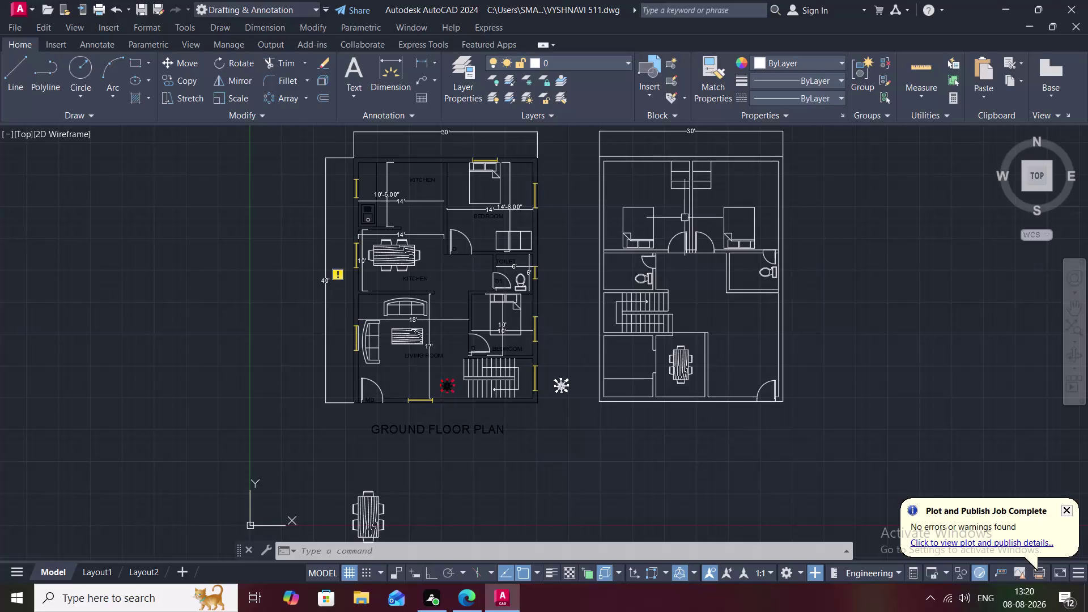
Select the compass beside the ground-floor plan and start moving it, cancelling the first attempt.
middle_drag(625, 176, 555, 313)
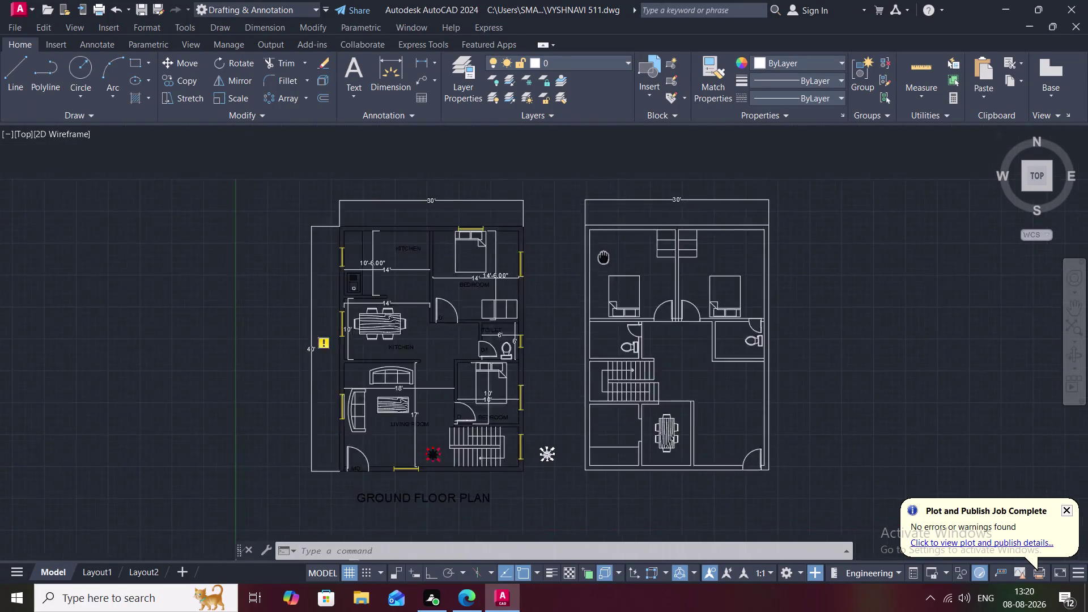
middle_drag(555, 314, 515, 340)
middle_drag(529, 360, 541, 257)
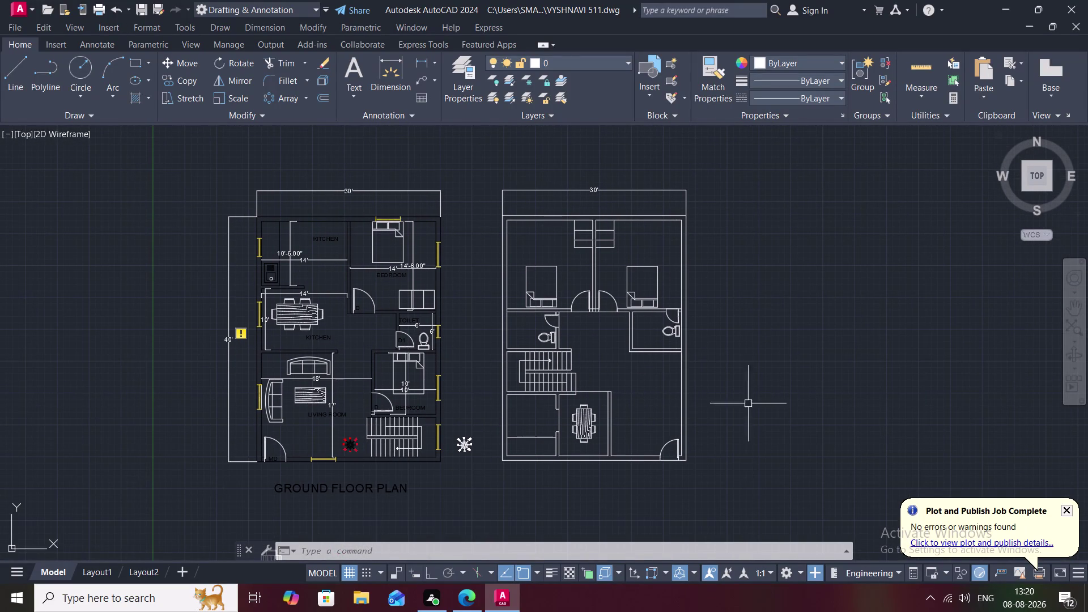
scroll(up, 3)
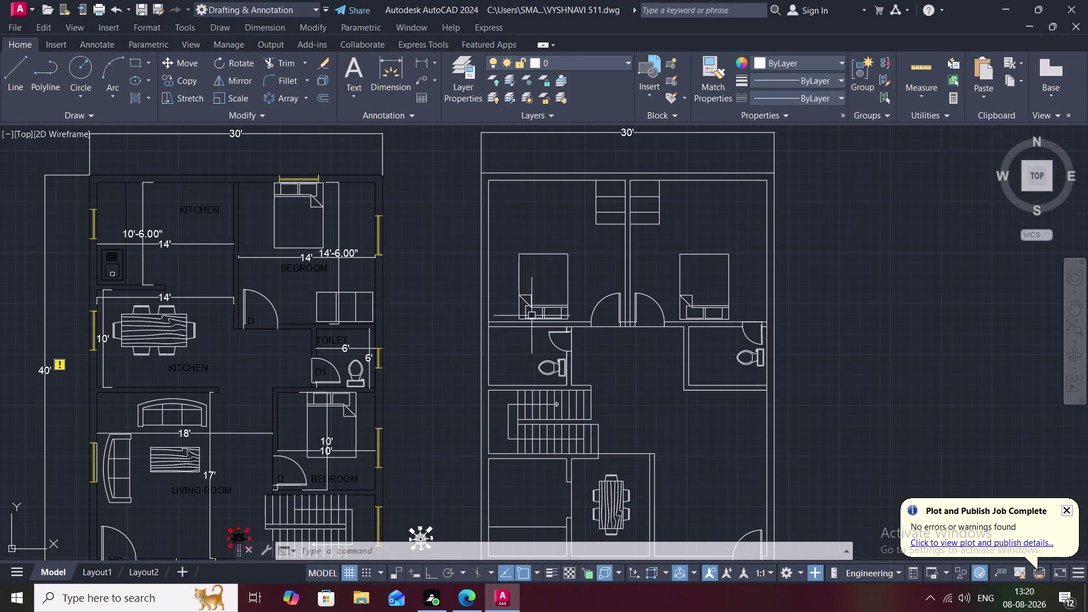
scroll(down, 3)
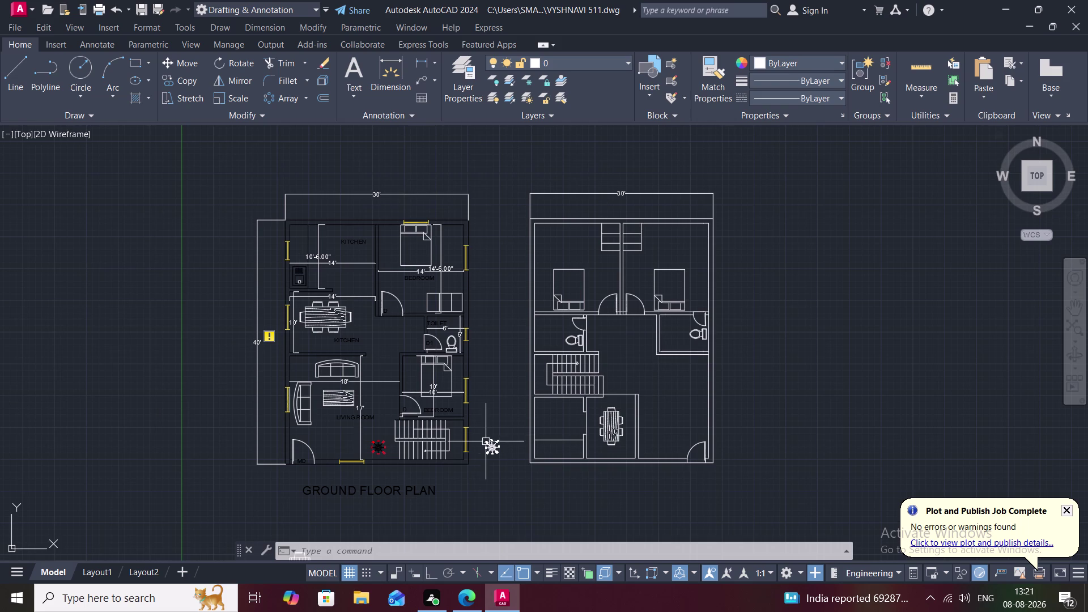
scroll(up, 3)
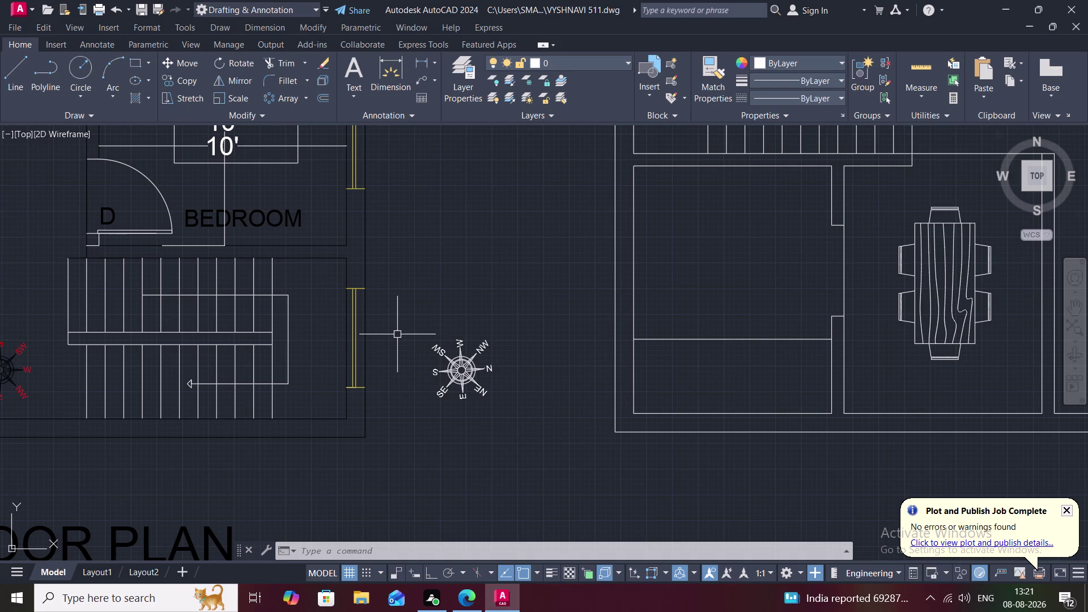
drag(397, 333, 421, 446)
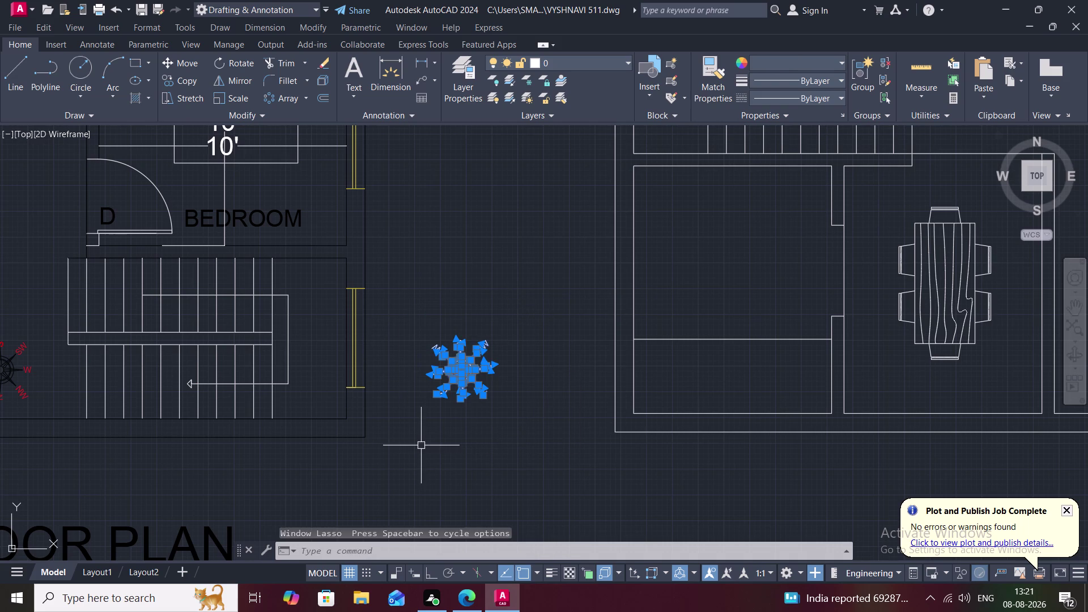
key(space)
key(m)
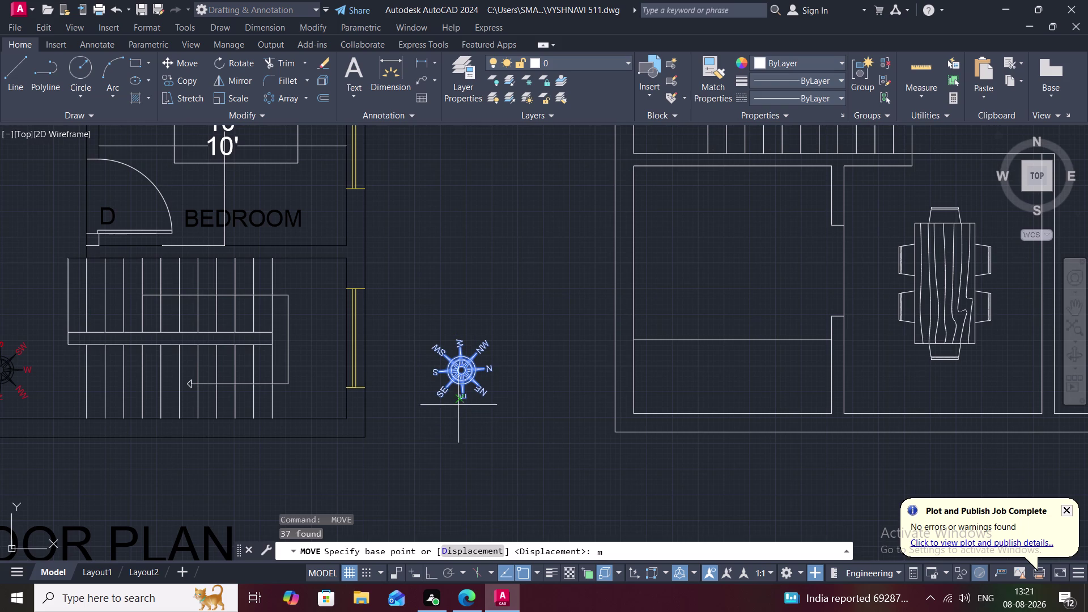
click(463, 398)
key(c)
key(o)
key(Escape)
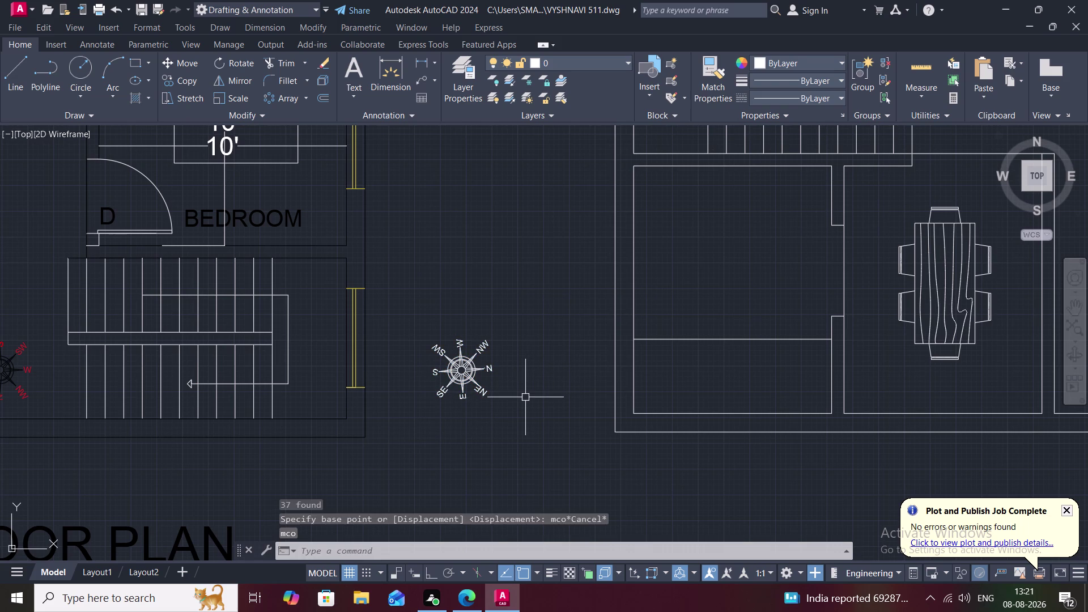
drag(403, 326, 390, 425)
key(Escape)
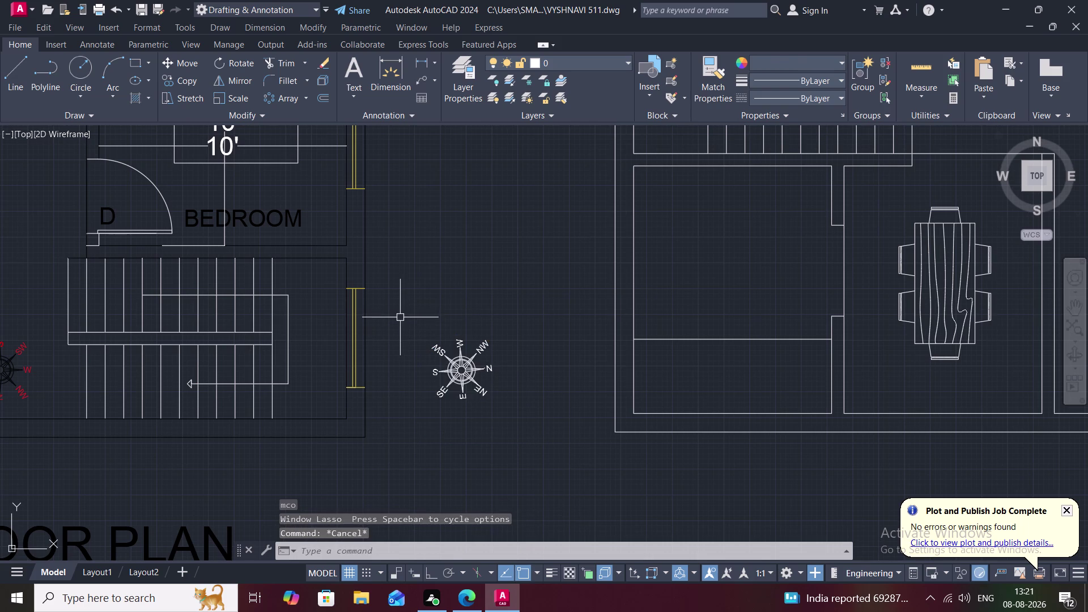
Reselect the whole compass and pick its centre as the move base point.
drag(402, 303, 380, 441)
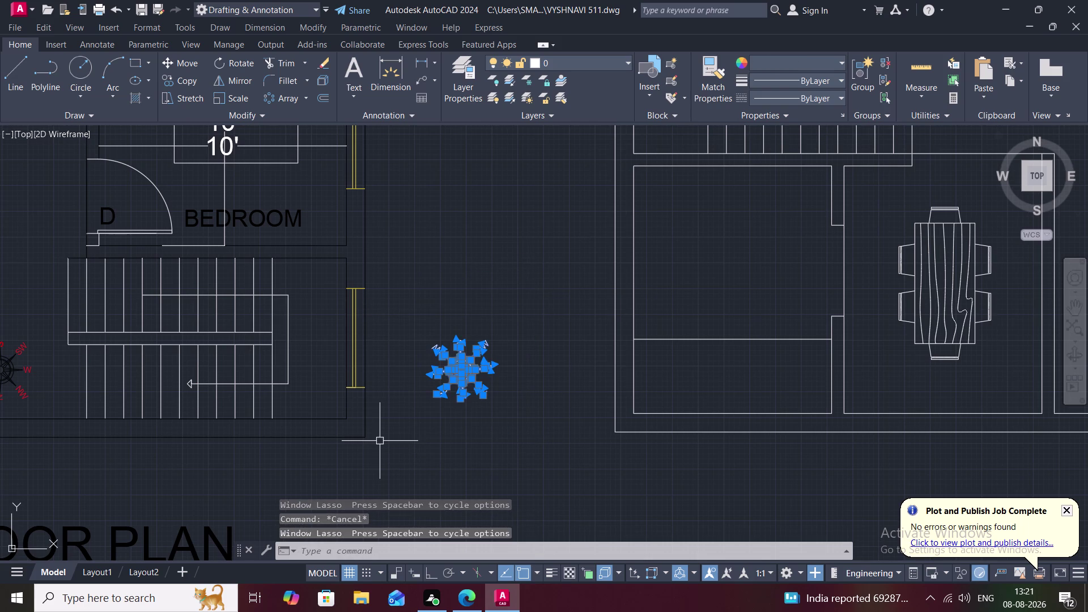
key(space)
text(c)
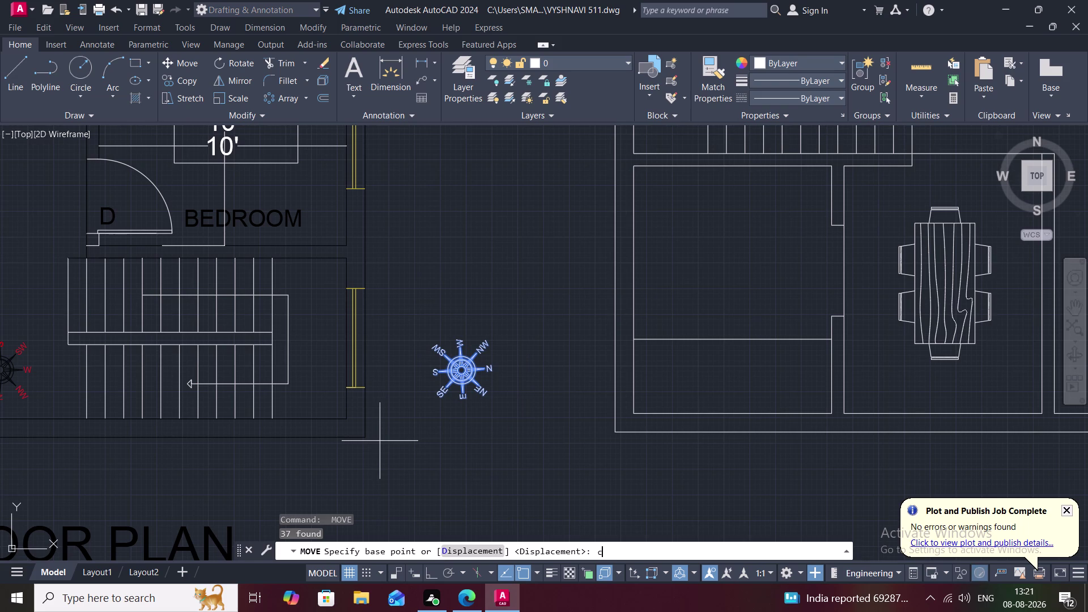
text(o)
key(space)
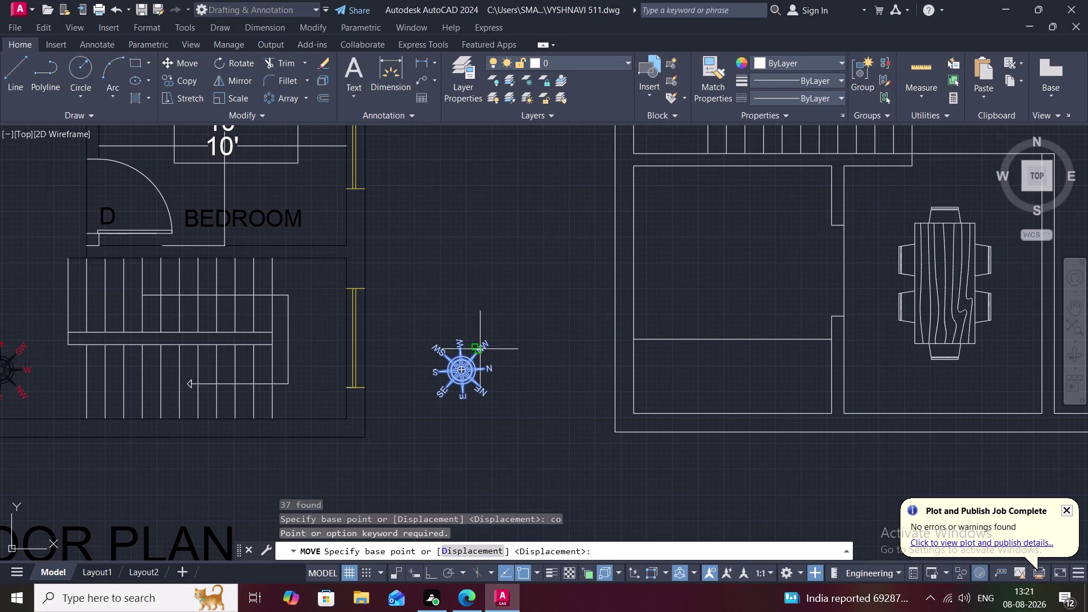
scroll(up, 3)
click(465, 374)
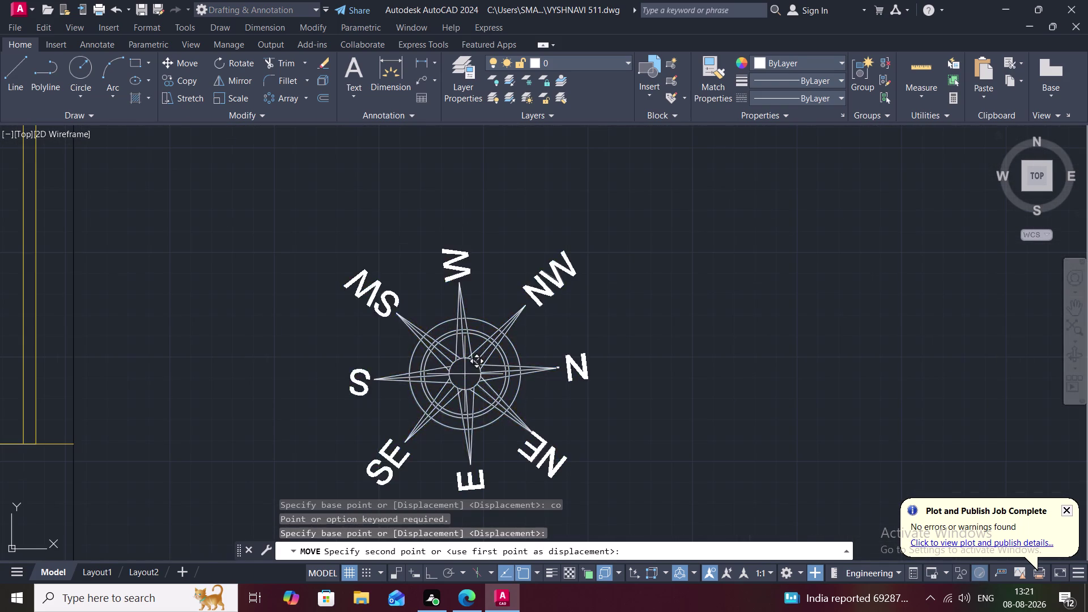
scroll(down, 3)
Drop the compass just right of the right-hand plan's staircase.
middle_drag(675, 330, 515, 343)
scroll(down, 3)
scroll(down, 3)
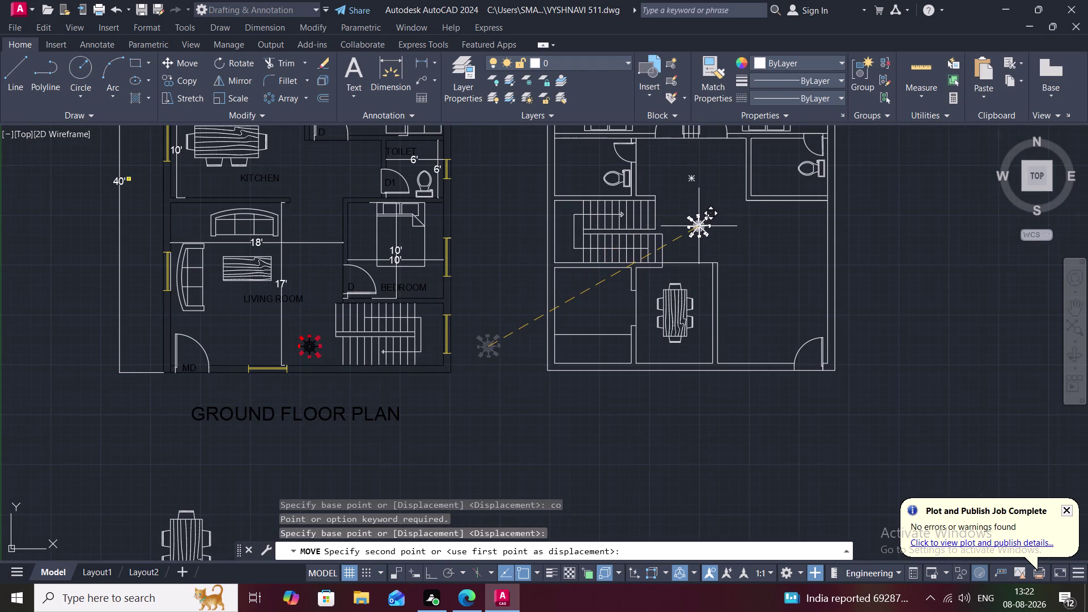
scroll(up, 3)
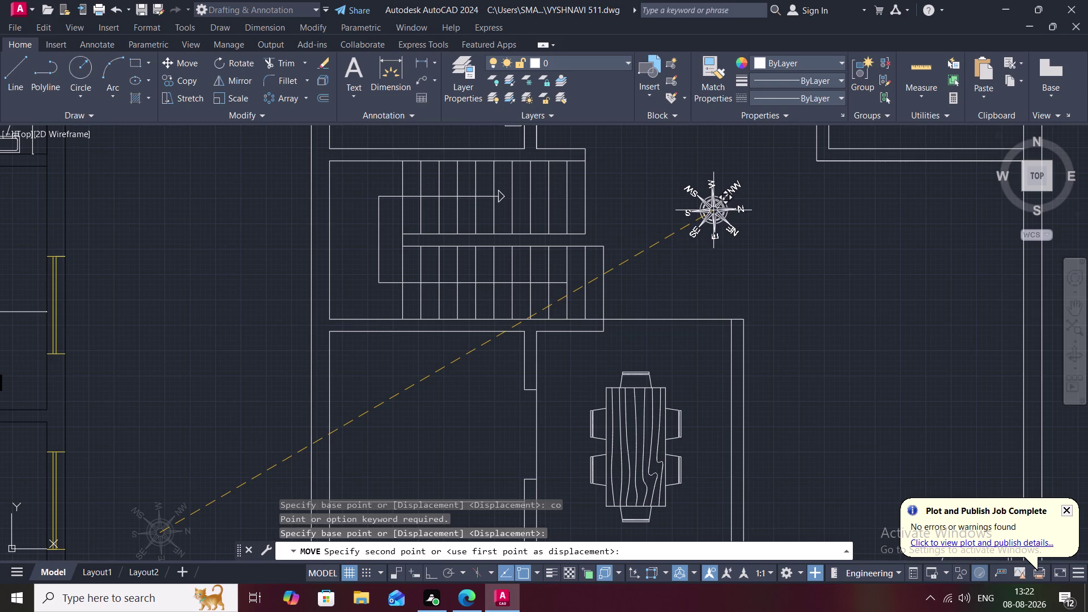
click(703, 210)
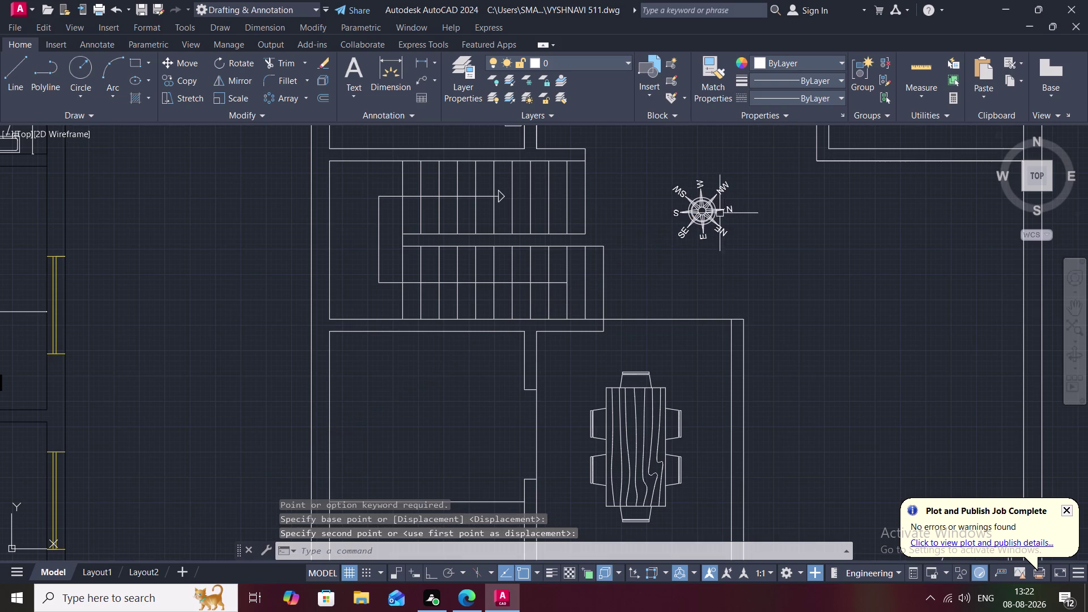
key(Escape)
text(s)
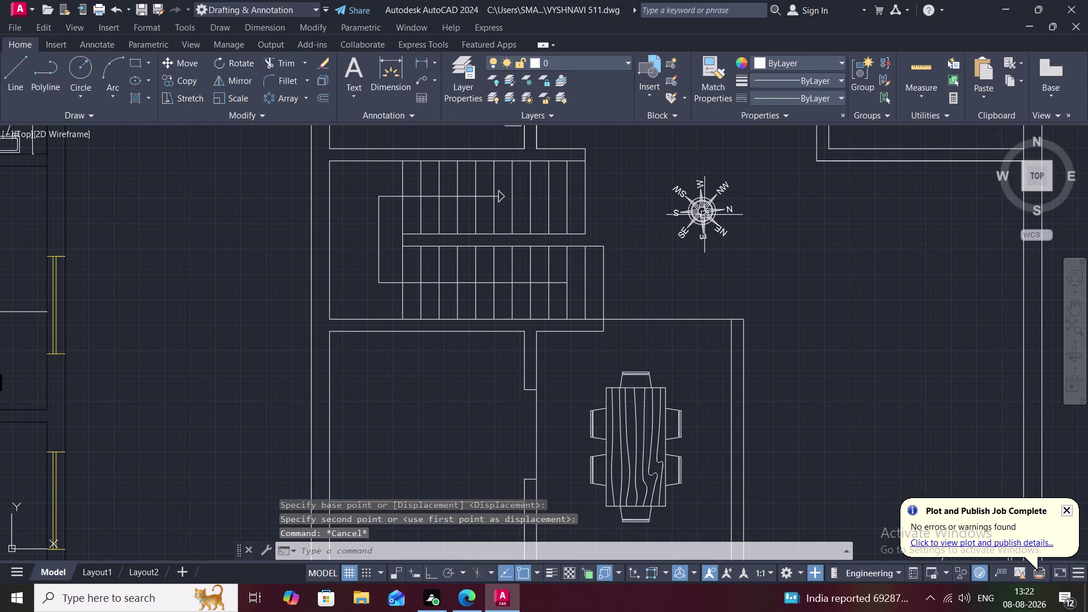
text(c)
key(space)
Window-select the whole compass beside the upper-floor staircase and start SC scaling.
click(701, 205)
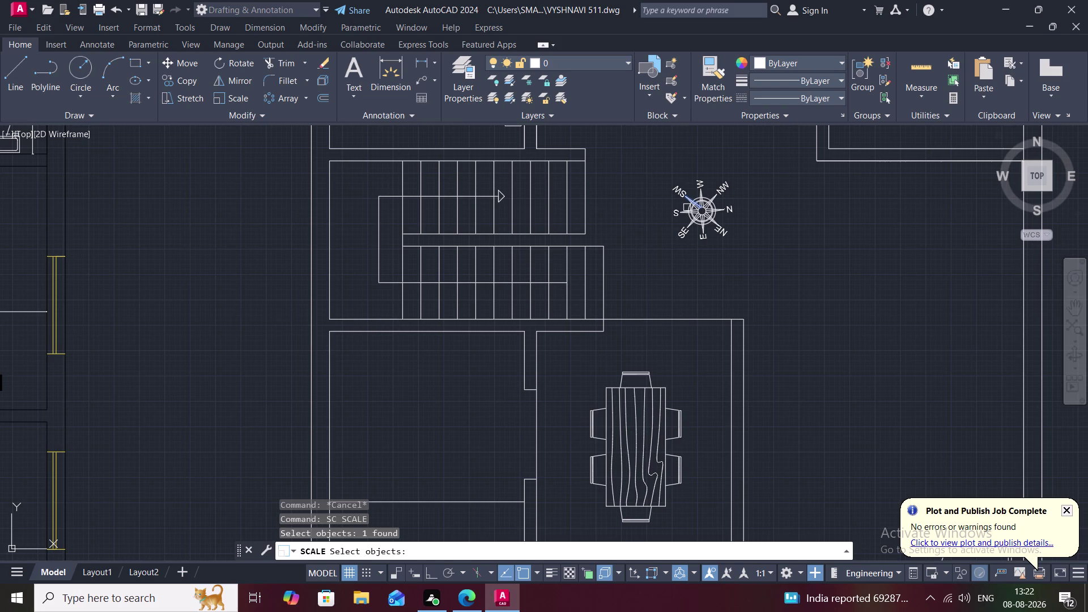
key(Escape)
drag(657, 172, 753, 219)
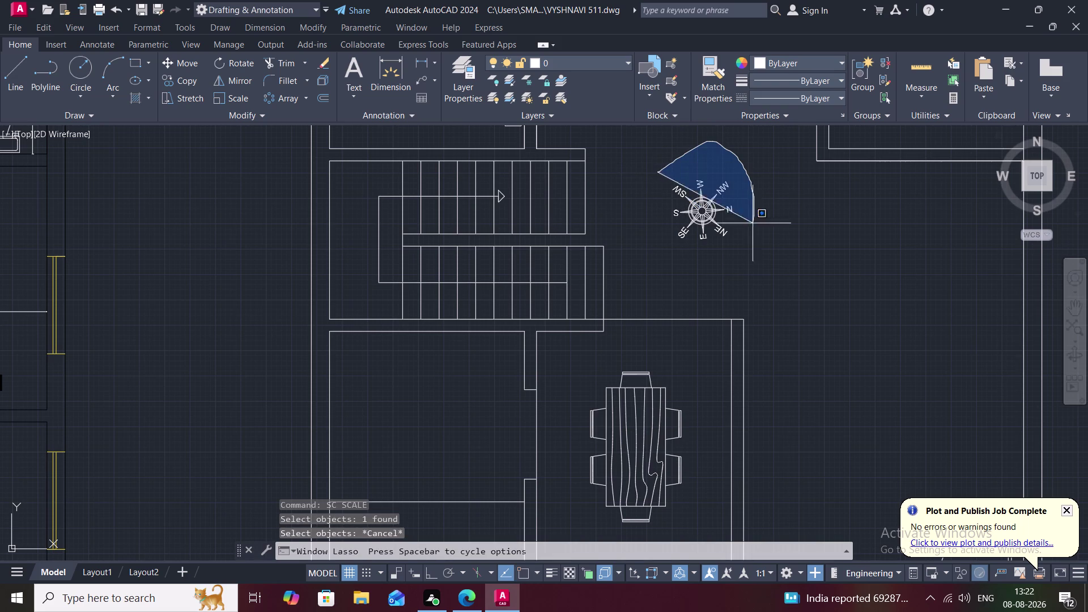
drag(753, 218, 644, 259)
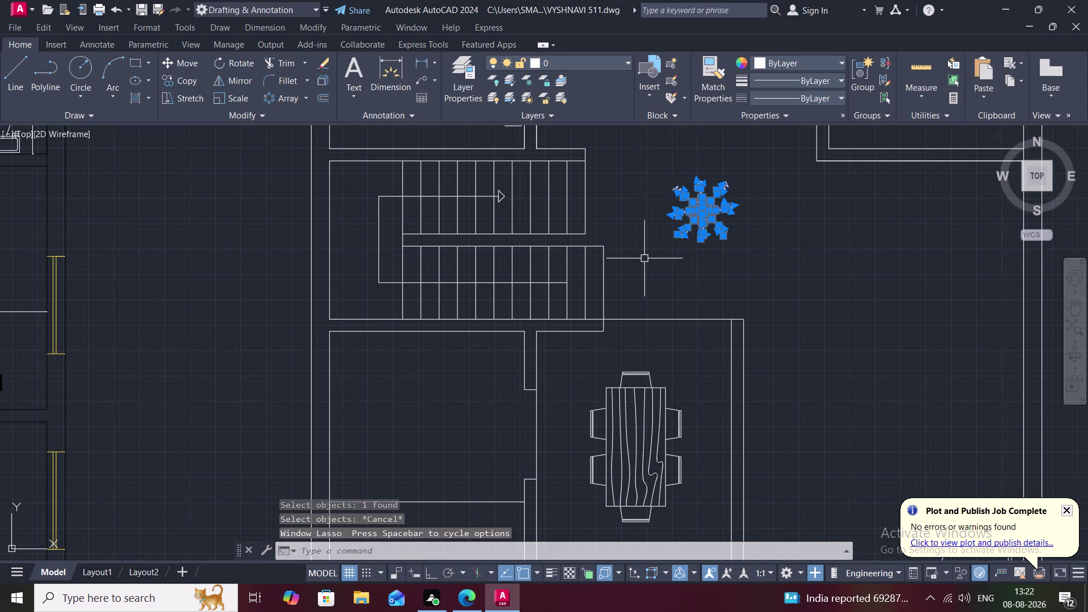
text(sc)
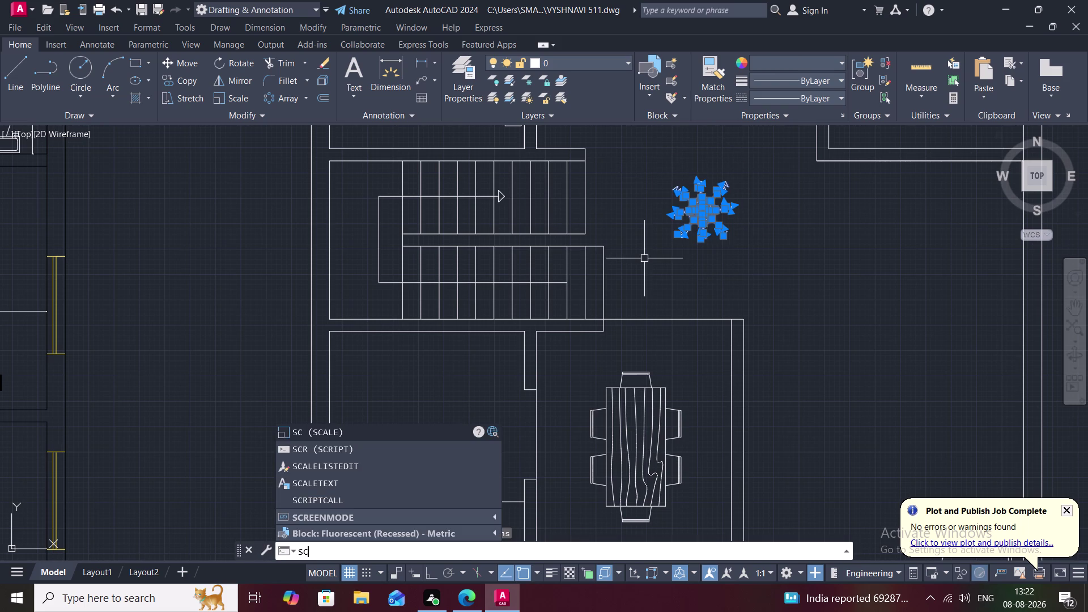
key(space)
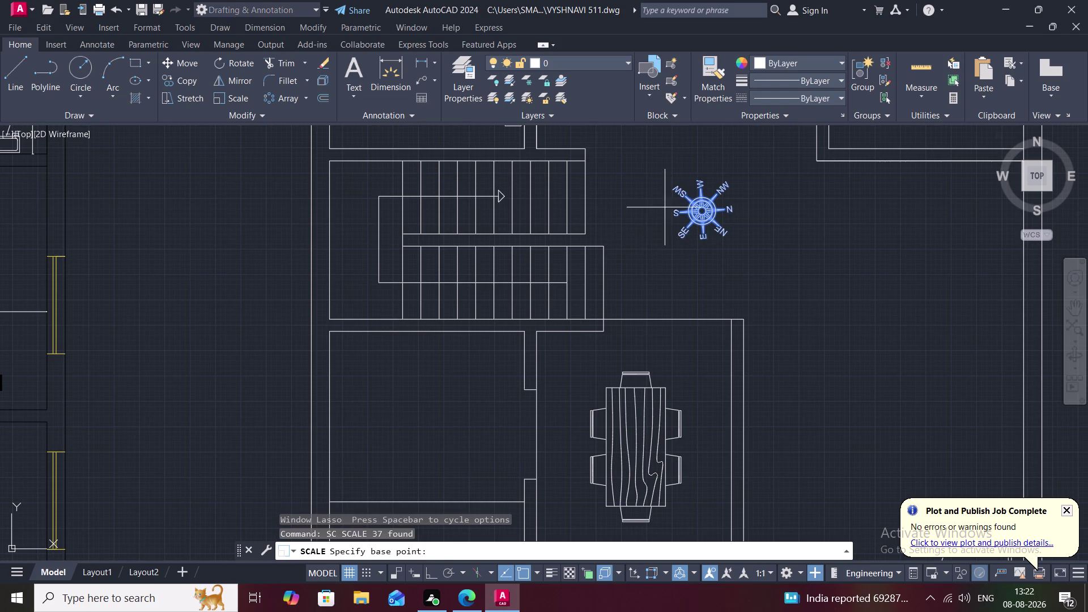
Scale the compass up from its centre to a much larger size.
click(703, 214)
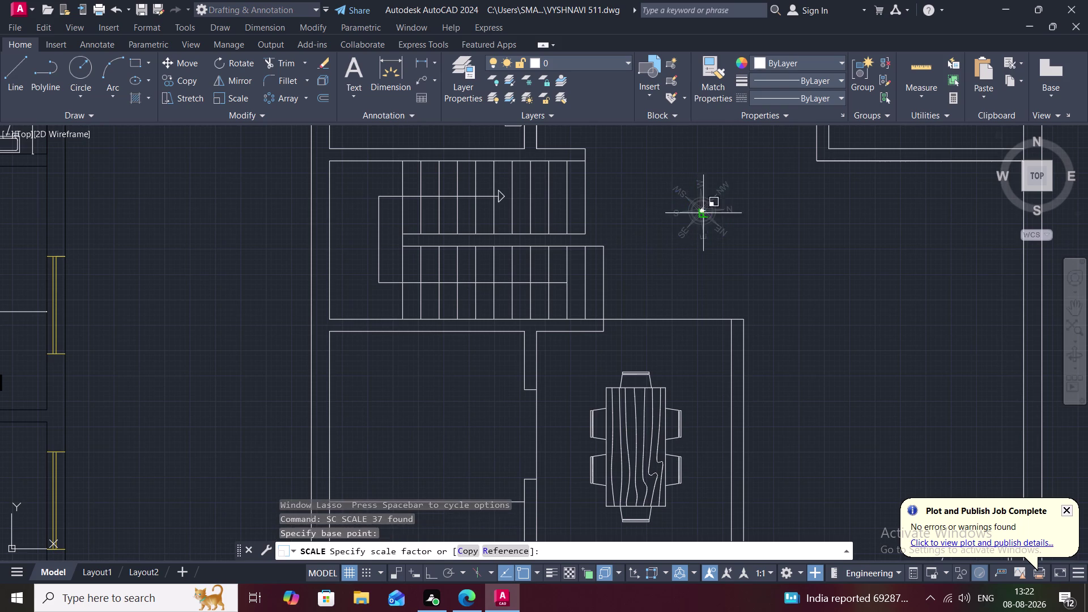
scroll(up, 3)
scroll(up, 3)
scroll(down, 3)
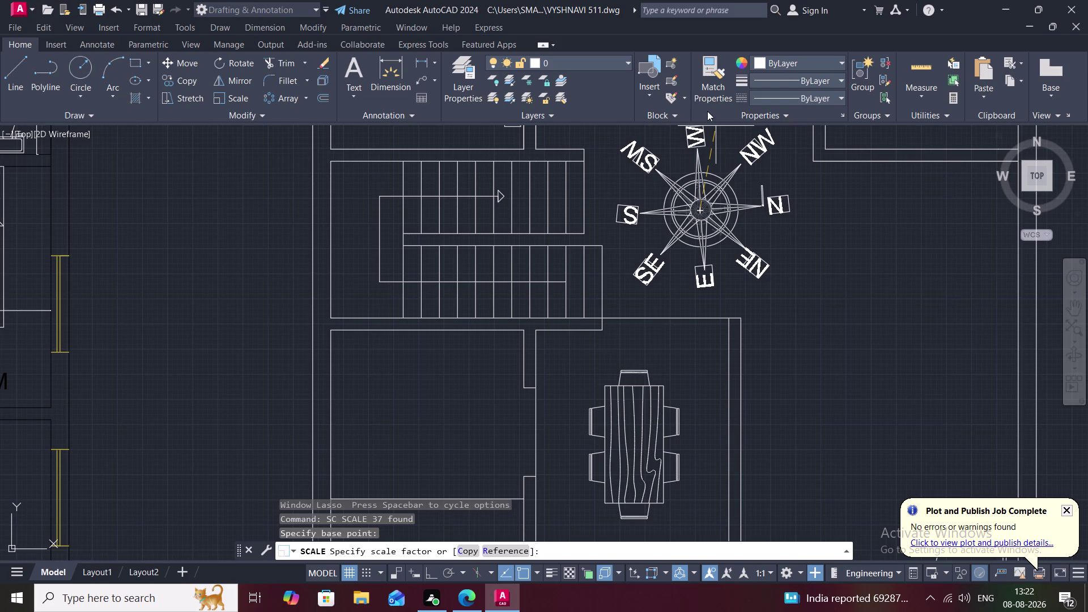
middle_drag(709, 131, 704, 199)
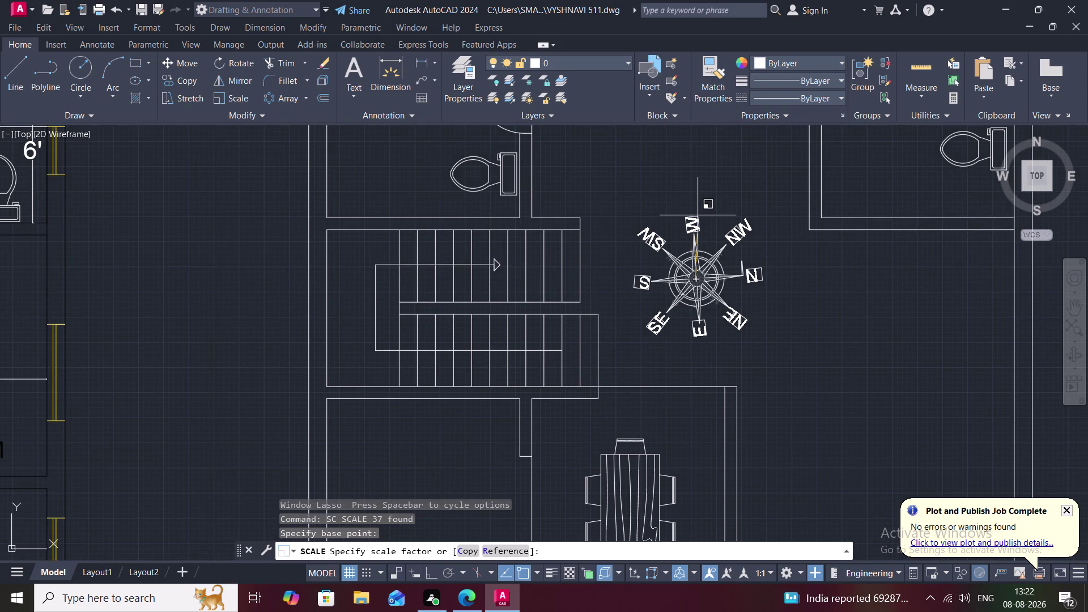
scroll(up, 3)
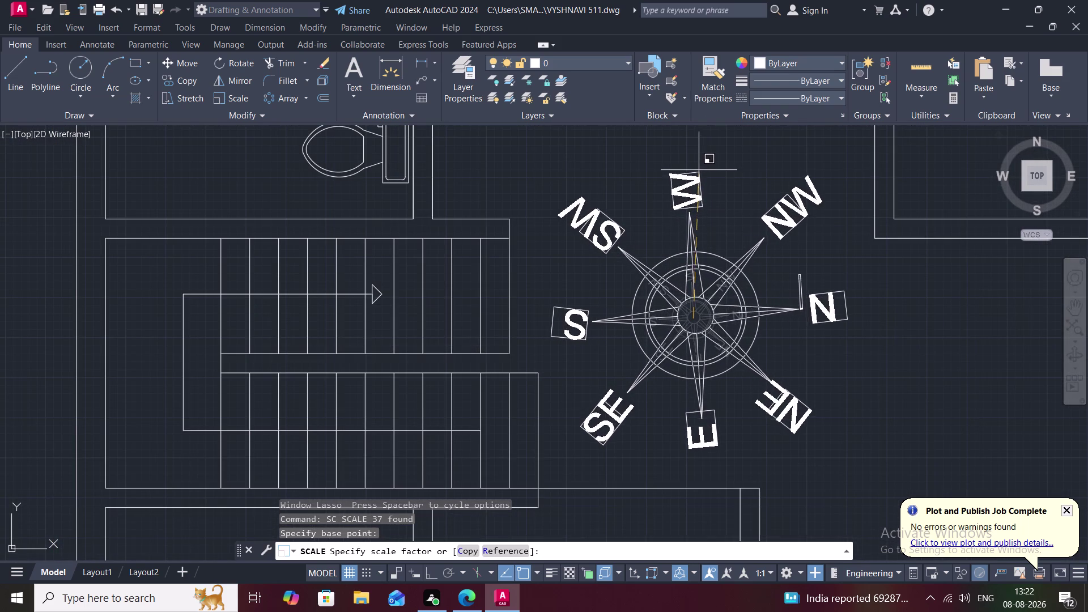
click(700, 173)
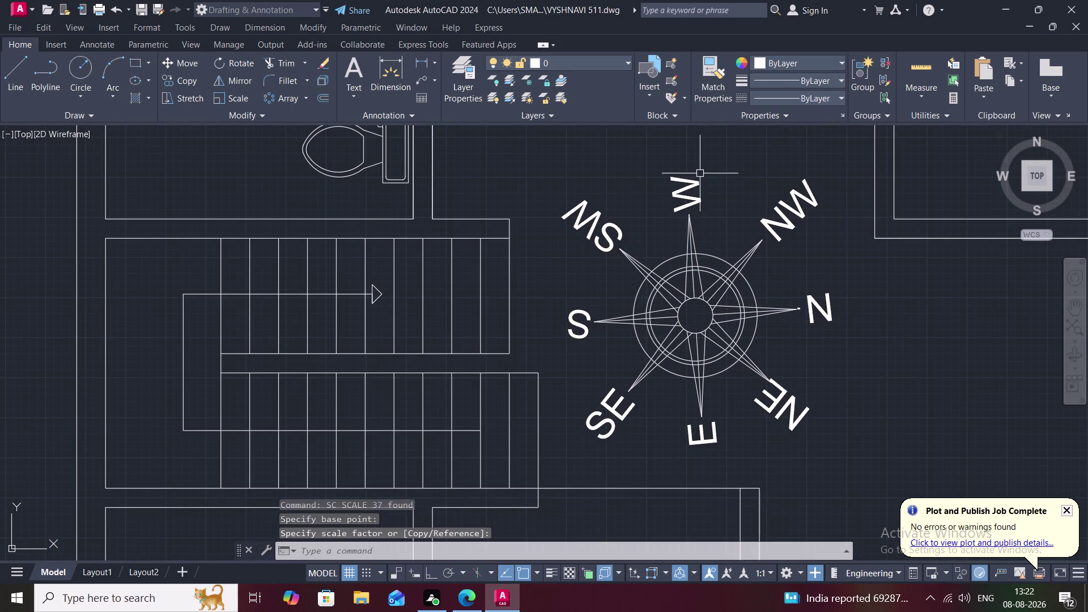
Clear stray commands and lasso-select the whole enlarged compass.
key(m)
drag(529, 156, 537, 149)
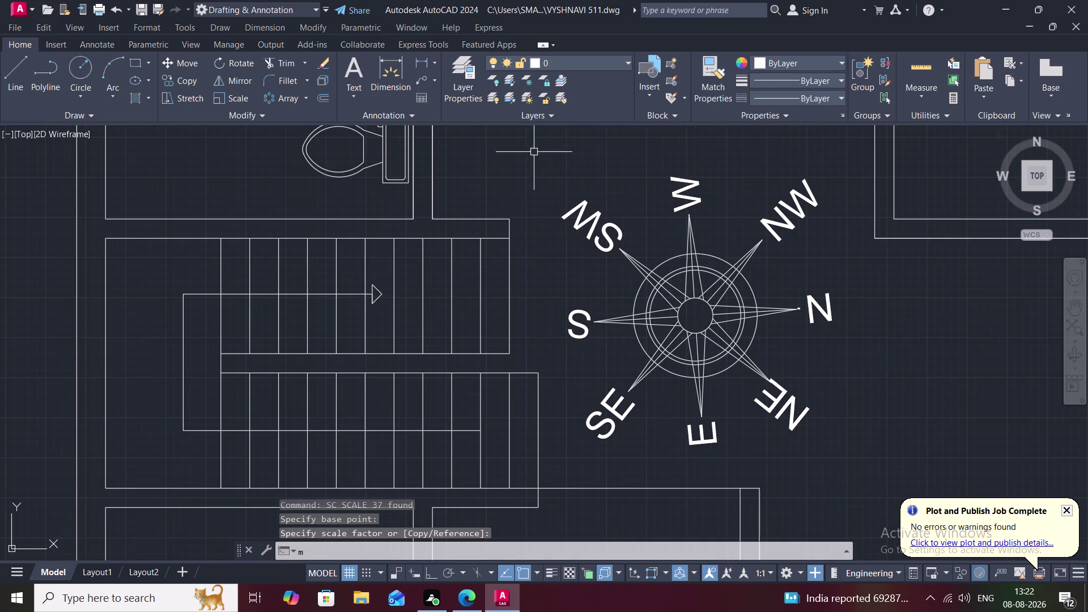
drag(538, 149, 803, 169)
scroll(down, 3)
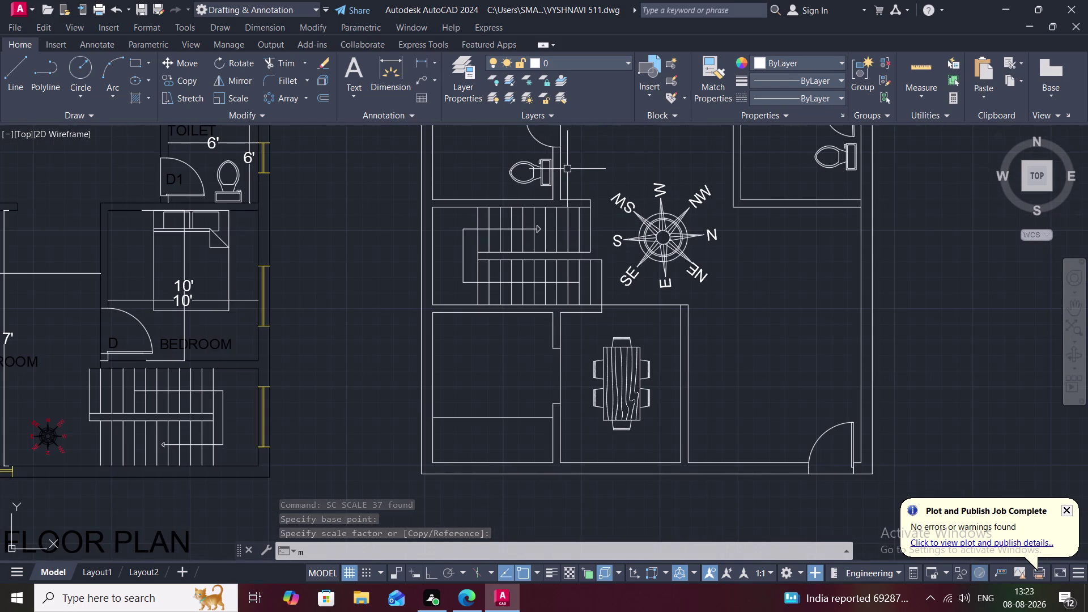
drag(585, 178, 678, 154)
drag(644, 177, 637, 176)
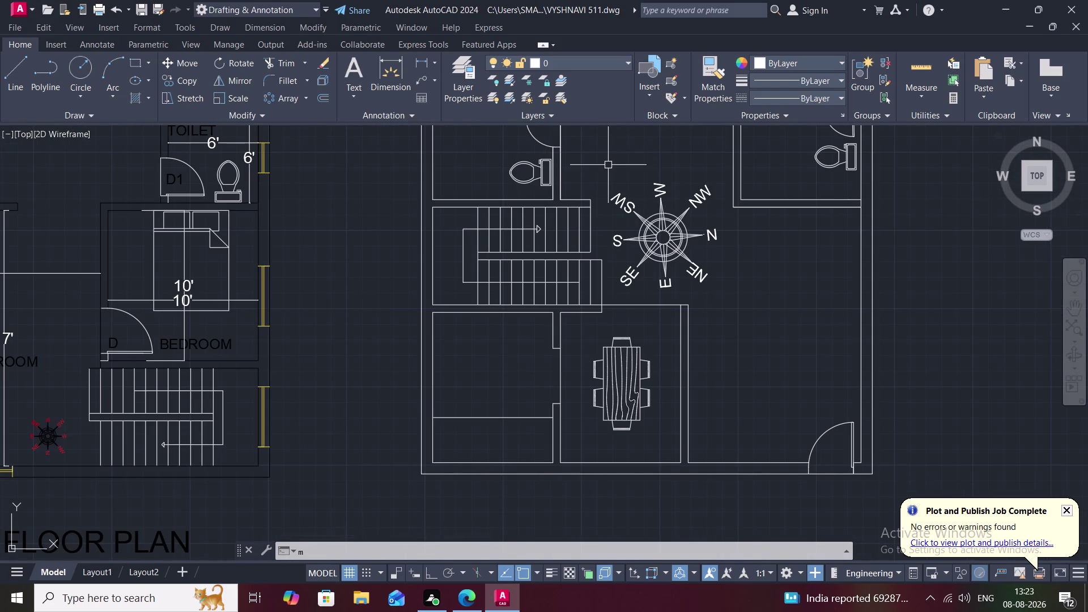
key(Escape)
key(Escape)
drag(601, 174, 683, 172)
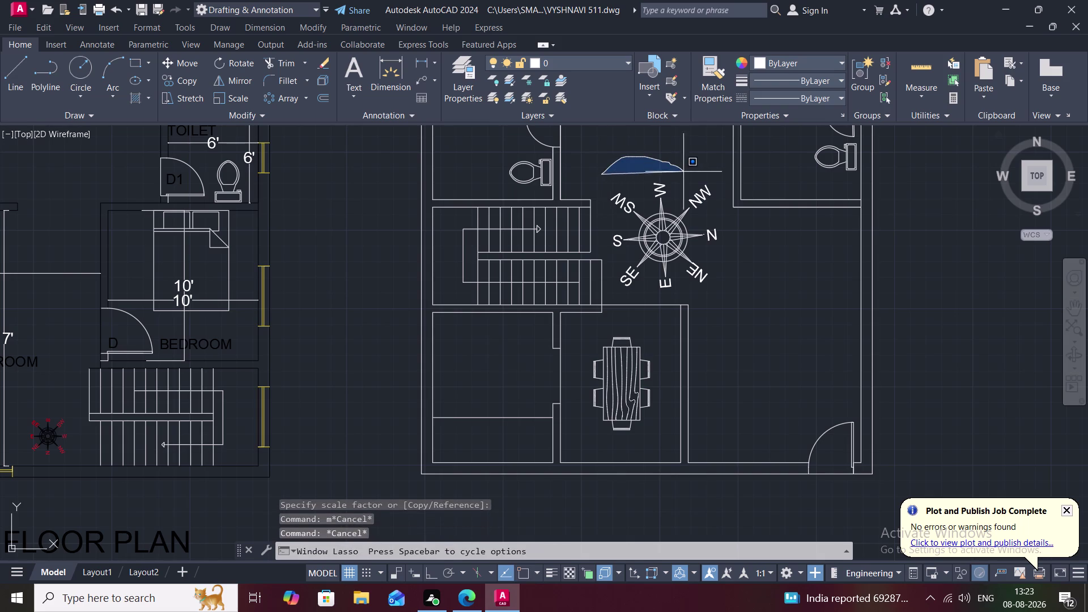
drag(683, 172, 660, 293)
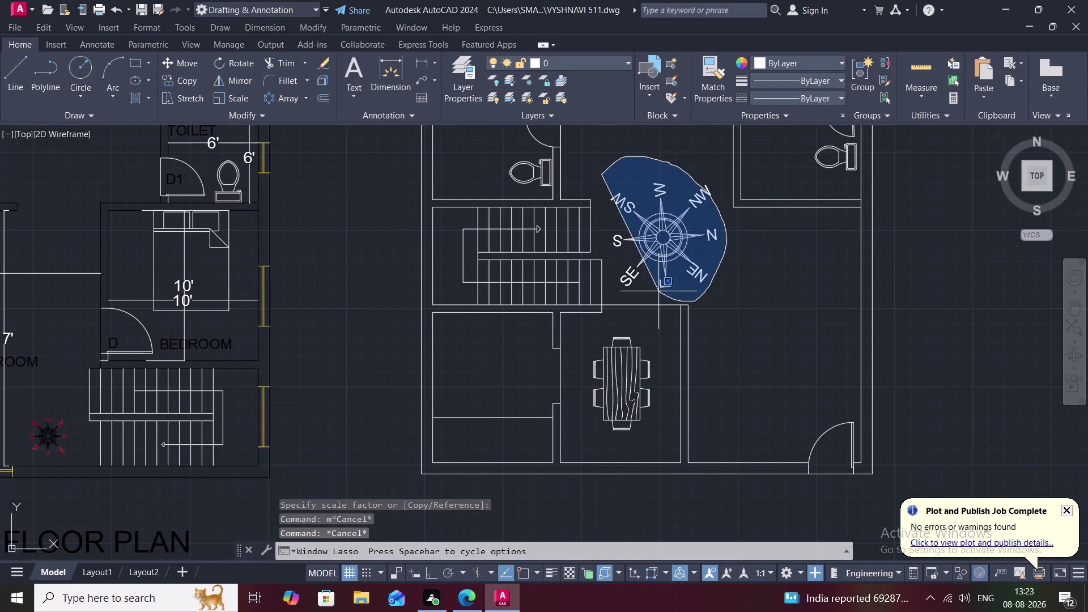
drag(661, 293, 593, 259)
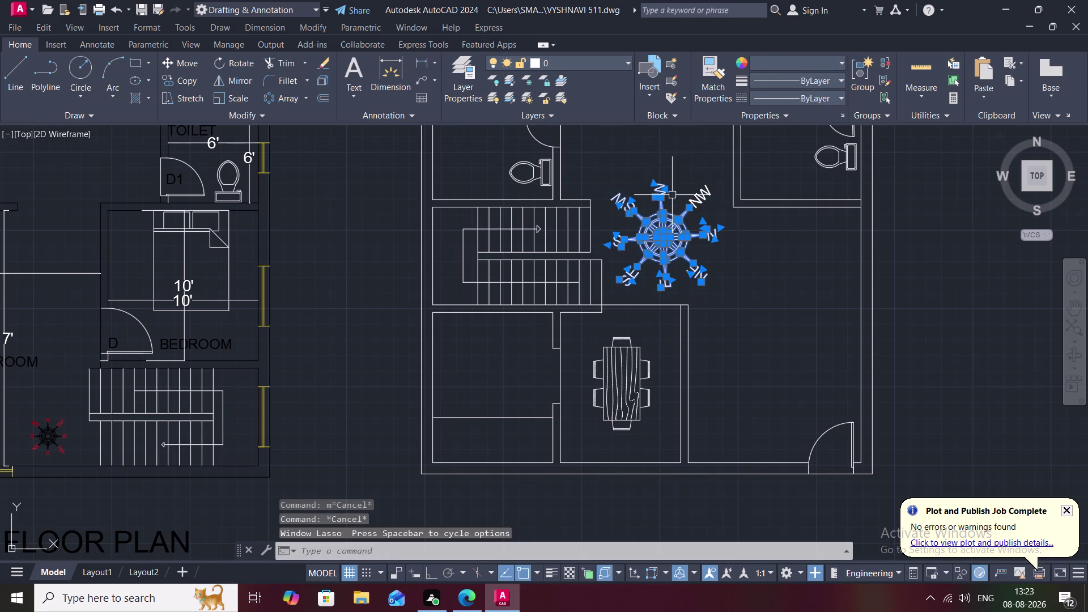
click(698, 197)
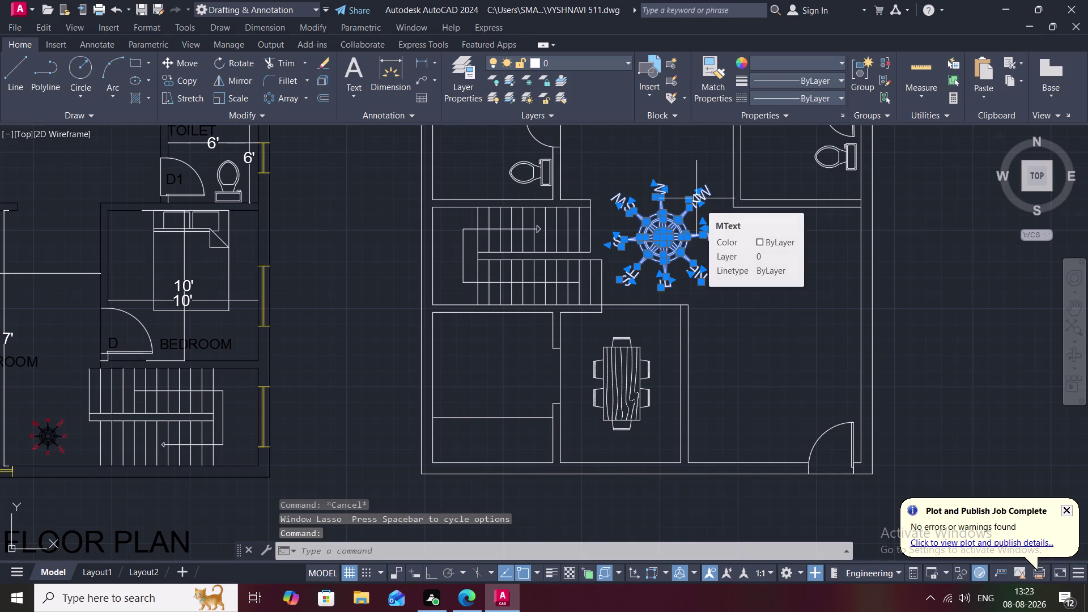
Move the compass slightly lower.
key(m)
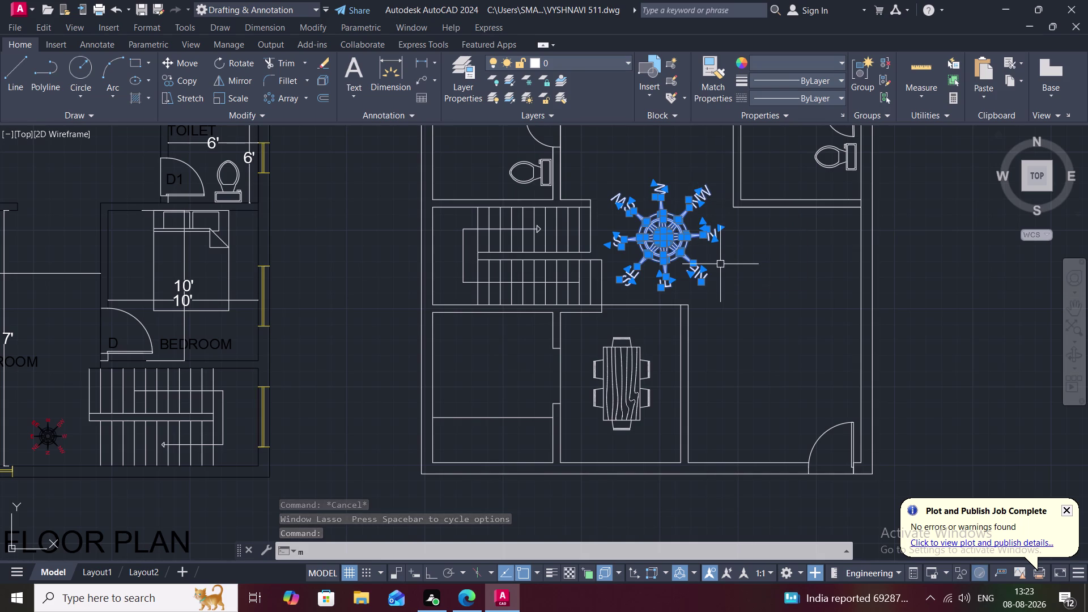
text(m)
key(space)
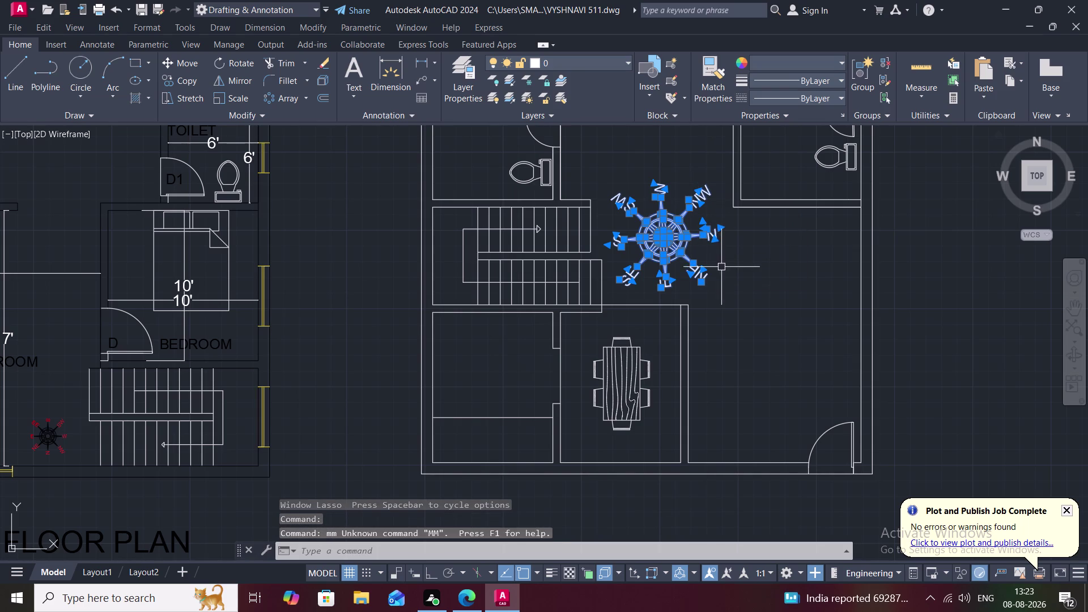
key(m)
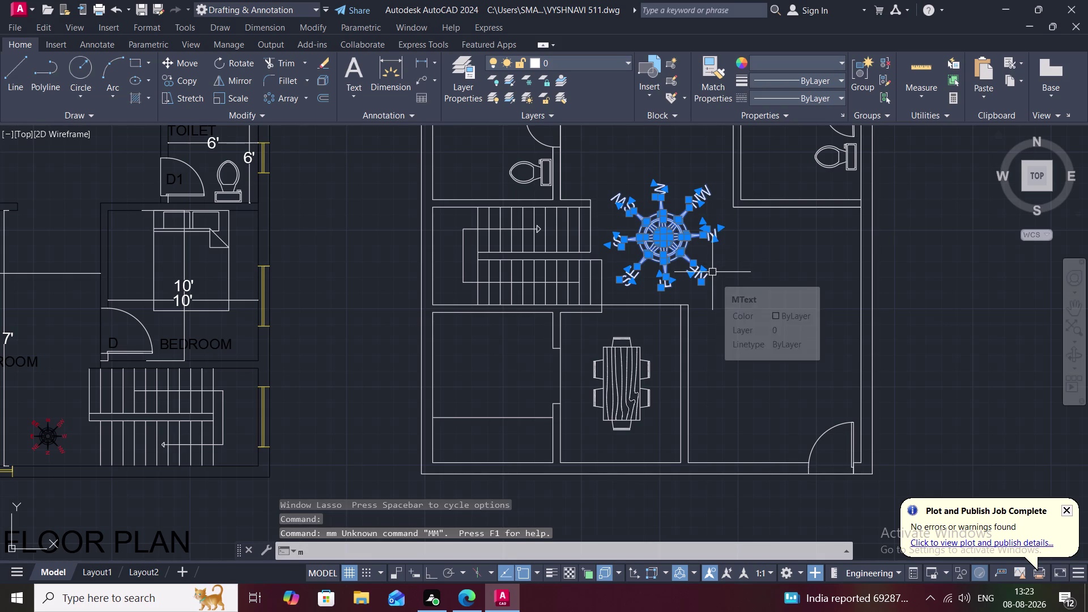
key(Return)
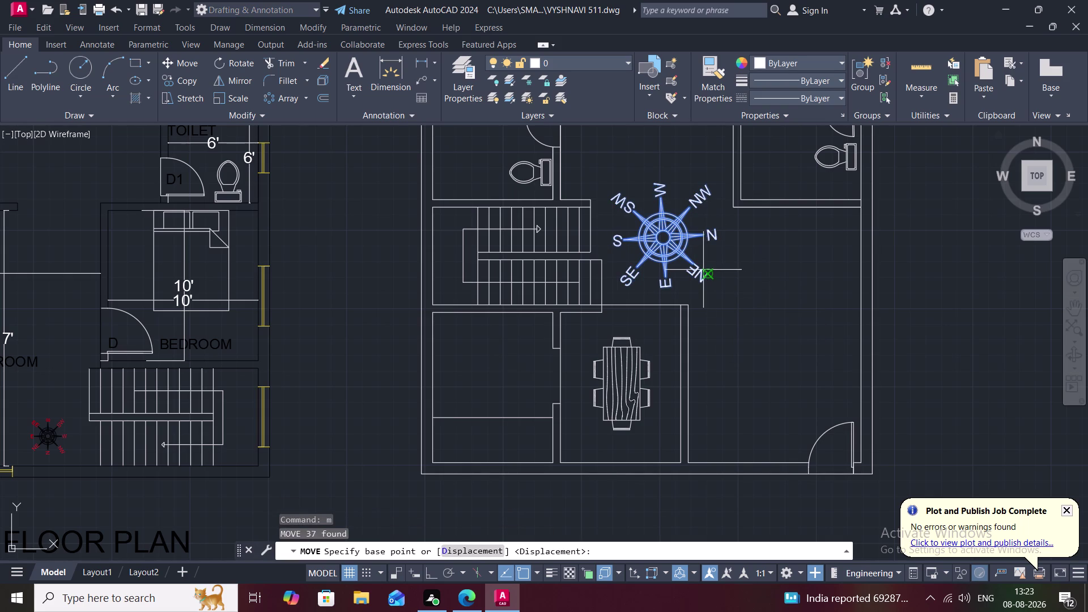
click(708, 275)
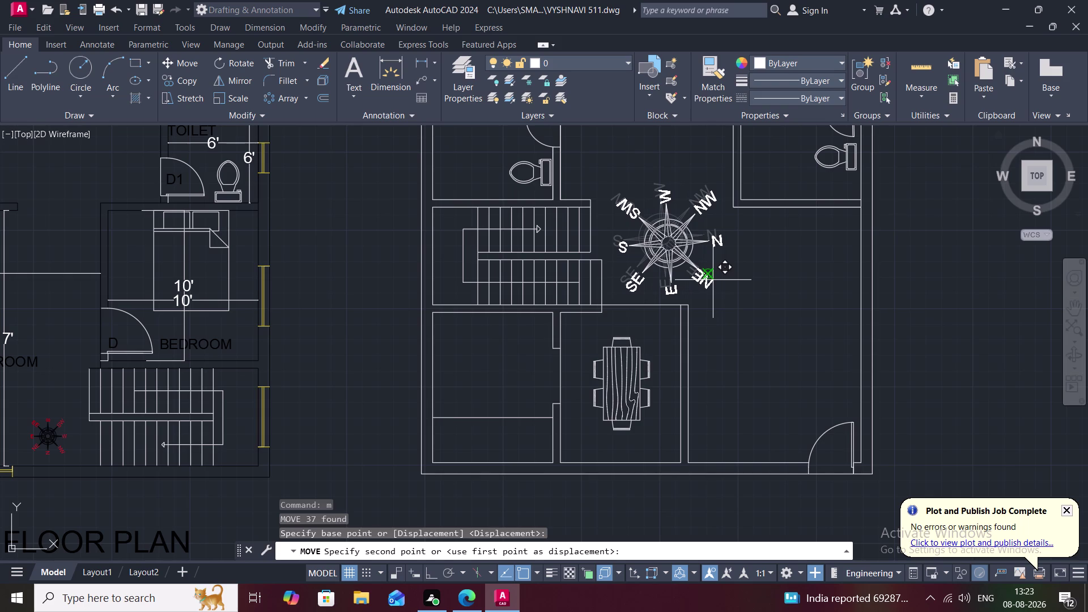
click(713, 280)
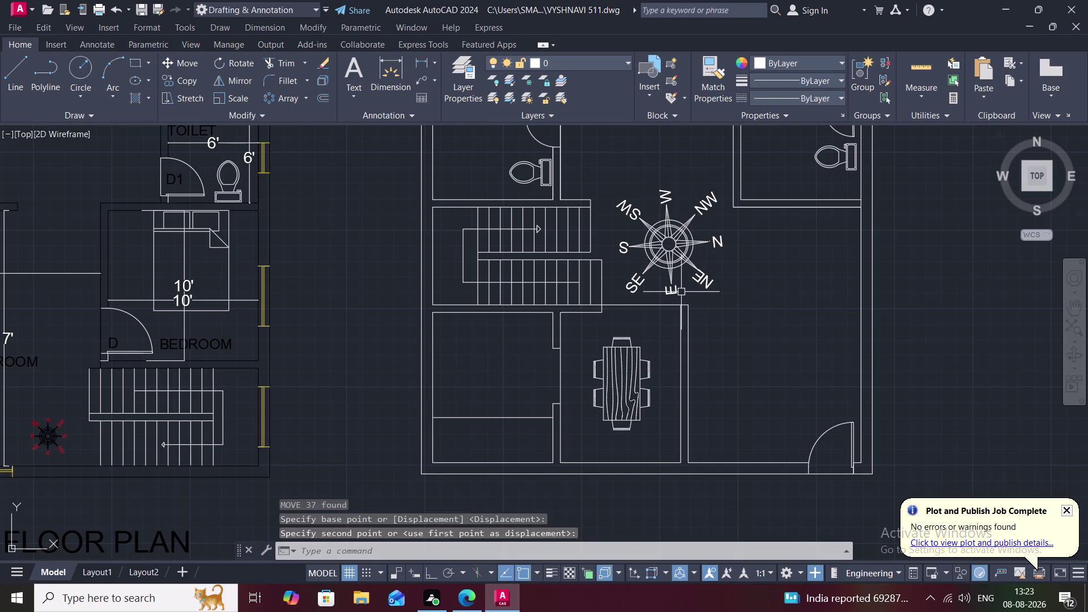
Edit the E label and rotate it so it reads upright.
double_click(671, 292)
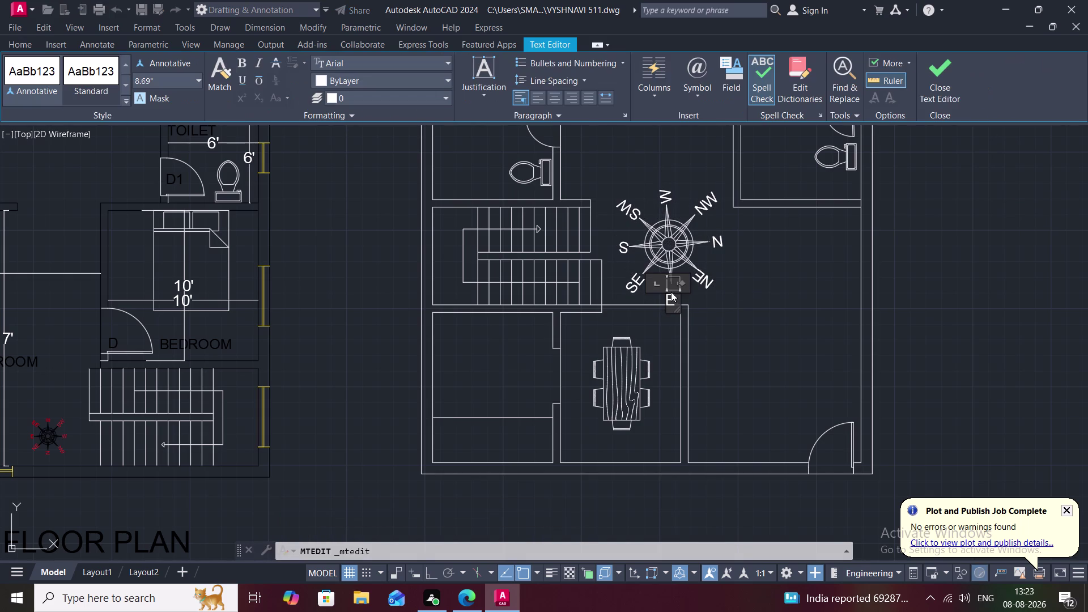
key(space)
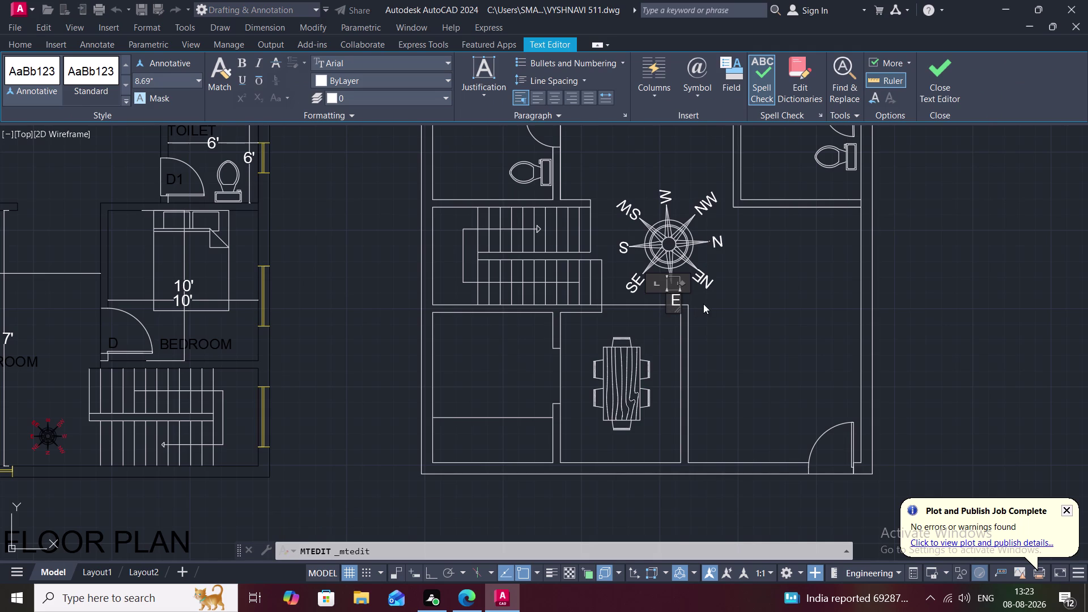
click(703, 302)
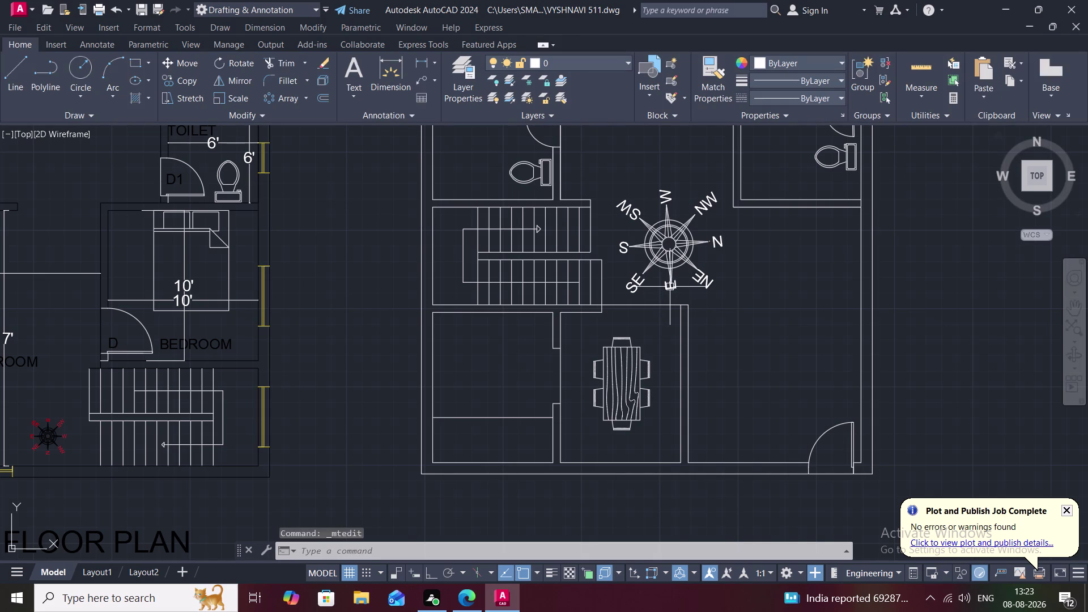
key(r)
text(o)
key(space)
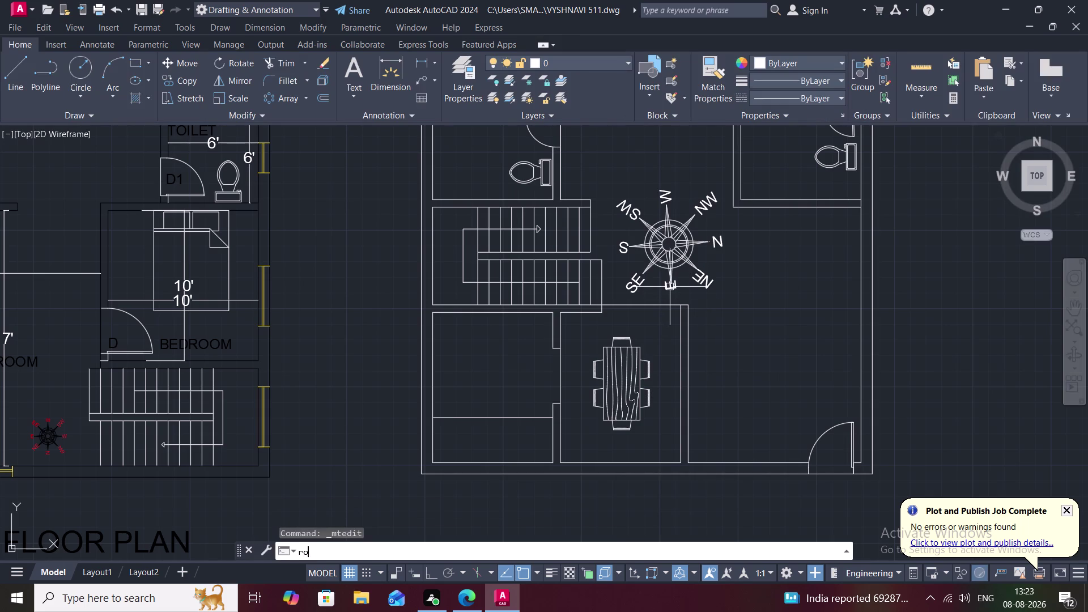
click(670, 287)
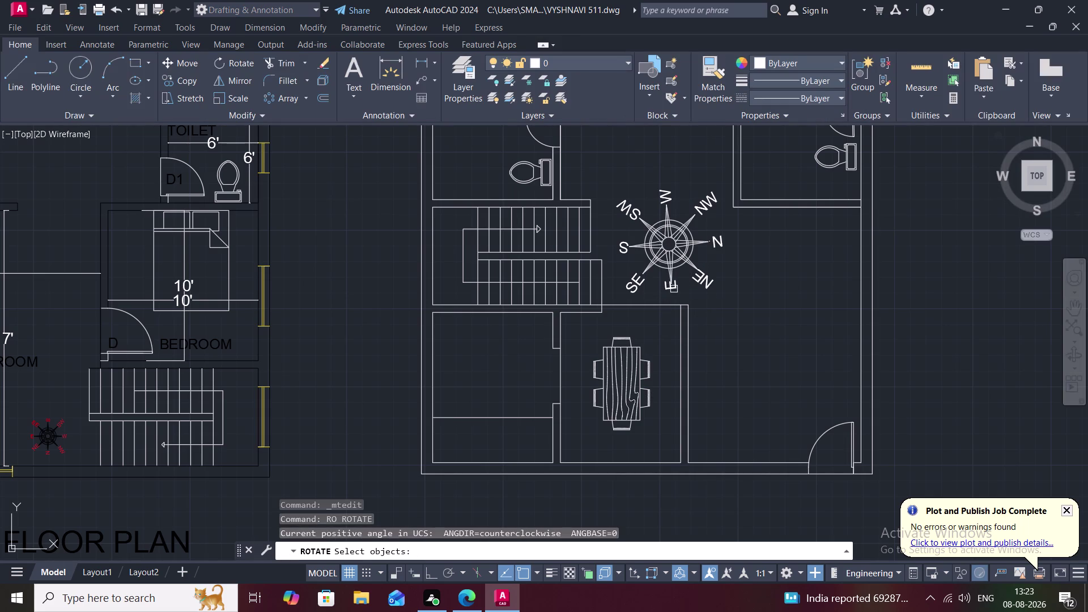
scroll(up, 3)
click(664, 284)
right_click(663, 285)
click(663, 284)
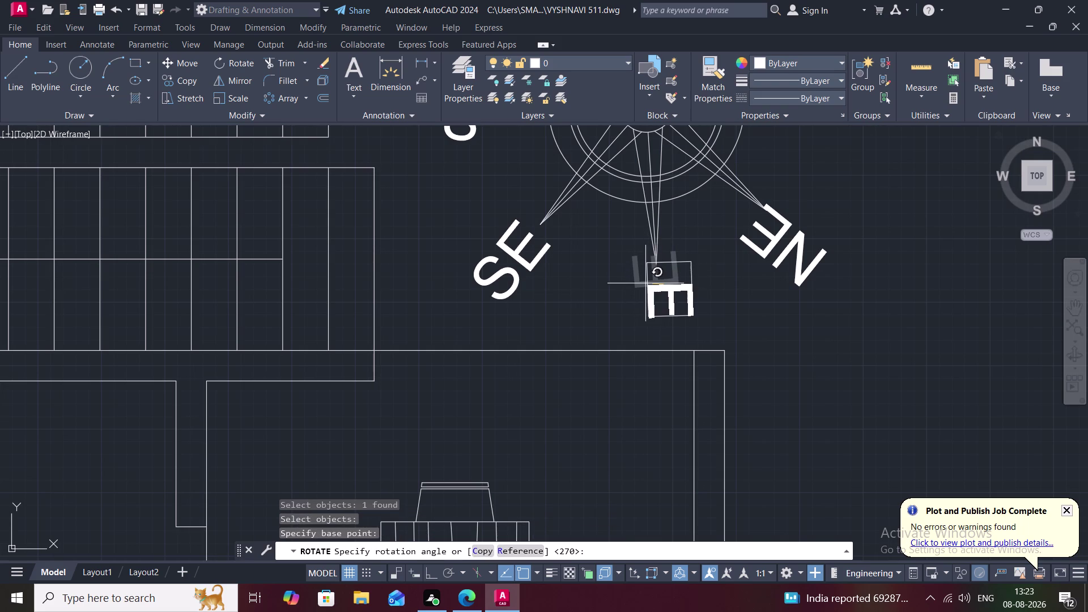
click(642, 282)
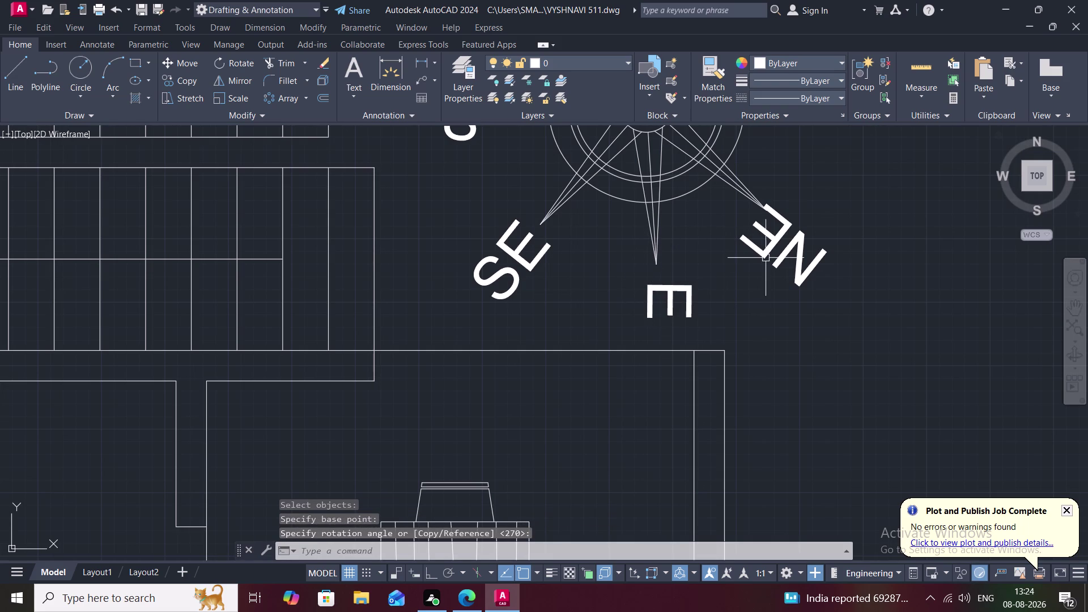
Rotate the NE label so it reads correctly.
click(772, 241)
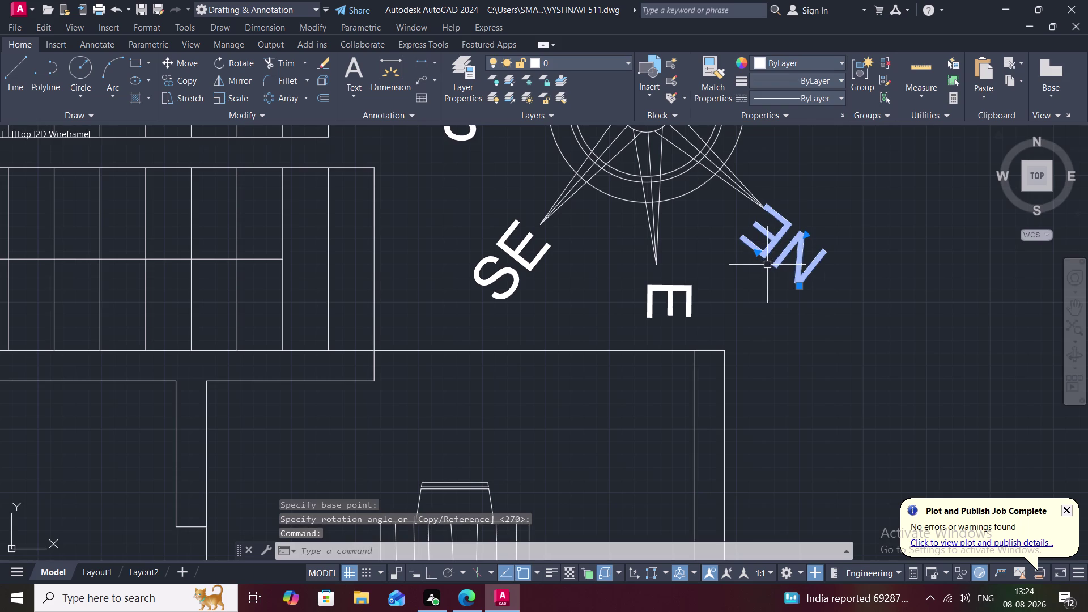
text(ro)
key(space)
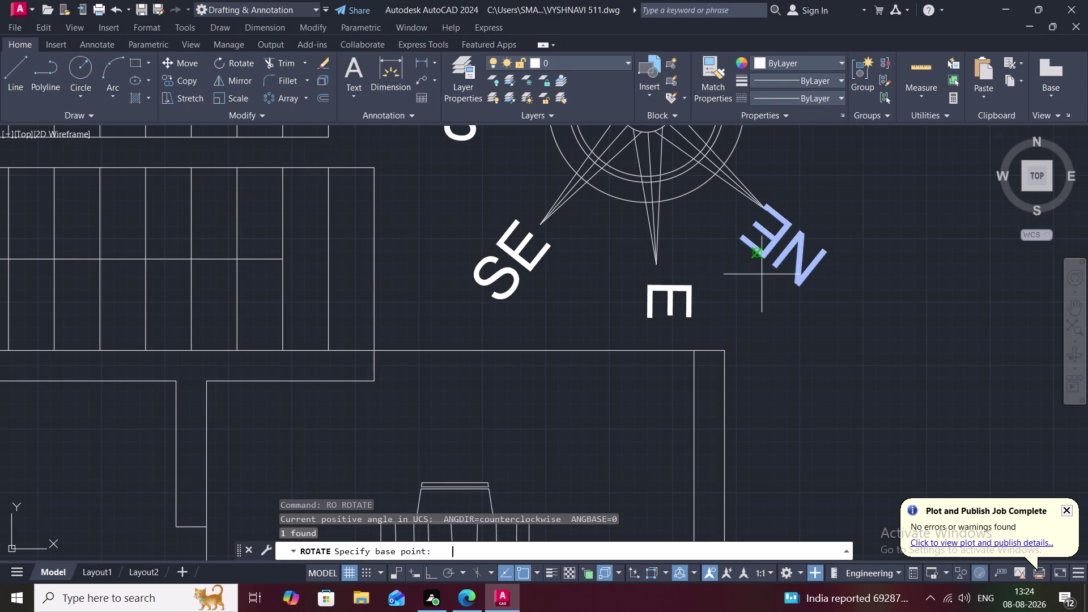
click(798, 286)
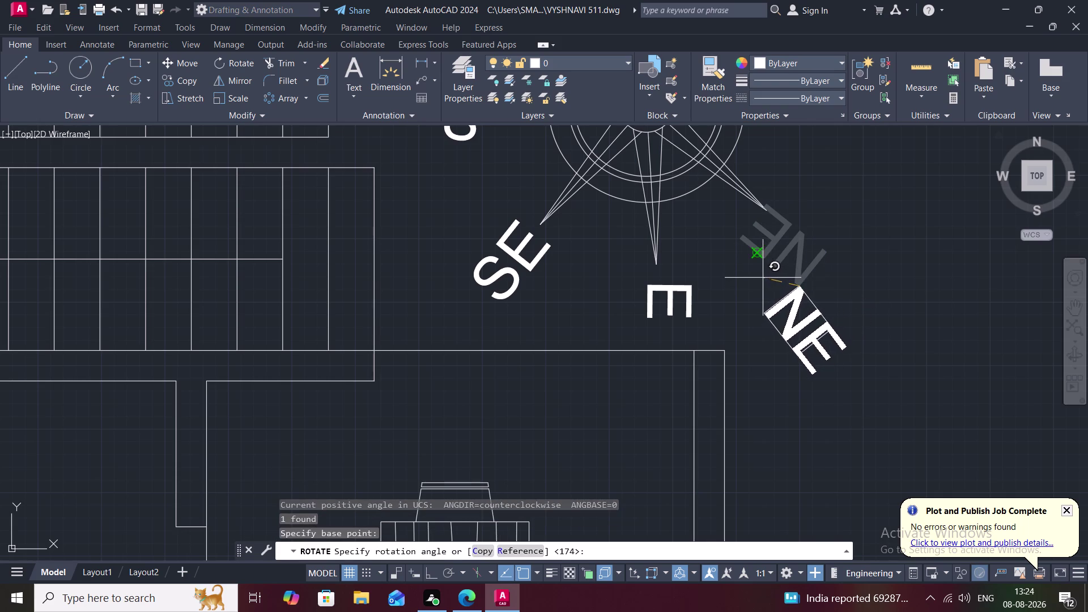
click(759, 268)
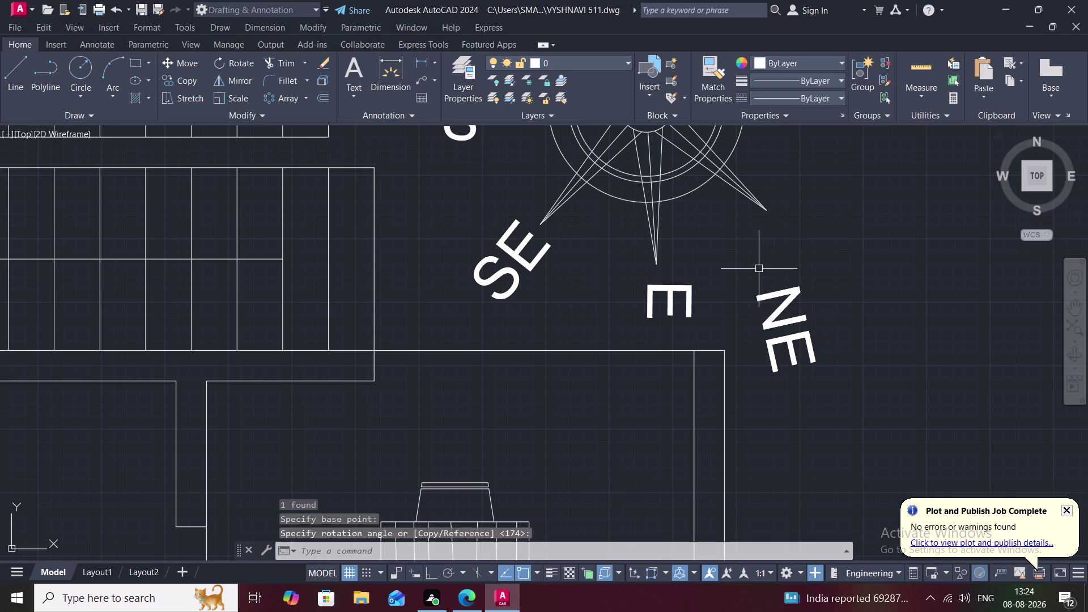
scroll(down, 3)
Bring the compass into view, select the N label, and cancel the rotate attempt.
middle_drag(721, 274, 672, 364)
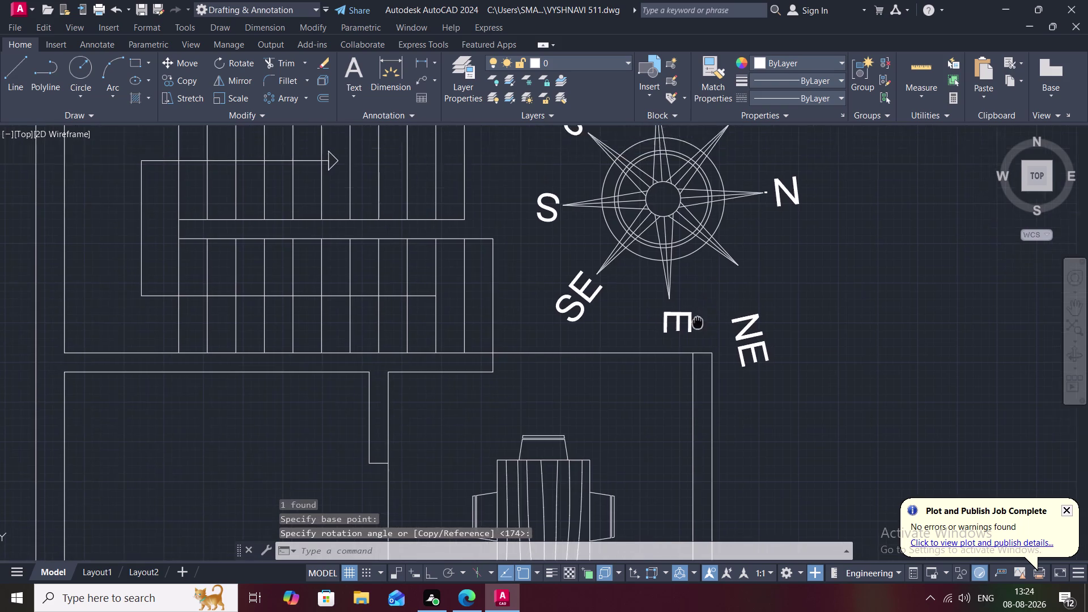
middle_drag(672, 364, 670, 366)
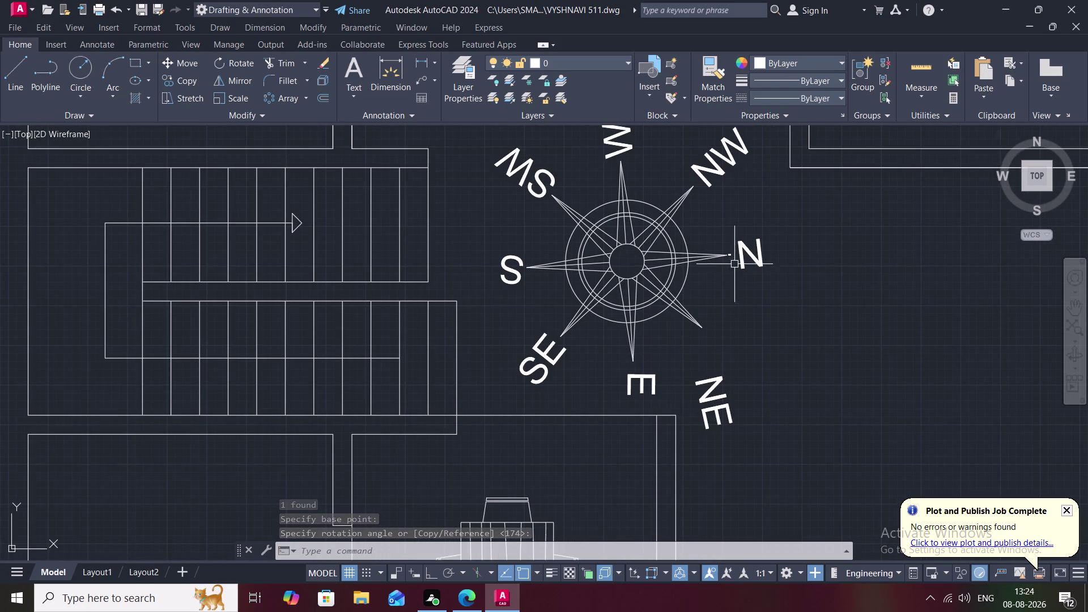
click(746, 253)
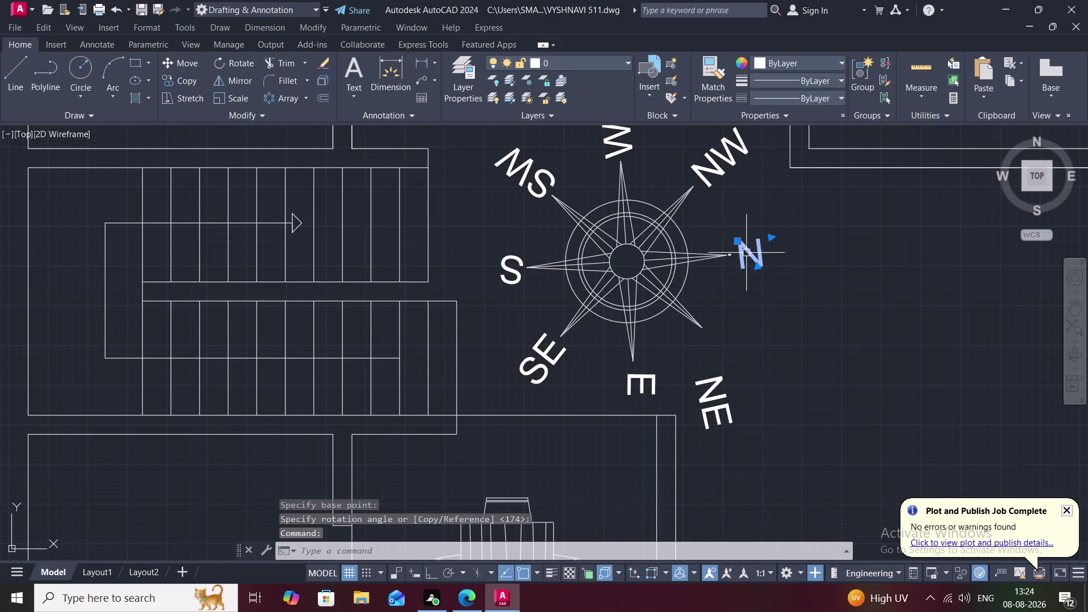
key(space)
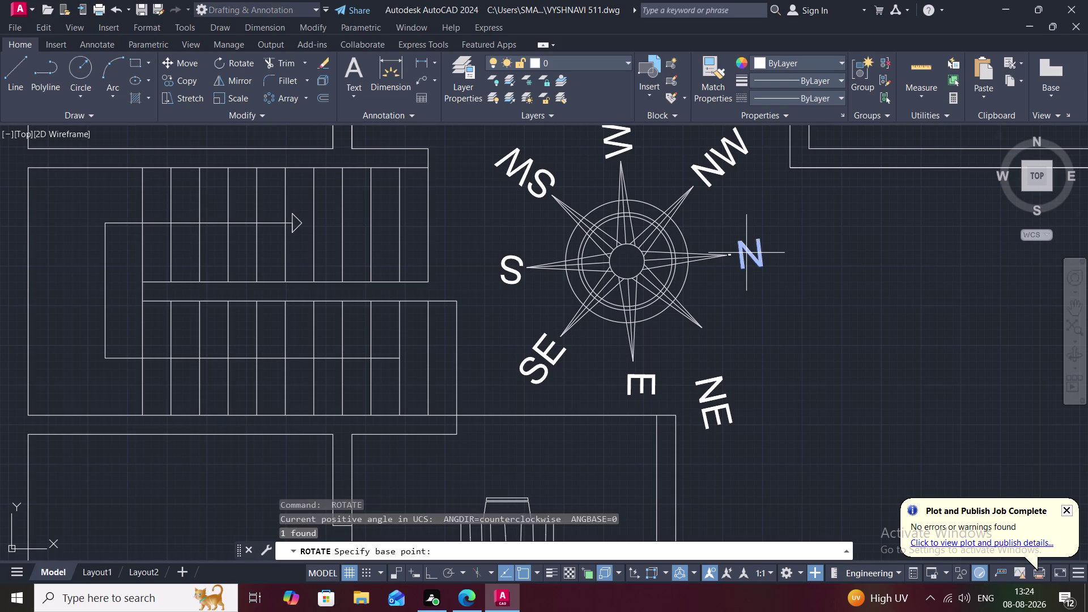
key(m)
key(space)
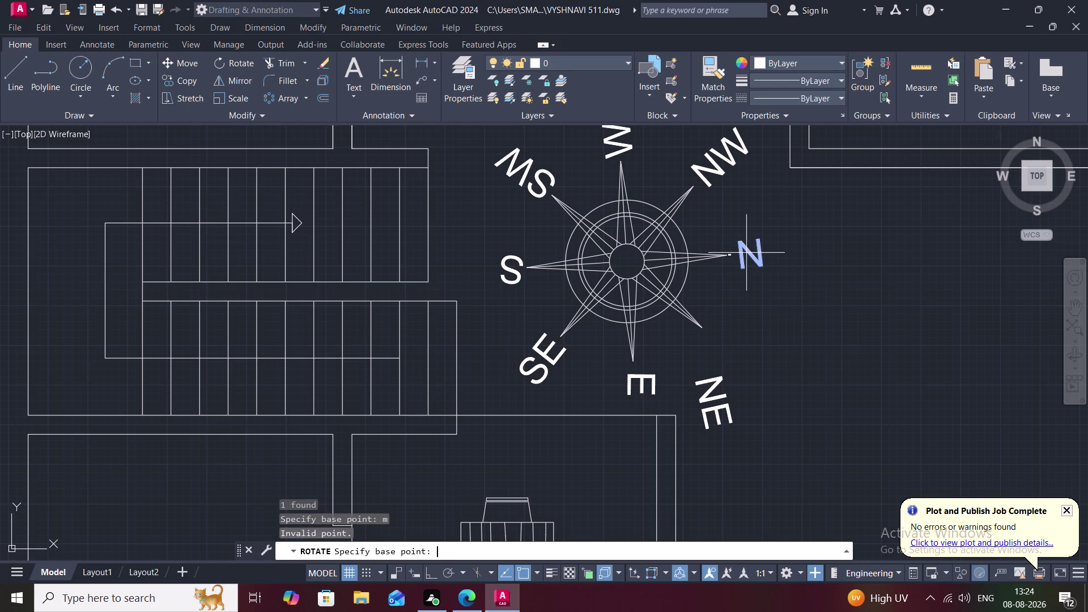
key(Escape)
Move the N label slightly so it sits at its pointer tip.
text(m)
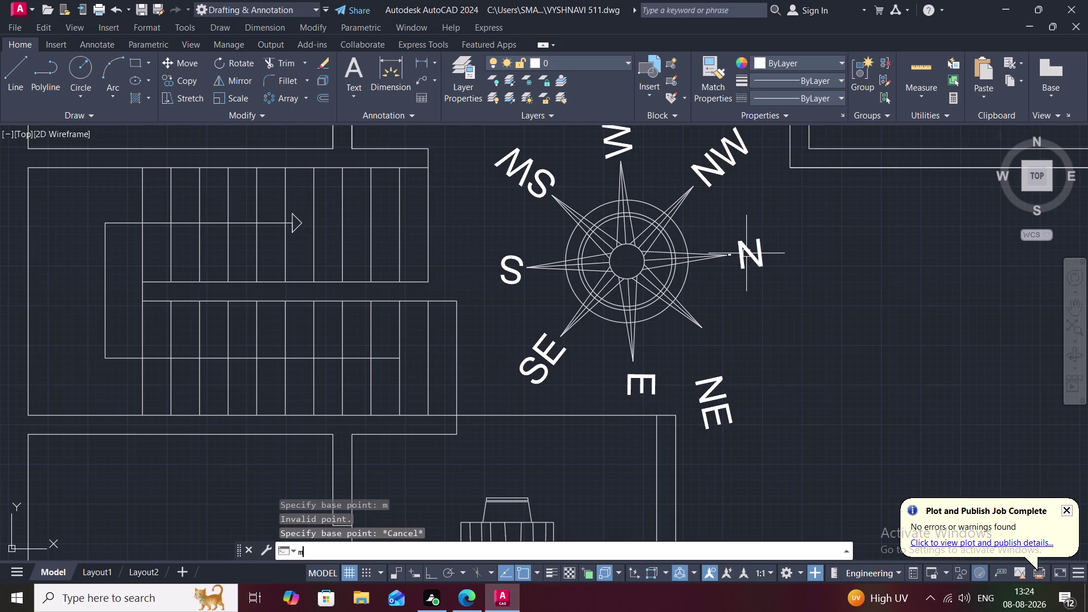
key(space)
click(749, 255)
right_click(748, 256)
click(749, 256)
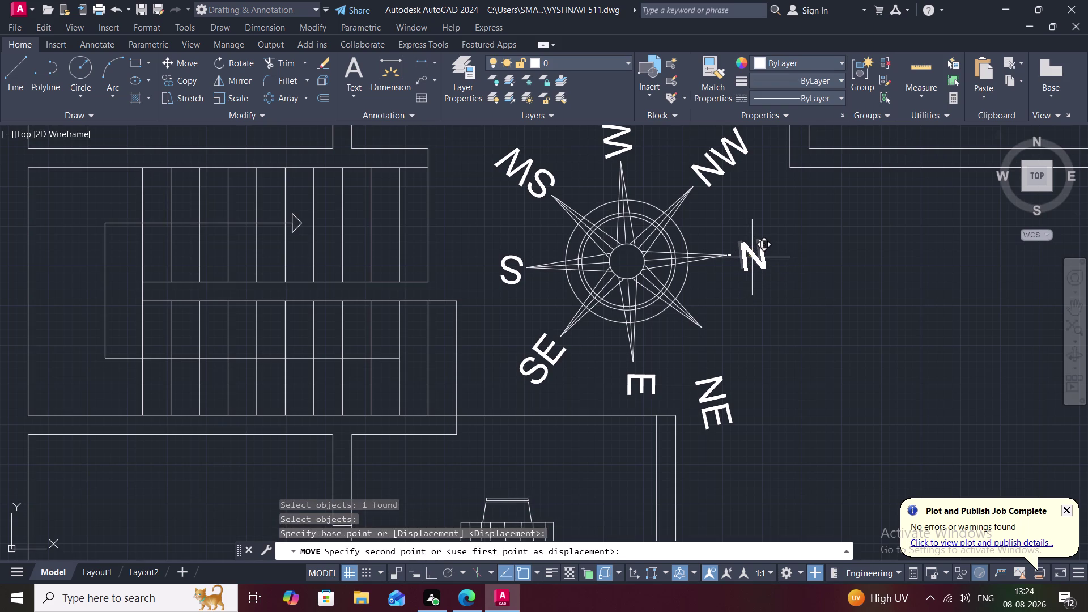
click(752, 257)
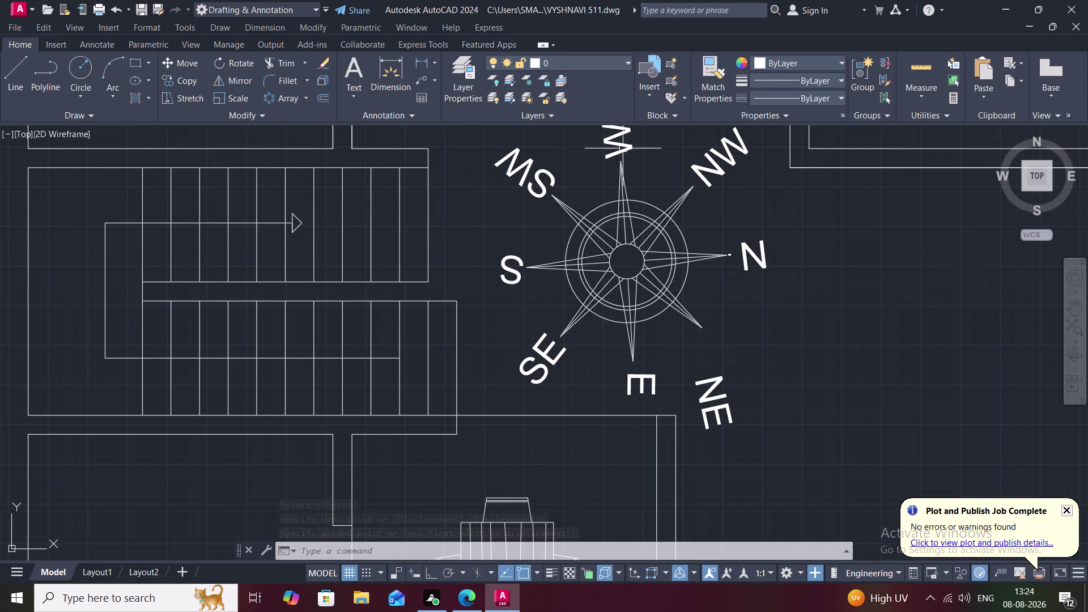
middle_drag(623, 148, 629, 197)
Rotate the W label upright with RO.
click(623, 196)
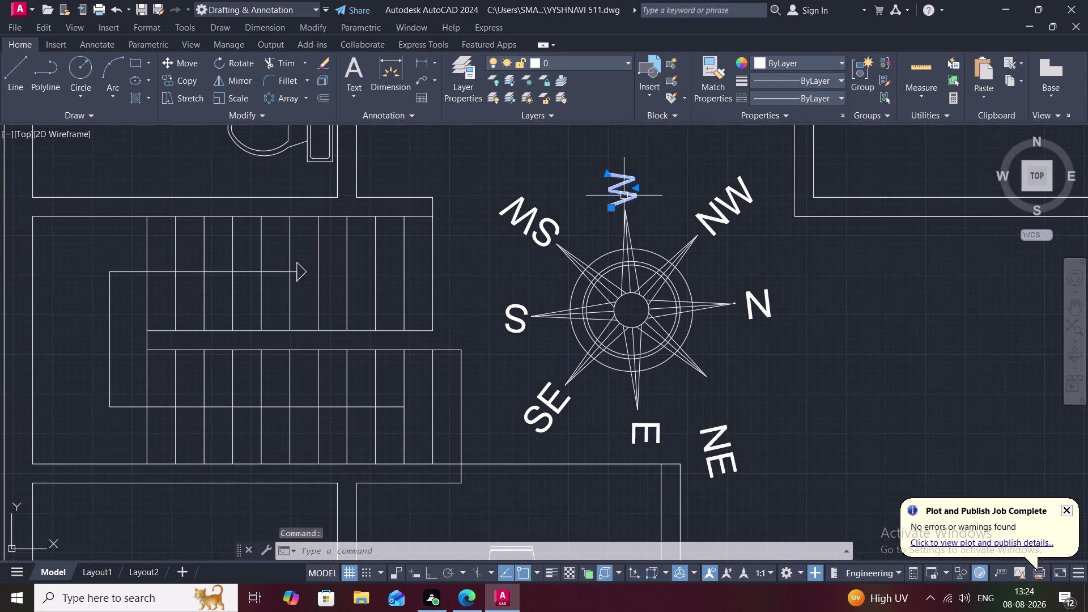
text(ro)
key(space)
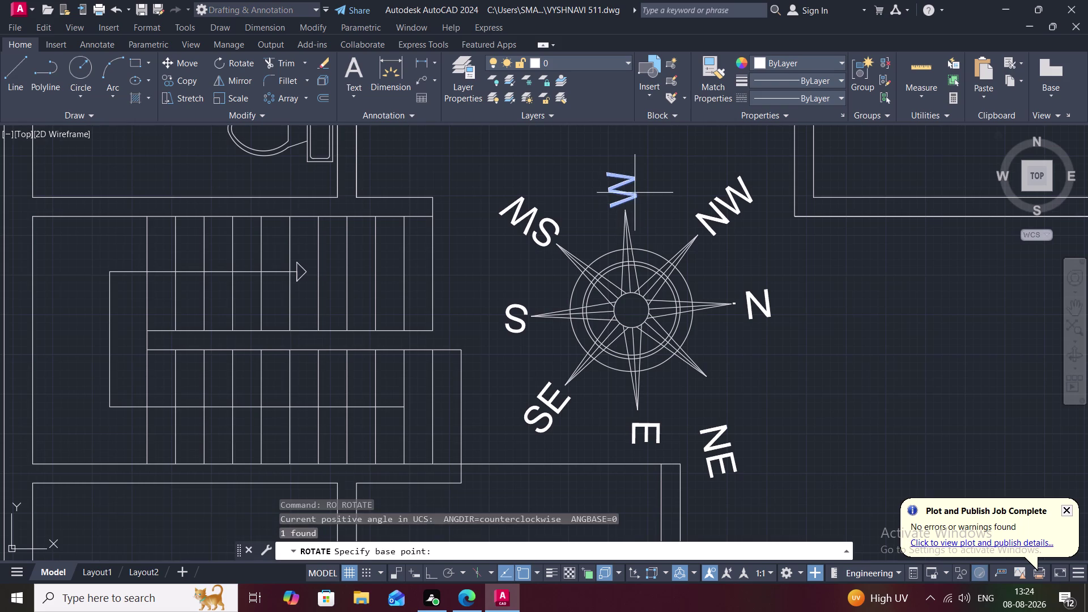
click(637, 196)
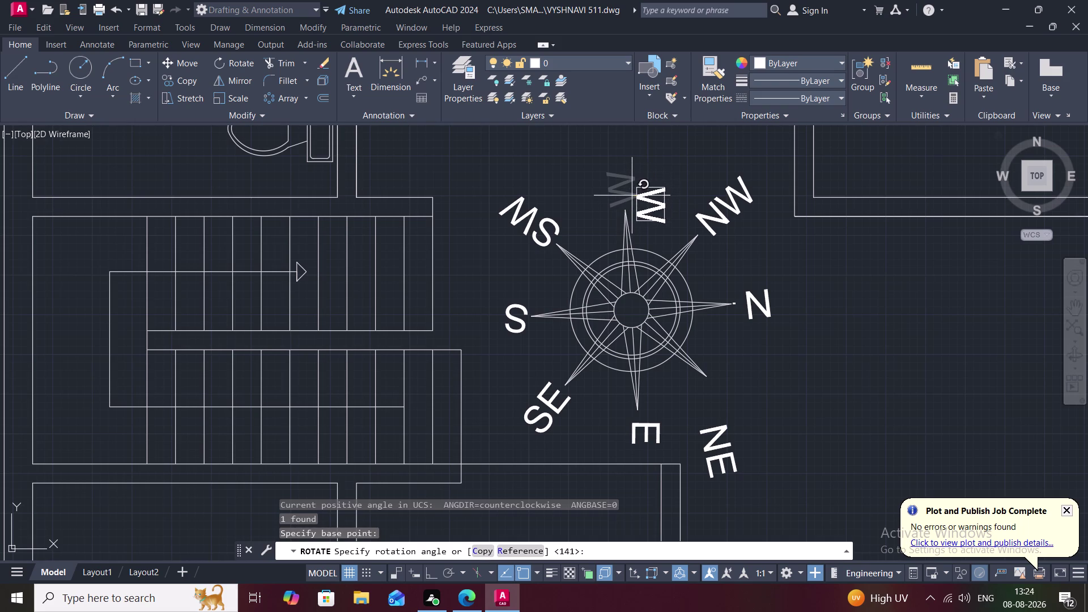
click(632, 196)
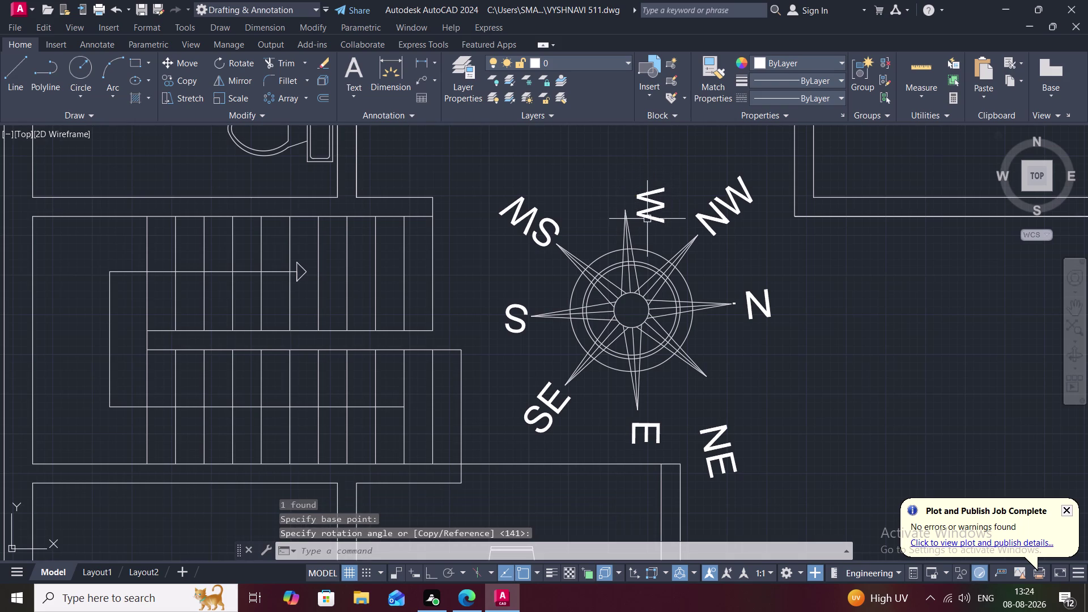
Move the W label up to its new spot by the compass.
text(m)
key(space)
click(661, 204)
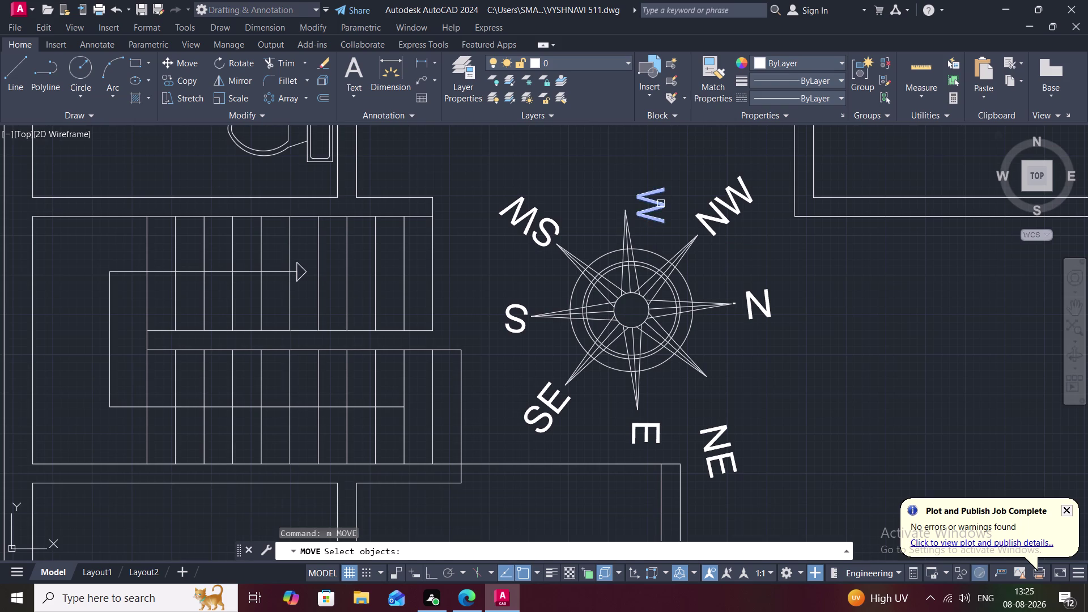
right_click(661, 204)
click(661, 204)
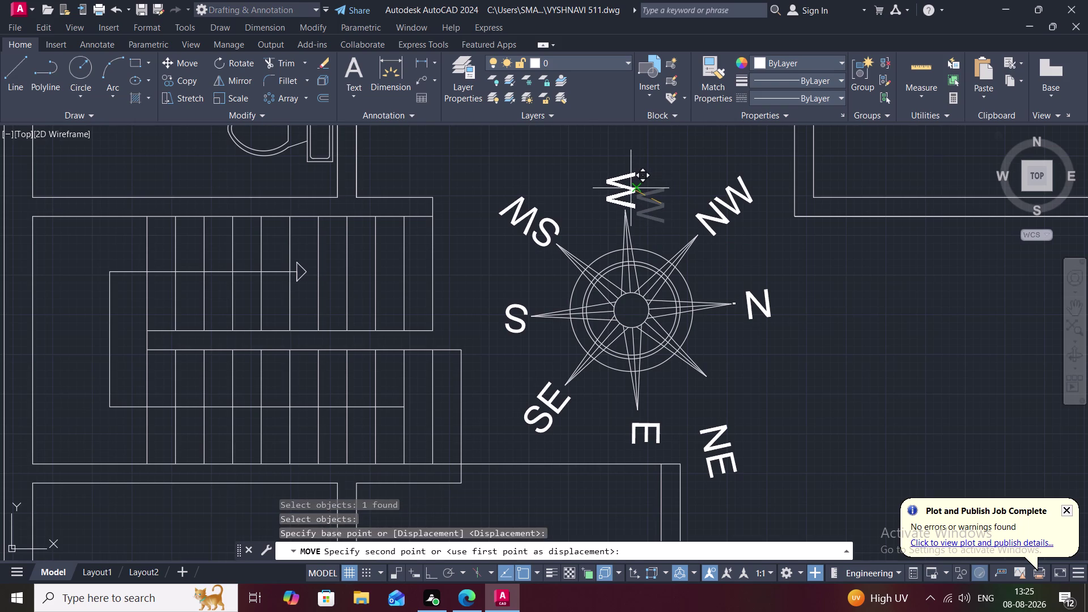
click(633, 187)
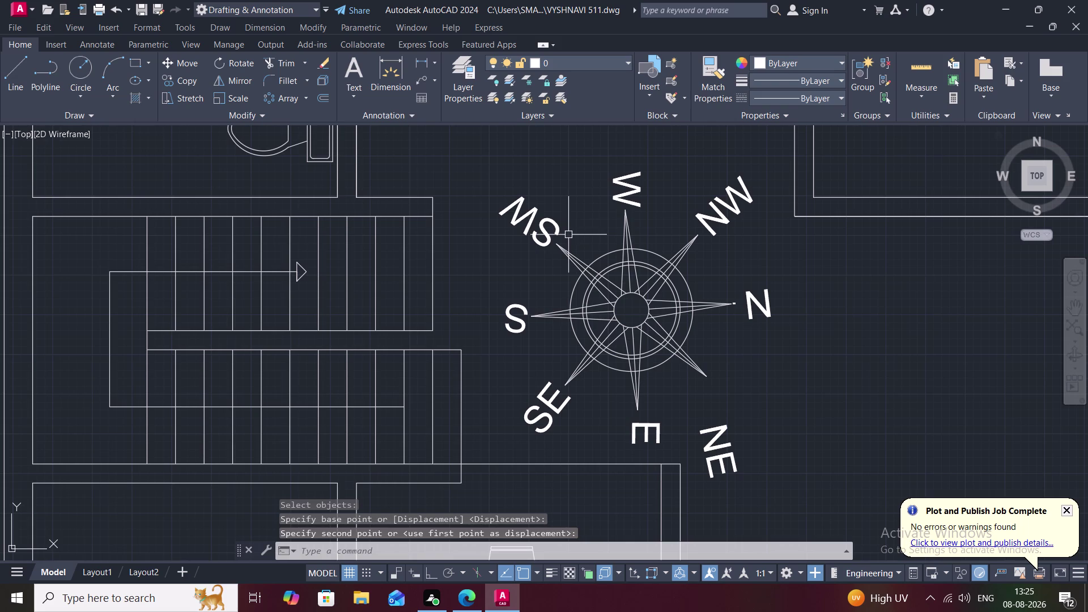
Rotate the upside-down SW label so it reads upright.
key(r)
key(o)
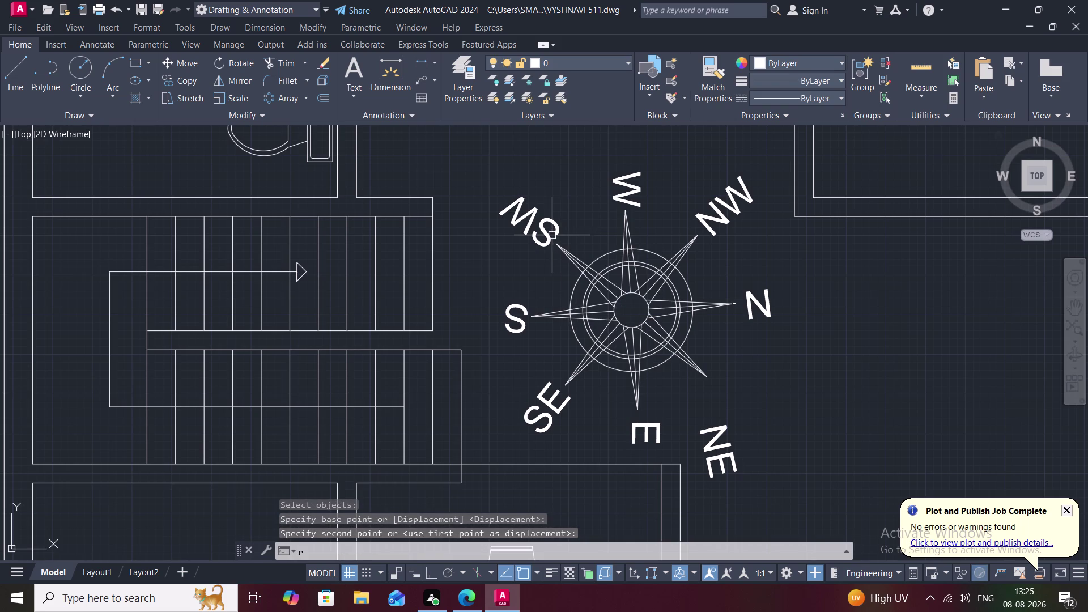
key(space)
click(545, 223)
right_click(545, 224)
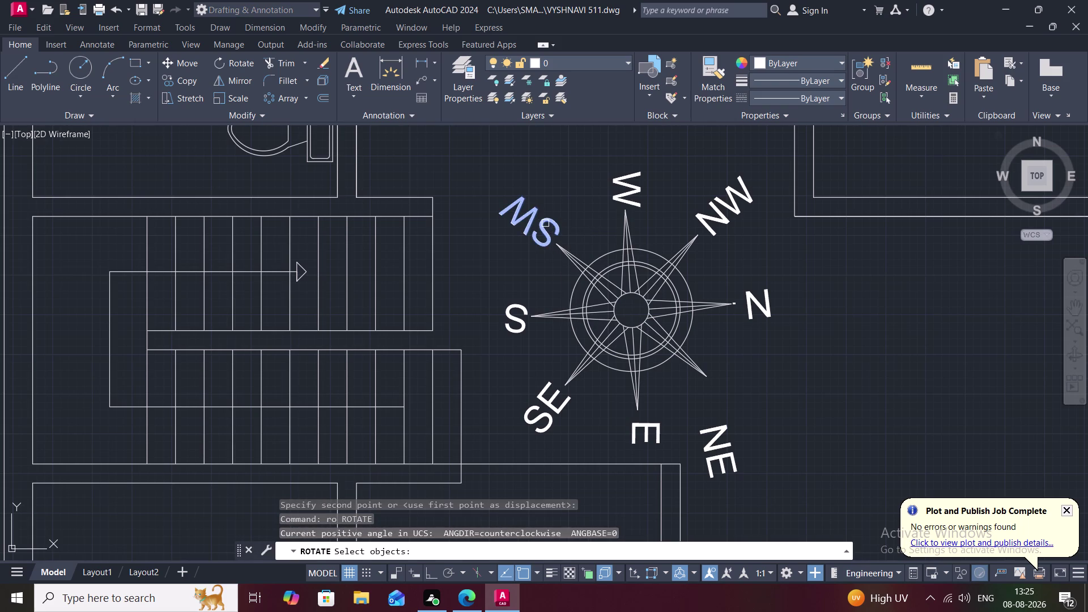
click(545, 223)
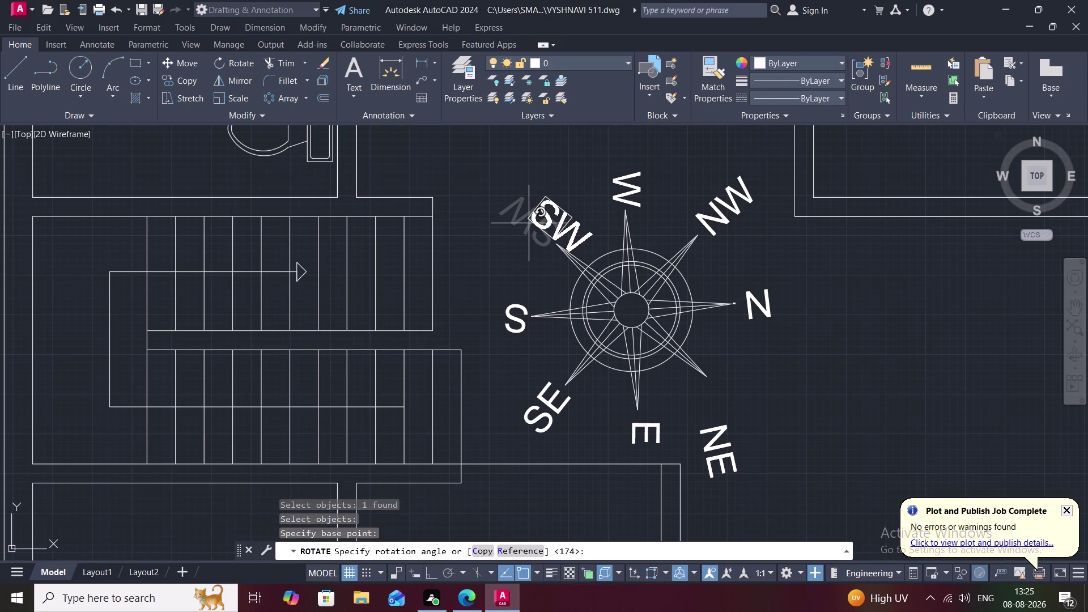
click(532, 220)
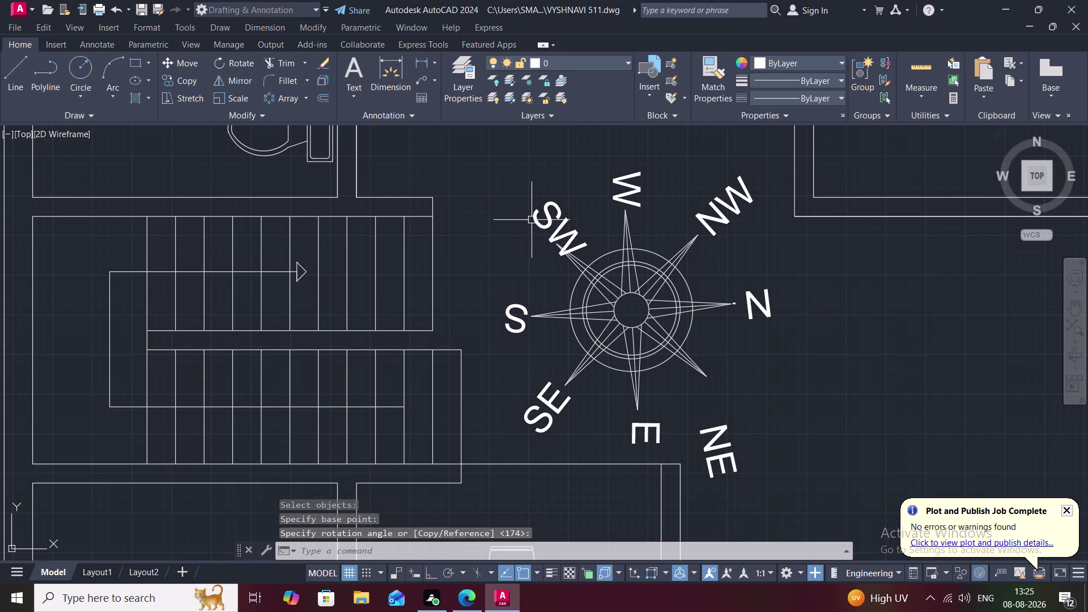
Move the SW label to its new spot near its pointer tip.
text(m)
key(space)
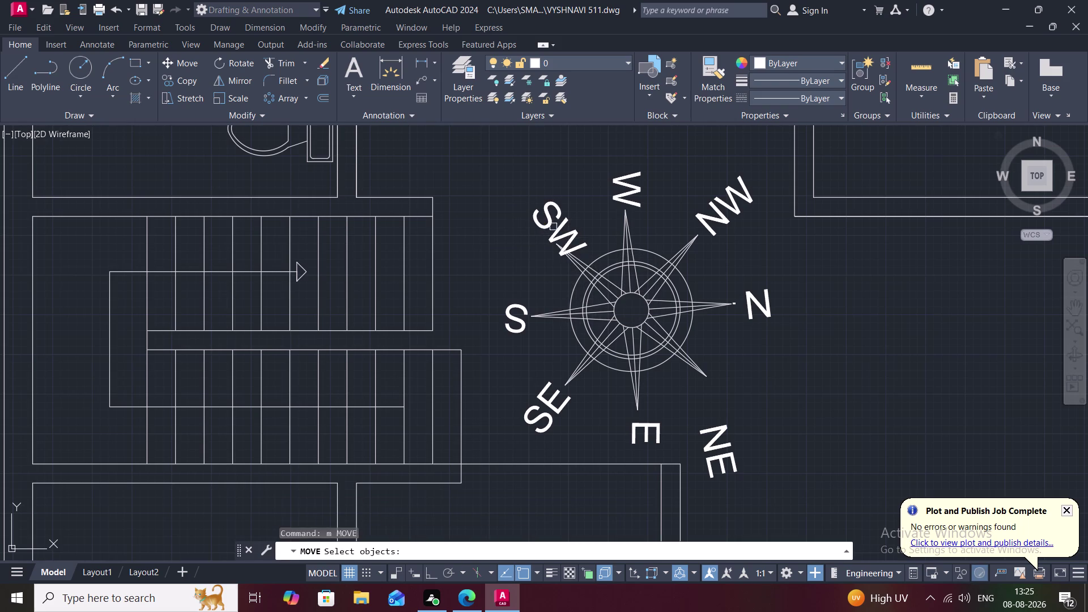
click(551, 216)
click(551, 217)
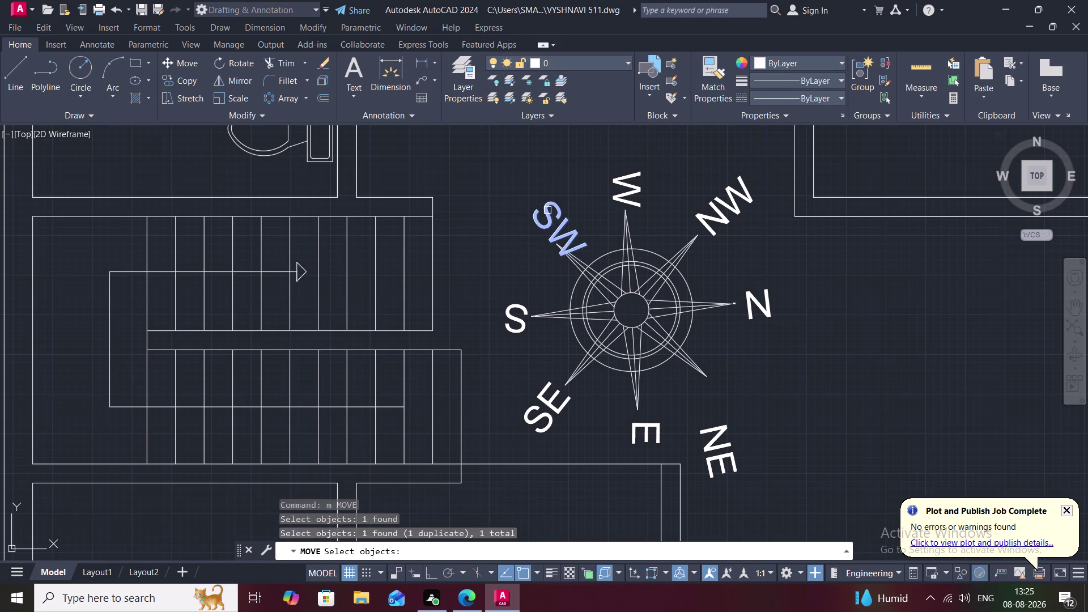
right_click(547, 210)
click(547, 210)
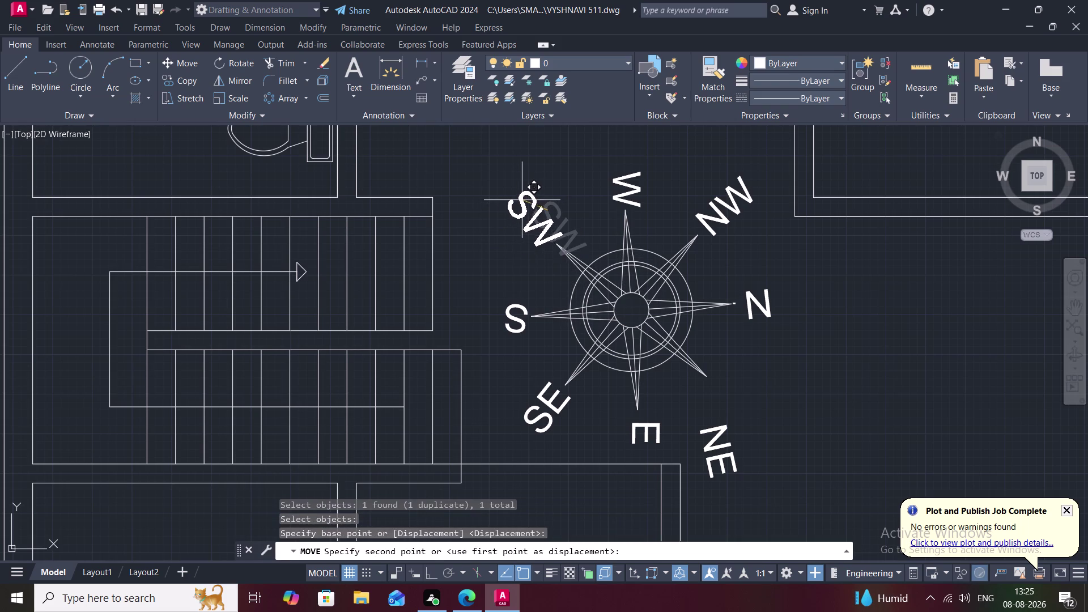
click(522, 199)
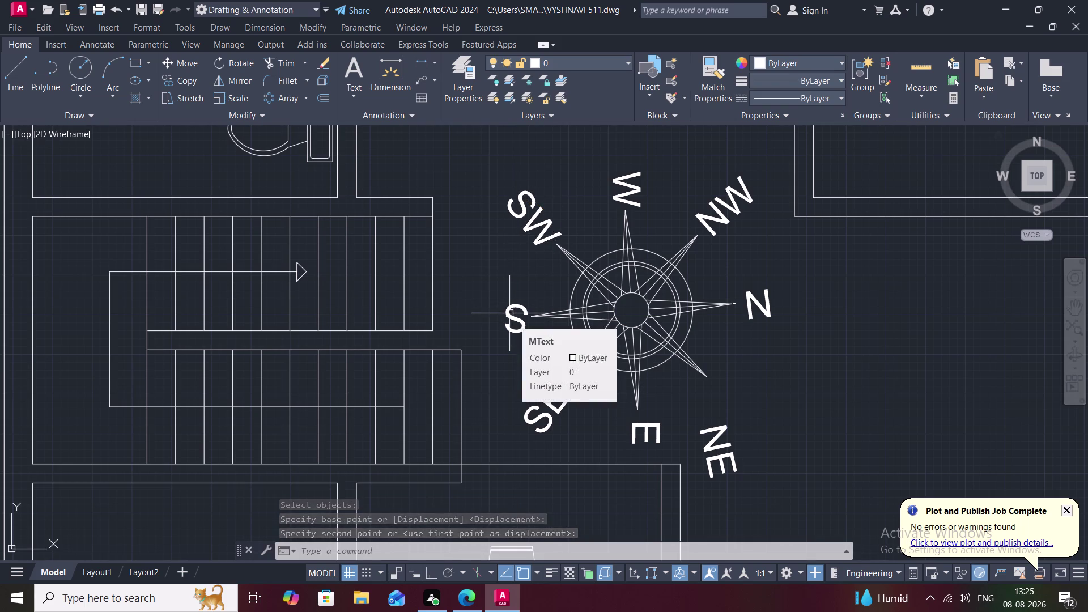
Rotate the S label to read upright.
key(r)
text(o)
key(space)
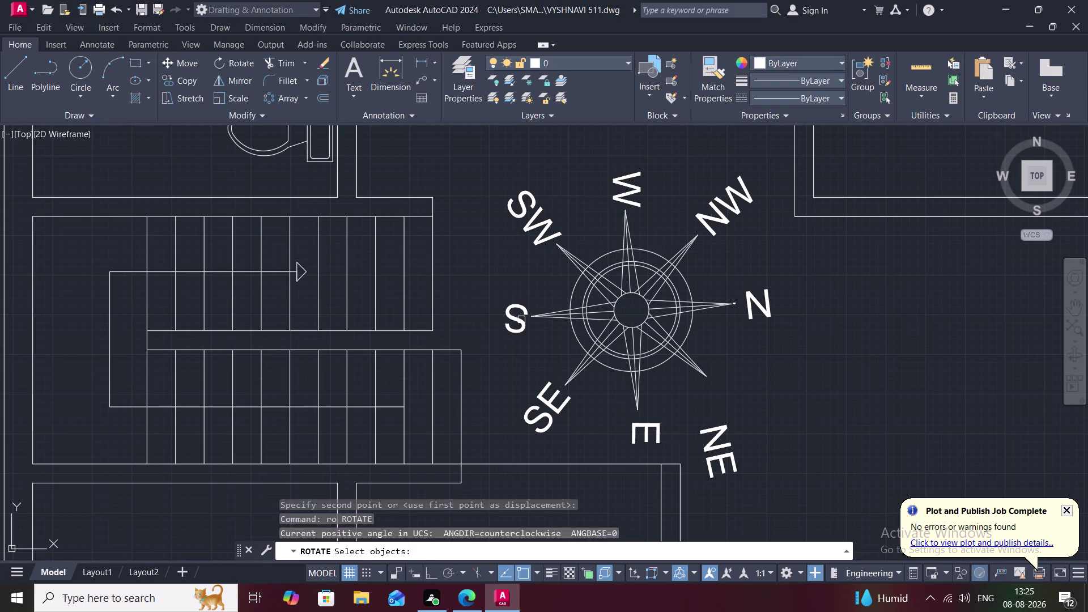
click(514, 322)
right_click(514, 321)
click(514, 322)
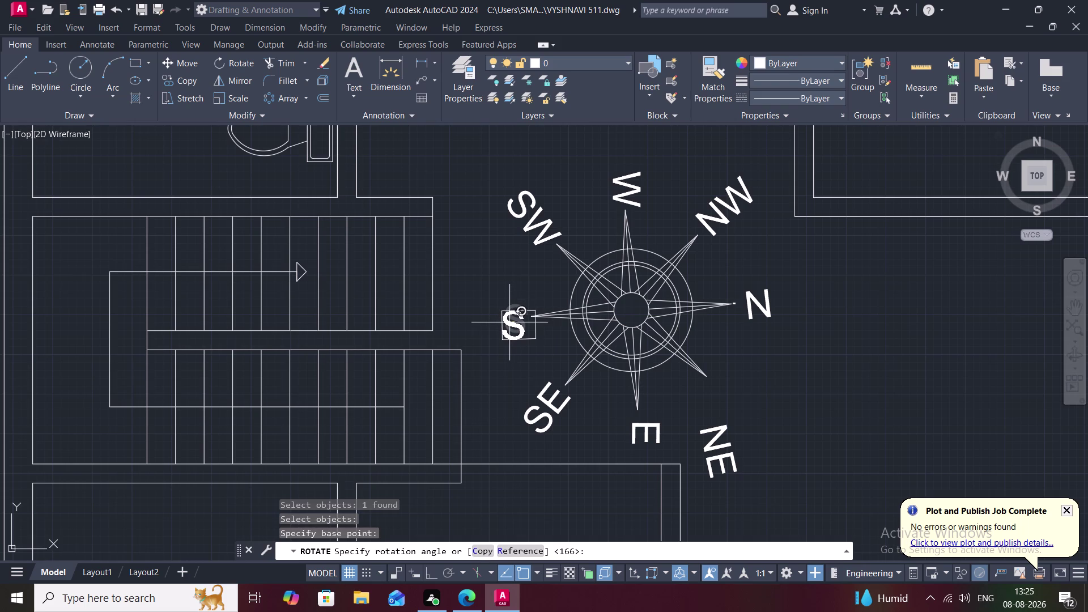
click(509, 322)
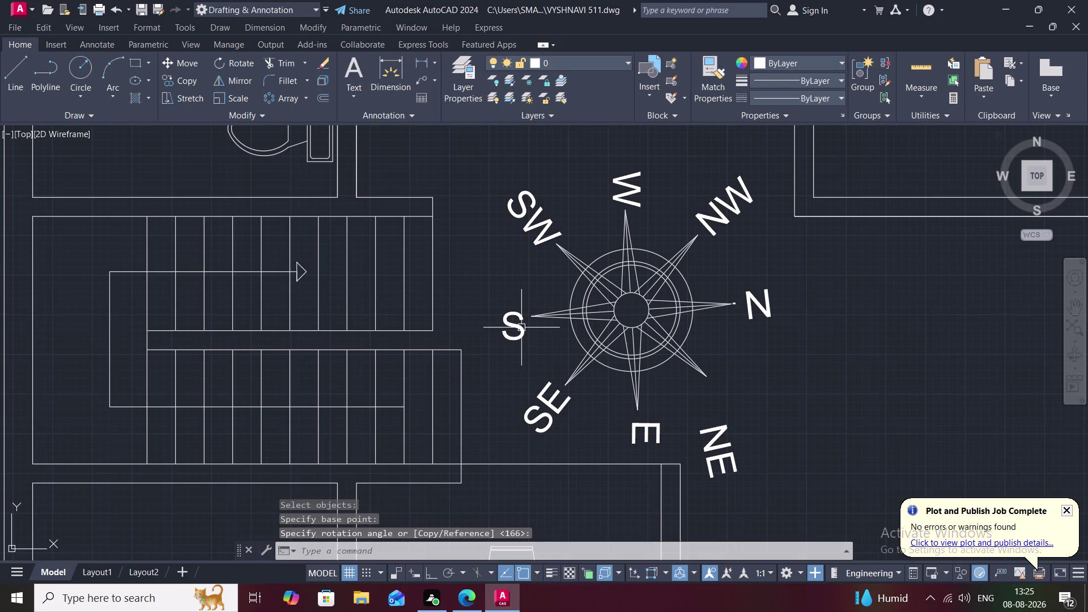
Move the S label closer to the compass.
text(m)
key(space)
click(520, 327)
right_click(519, 327)
click(519, 327)
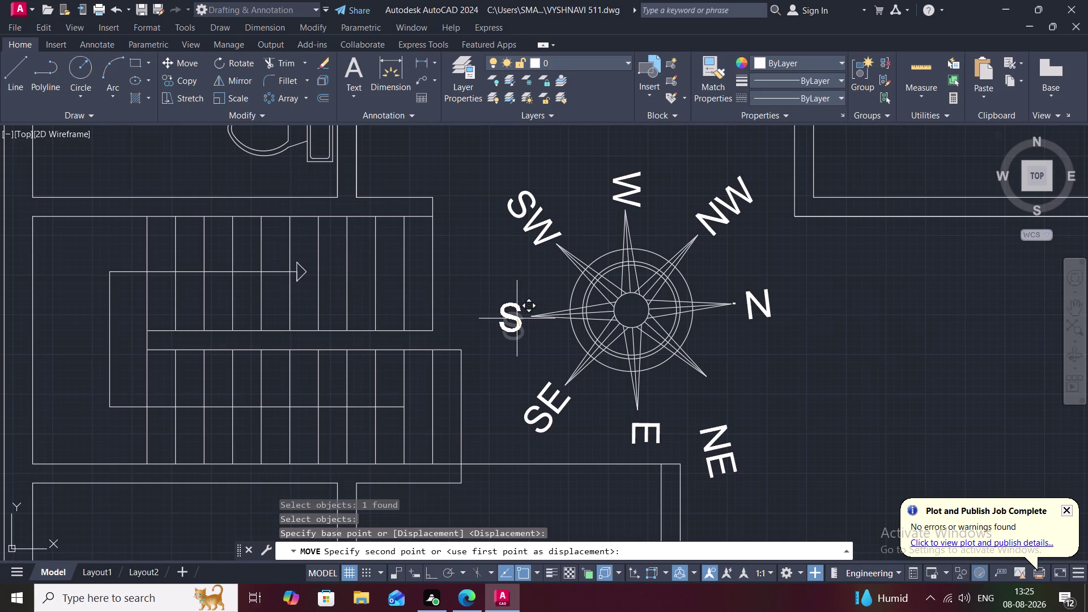
click(517, 319)
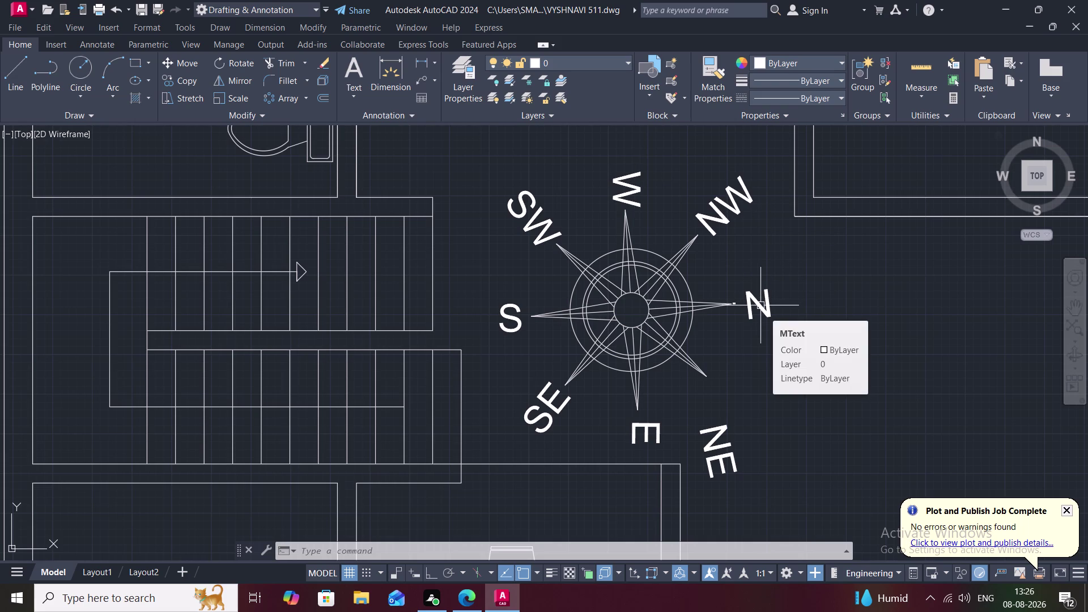
Copy the NE label to a position just above the original.
text(co)
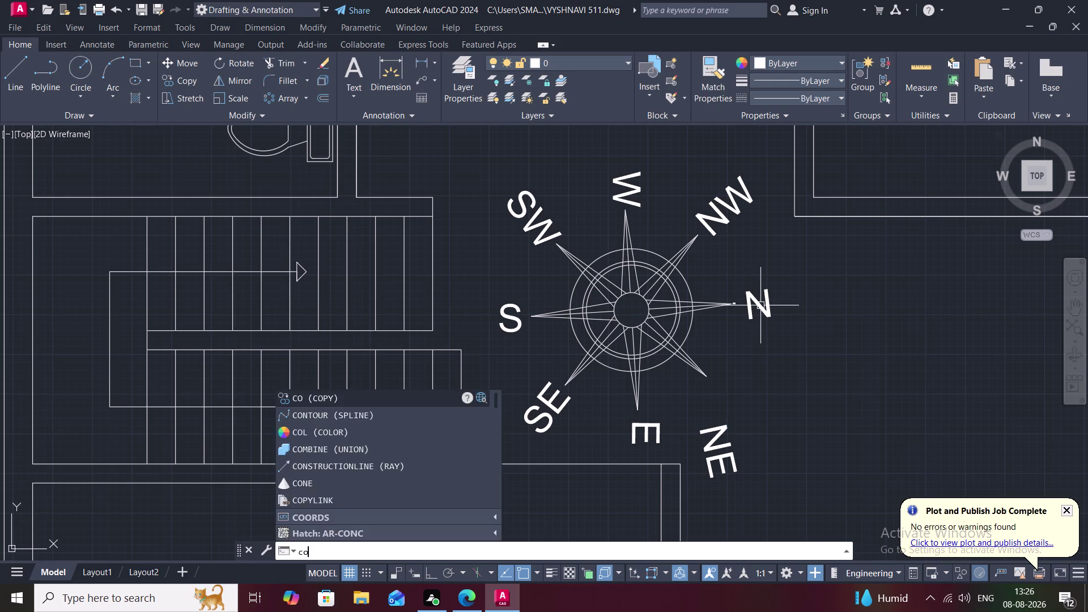
key(space)
click(760, 305)
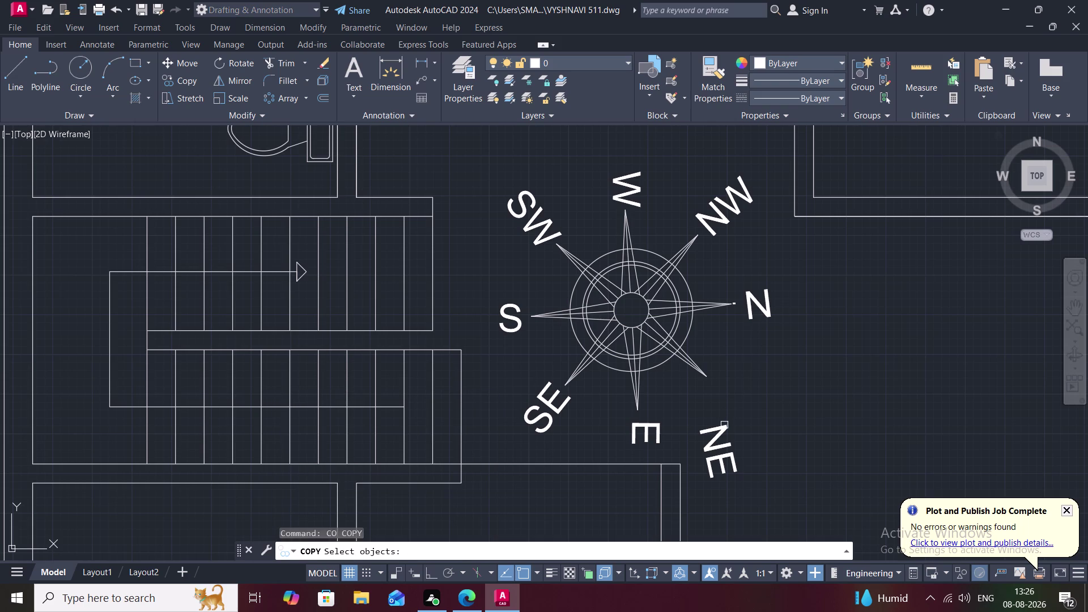
key(m)
key(space)
click(717, 439)
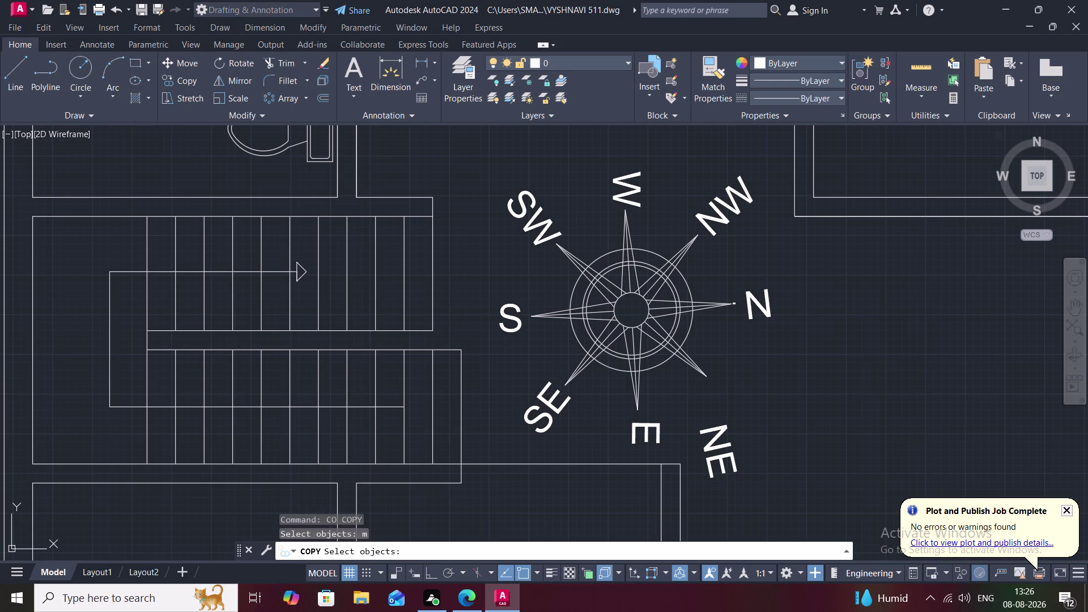
key(Escape)
key(Escape)
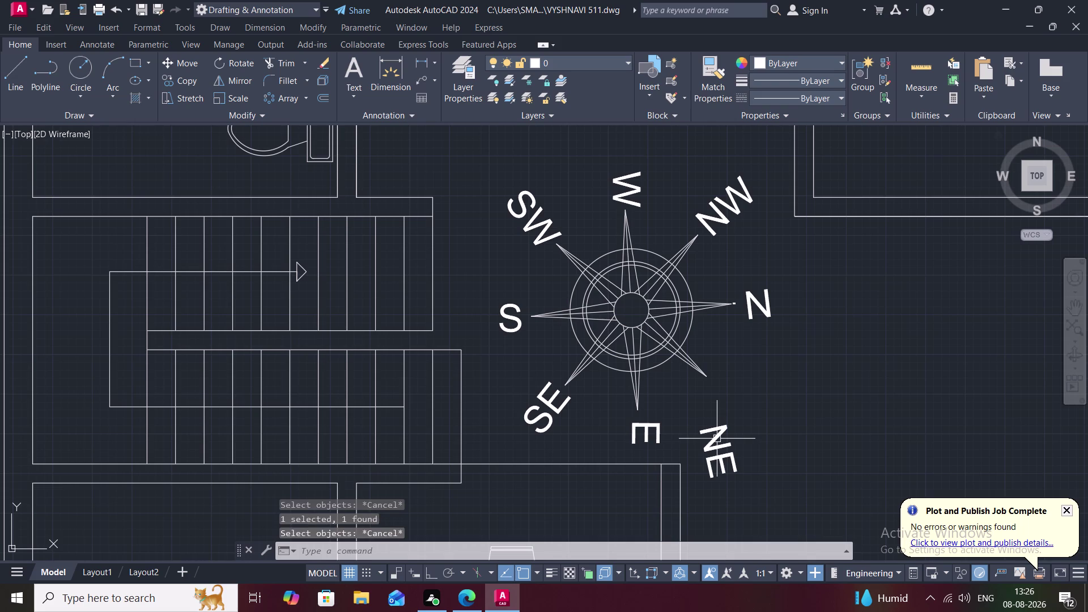
key(space)
click(717, 438)
right_click(717, 439)
click(717, 439)
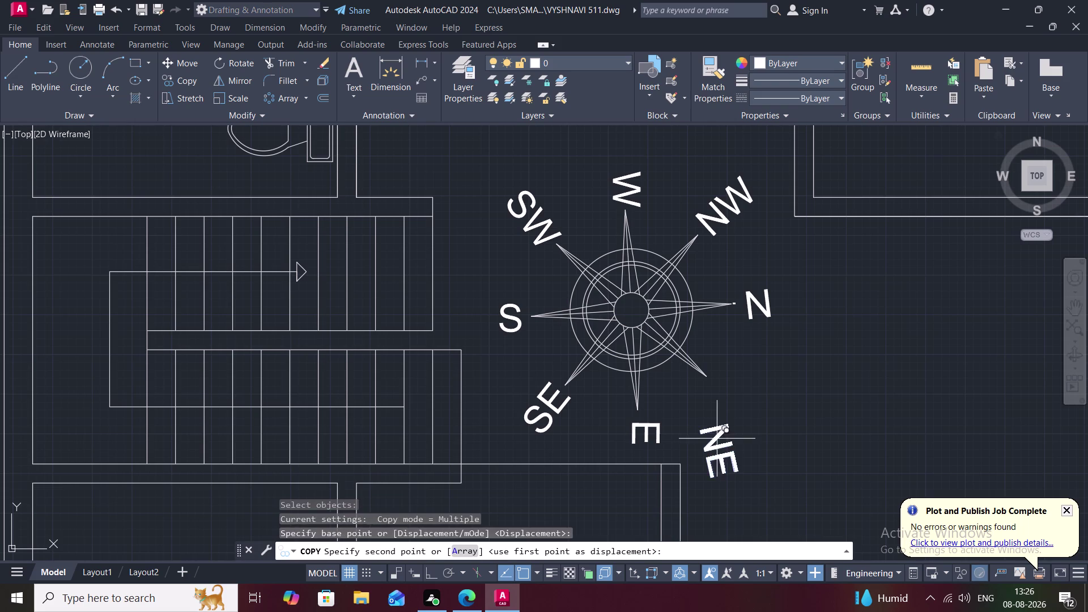
click(721, 392)
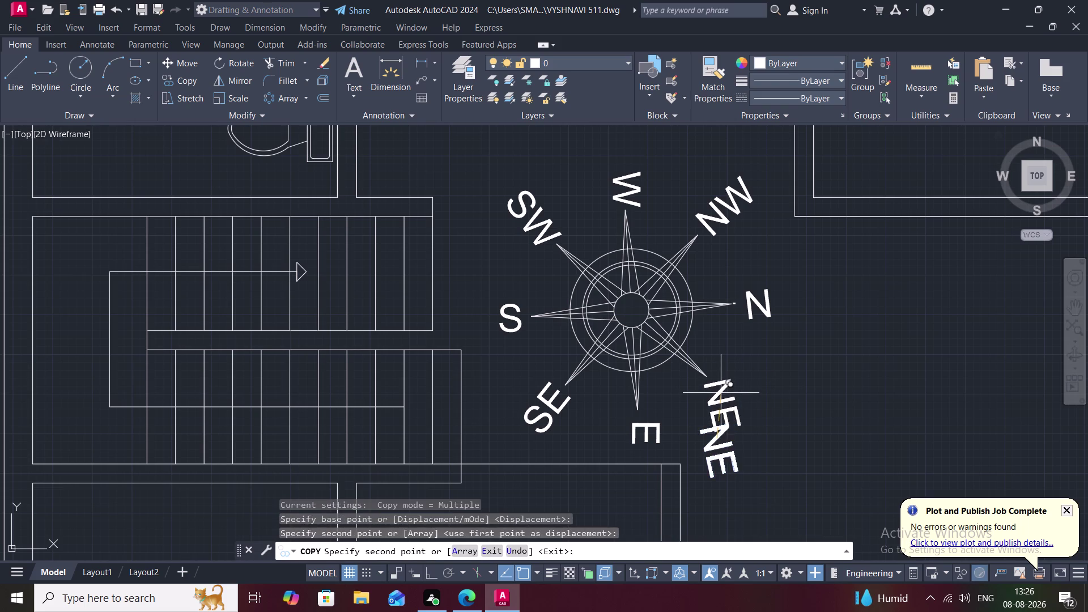
key(Escape)
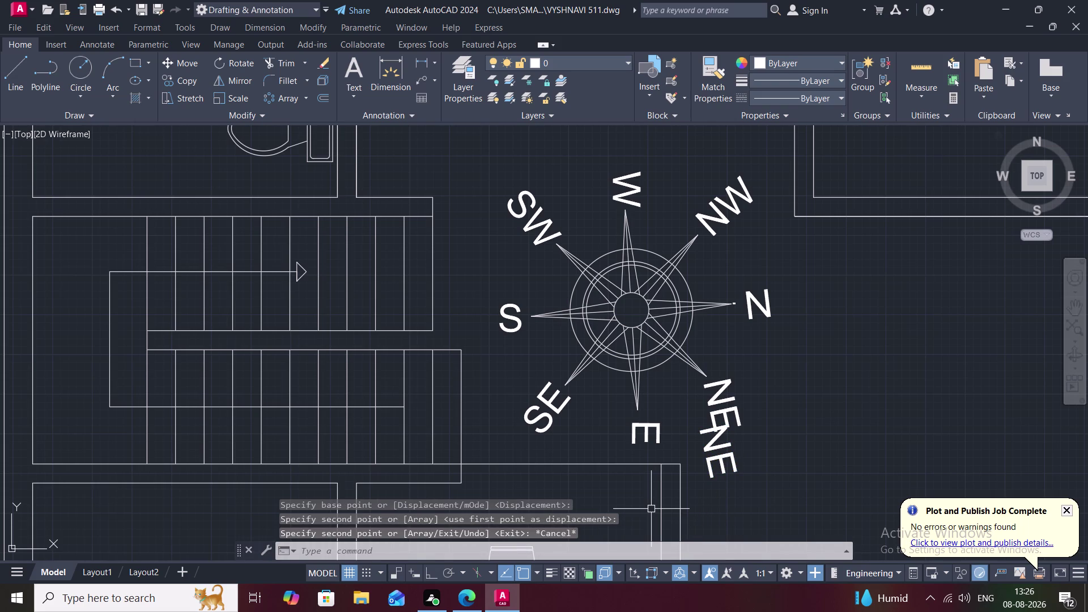
Rotate the copied NE label so it tilts along the compass diagonal.
key(r)
key(o)
key(space)
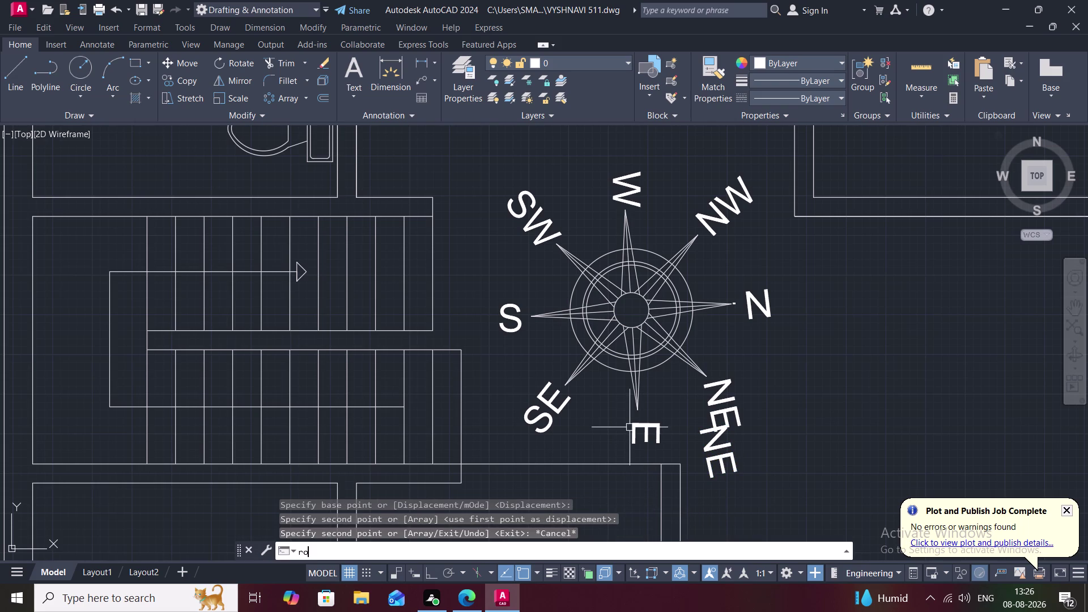
click(716, 384)
right_click(716, 383)
click(716, 384)
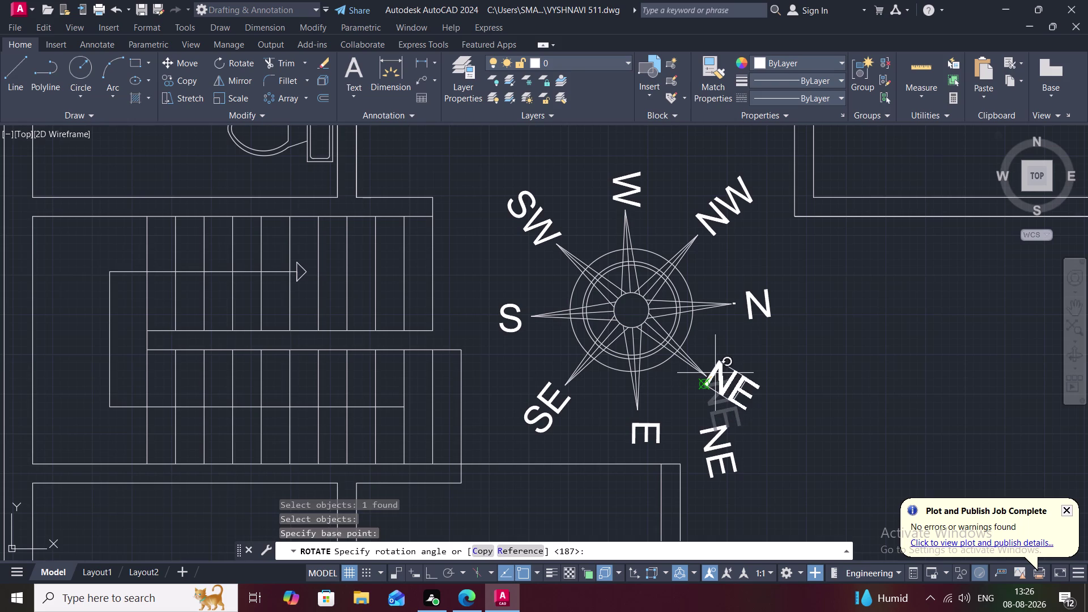
click(714, 373)
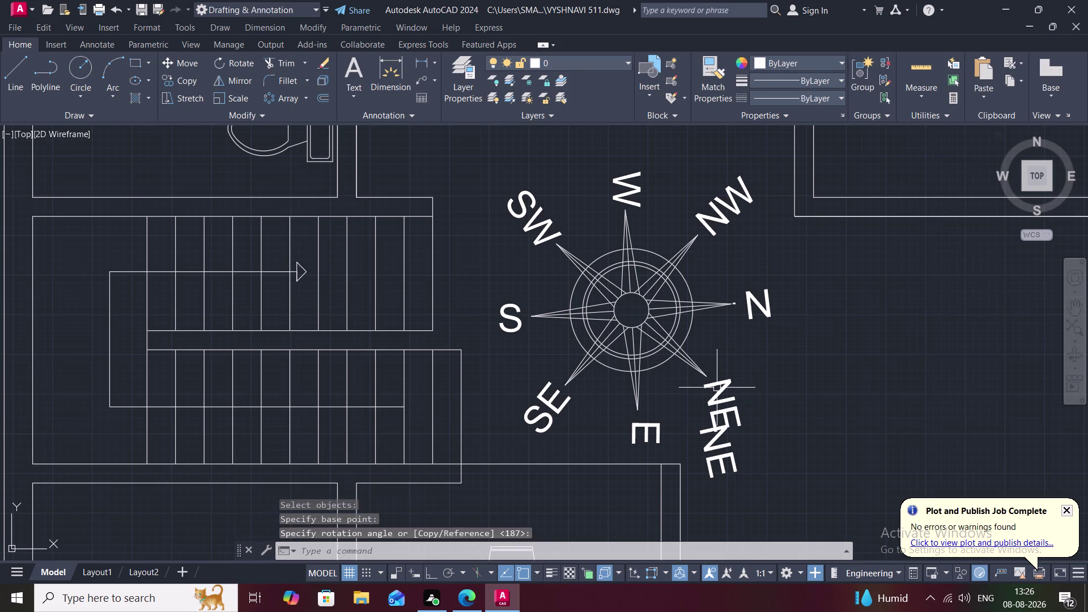
key(space)
click(717, 389)
right_click(722, 387)
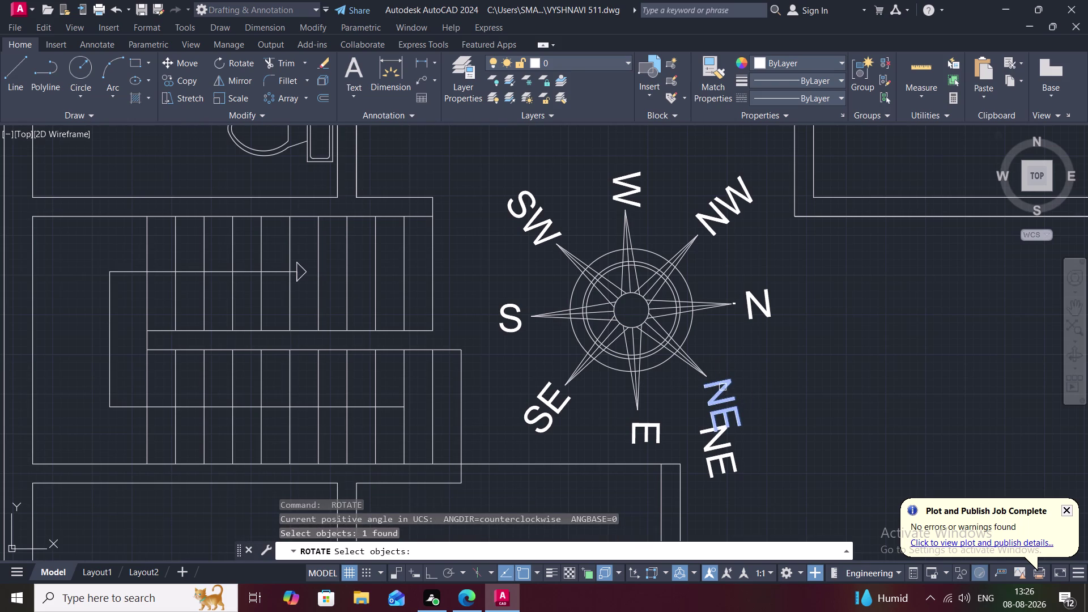
click(722, 387)
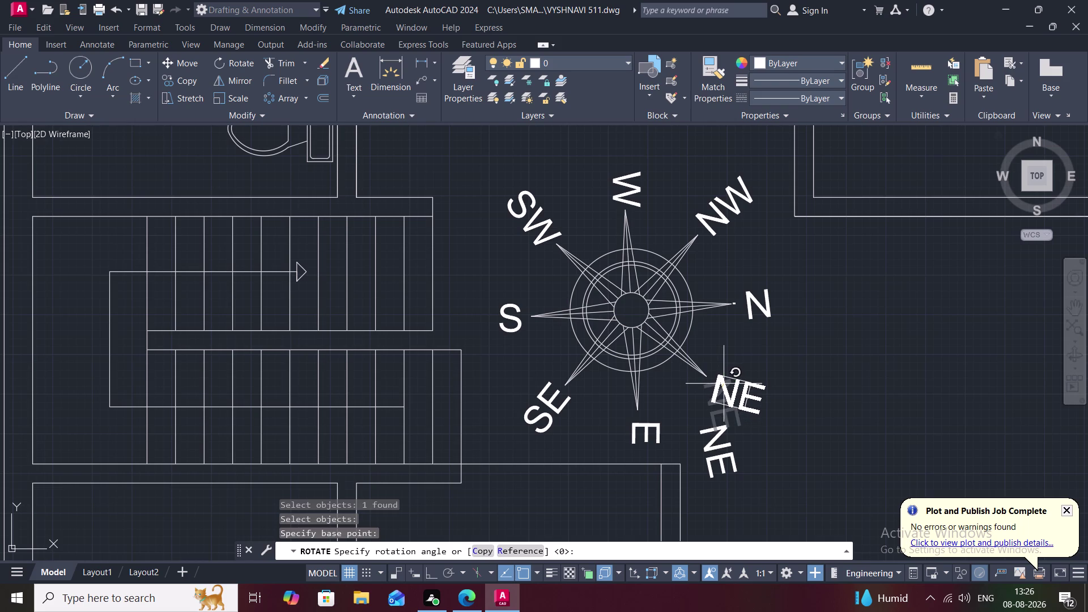
click(722, 386)
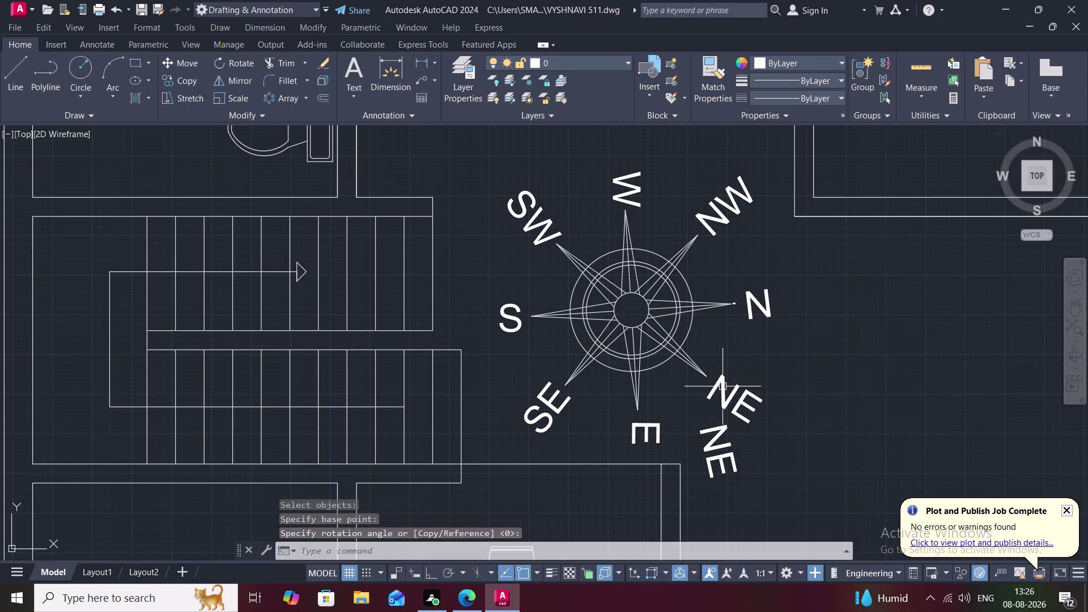
Move the NE label into place at the tip and delete the leftover duplicate.
text(m)
key(space)
click(715, 388)
right_click(716, 389)
click(716, 389)
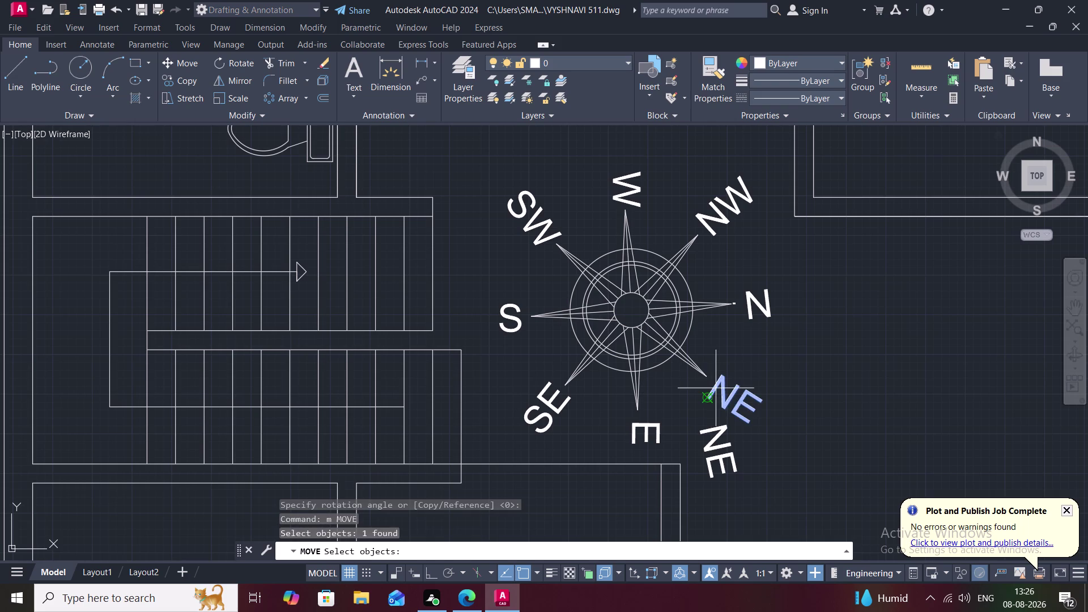
click(715, 387)
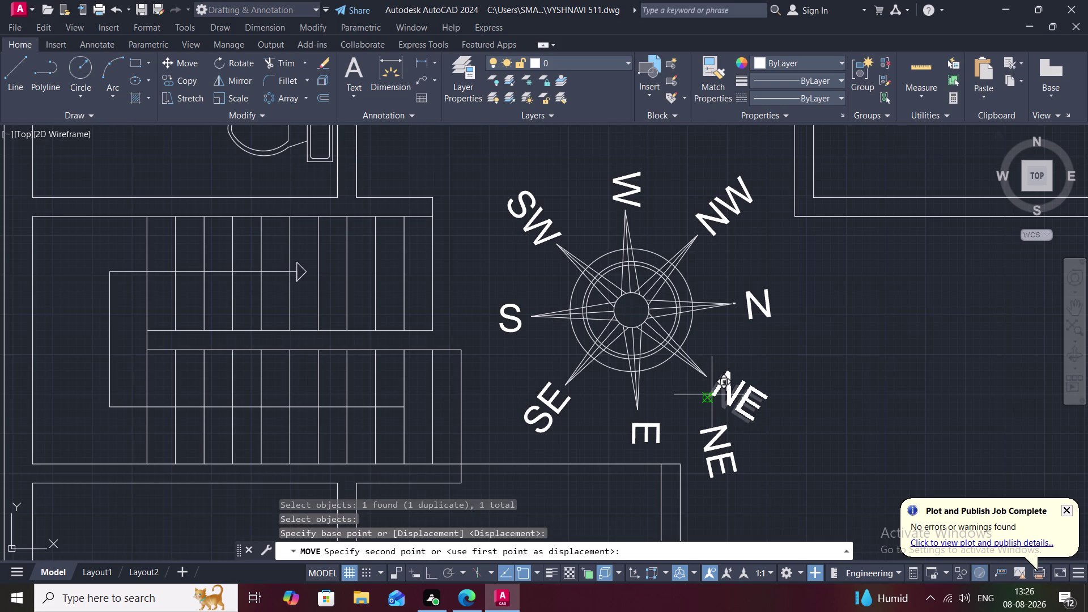
click(712, 394)
click(710, 447)
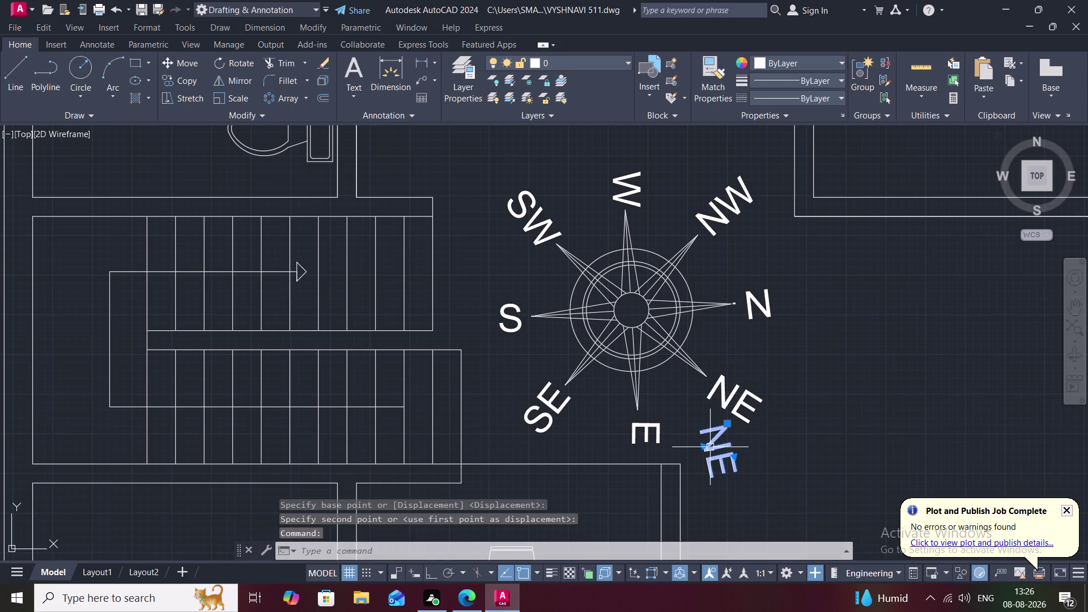
key(Delete)
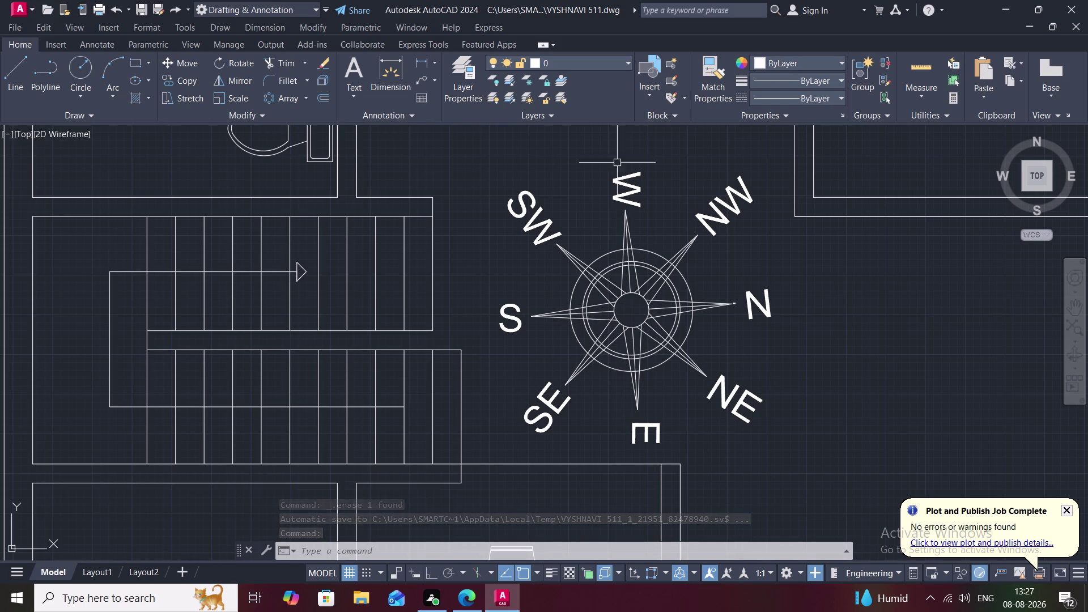
Colour the W direction letter dark red.
click(788, 61)
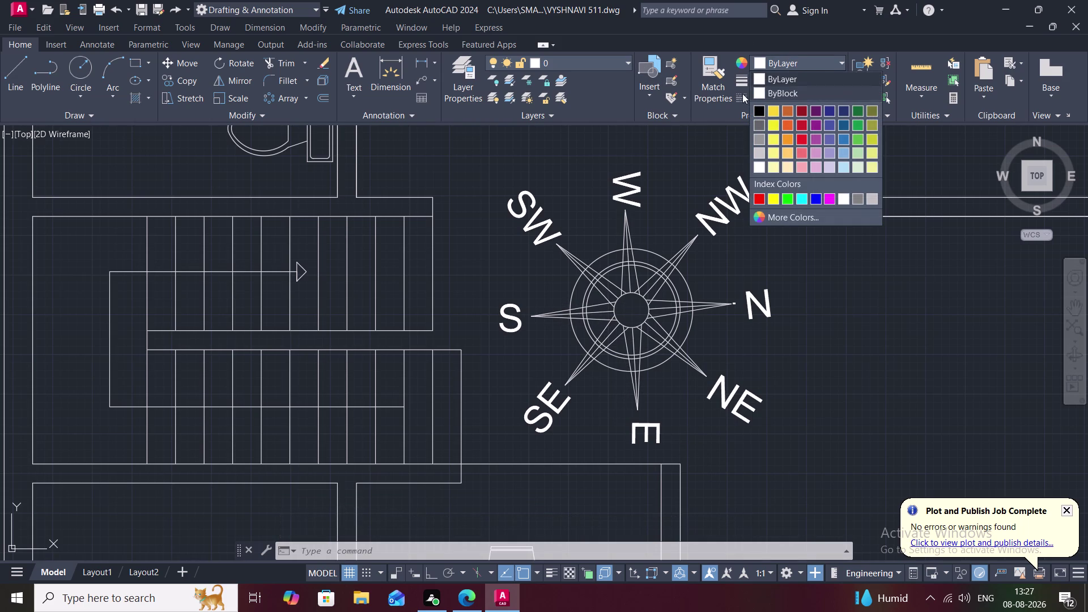
click(626, 183)
click(626, 183)
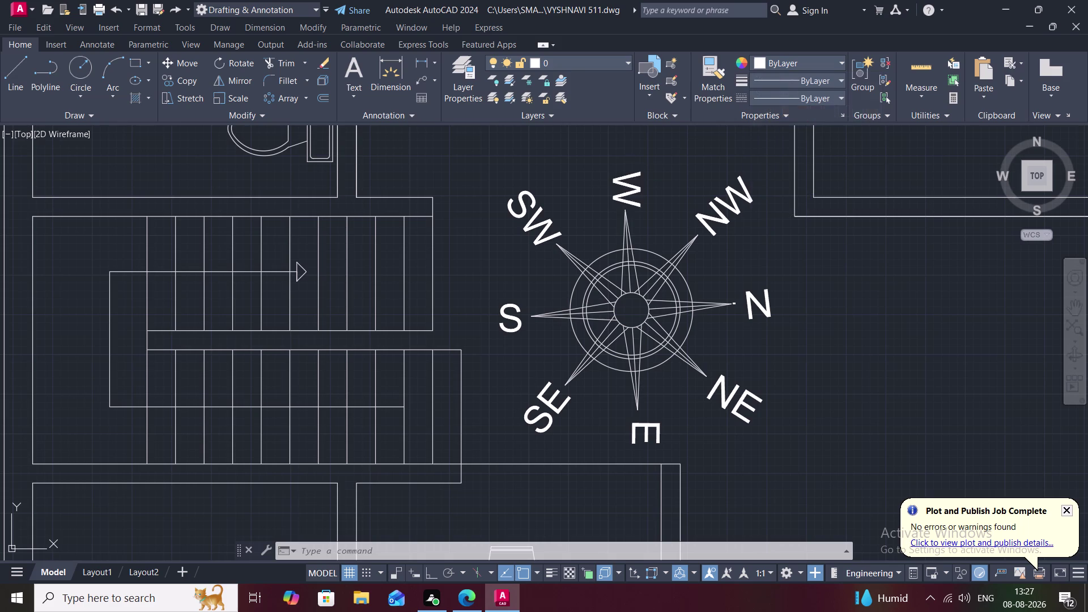
click(785, 62)
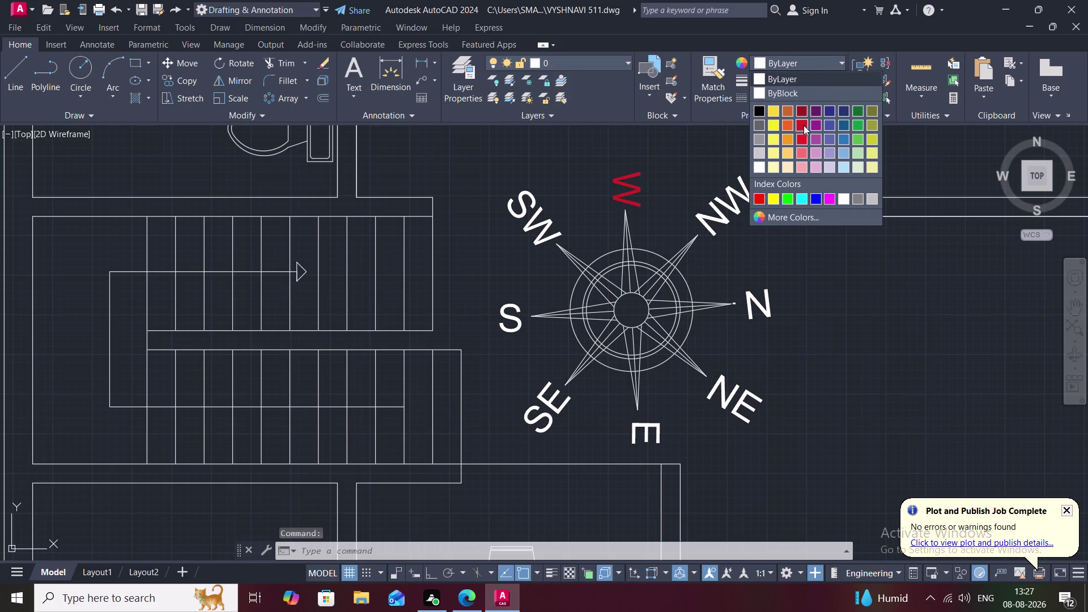
click(801, 105)
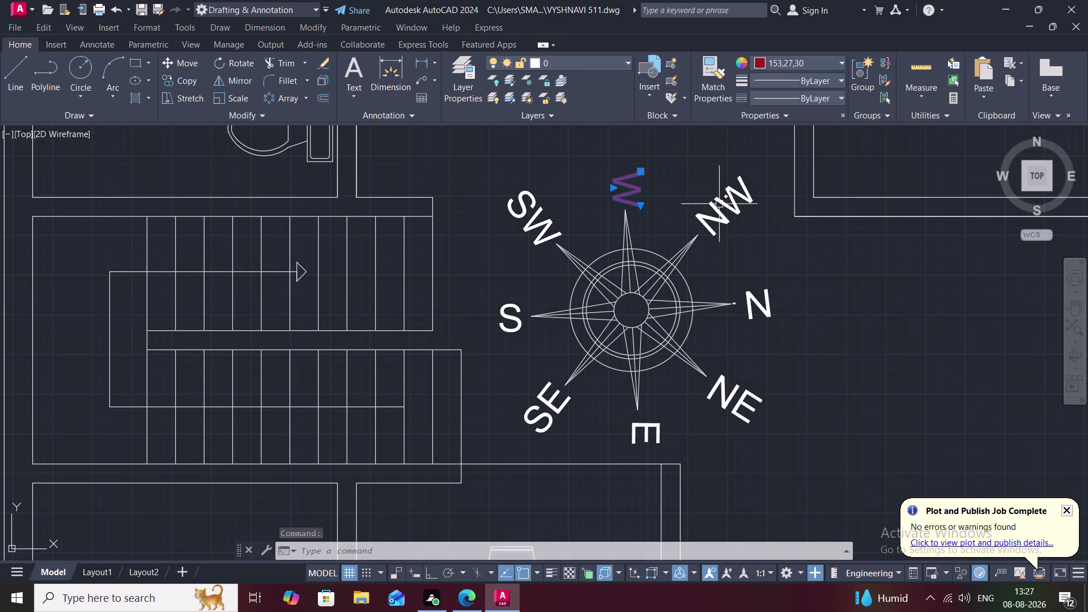
click(712, 69)
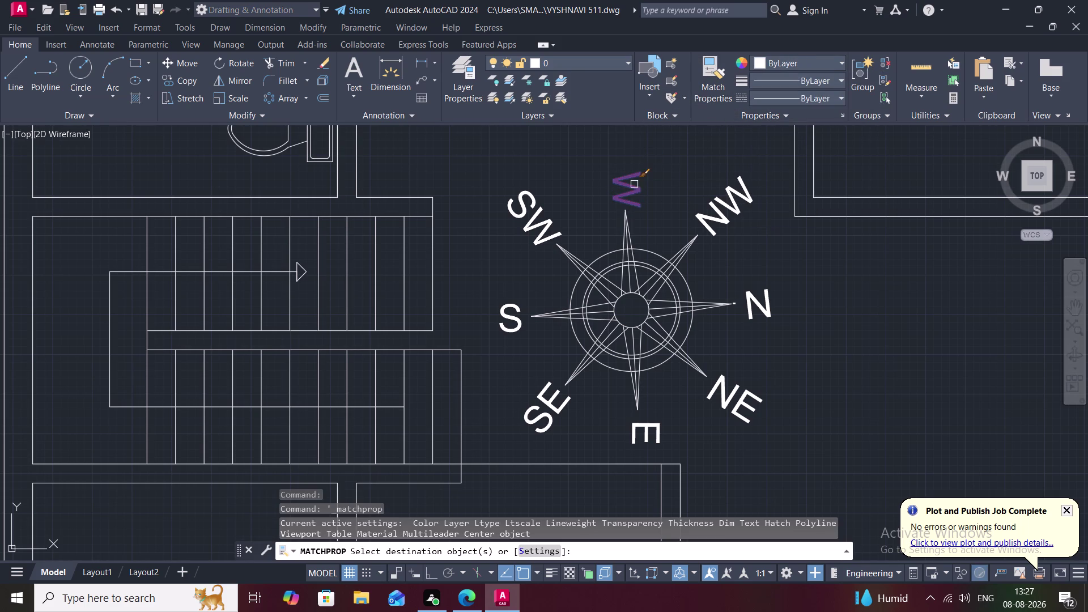
click(635, 184)
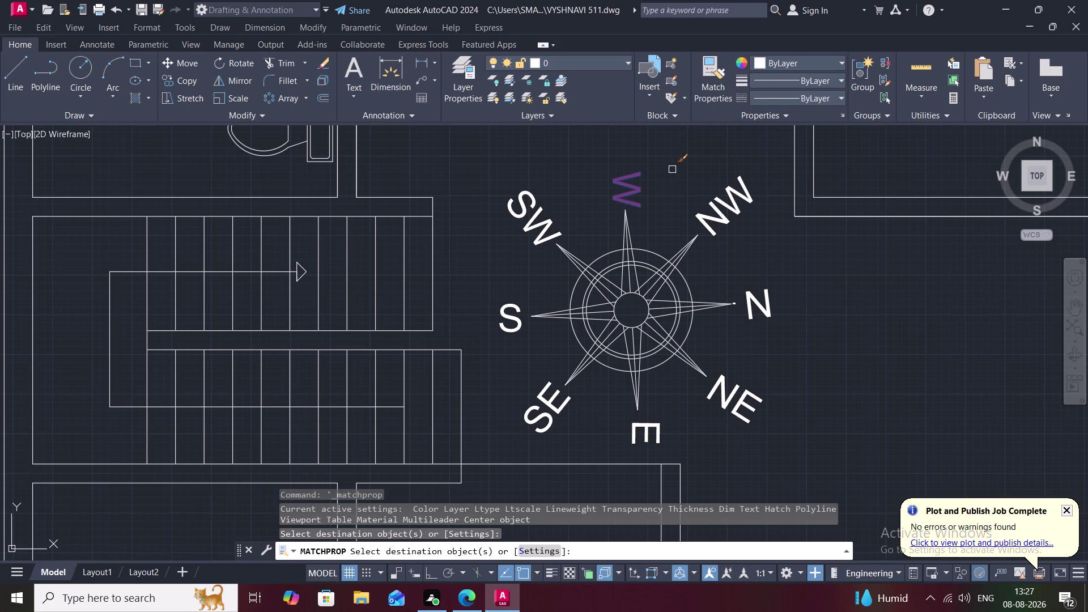
key(Escape)
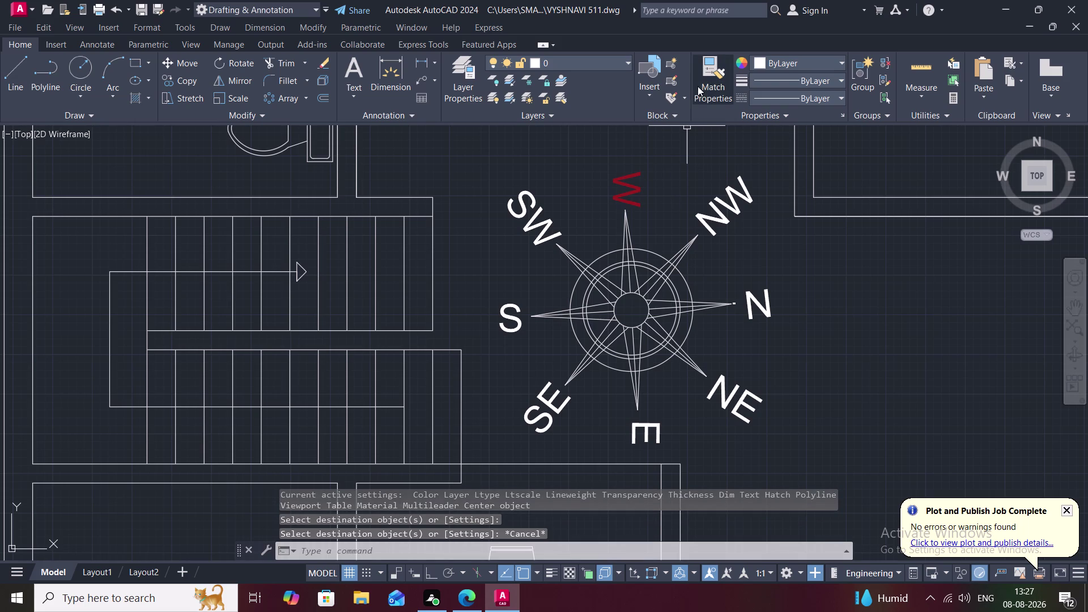
click(709, 84)
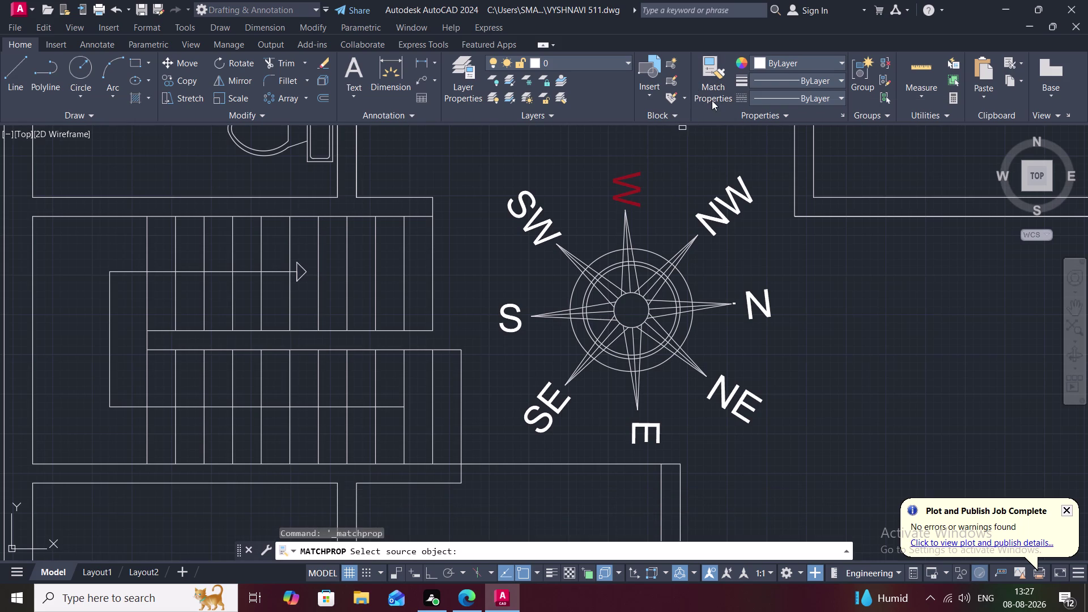
click(721, 73)
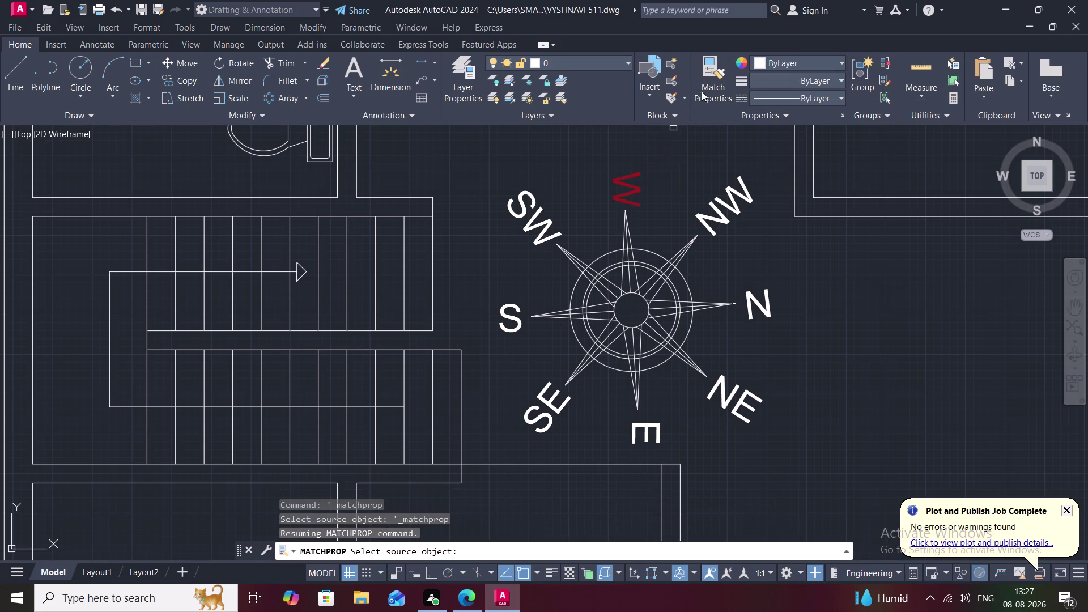
key(Escape)
Make the SW, NW, S and SE letters dark red.
click(532, 228)
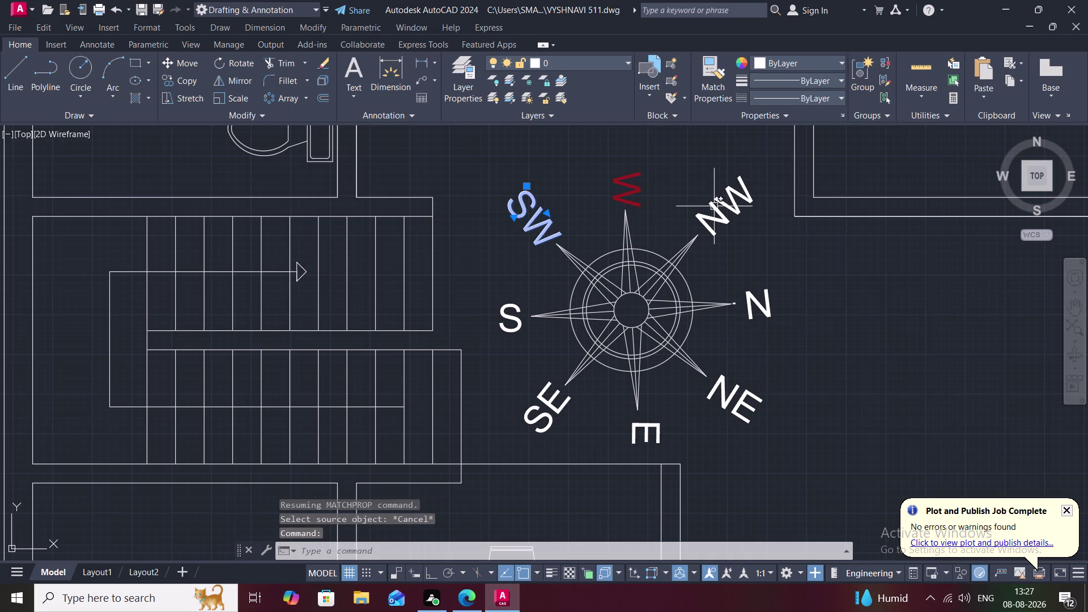
click(714, 206)
click(509, 318)
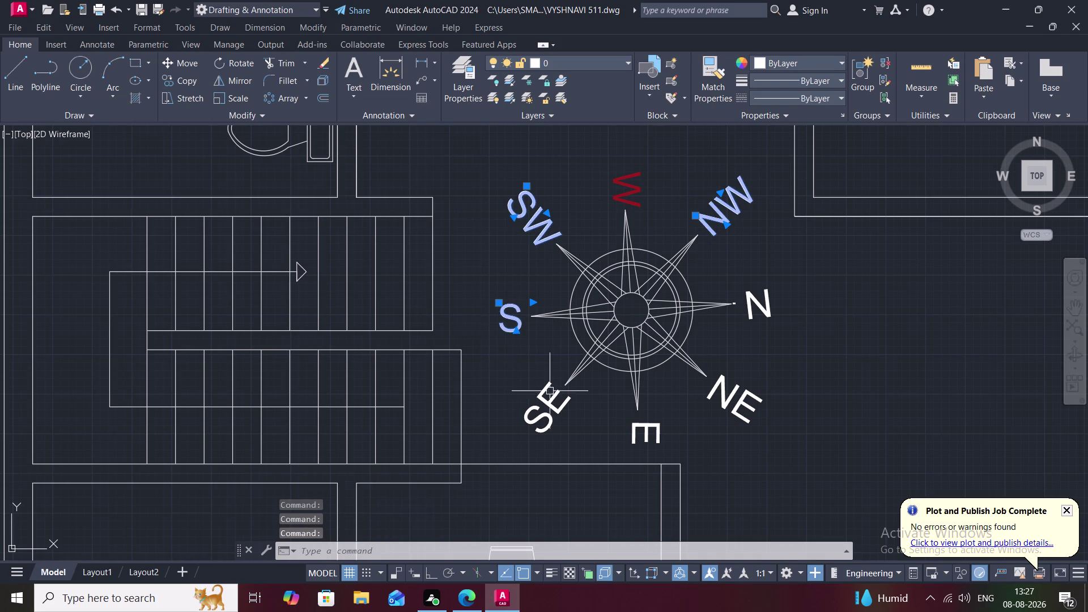
click(560, 404)
click(791, 57)
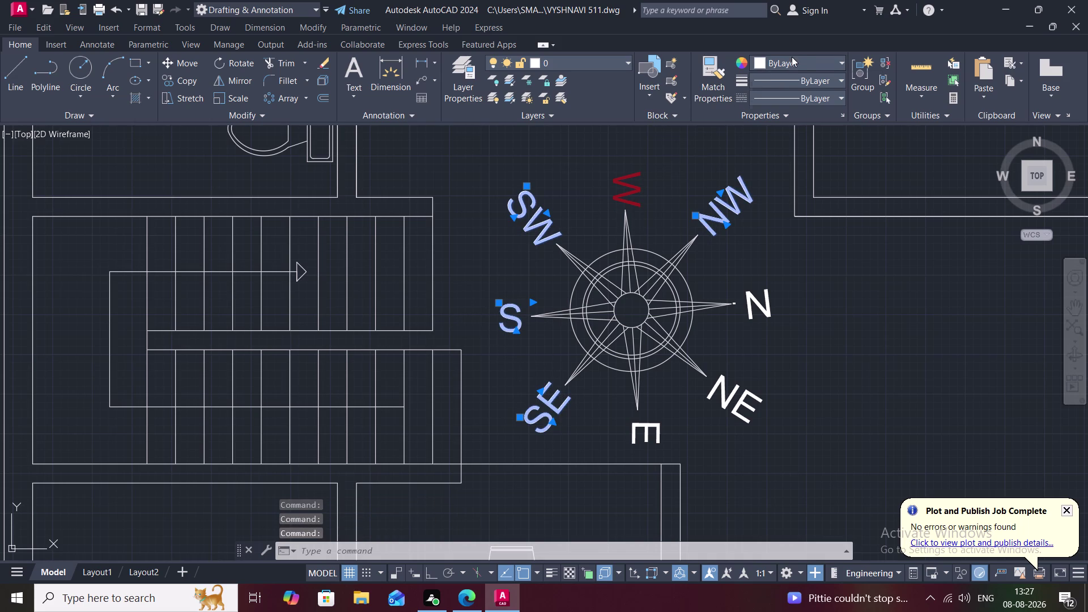
click(802, 113)
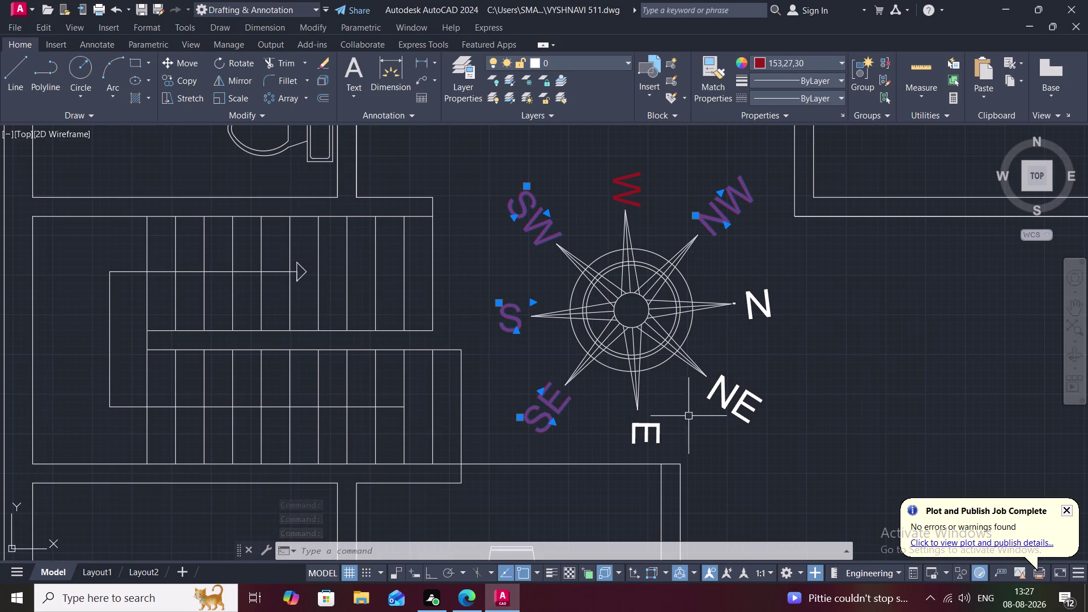
key(Escape)
Make the E, NE and N letters dark red.
click(642, 436)
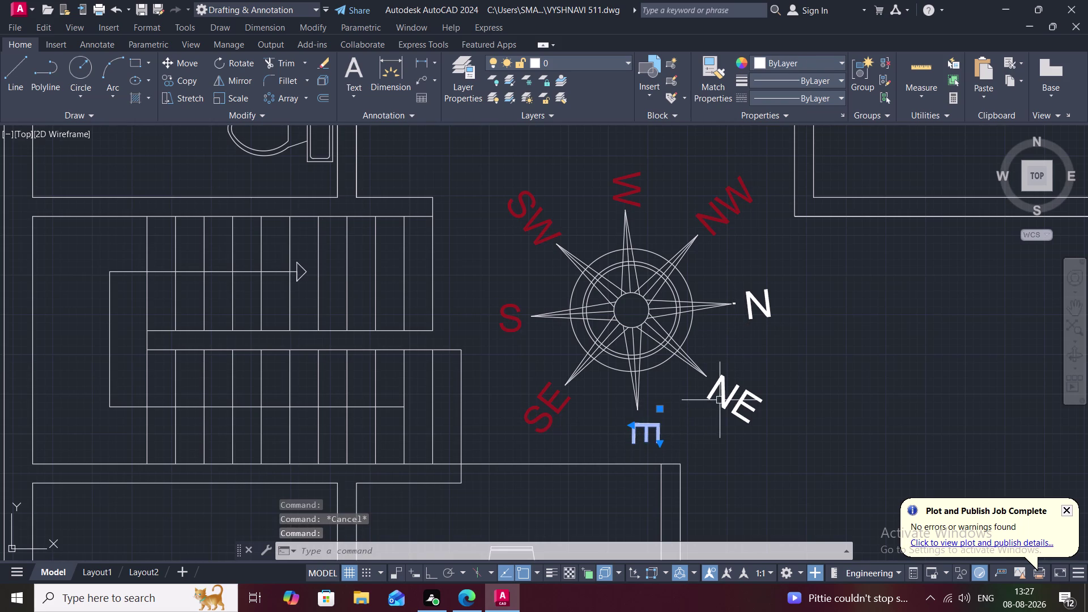
click(731, 391)
click(756, 306)
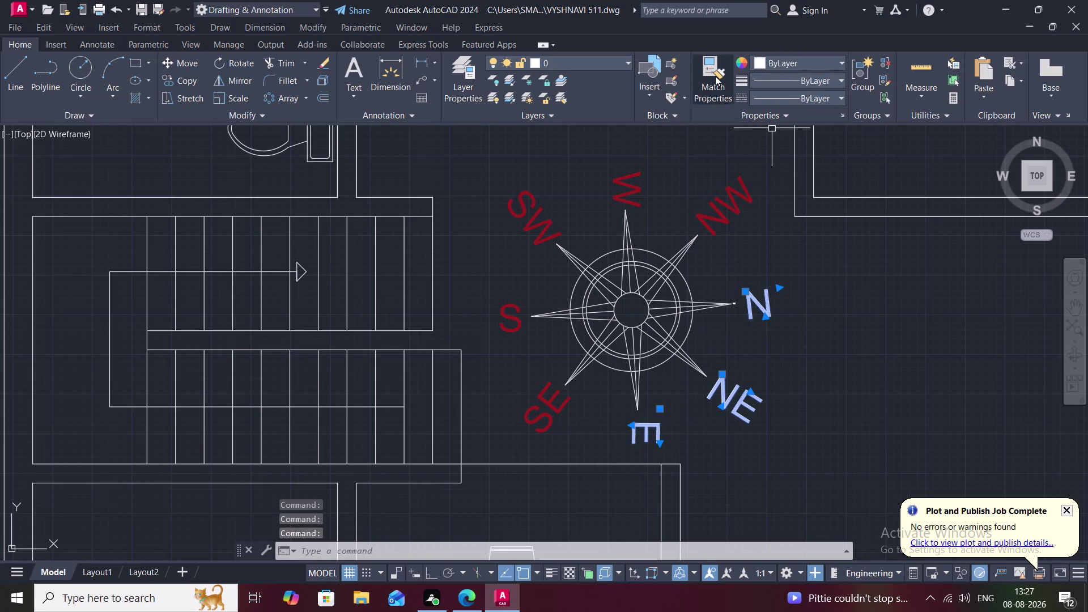
click(781, 61)
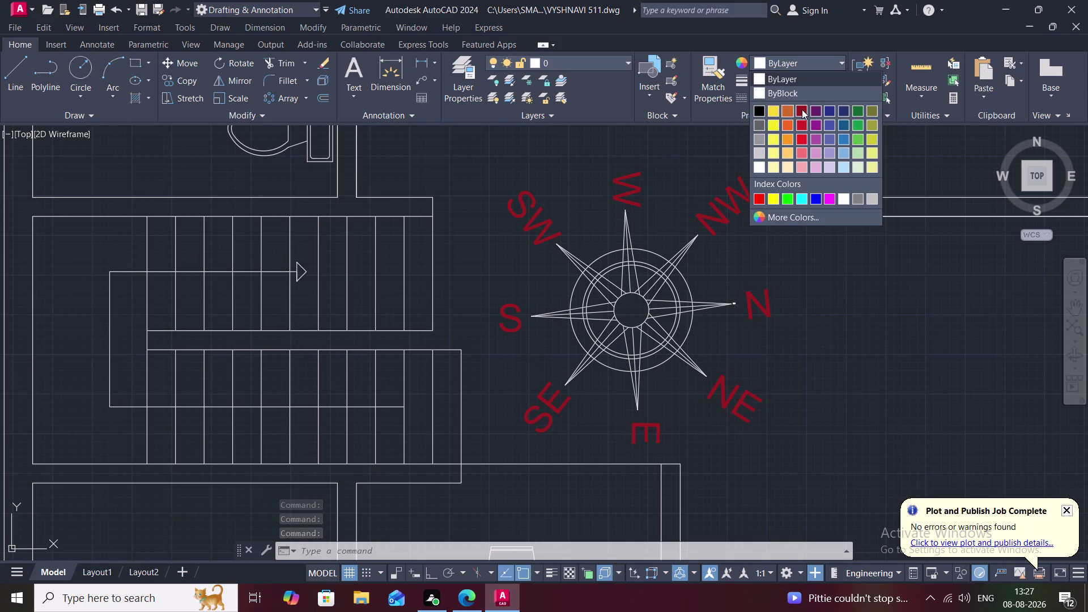
click(803, 109)
key(Escape)
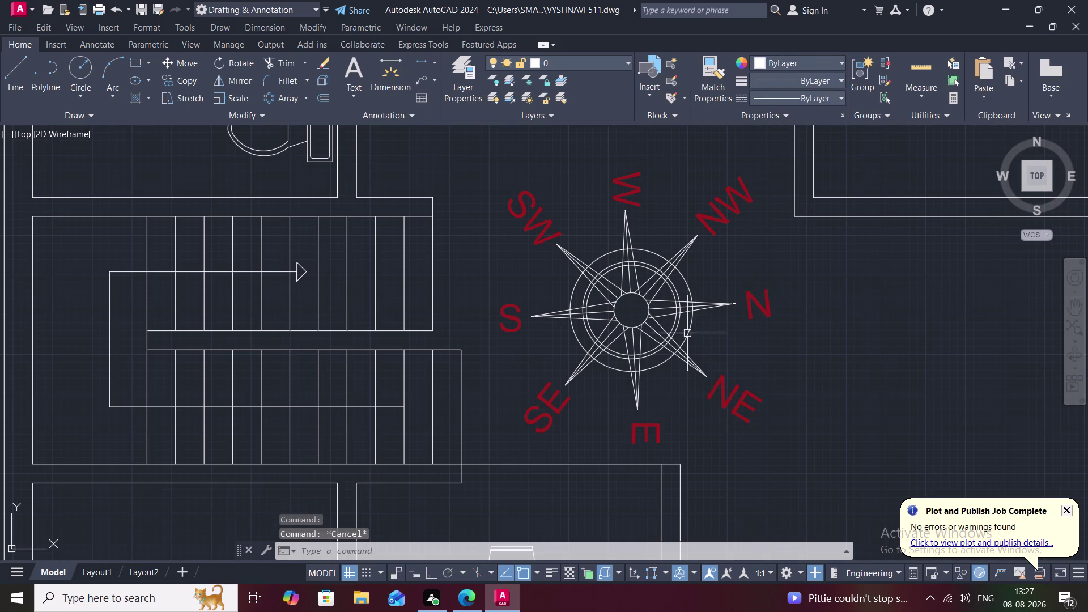
text(m)
key(space)
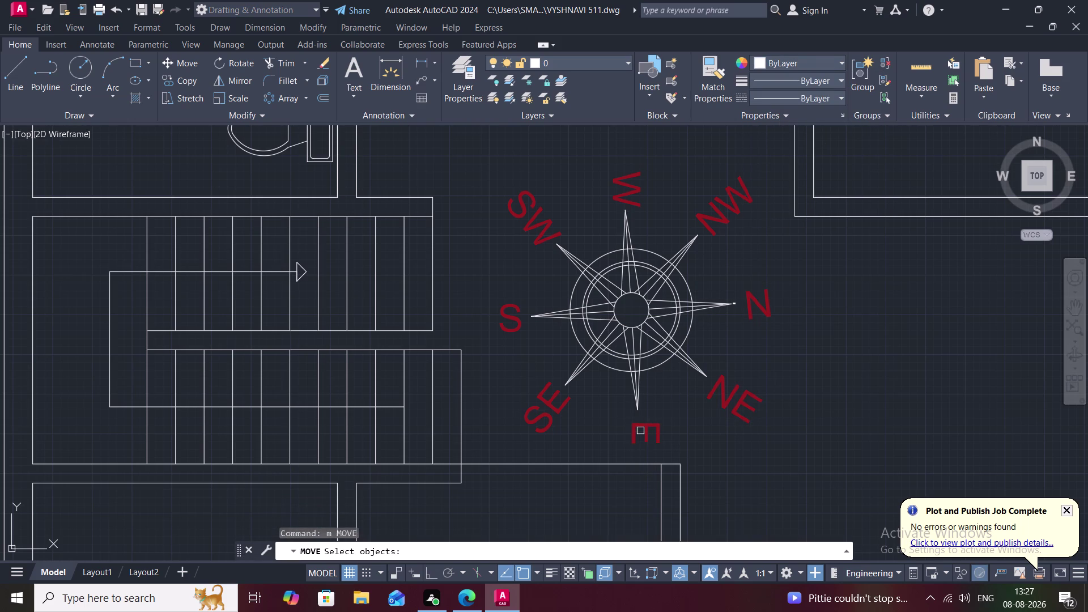
Move the E label so it sits centred below the compass.
click(648, 427)
right_click(648, 428)
click(648, 428)
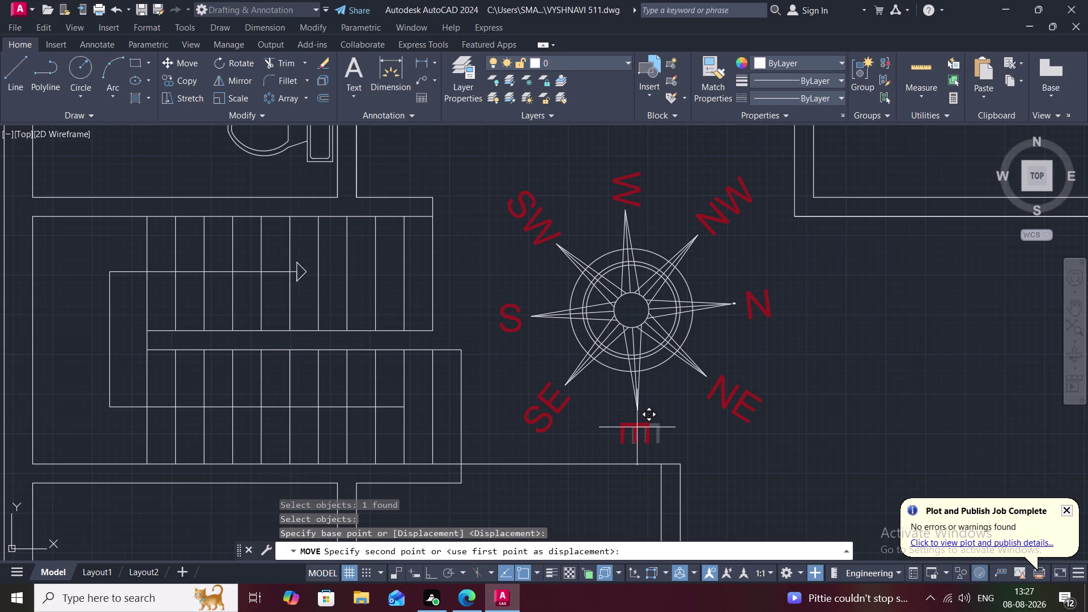
click(637, 427)
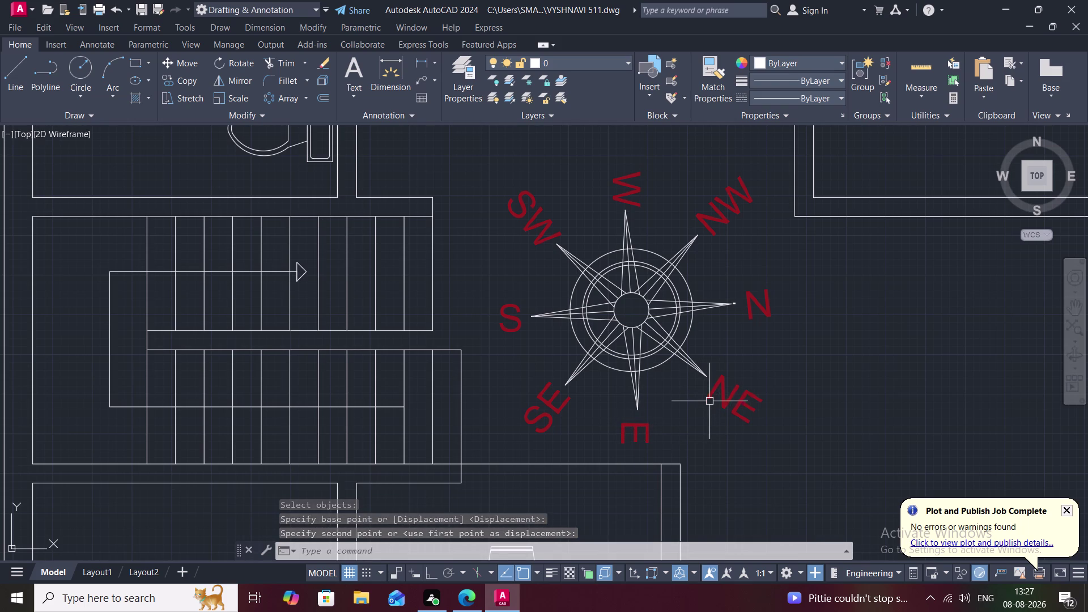
Zoom and pan out to view both floor plans with the compass.
scroll(down, 3)
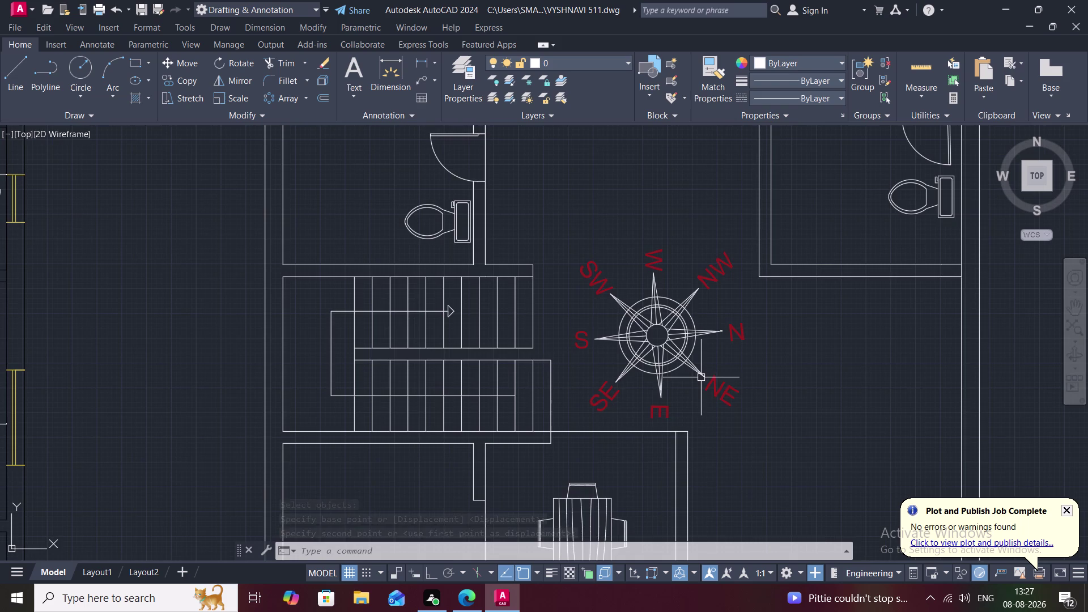
scroll(down, 3)
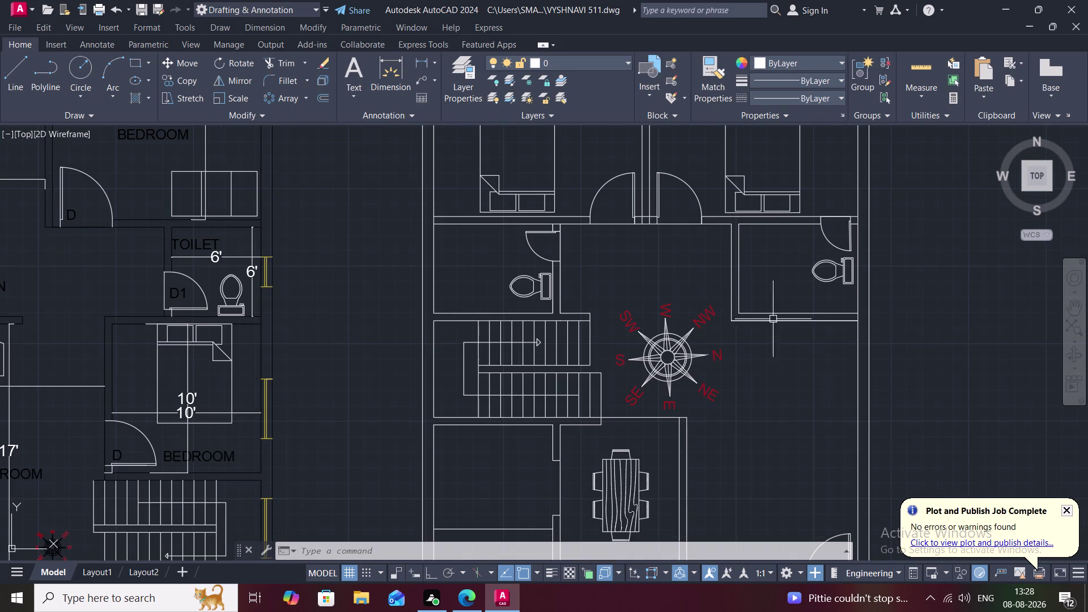
middle_drag(698, 354, 650, 403)
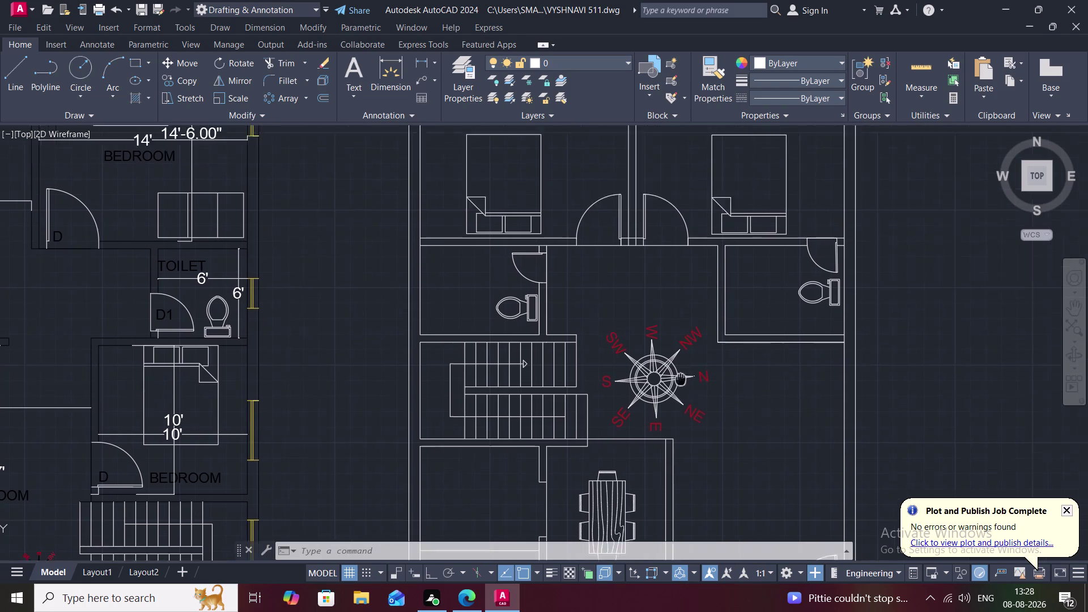
middle_drag(650, 403, 556, 415)
scroll(down, 3)
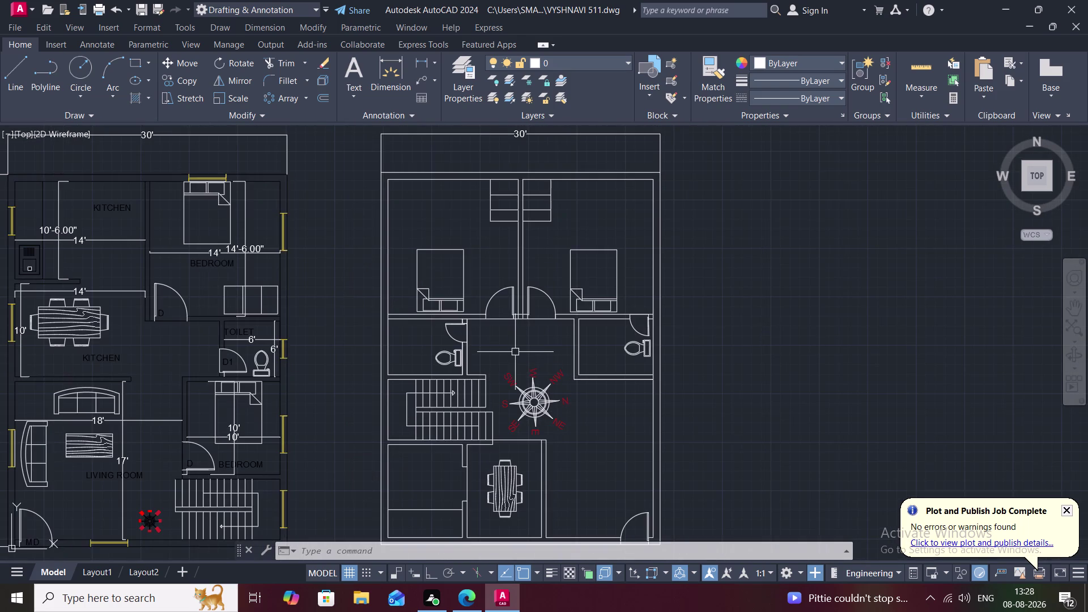
scroll(up, 3)
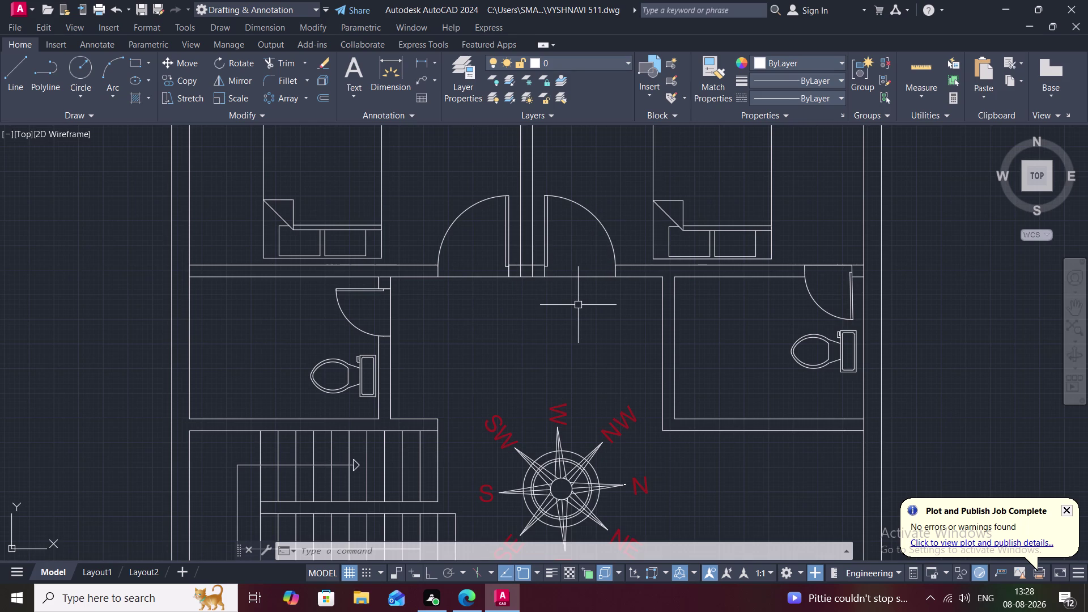
scroll(down, 3)
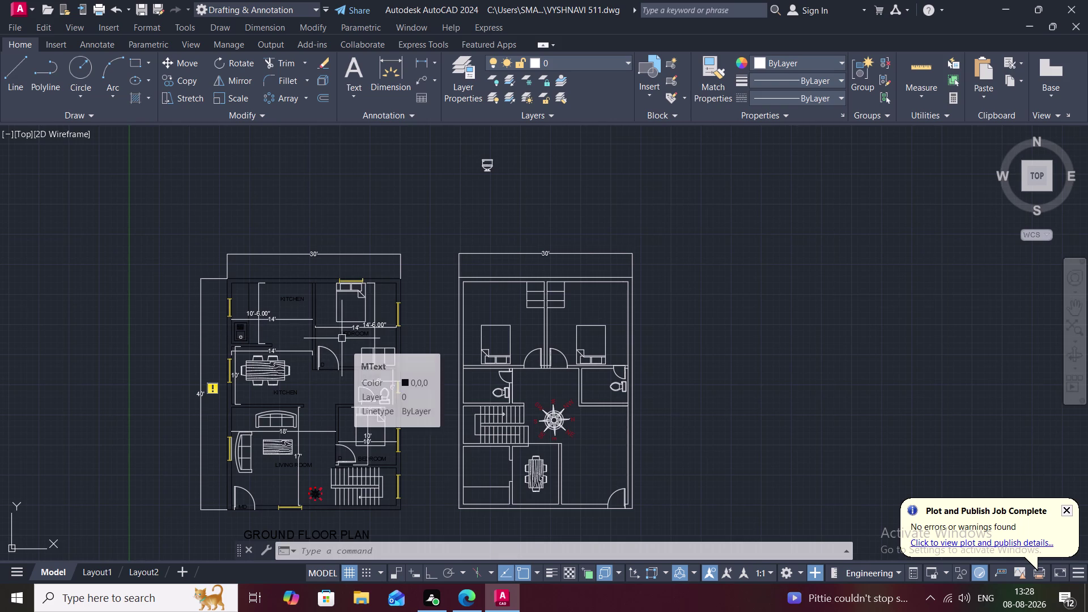
Copy the ground-floor BEDROOM label into the right-hand upper bedroom.
text(co)
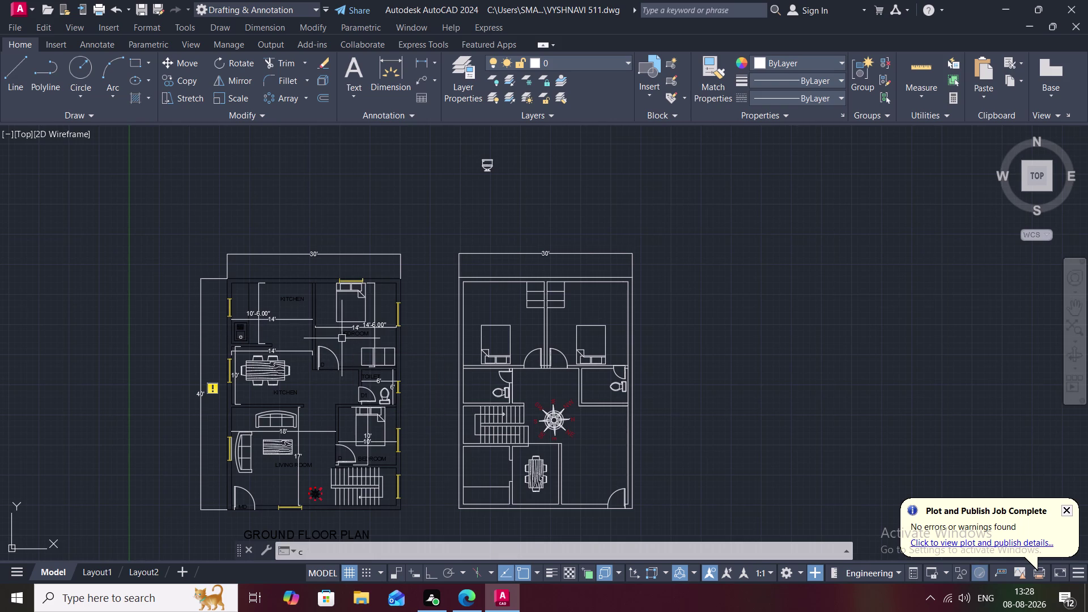
key(space)
scroll(up, 3)
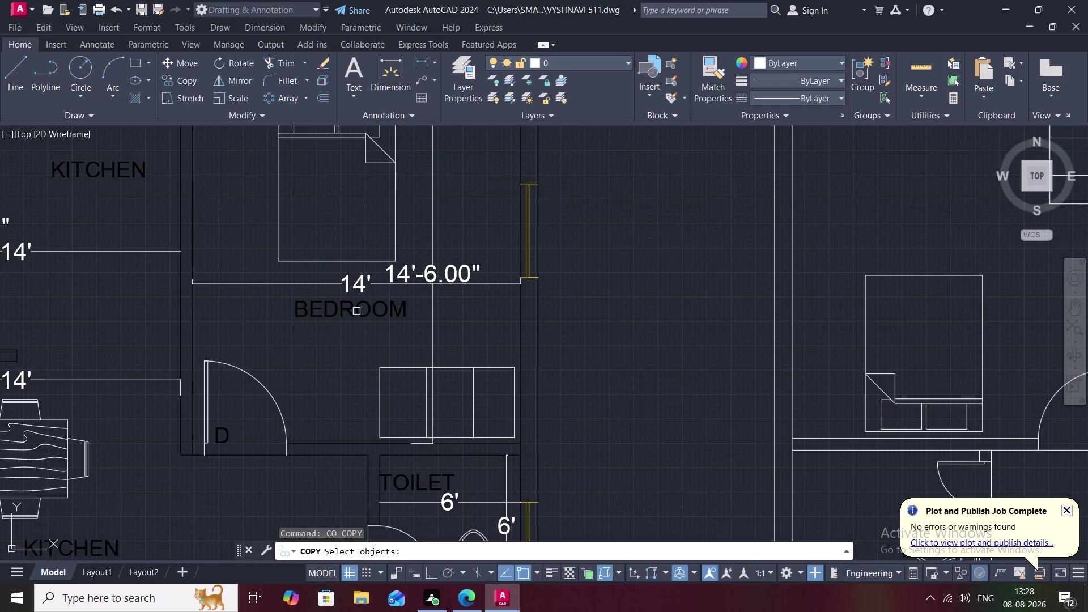
click(356, 312)
right_click(356, 311)
click(357, 311)
middle_drag(679, 307, 514, 397)
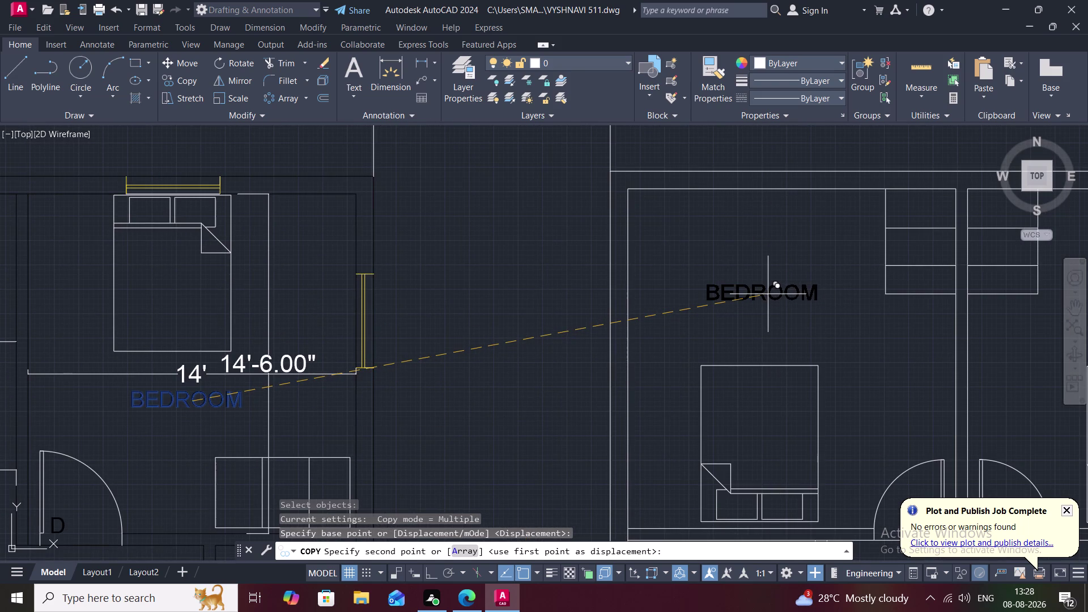
click(764, 331)
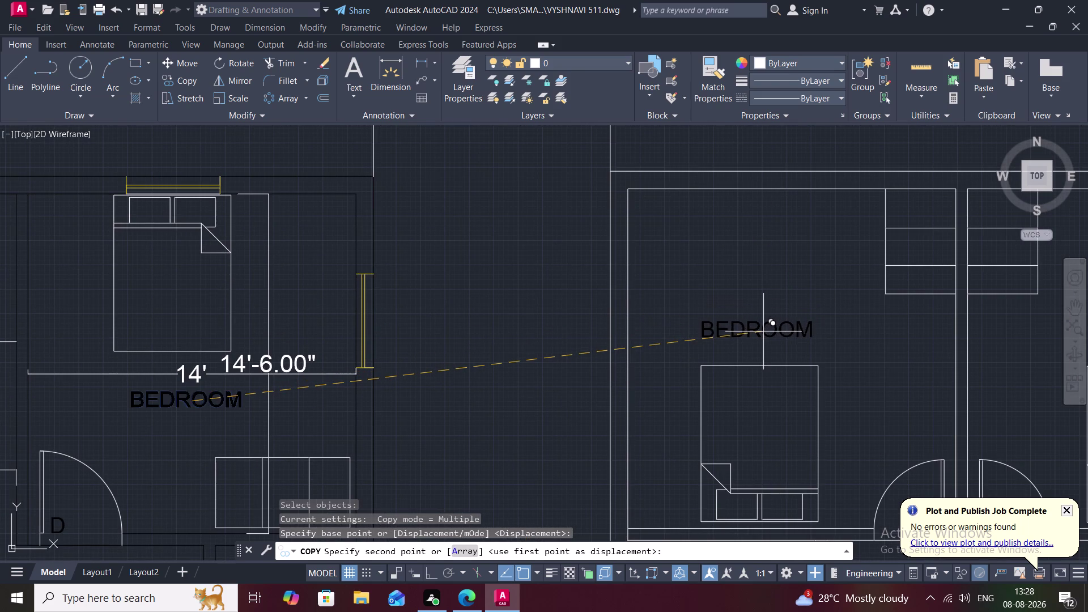
Place a second BEDROOM copy in the other upper-floor bedroom.
middle_drag(786, 331, 670, 369)
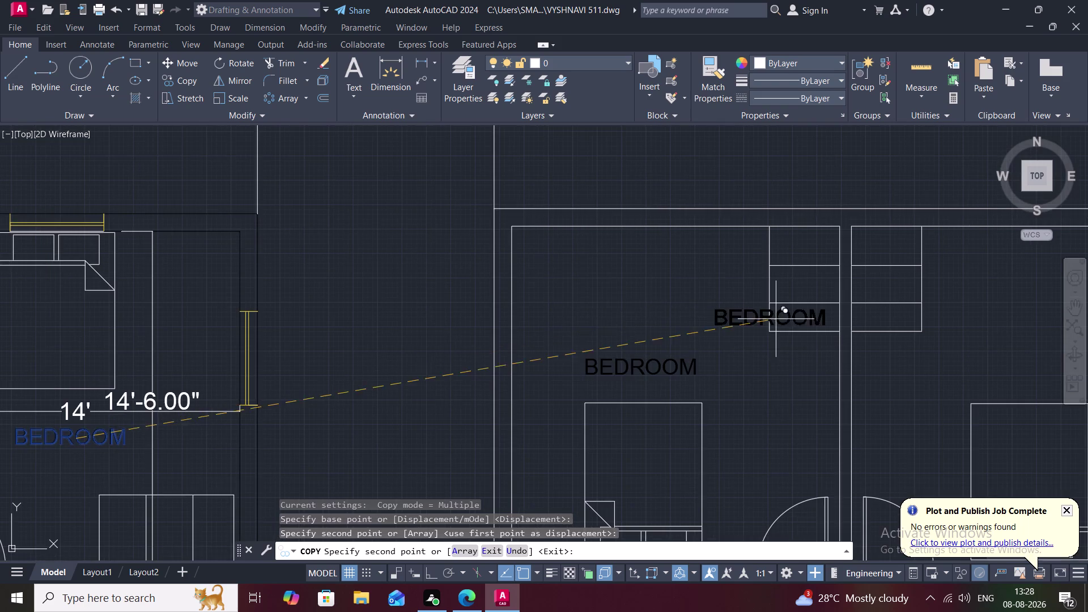
scroll(down, 3)
middle_drag(846, 339, 693, 304)
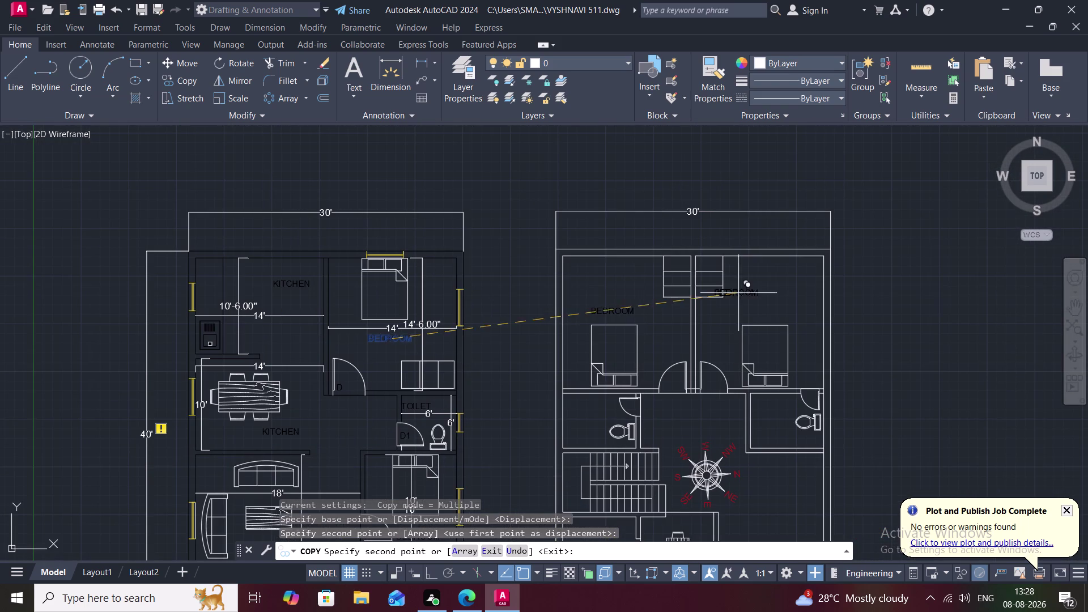
click(766, 313)
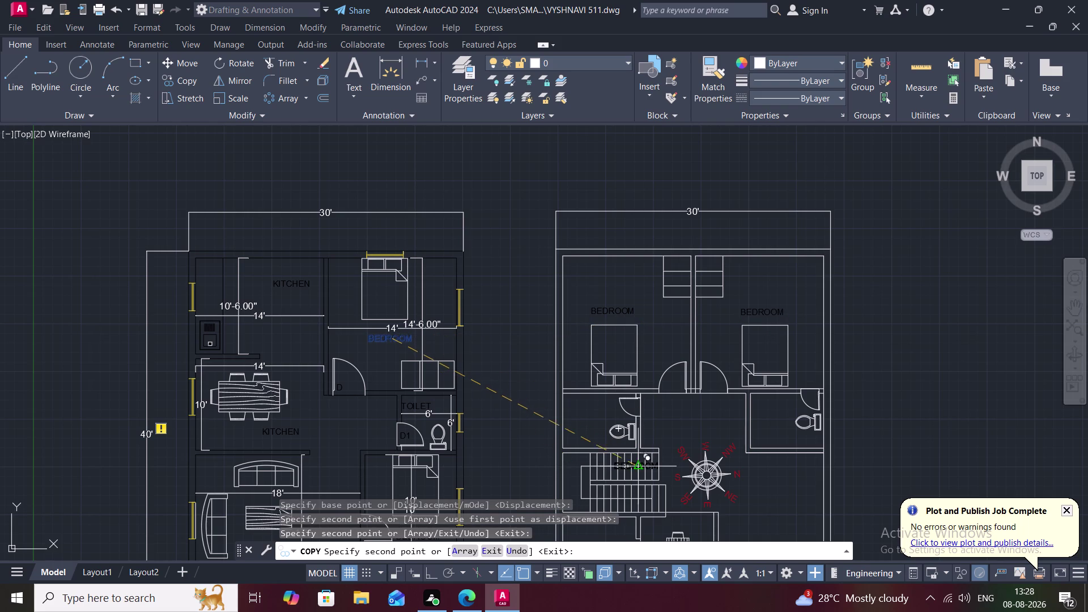
key(Escape)
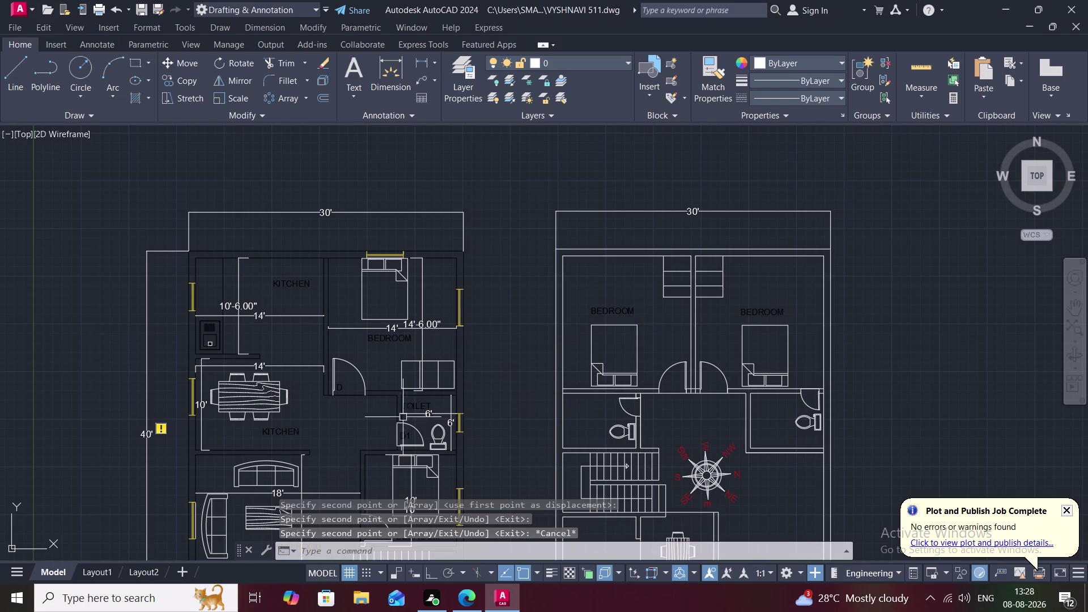
text(co)
key(space)
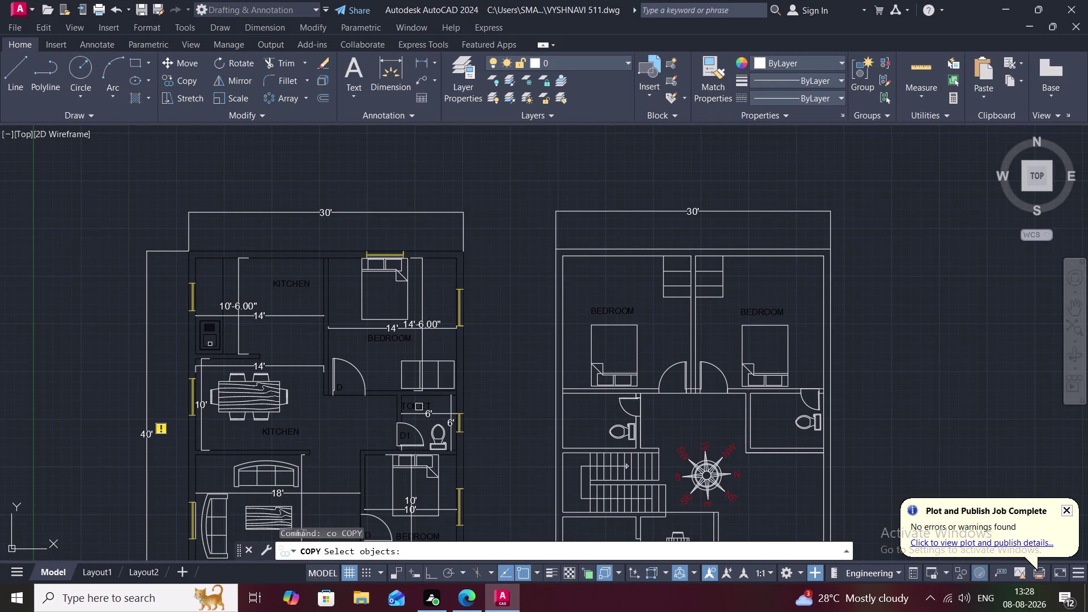
Copy the TOILET label into both upper-floor toilets.
click(419, 407)
right_click(420, 407)
click(420, 407)
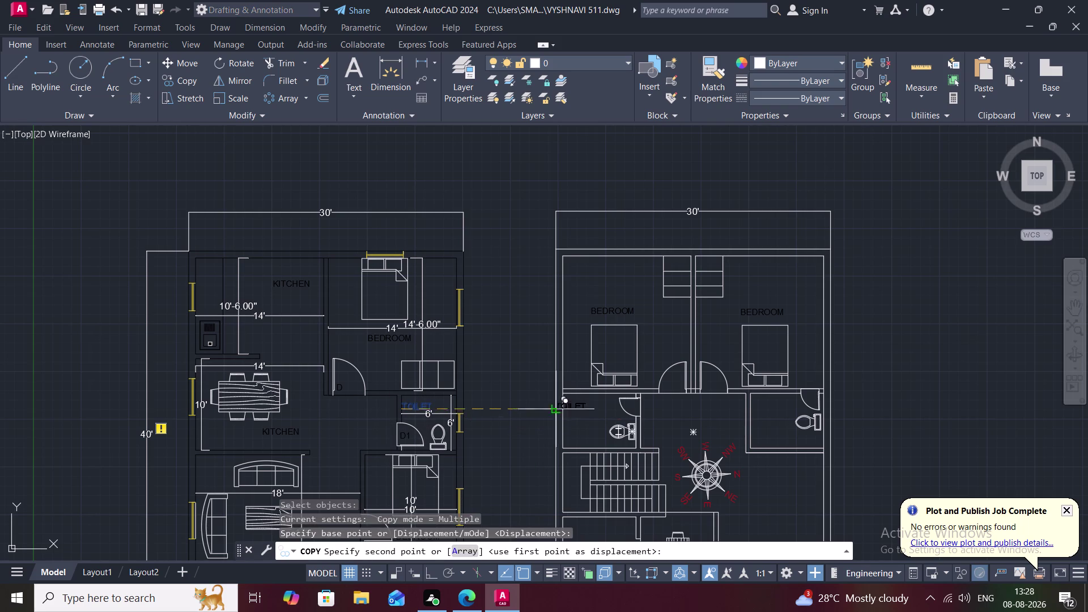
scroll(up, 3)
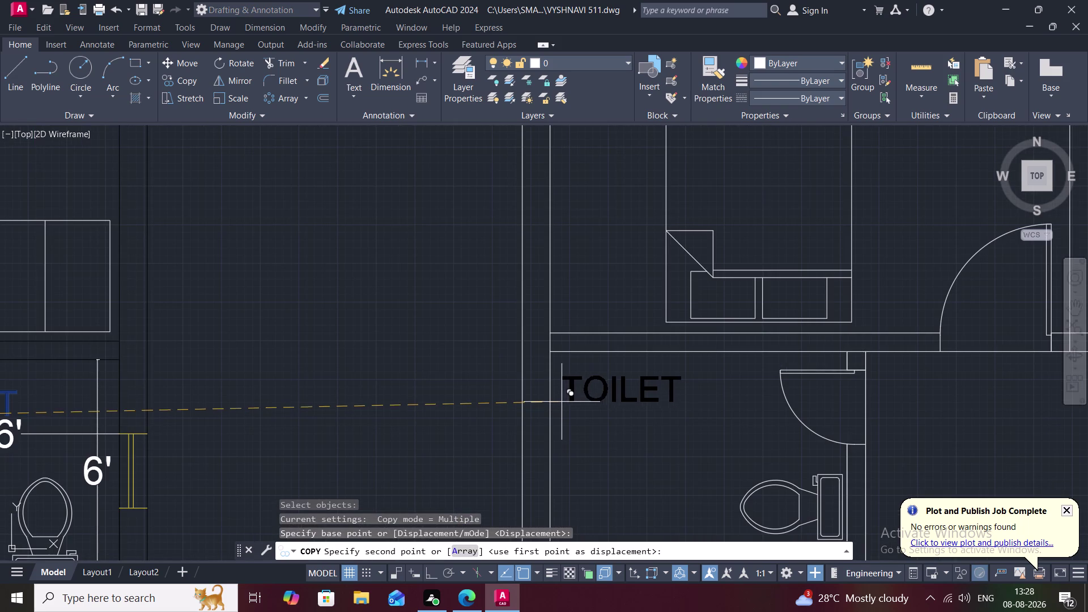
click(560, 392)
middle_drag(657, 428, 214, 440)
scroll(down, 3)
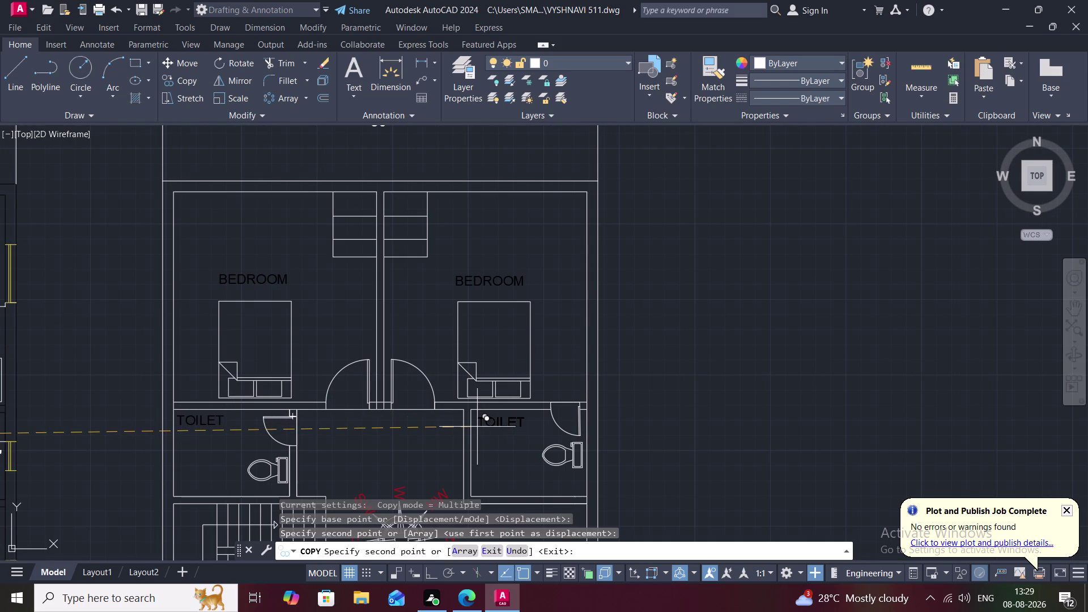
click(478, 425)
scroll(down, 3)
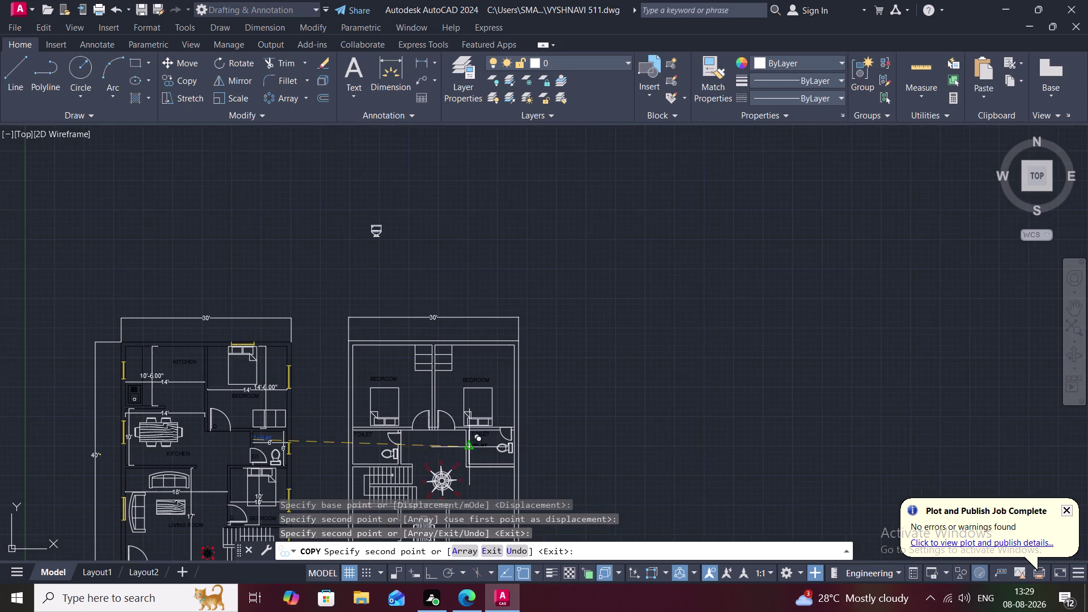
middle_drag(439, 464, 461, 335)
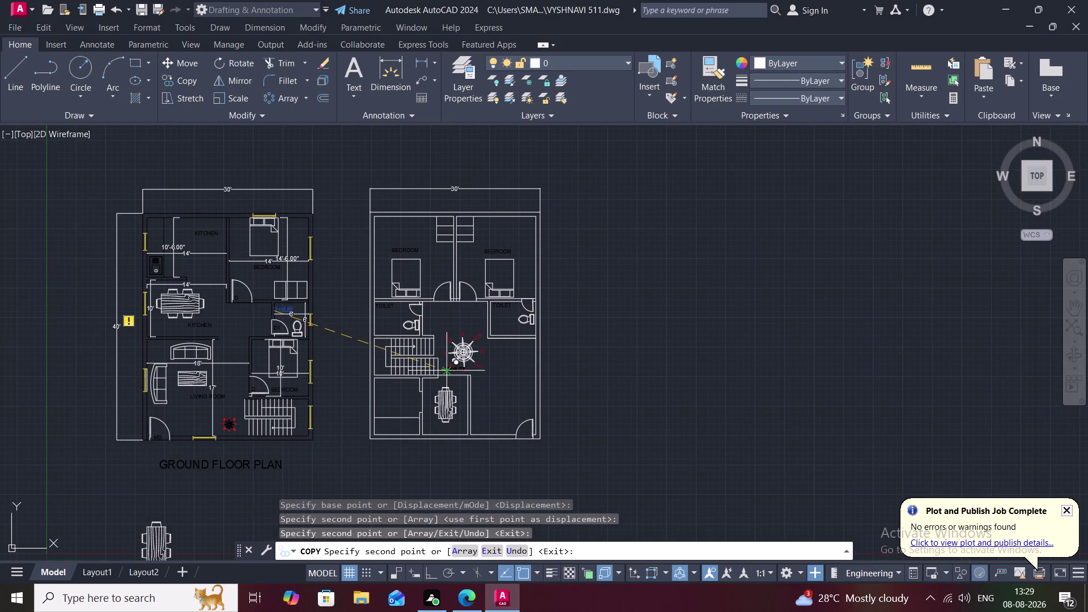
key(Escape)
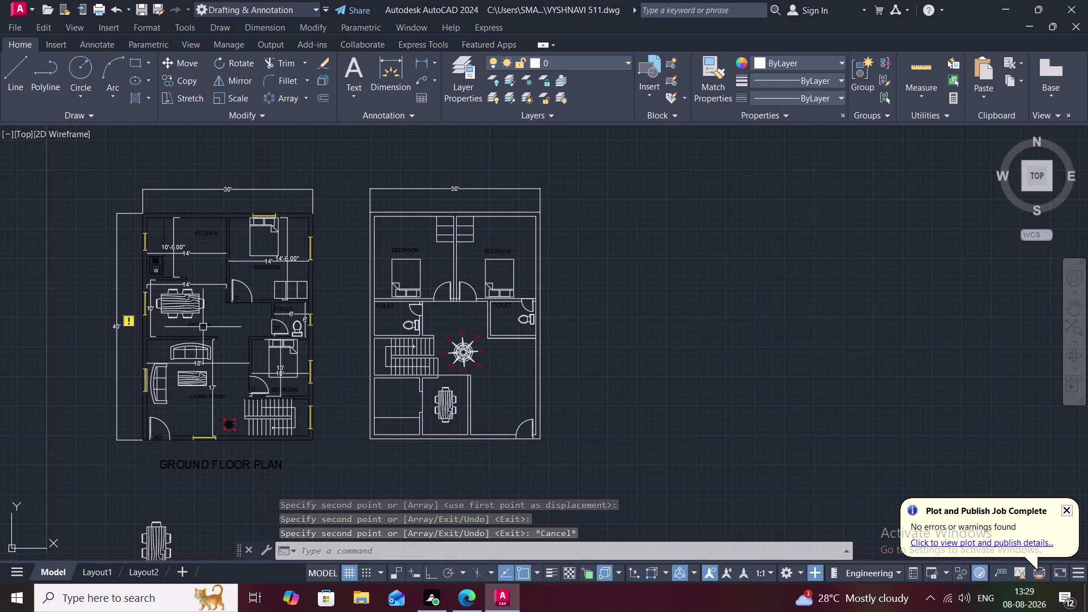
Copy KITCHEN into the upper kitchen and below the dining table.
click(203, 327)
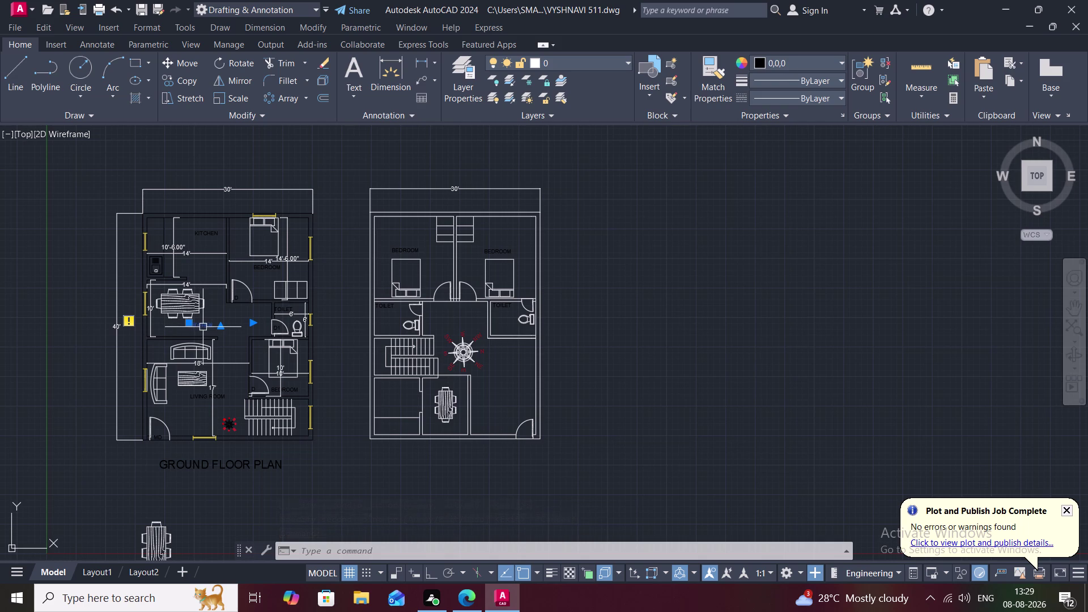
text(co)
key(space)
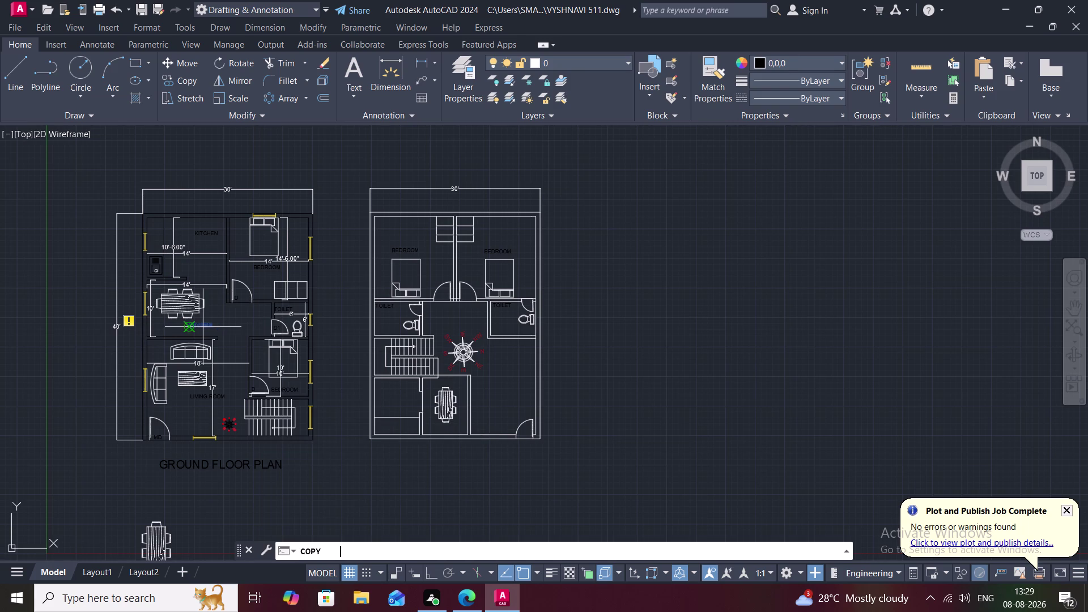
click(210, 326)
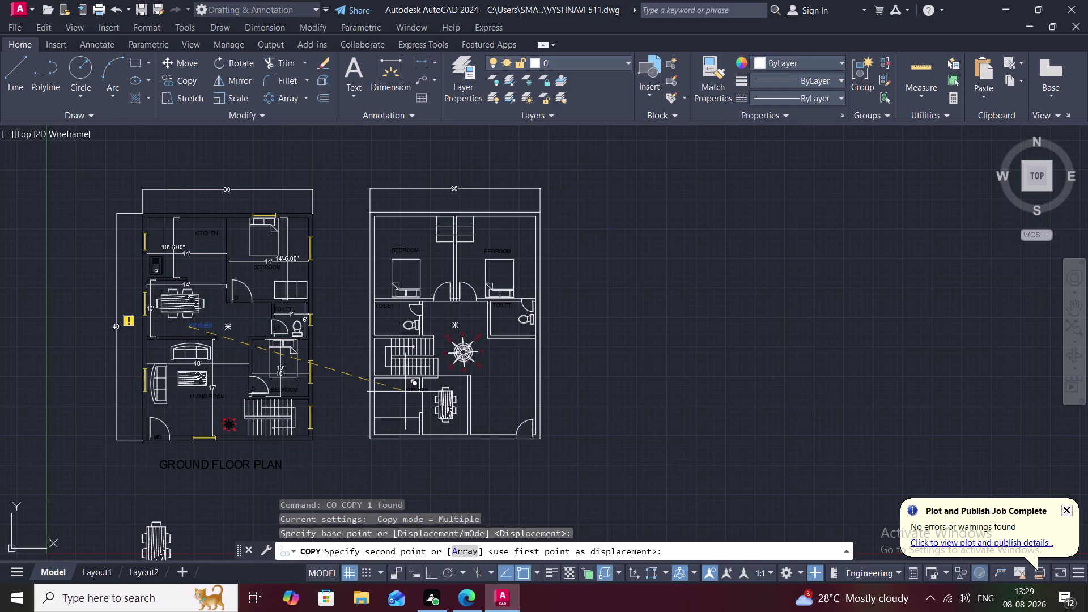
scroll(up, 3)
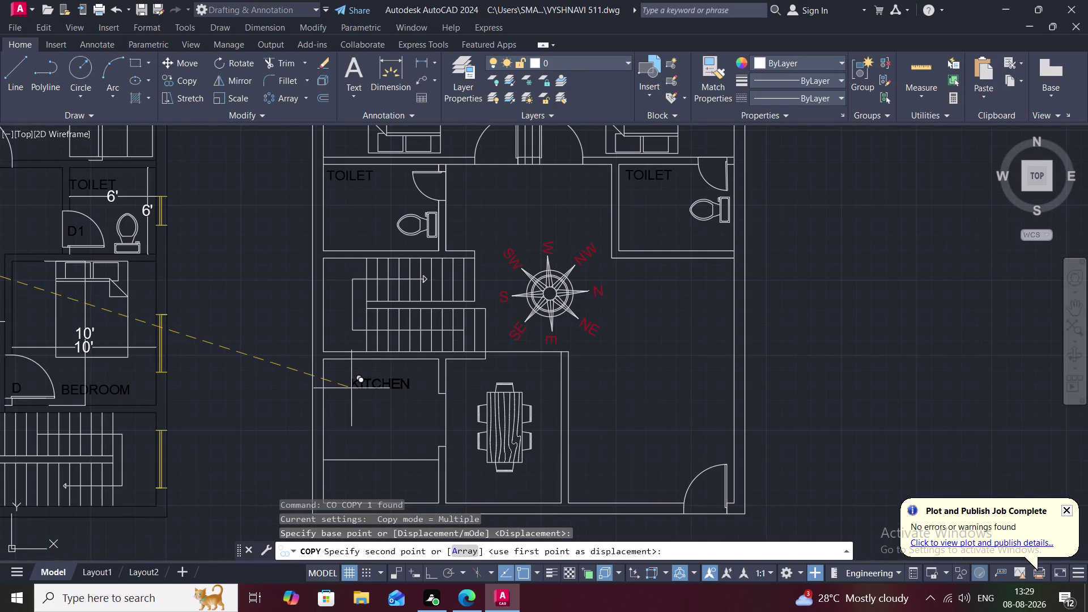
click(352, 387)
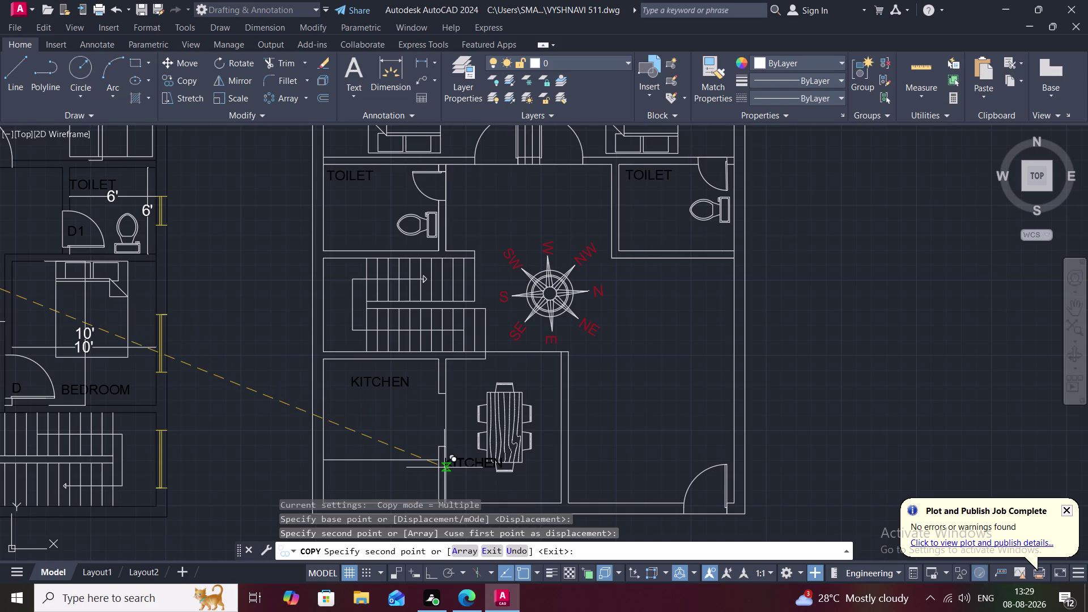
click(479, 488)
middle_drag(479, 488, 479, 431)
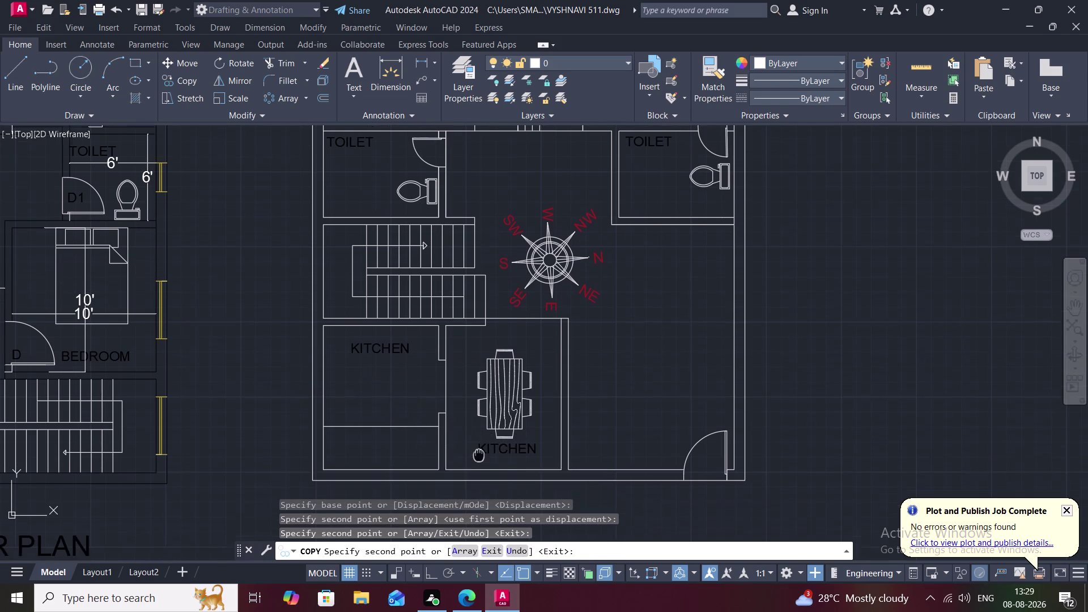
middle_drag(480, 432, 481, 413)
key(space)
Retype the lower KITCHEN copy as DINING.
double_click(495, 410)
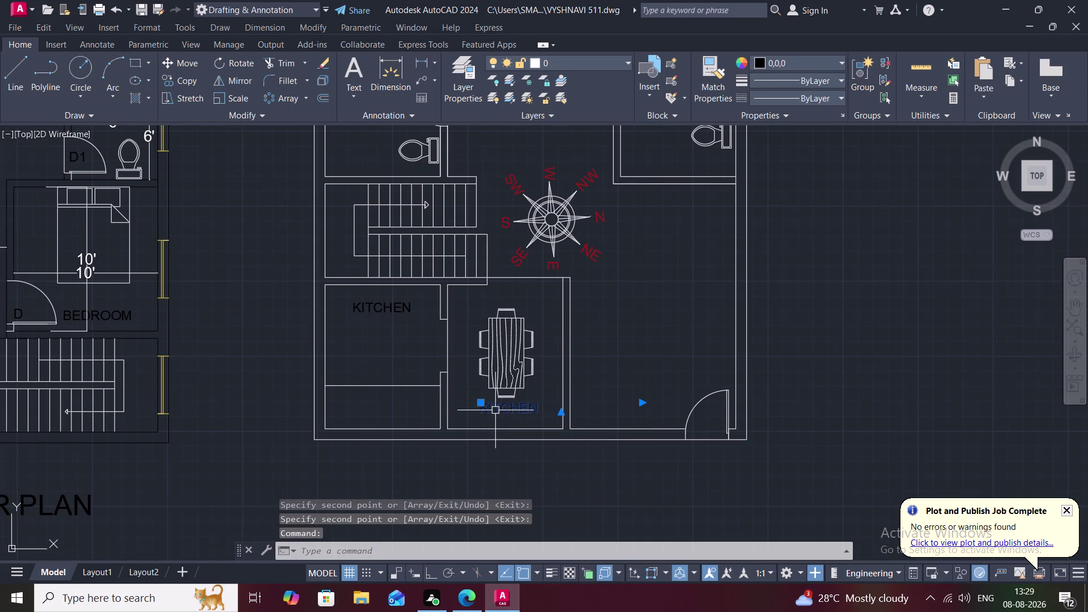
click(548, 406)
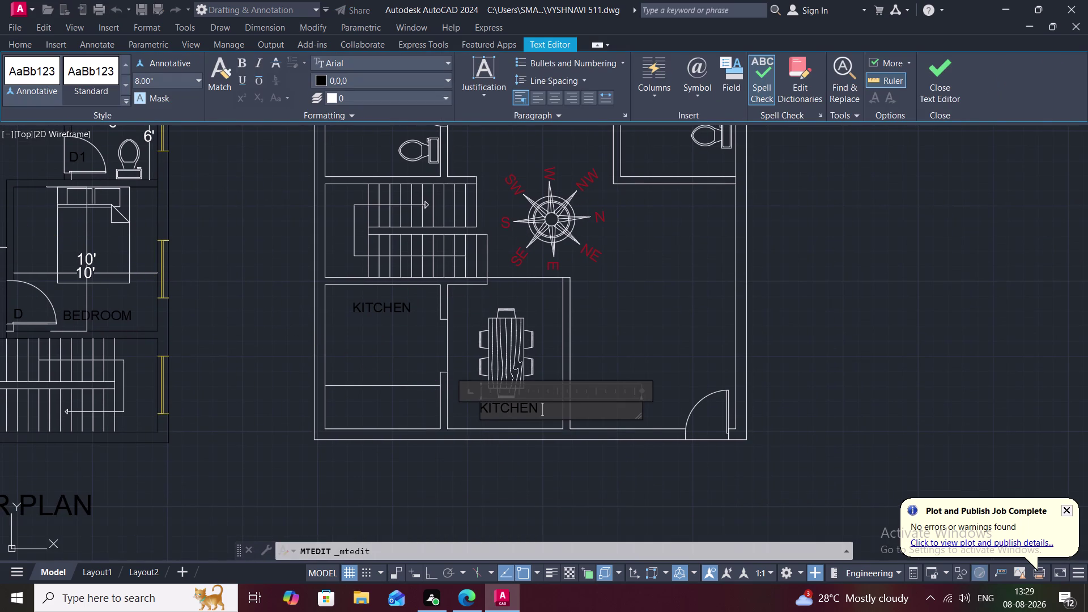
key(BackSpace)
key(BackSpace)
key(BackSpace)
text(dini)
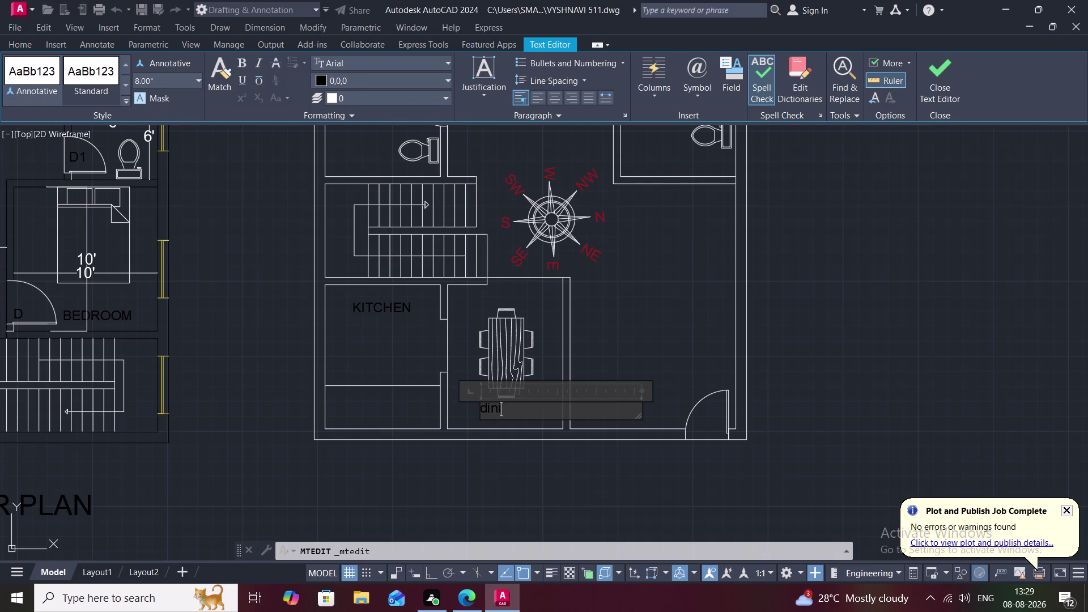
key(n)
key(g)
key(BackSpace)
key(BackSpace)
key(BackSpace)
key(BackSpace)
text(D)
text(ININ)
text(G)
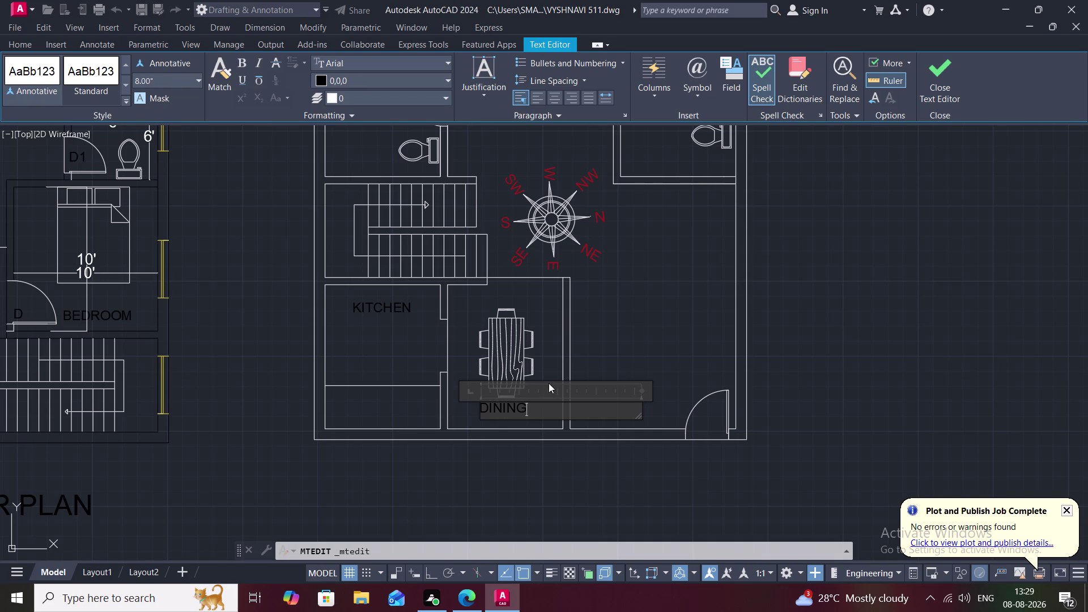
click(545, 371)
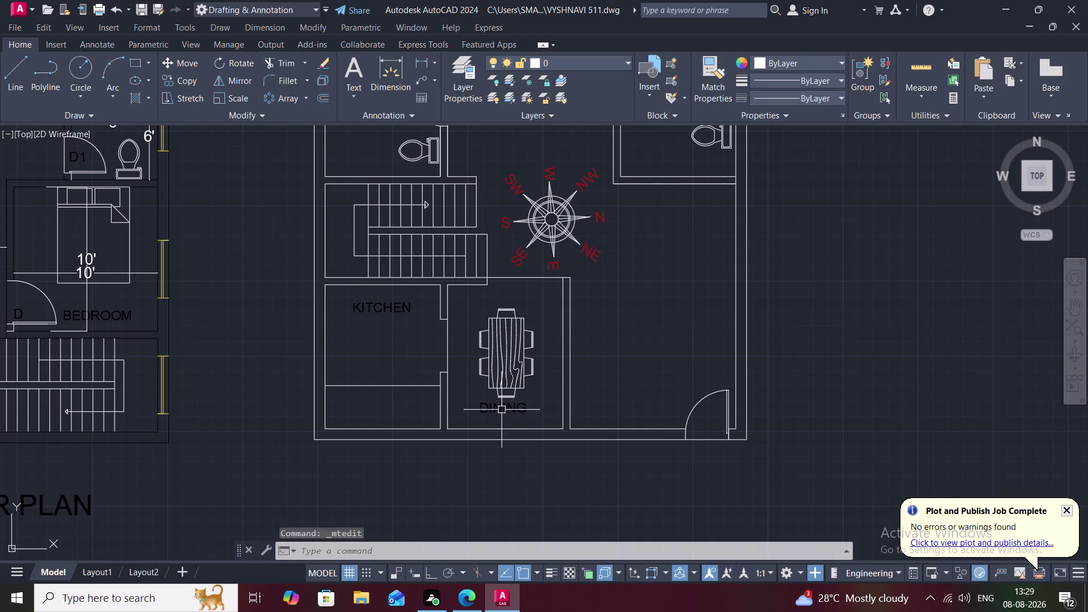
Select the ground floor's LIVING ROOM label with CO and set its base point.
scroll(down, 3)
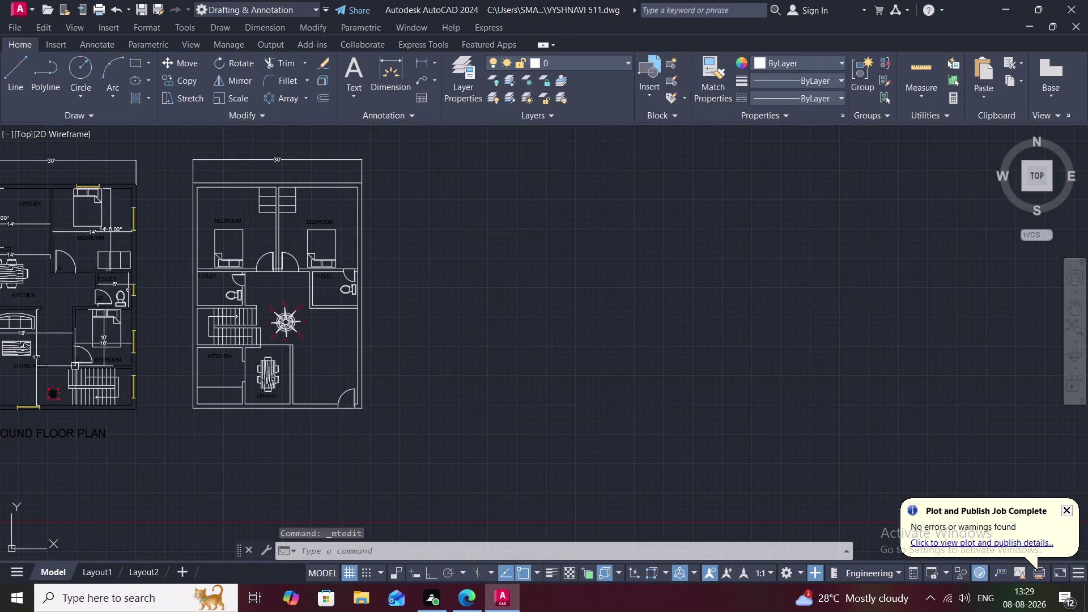
middle_drag(75, 366, 135, 357)
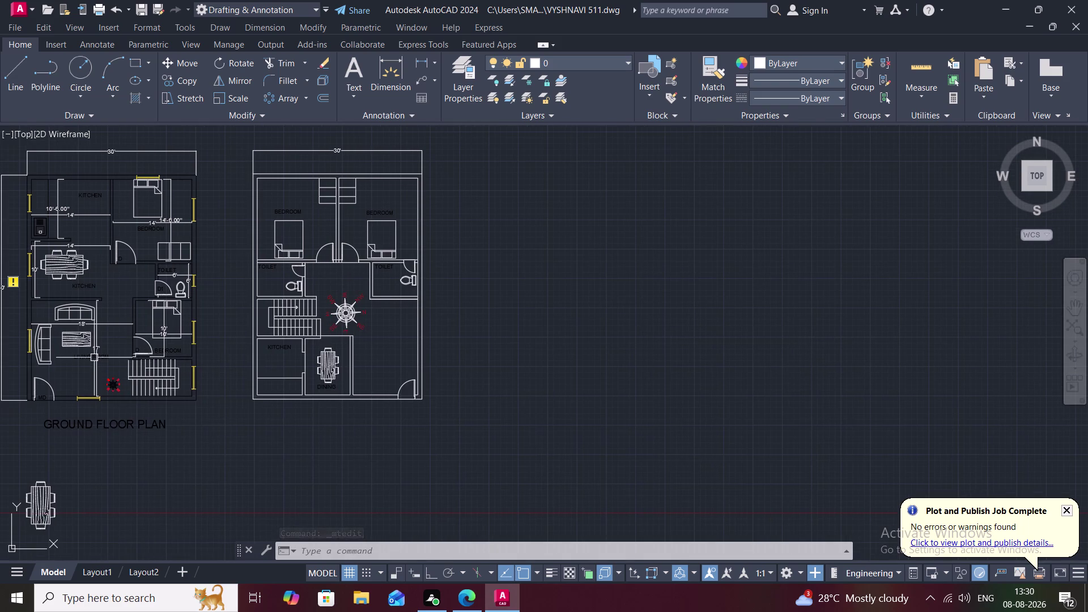
middle_drag(140, 361, 210, 371)
scroll(up, 3)
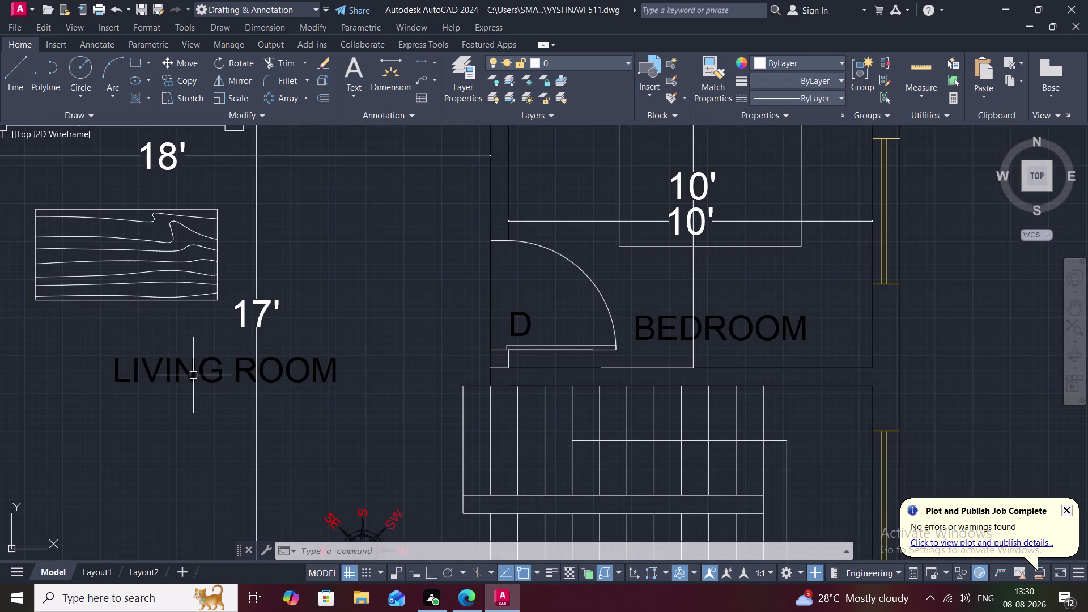
text(CO)
key(space)
click(199, 366)
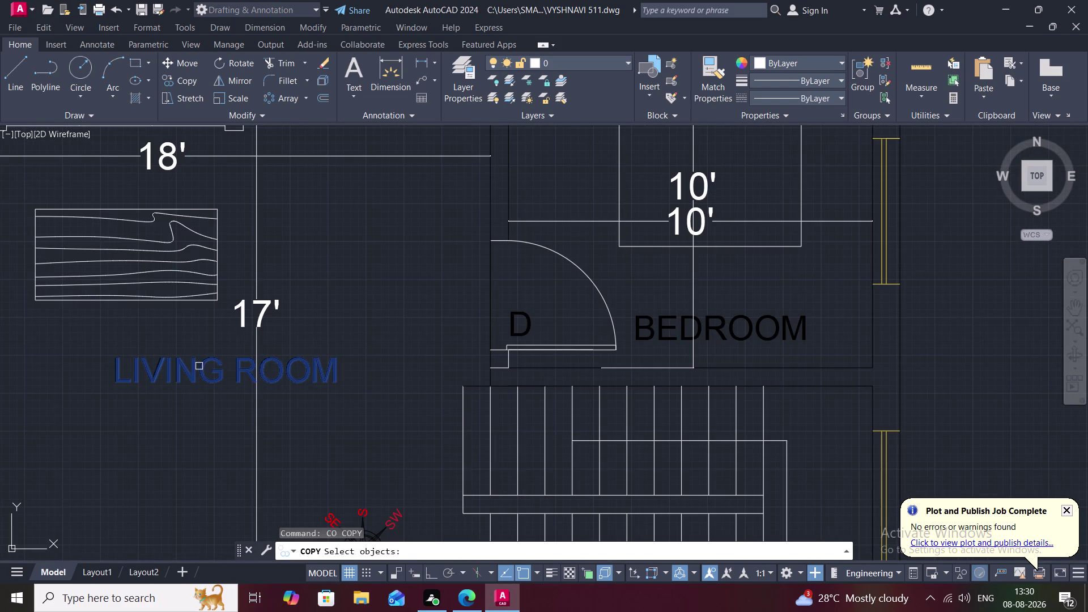
right_click(199, 366)
click(199, 366)
Drop the LIVING ROOM label copy into the second plan's living room, then view both plans.
scroll(down, 3)
scroll(down, 3)
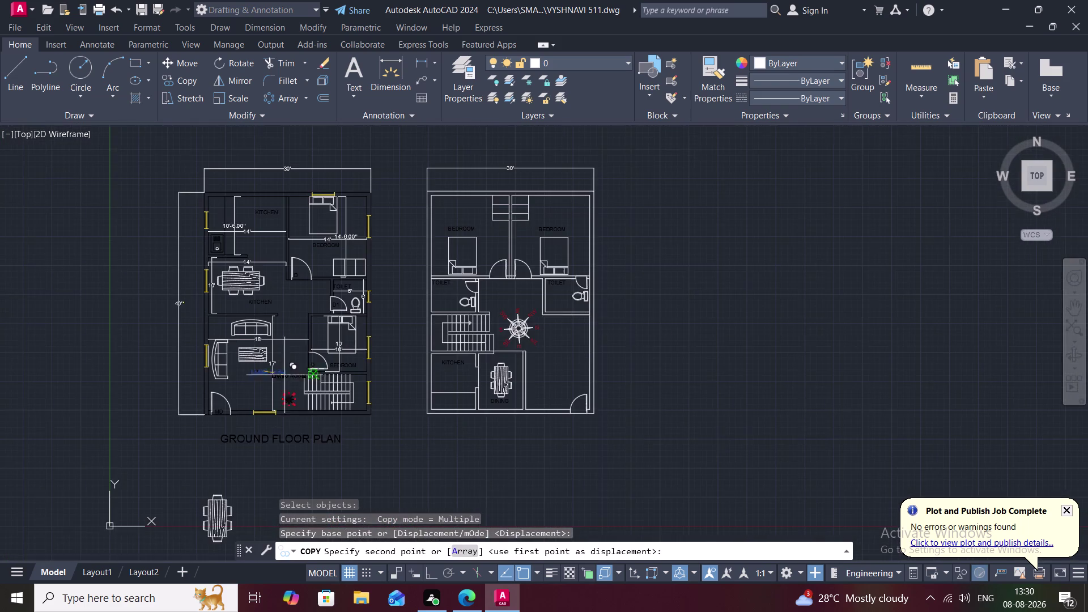
middle_drag(306, 373, 169, 387)
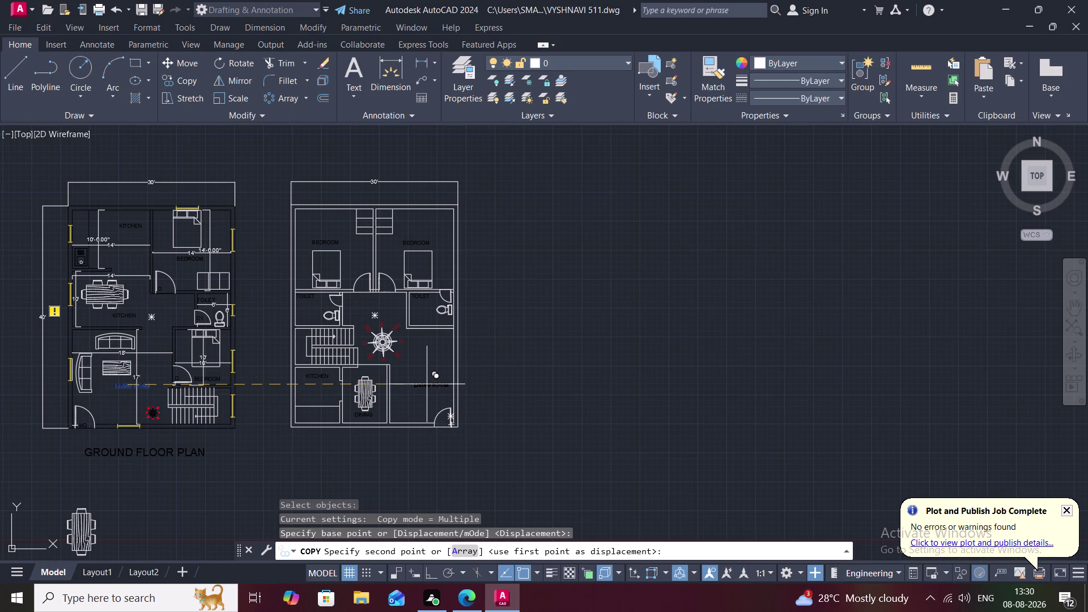
scroll(up, 3)
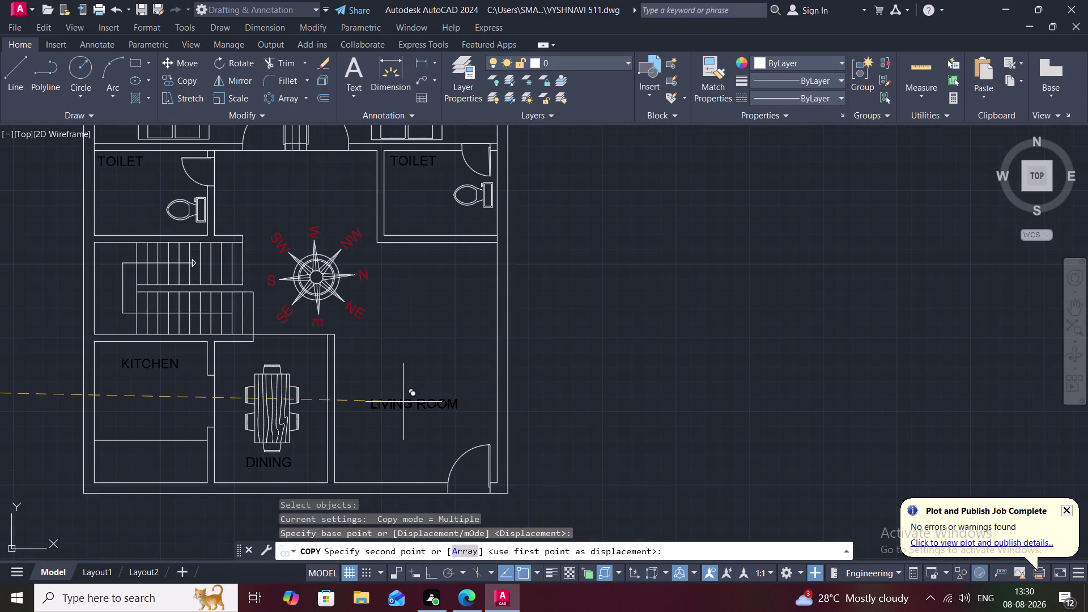
click(406, 410)
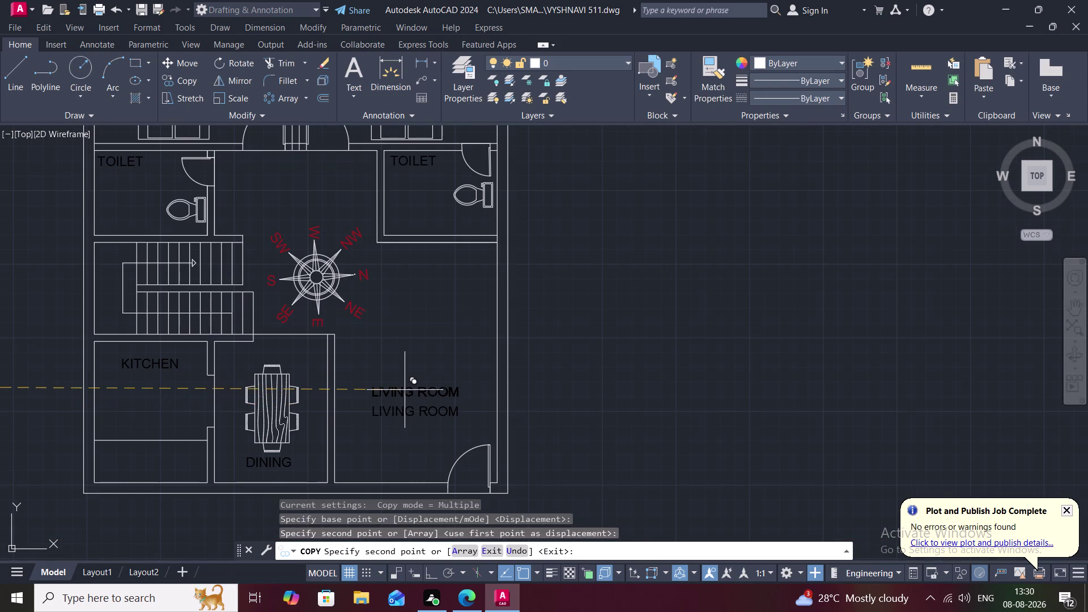
key(Escape)
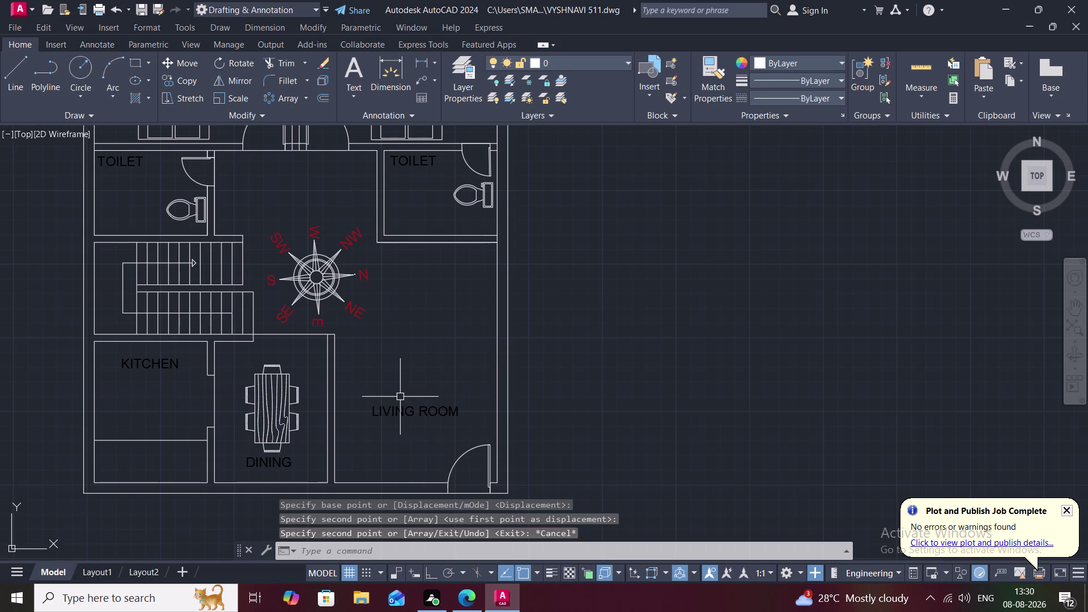
scroll(down, 3)
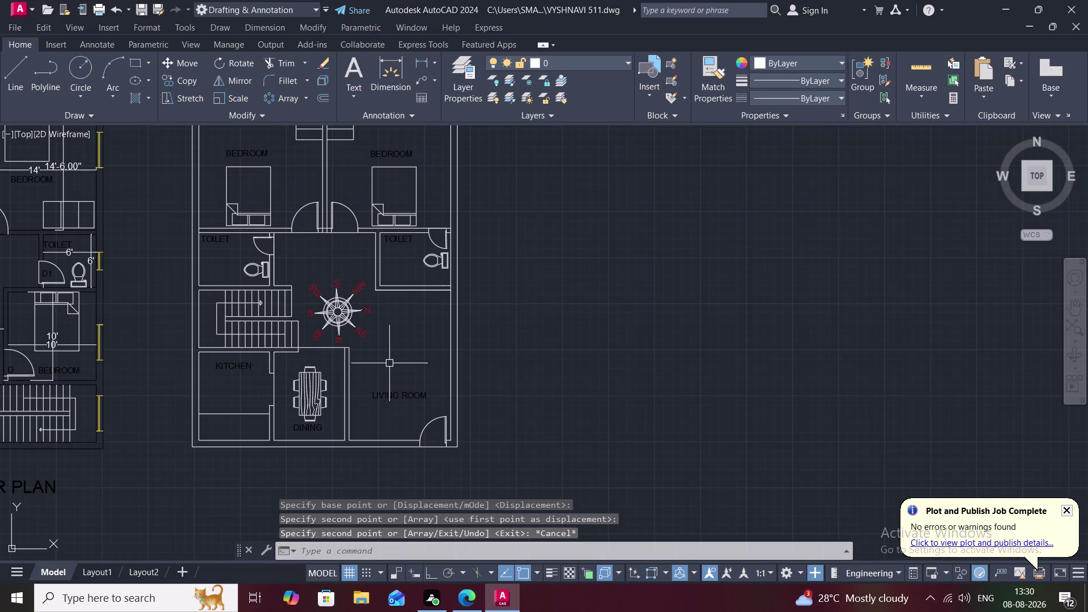
middle_drag(396, 362, 502, 373)
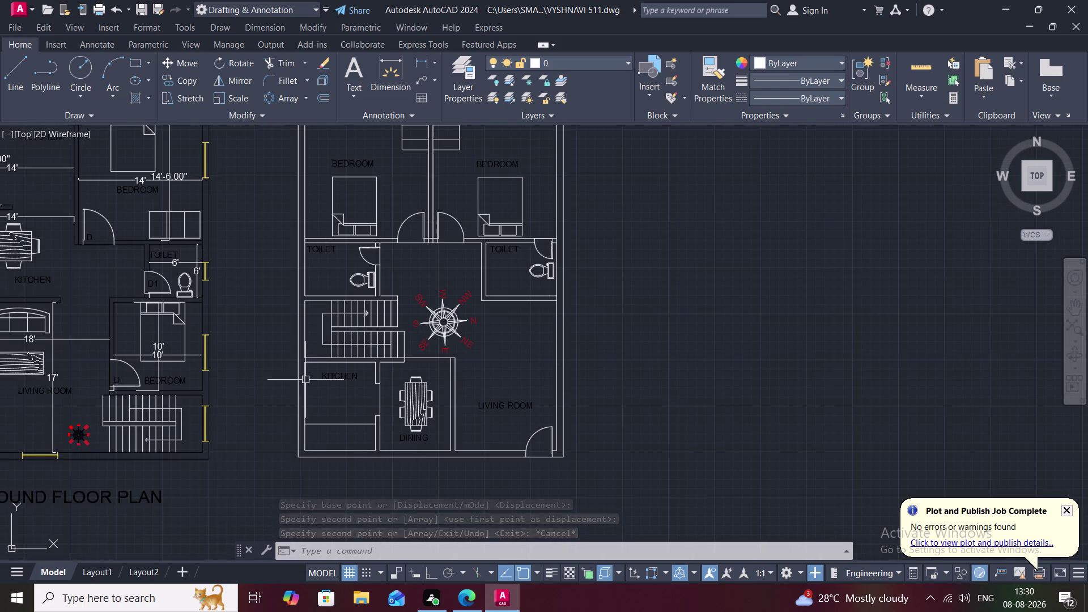
middle_drag(278, 375, 335, 366)
scroll(down, 3)
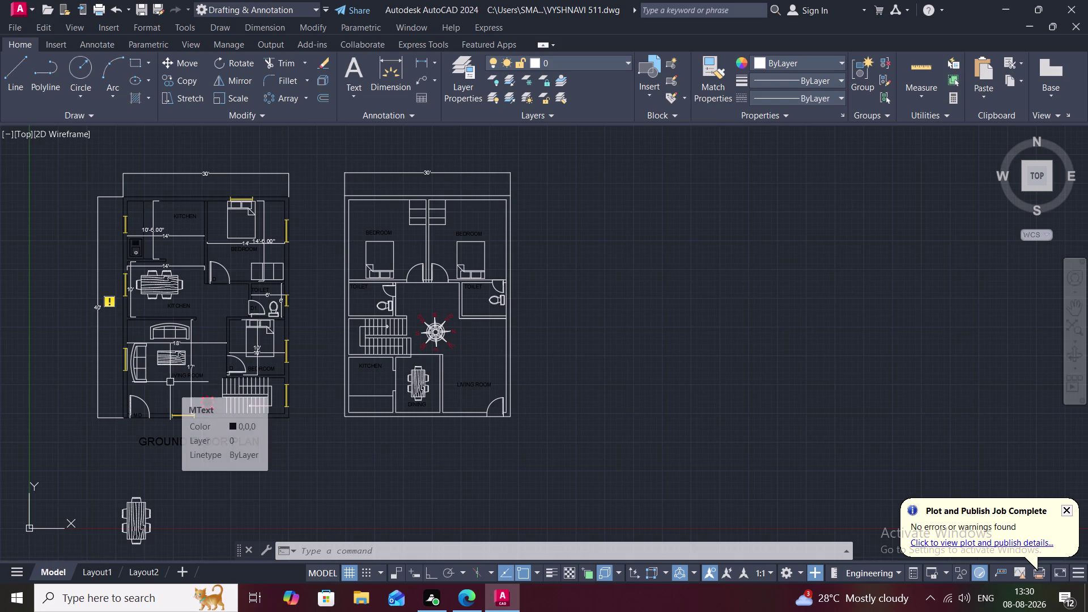
Copy the ground floor sofa twice into empty space right of the plans.
key(c)
text(O)
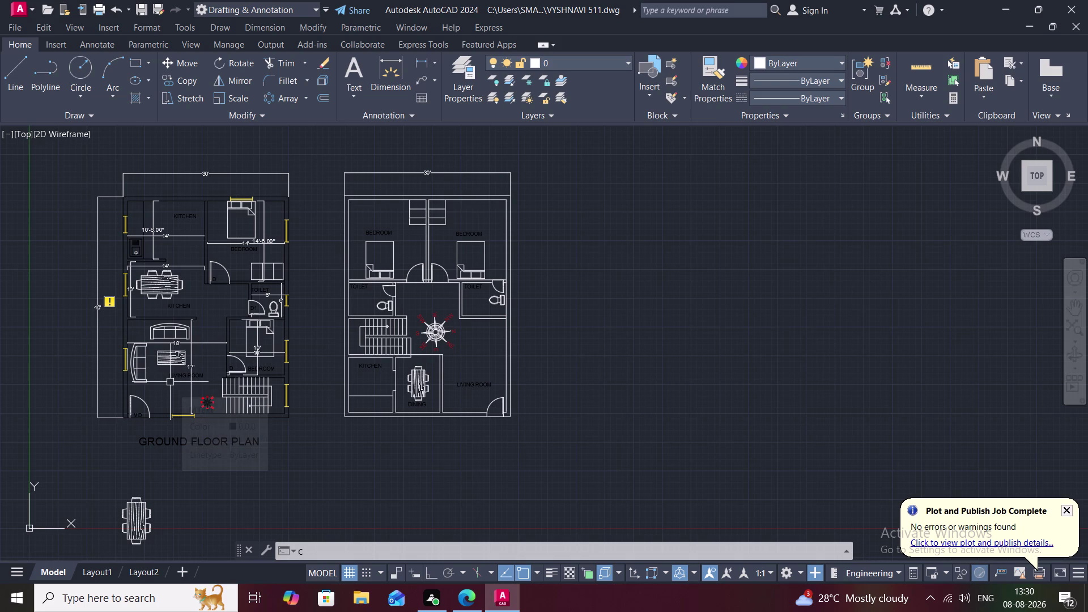
key(space)
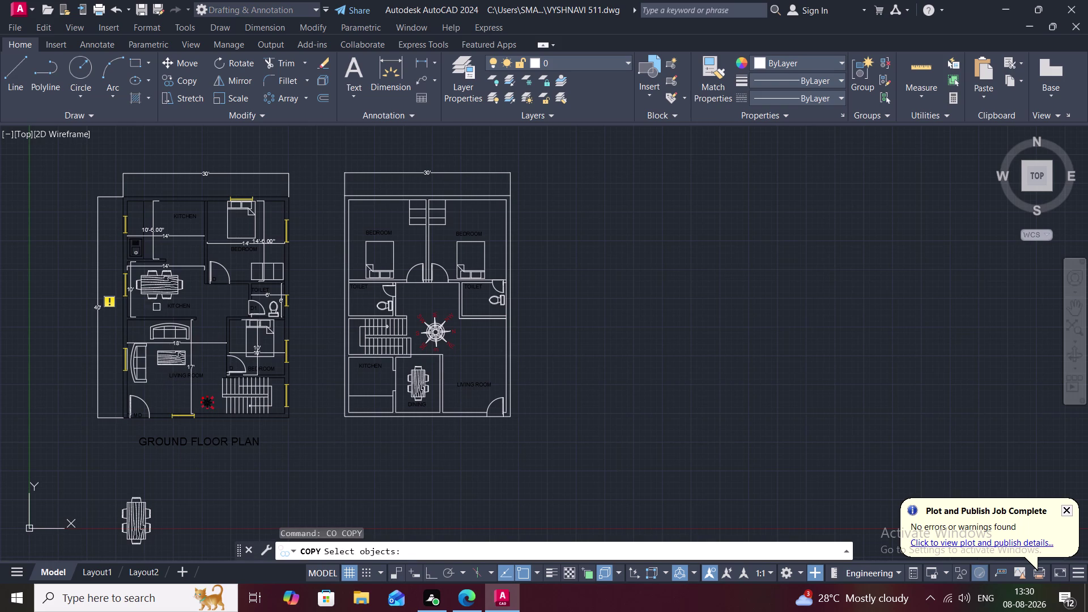
click(157, 331)
right_click(157, 331)
click(157, 331)
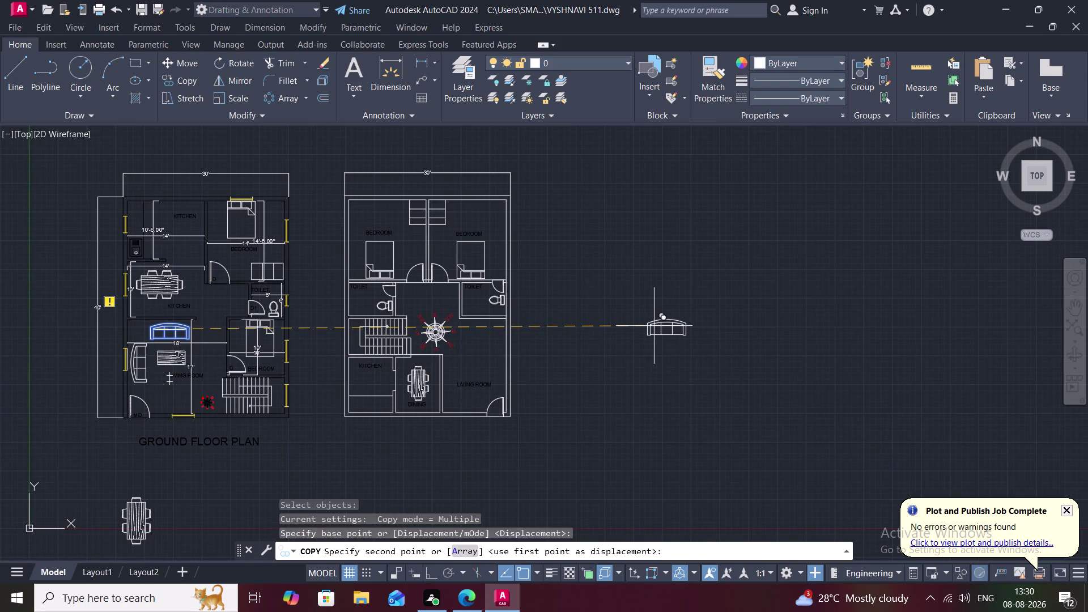
click(654, 326)
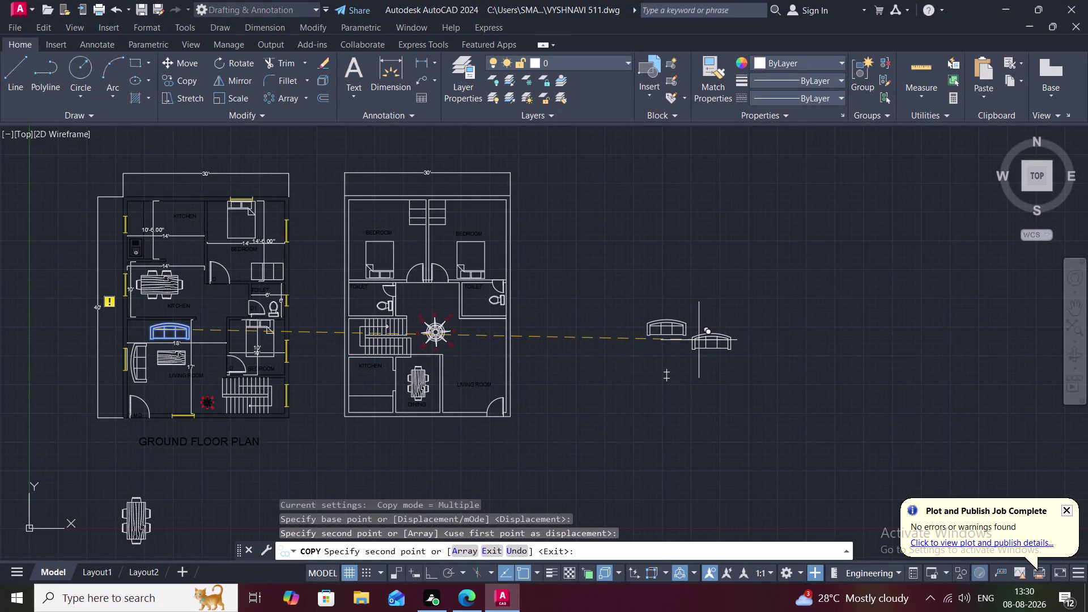
click(699, 340)
key(Escape)
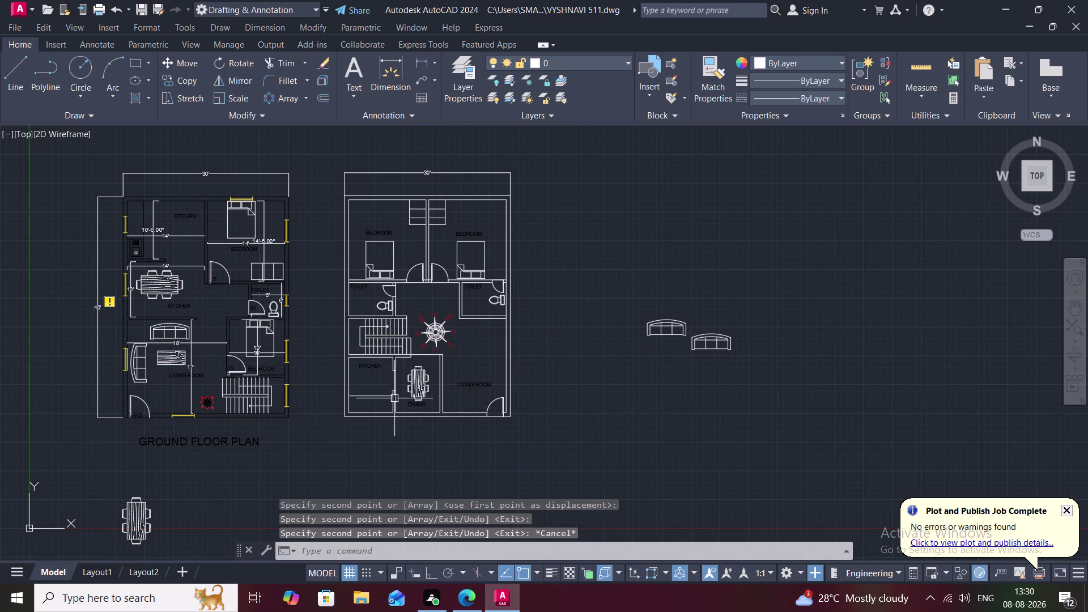
Copy the living room centre table below the two sofa copies.
key(space)
click(177, 361)
right_click(178, 362)
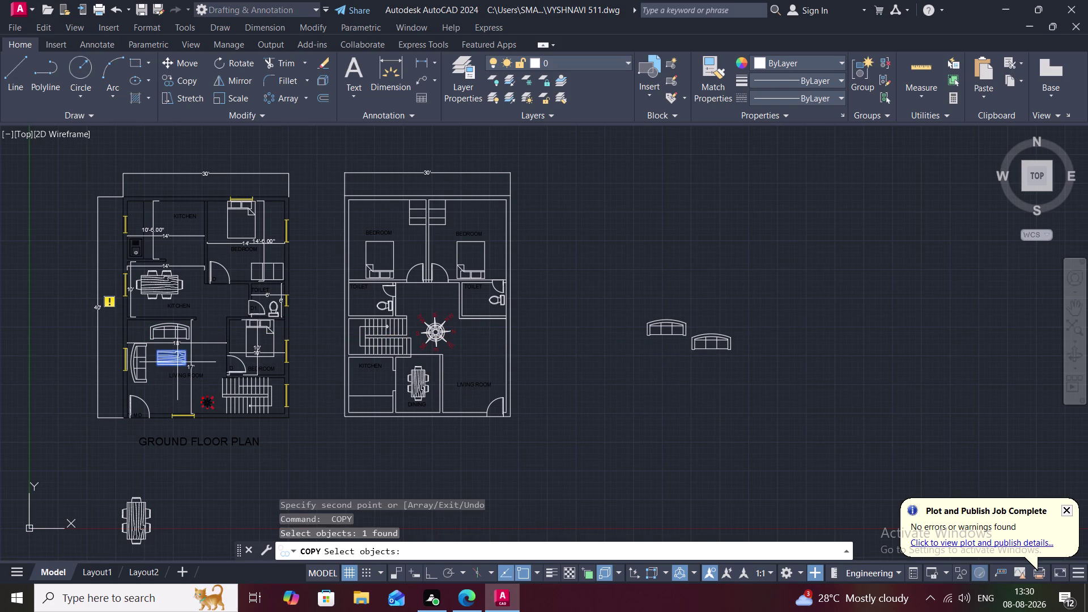
click(177, 362)
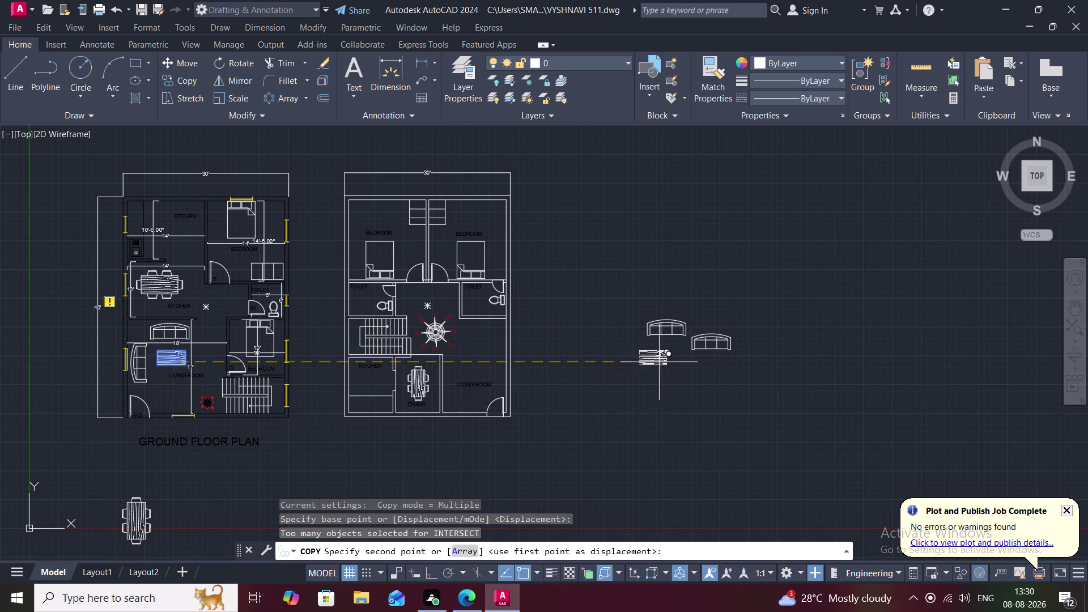
click(666, 358)
key(Escape)
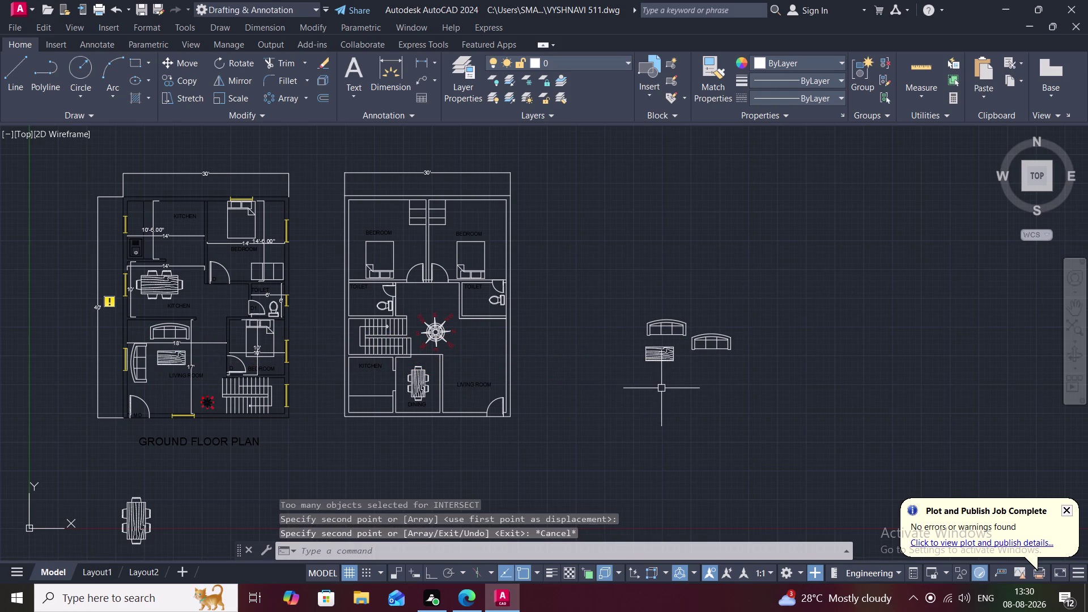
middle_drag(662, 360, 491, 441)
scroll(up, 3)
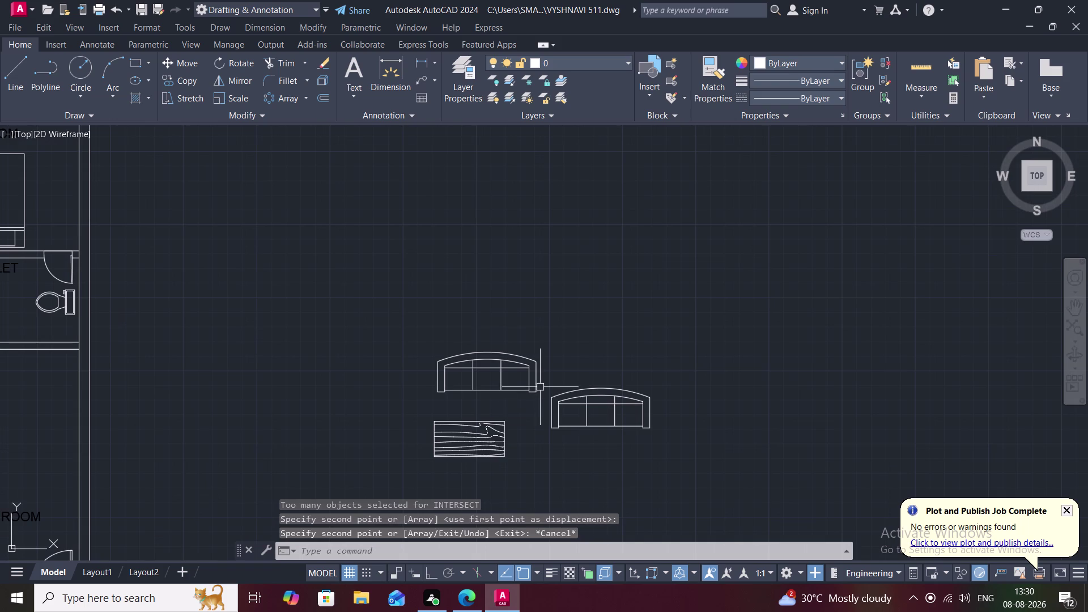
middle_drag(536, 406, 539, 358)
key(r)
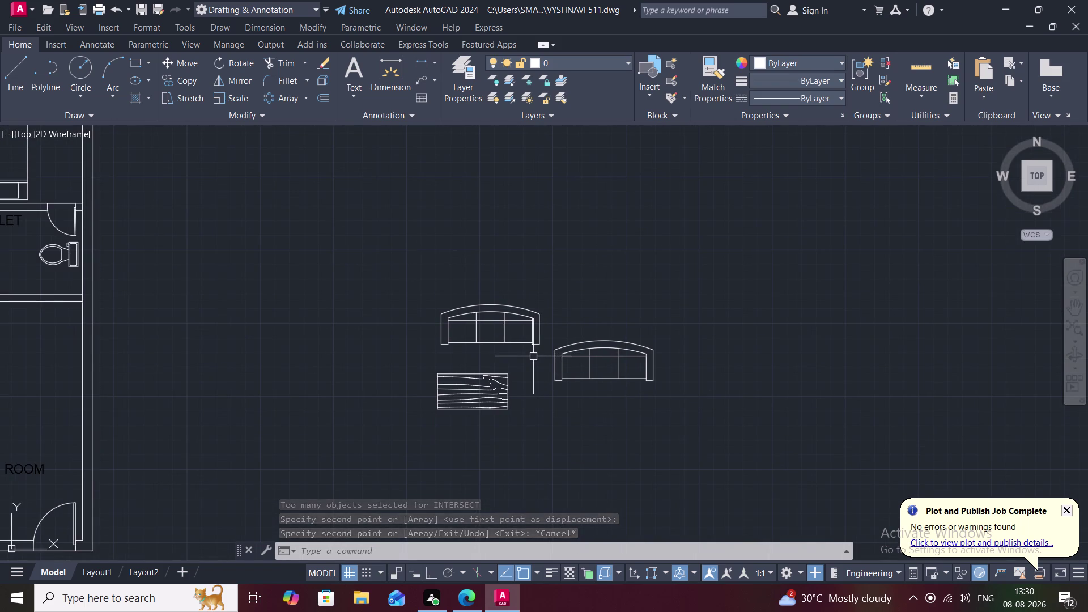
key(o)
key(space)
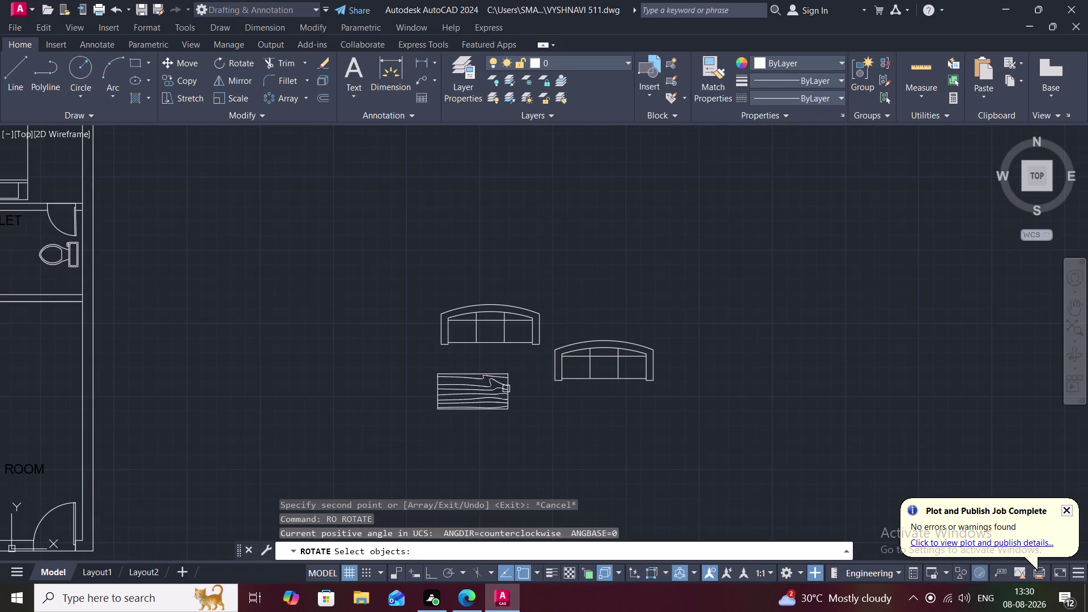
Rotate the copied centre table 90° about its base point so it stands upright.
click(506, 389)
click(505, 399)
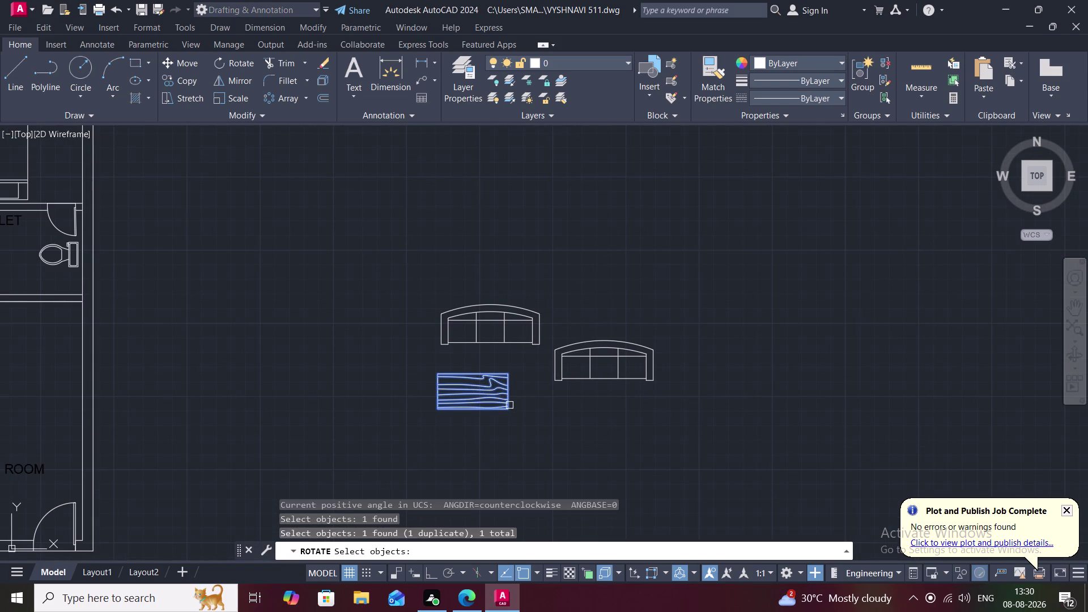
click(509, 405)
right_click(510, 406)
click(510, 405)
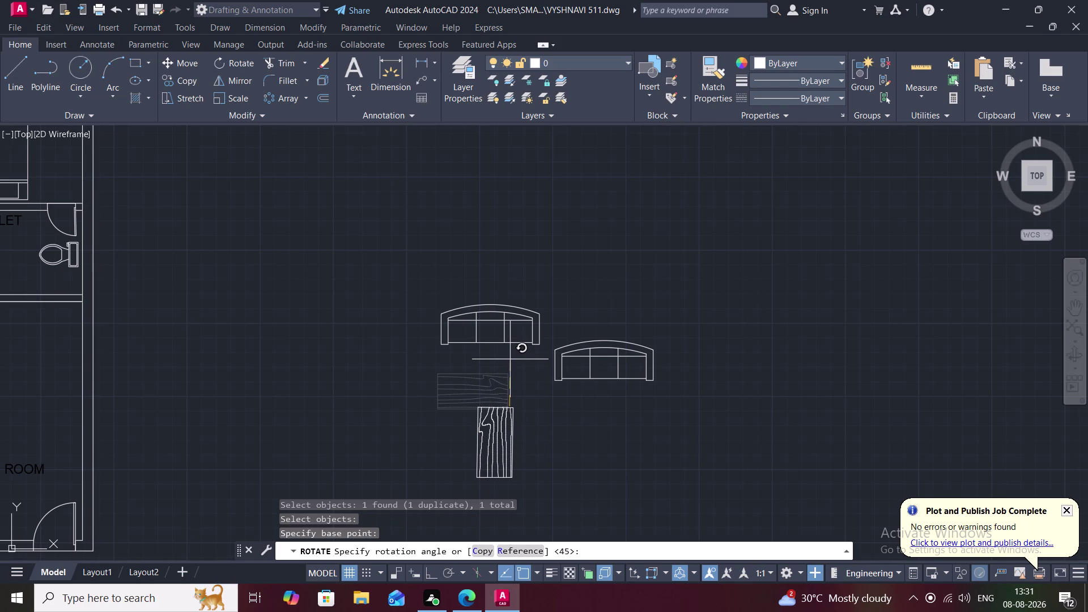
scroll(up, 3)
middle_drag(507, 376, 508, 318)
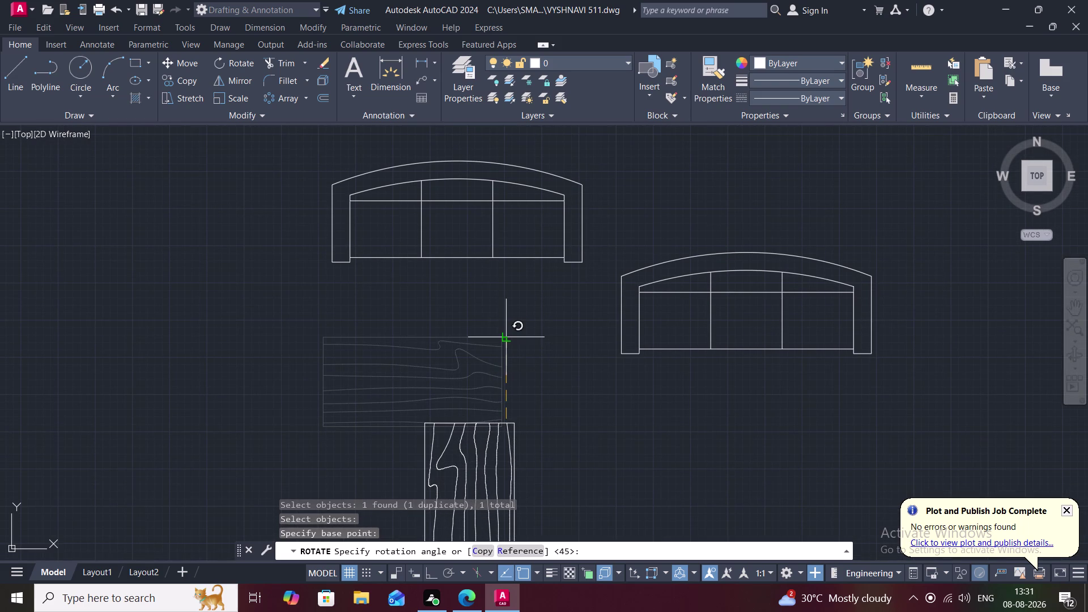
click(508, 339)
scroll(down, 3)
middle_drag(512, 355, 511, 323)
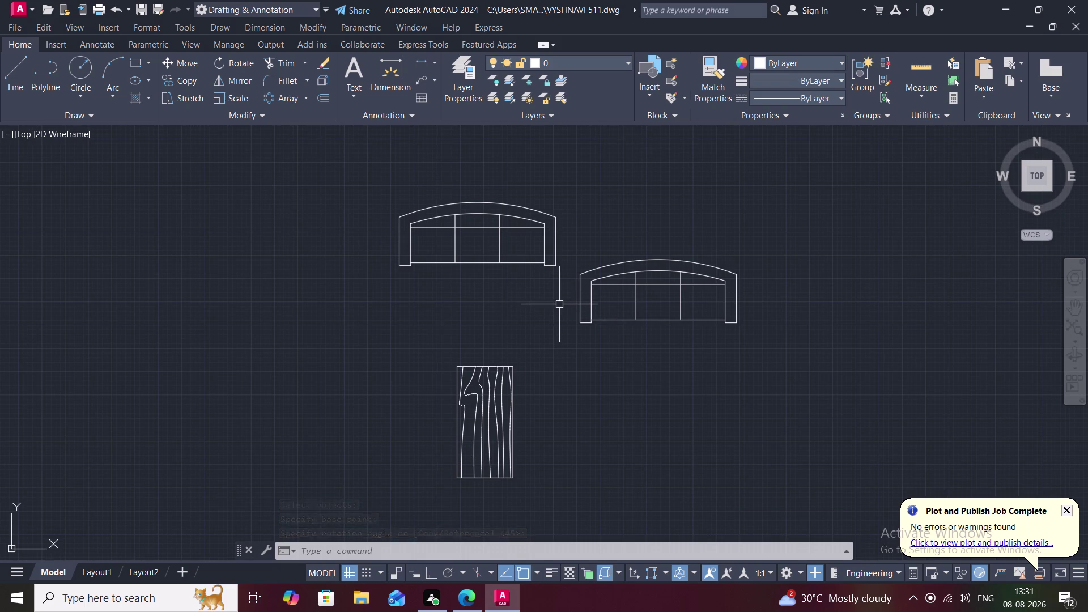
Copy the top sofa to sit directly above the centre table.
text(C)
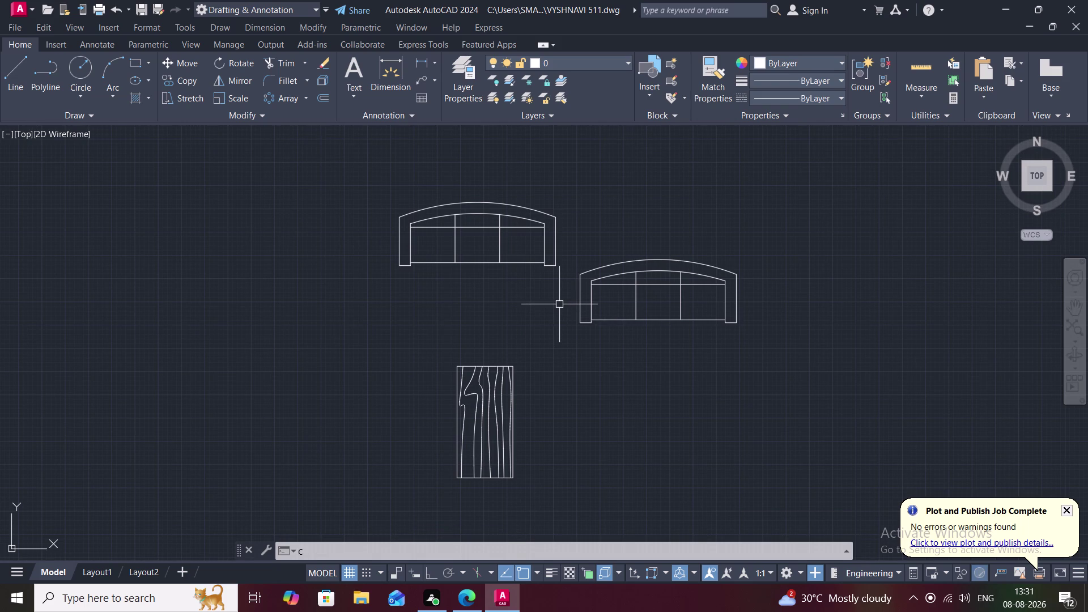
text(O)
key(space)
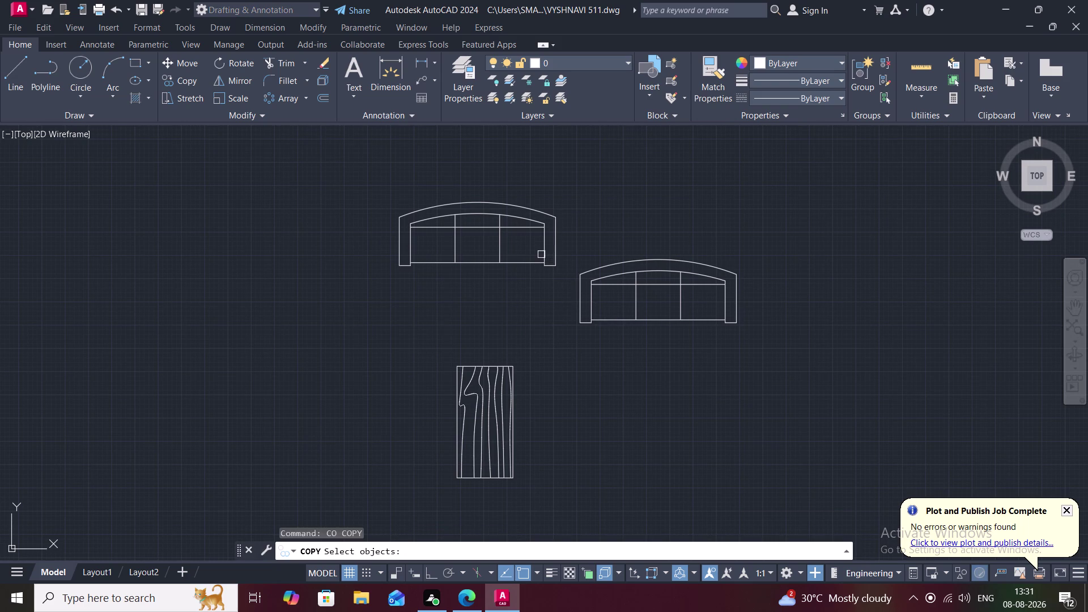
click(545, 254)
right_click(545, 254)
click(547, 269)
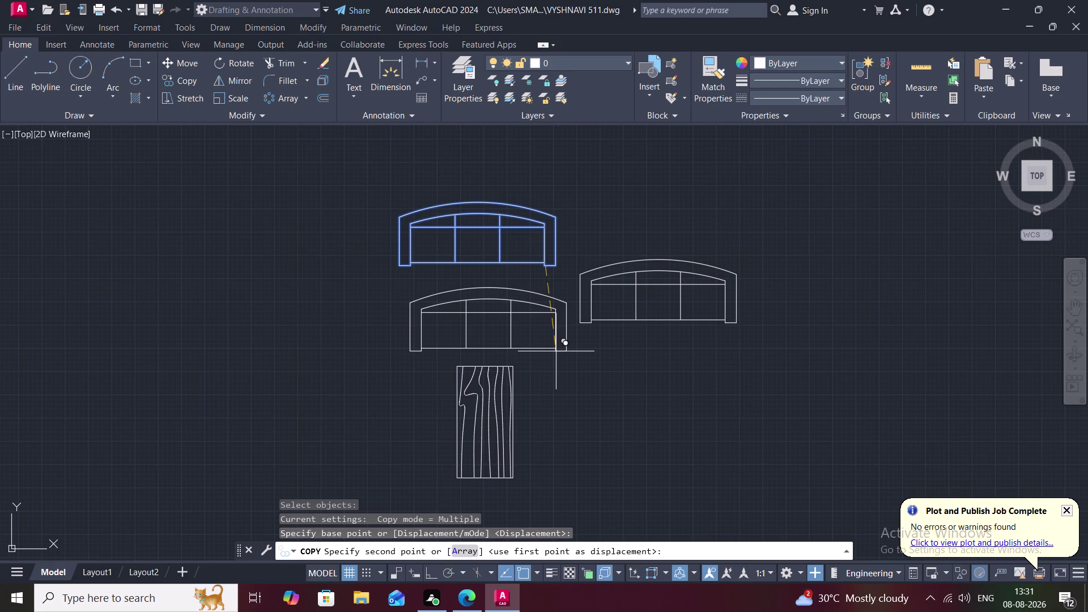
click(556, 351)
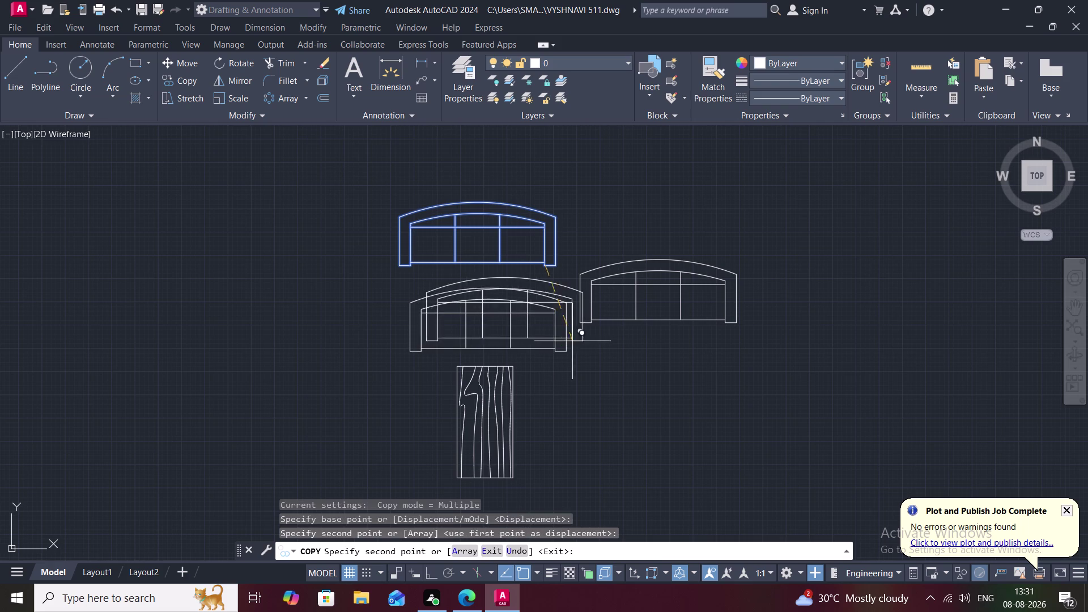
key(Escape)
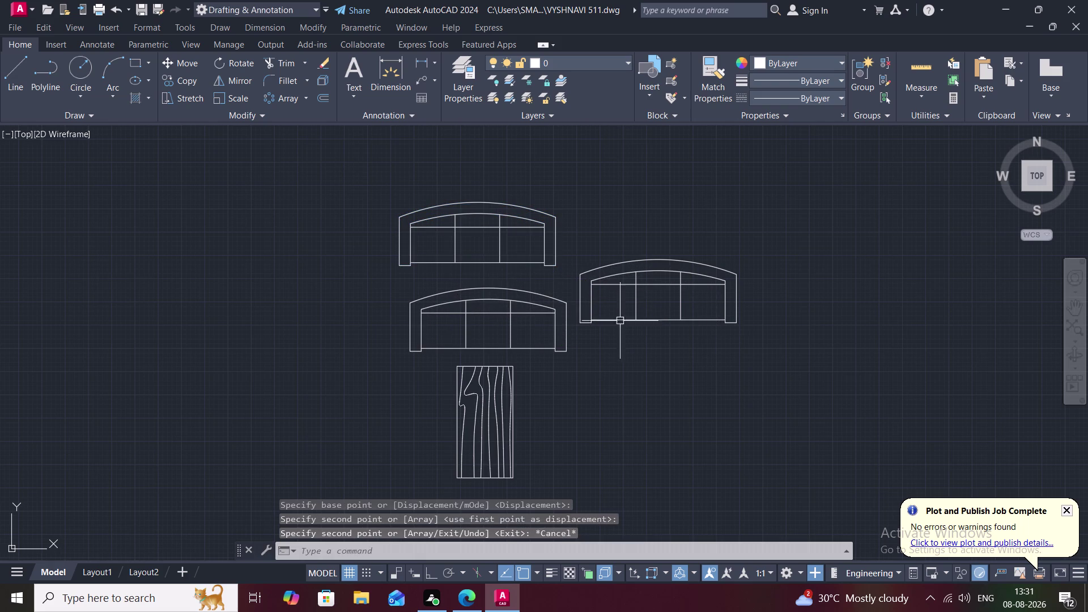
Rotate the right sofa 90° so it stands upright beside the table.
key(r)
key(o)
key(space)
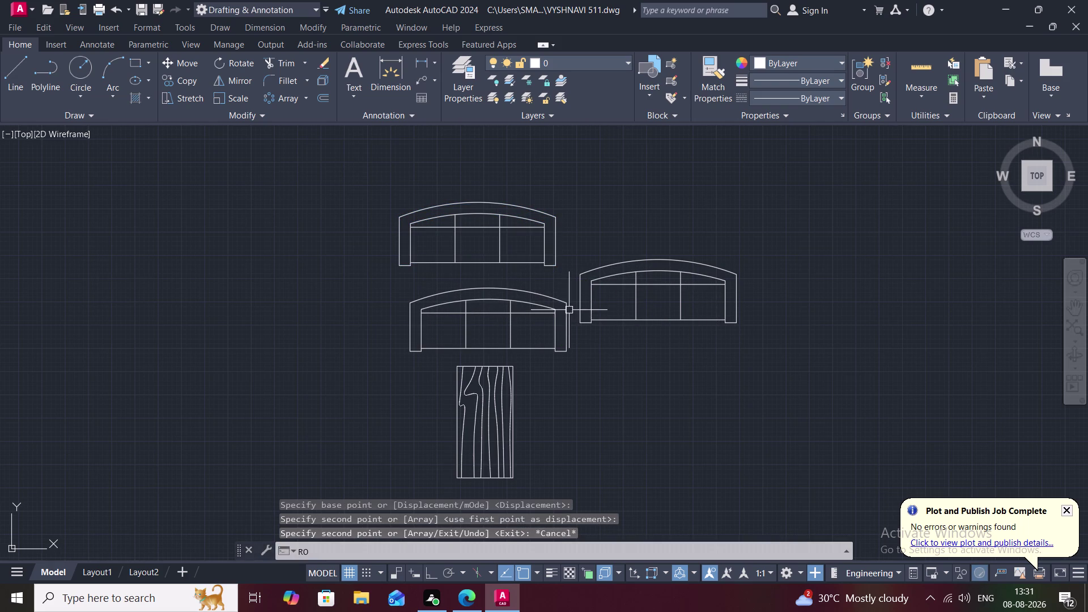
click(580, 316)
right_click(580, 317)
click(581, 324)
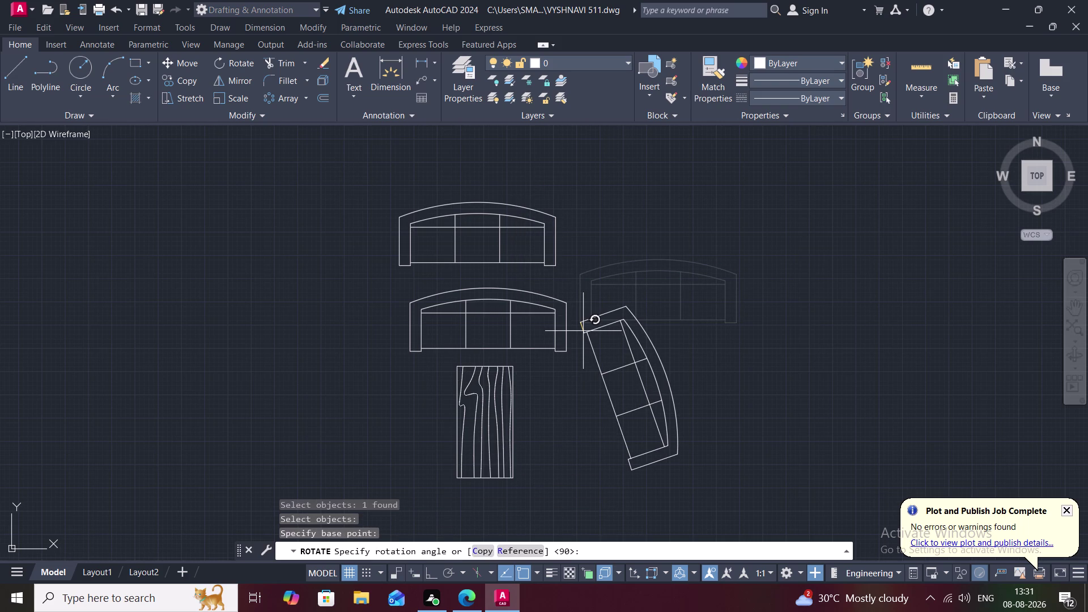
click(580, 364)
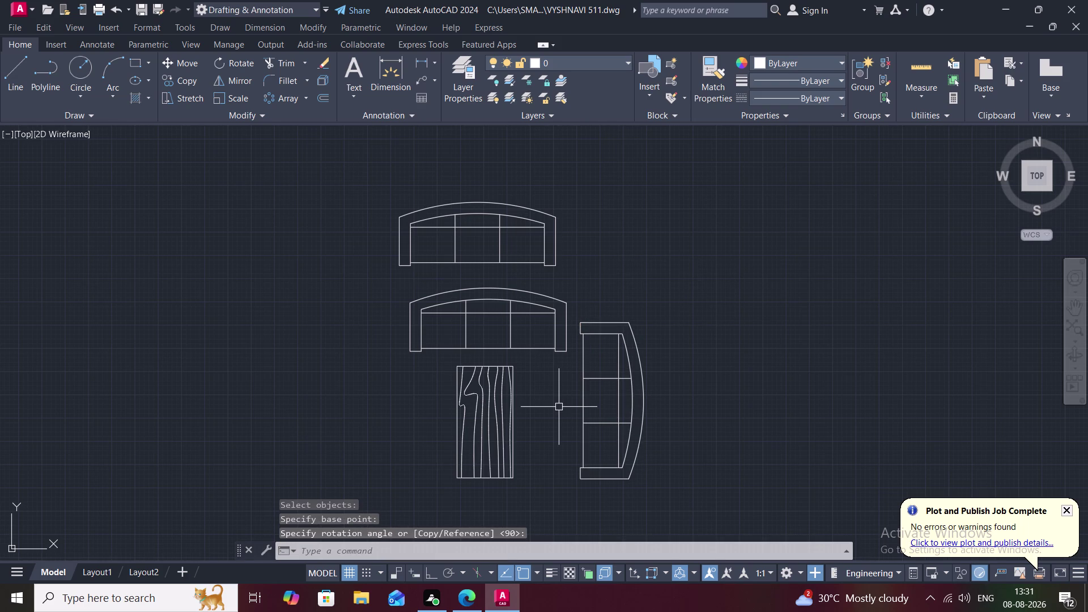
Copy the upright side sofa against the second plan's living room wall.
key(c)
key(o)
key(space)
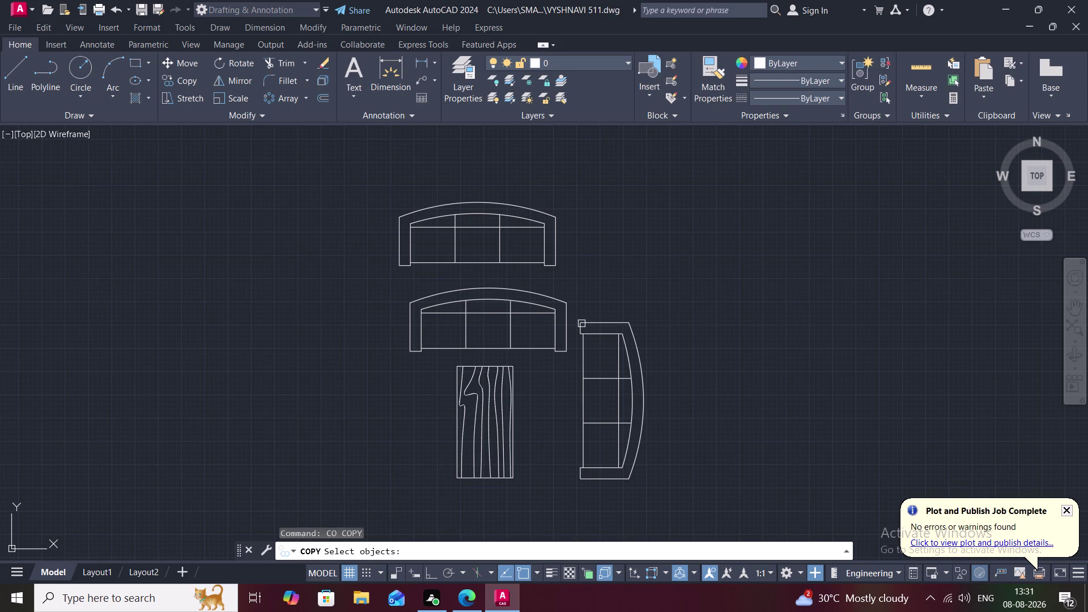
click(583, 326)
right_click(582, 326)
click(582, 326)
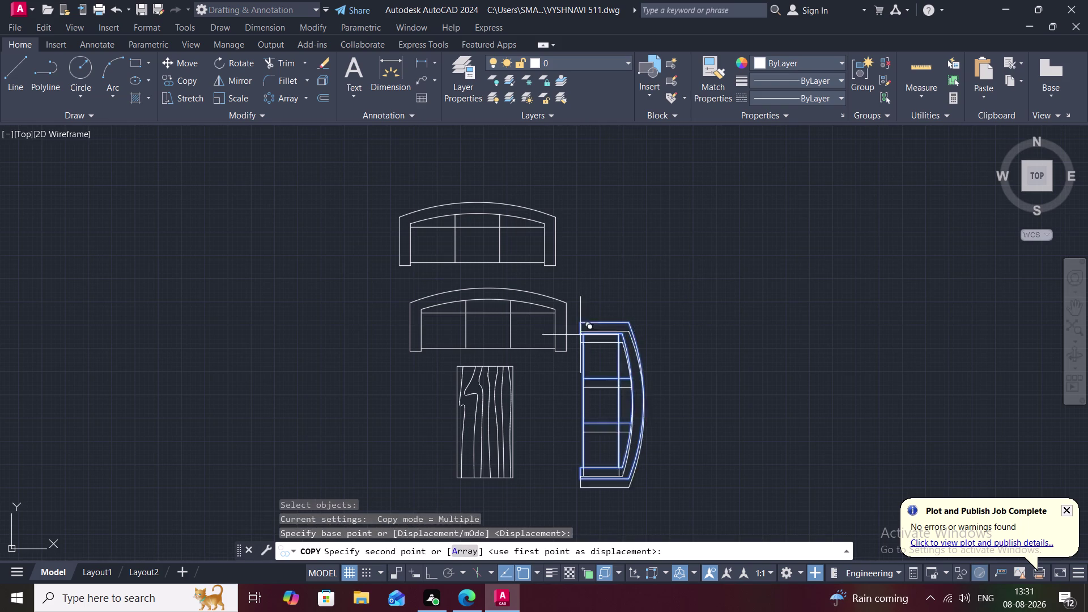
scroll(down, 3)
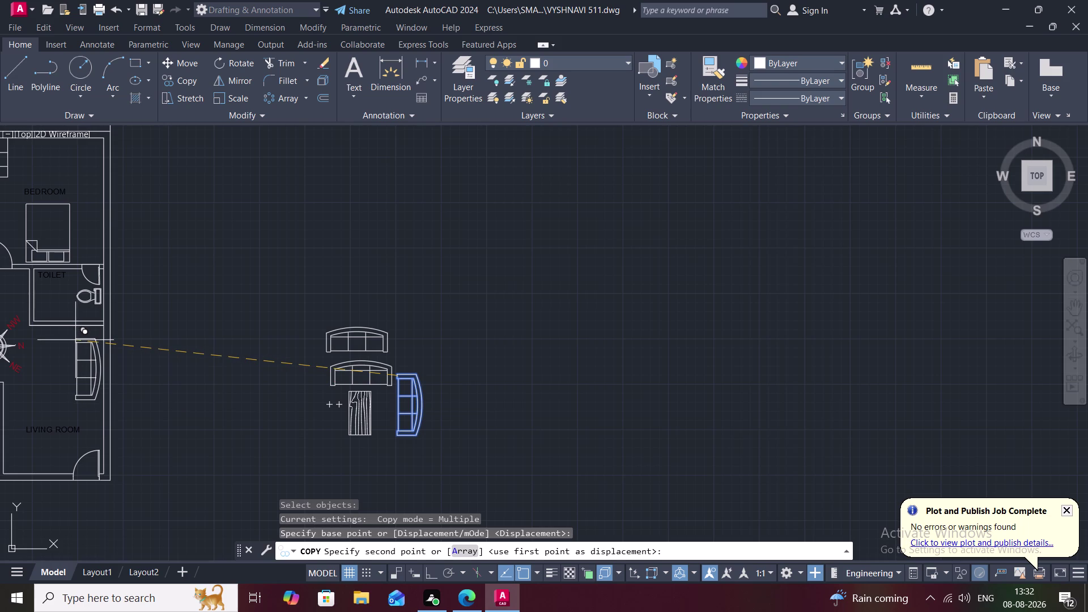
click(76, 340)
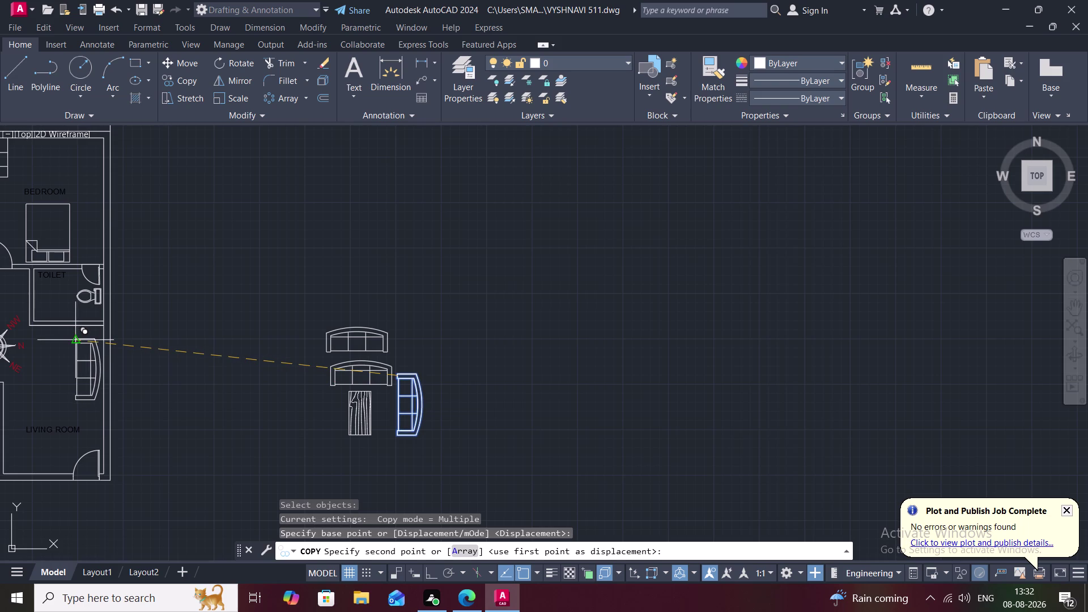
scroll(down, 3)
middle_drag(121, 373, 422, 380)
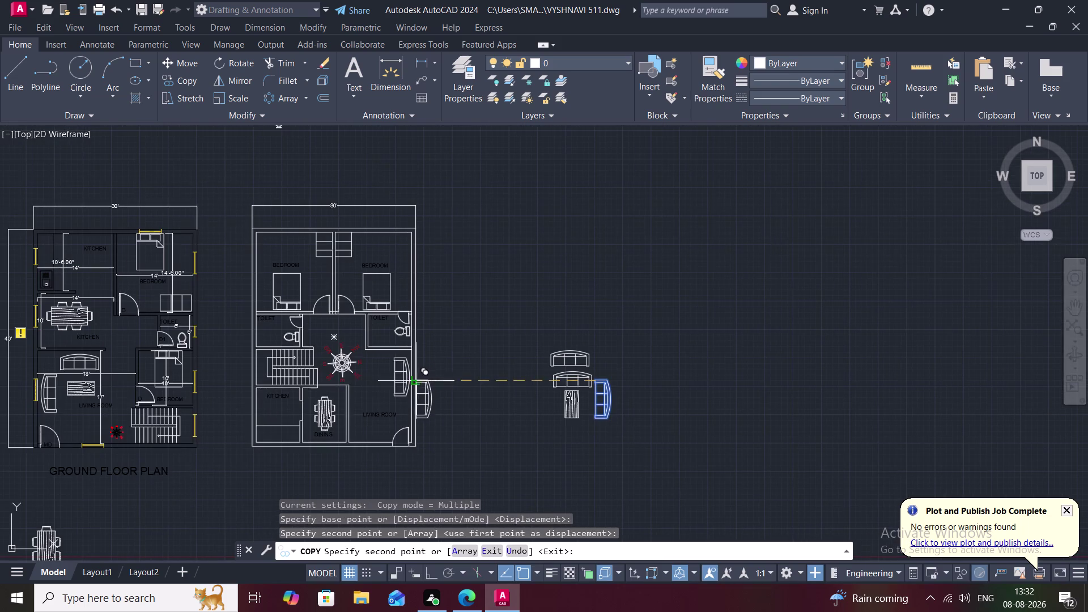
scroll(up, 3)
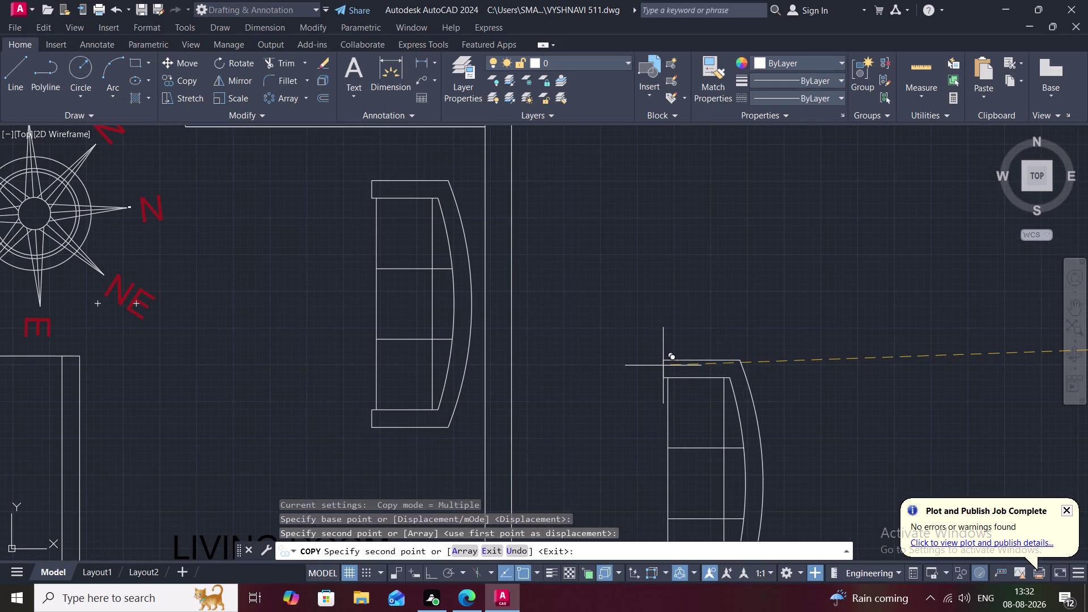
key(Escape)
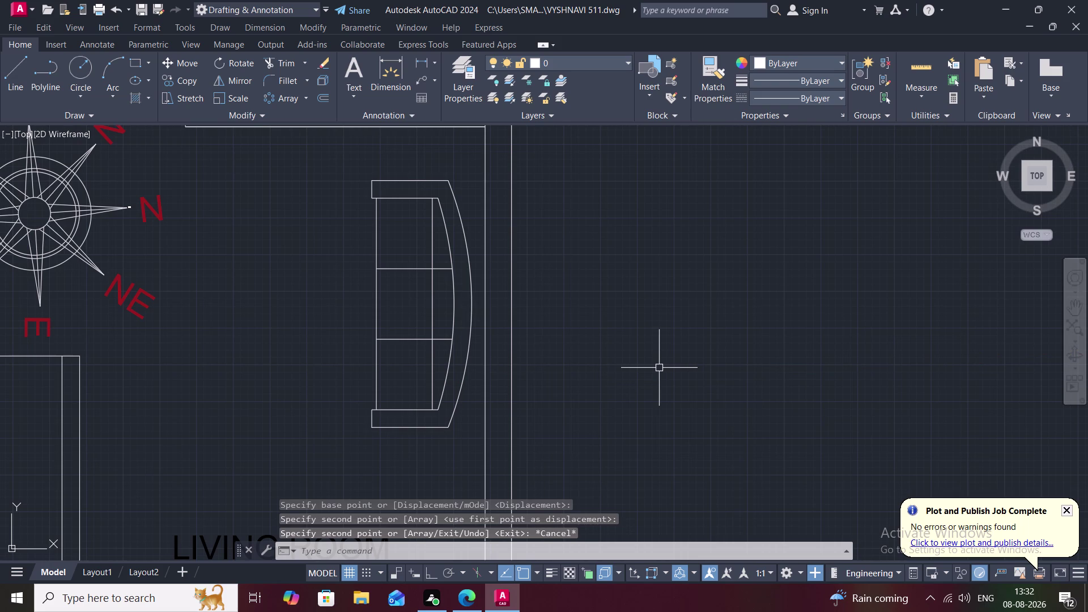
Scale the copied armchair down with SC to fit the room.
text(SC)
key(space)
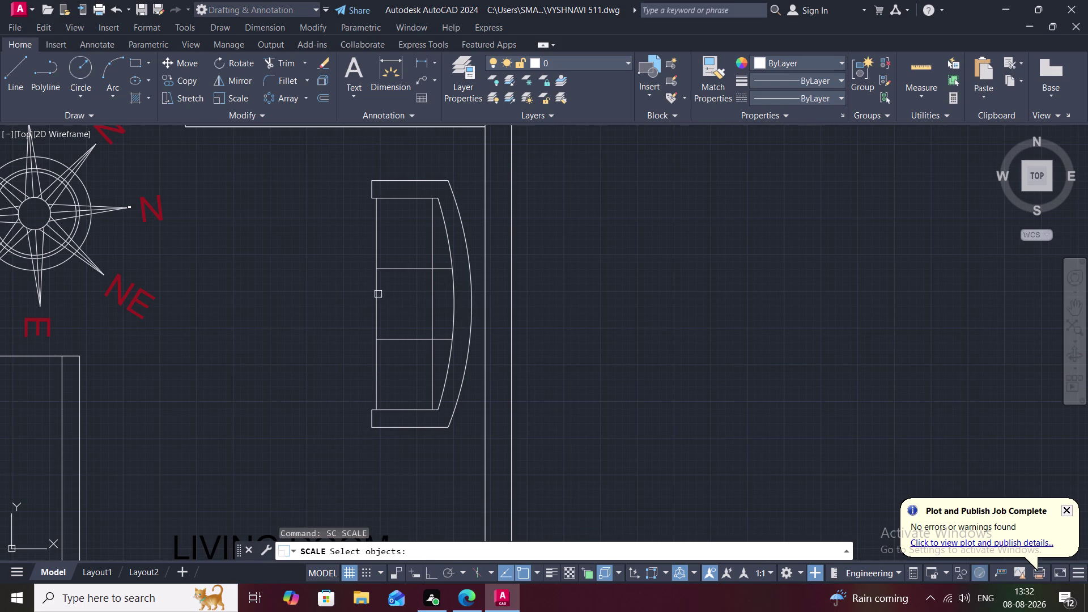
click(470, 293)
right_click(470, 292)
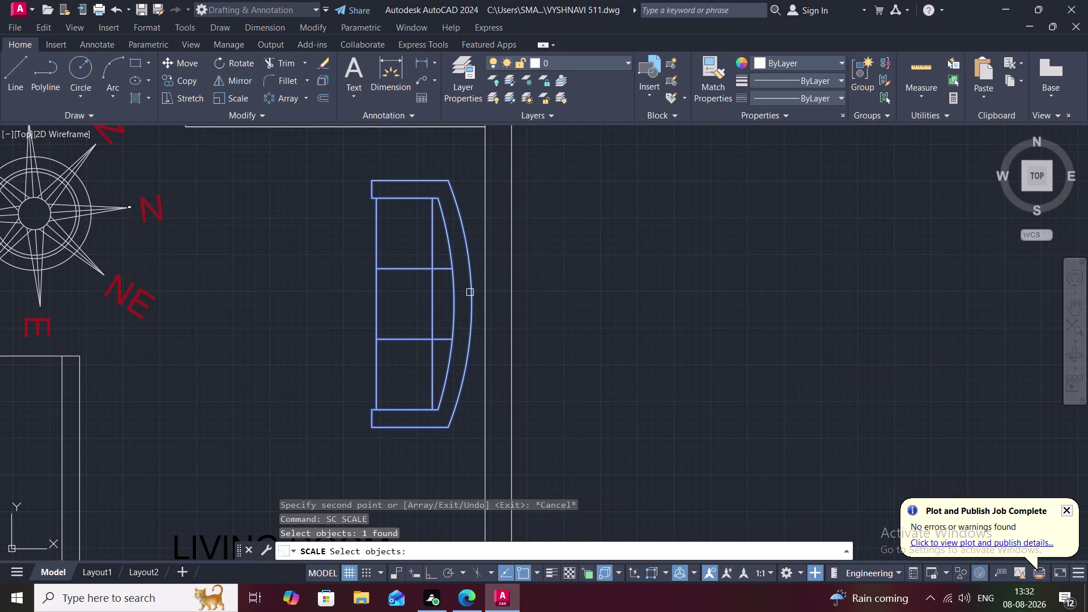
click(473, 293)
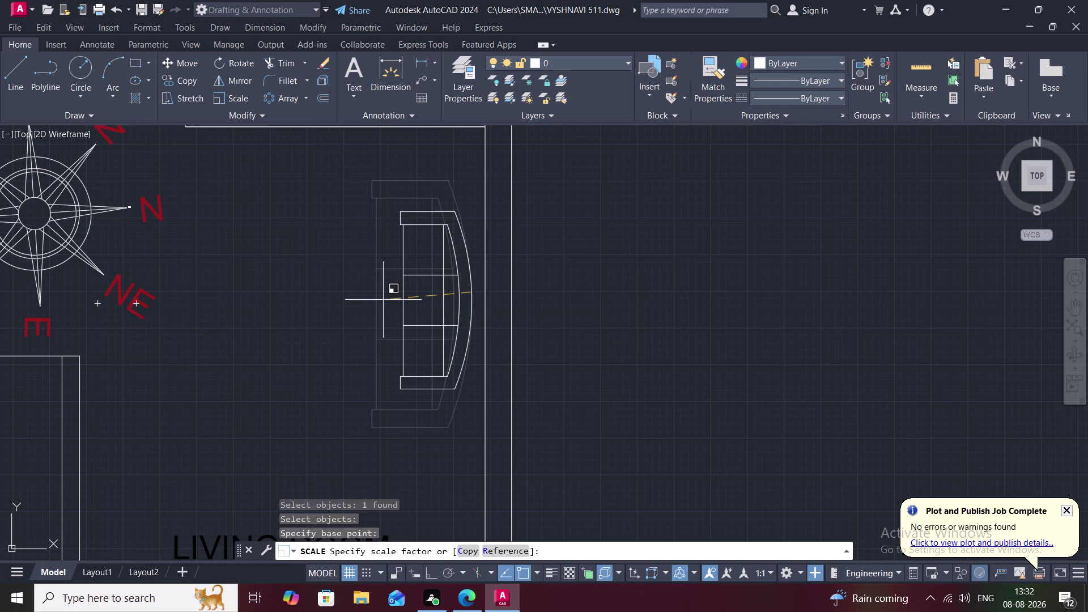
click(383, 299)
scroll(down, 3)
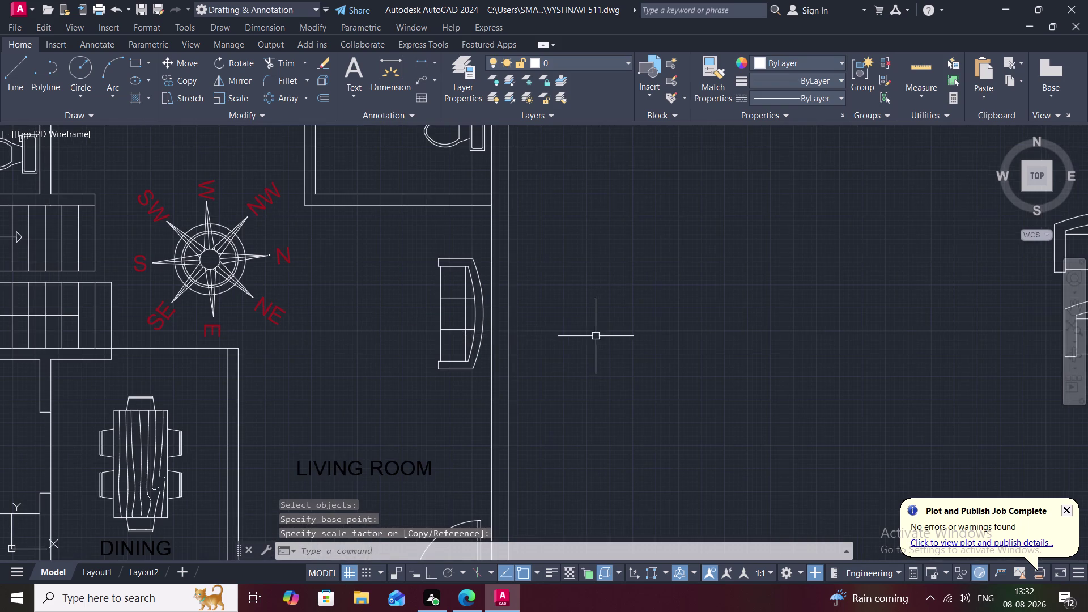
middle_drag(598, 336, 388, 360)
scroll(down, 3)
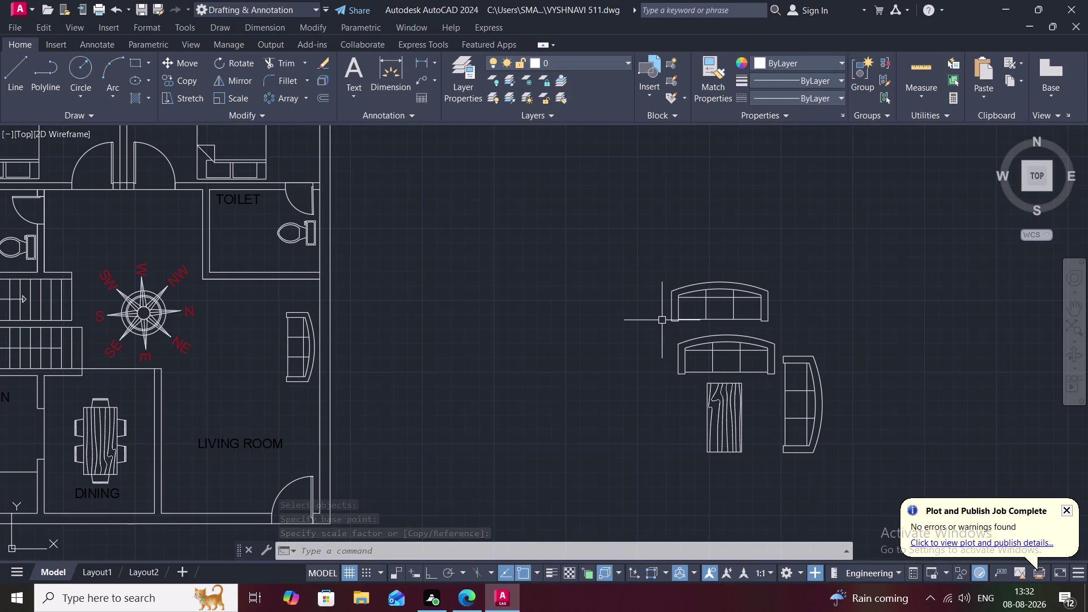
Copy the long sofa into the second plan's living room near the compass.
key(c)
key(o)
key(space)
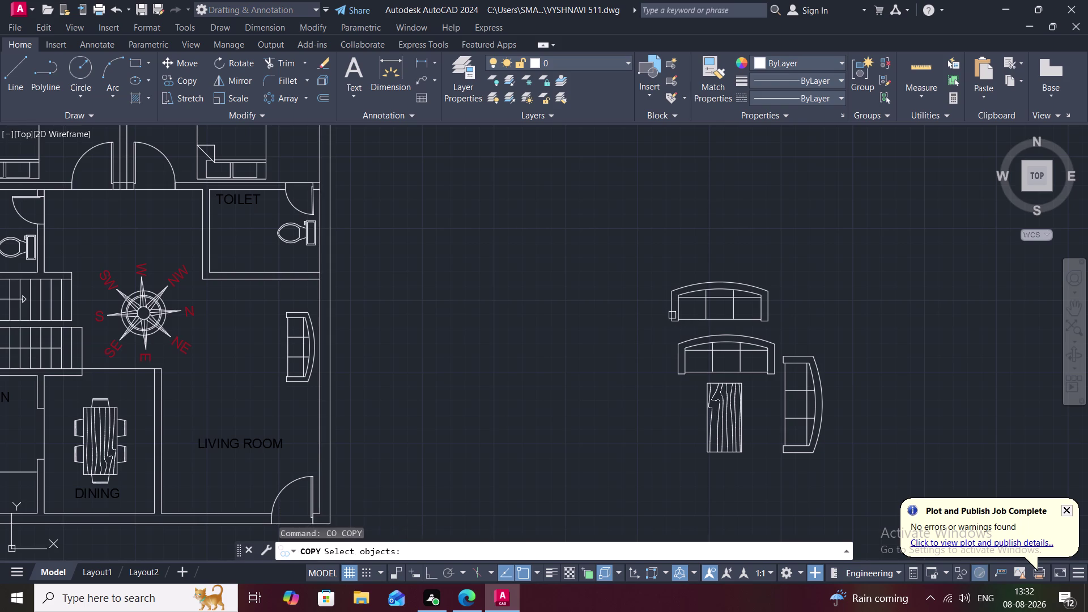
click(671, 315)
right_click(672, 321)
click(673, 321)
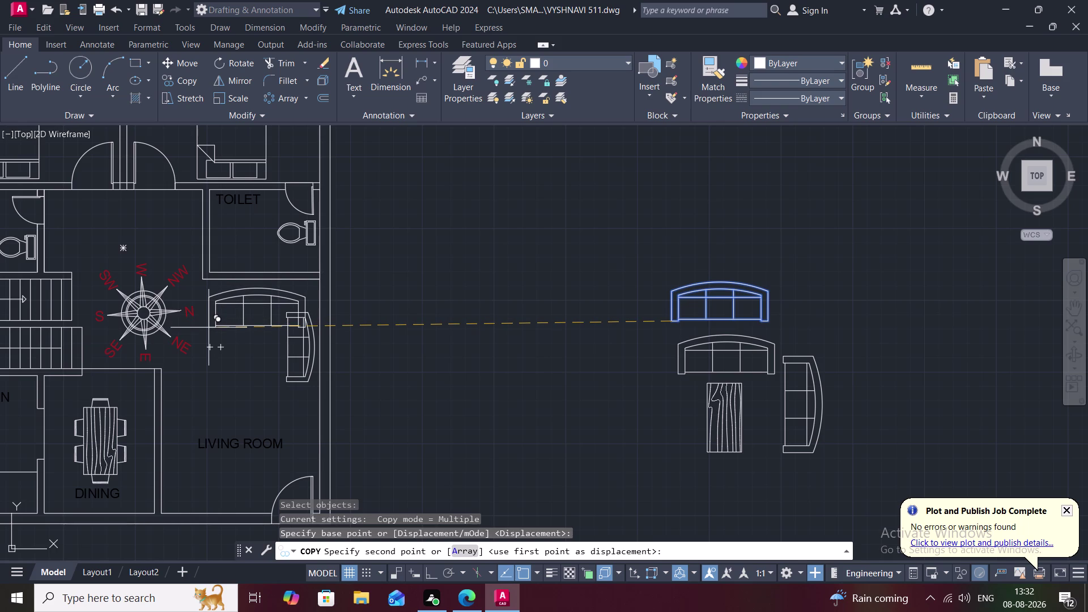
click(209, 326)
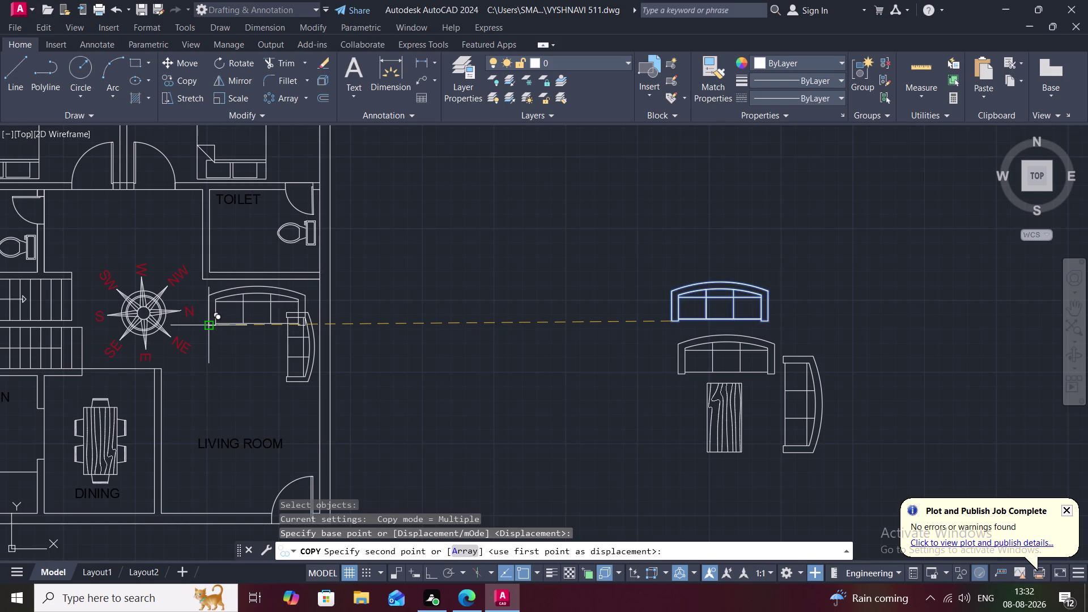
key(Escape)
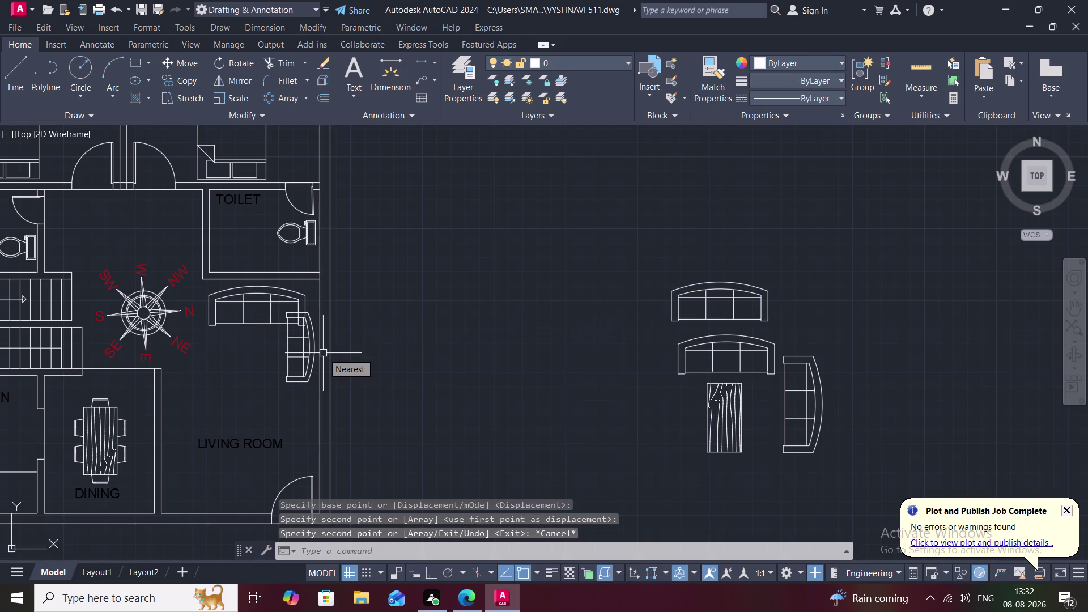
Scale the copied sofa down to fit the room.
key(s)
key(c)
key(space)
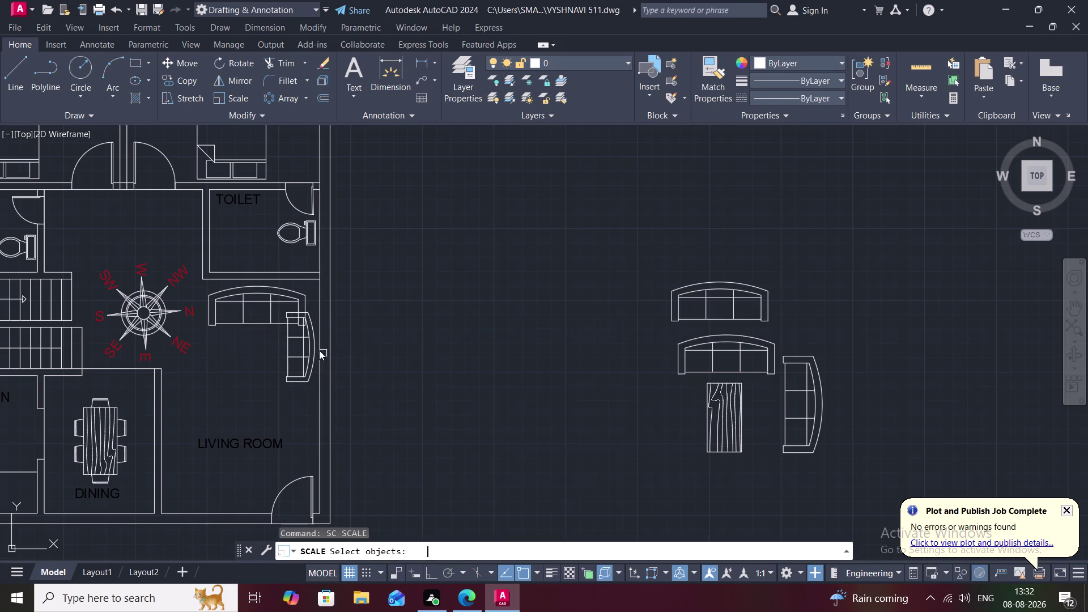
click(257, 287)
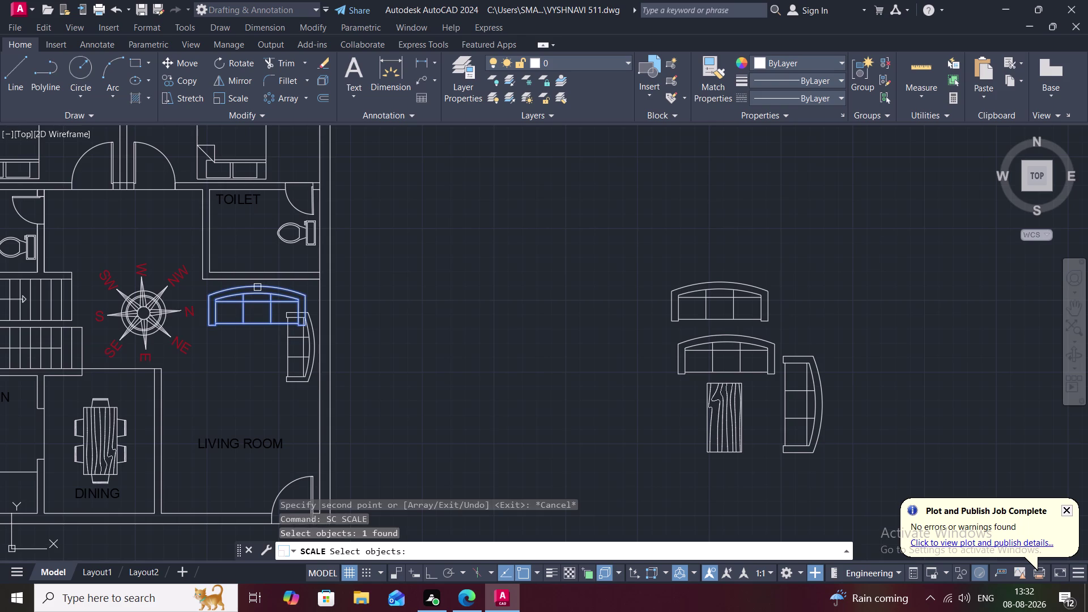
right_click(258, 287)
click(258, 287)
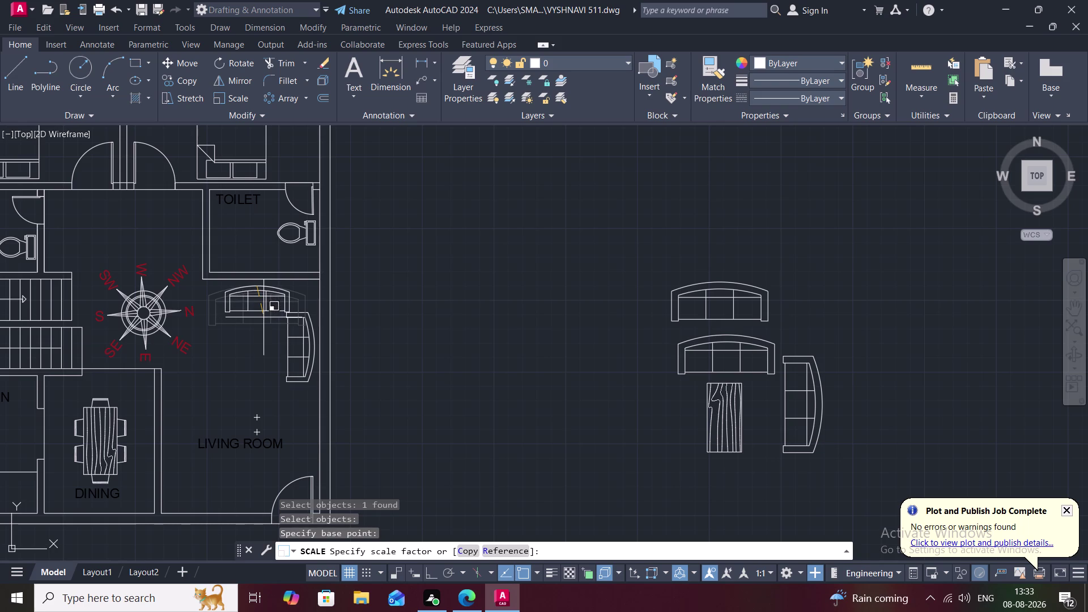
click(264, 317)
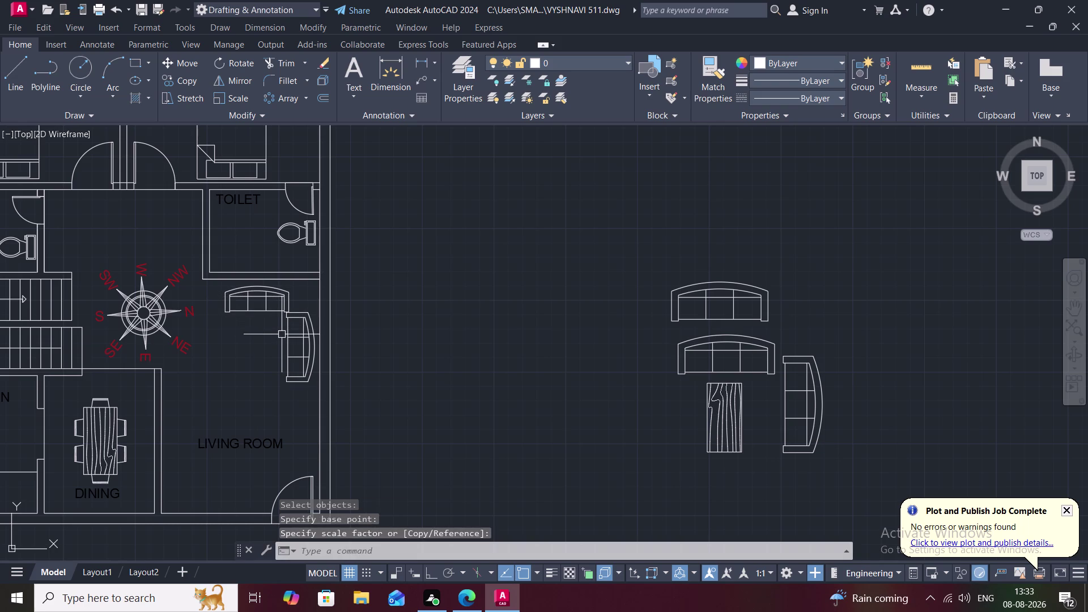
Move the shrunken sofa against the living room's top wall.
text(M)
key(space)
click(262, 290)
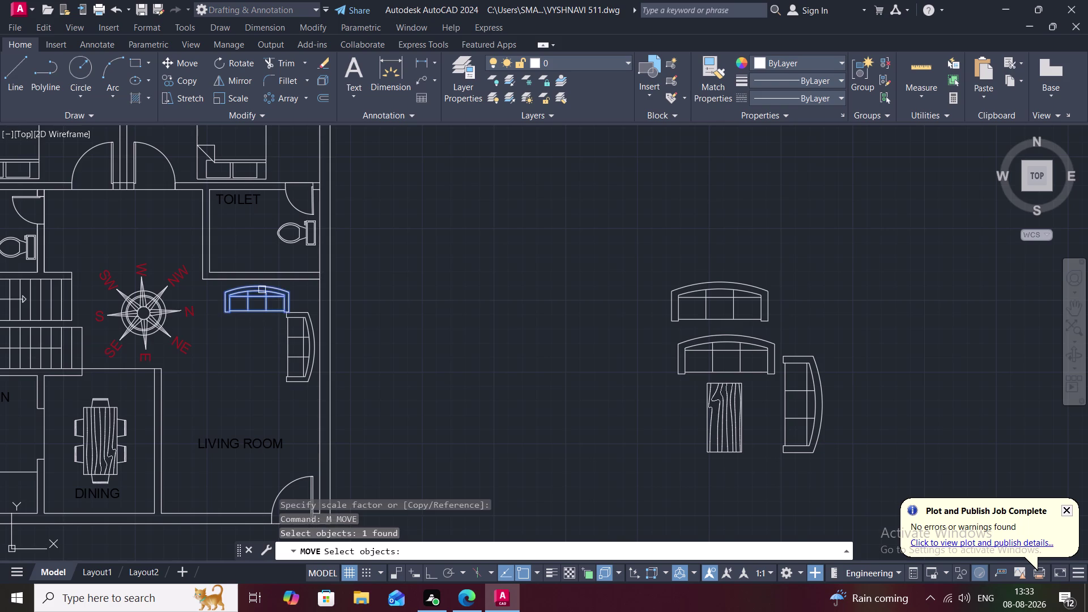
right_click(261, 289)
click(256, 287)
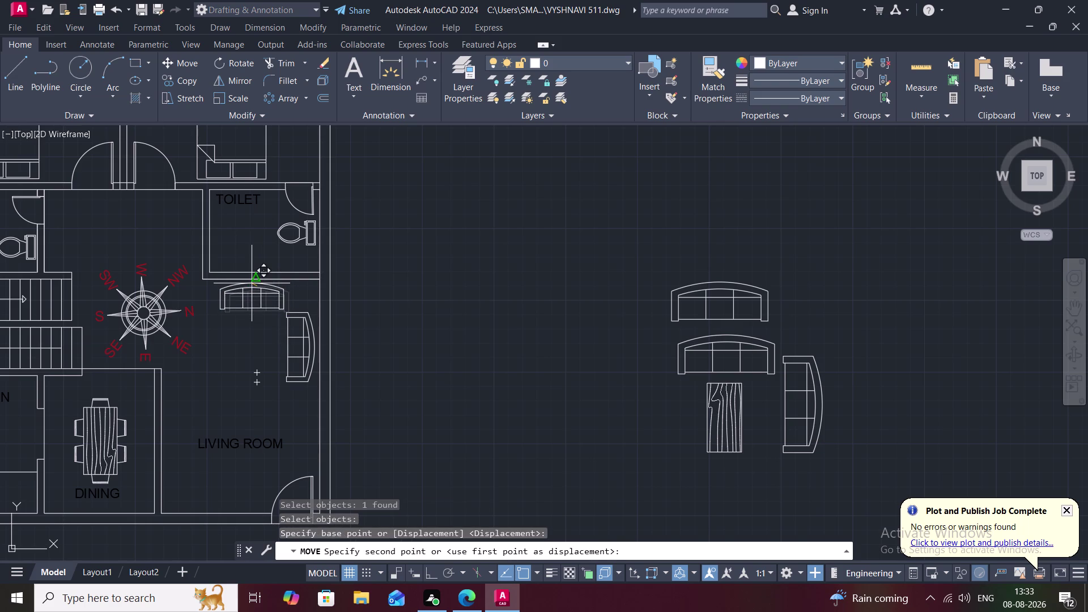
click(252, 283)
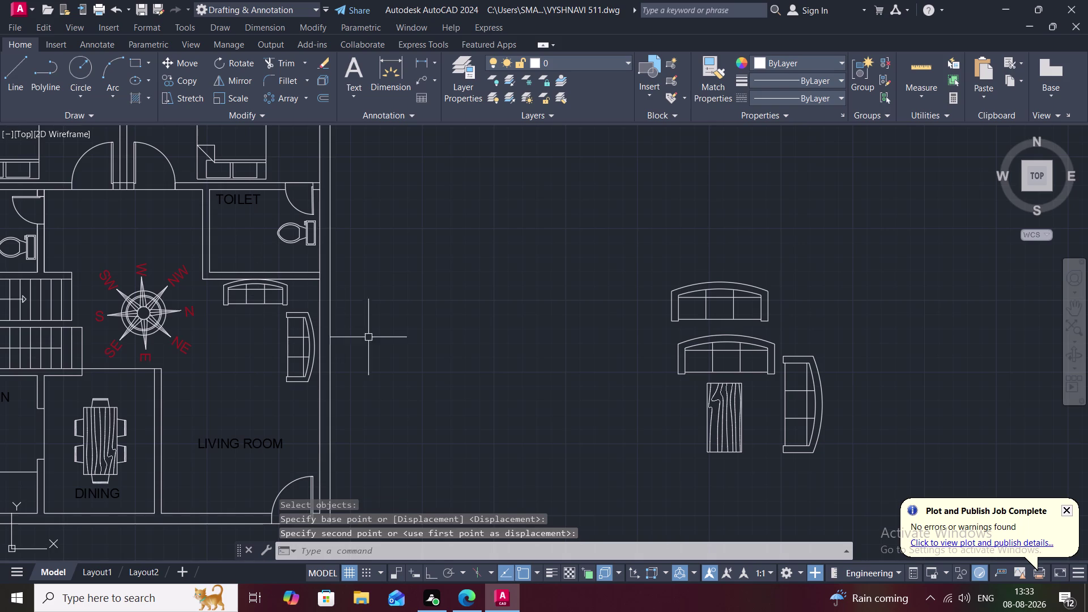
Select the centre table and set its move base point.
key(space)
click(714, 407)
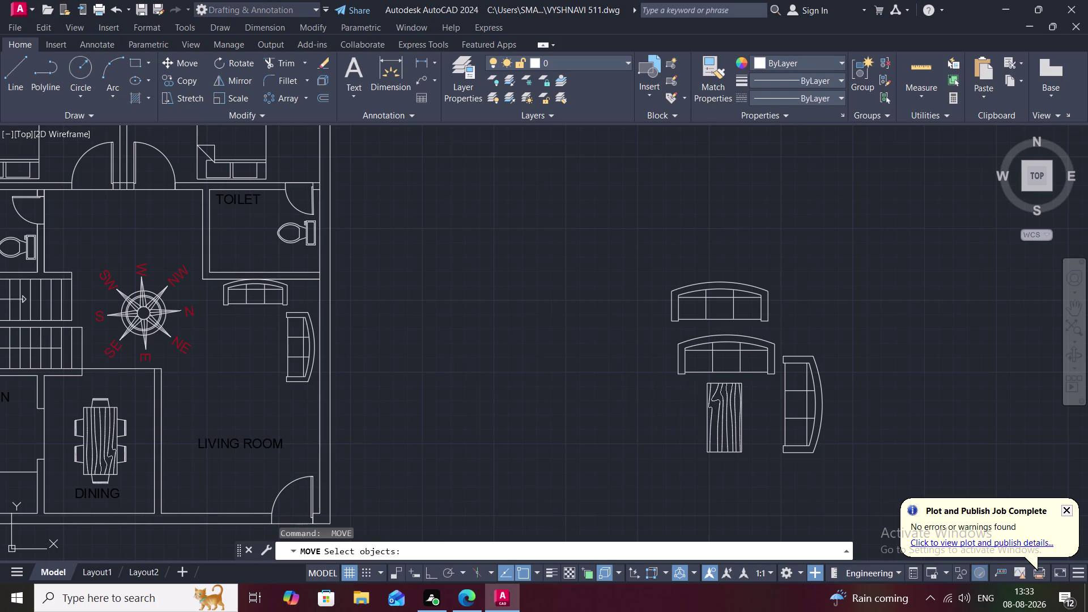
right_click(714, 407)
click(714, 408)
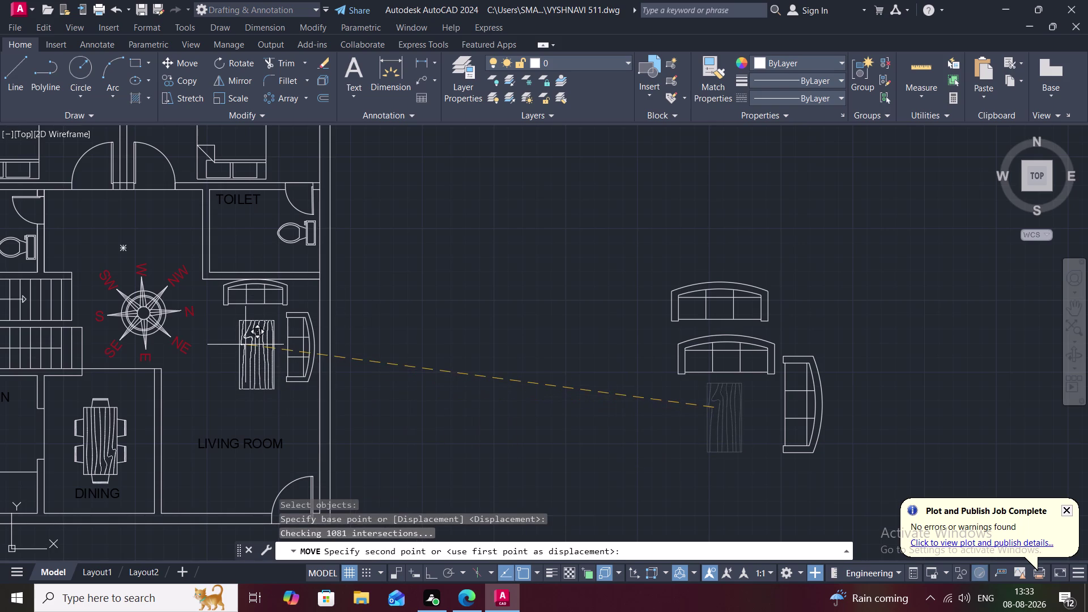
Place the centre table beside the armchair and scale it smaller.
click(244, 338)
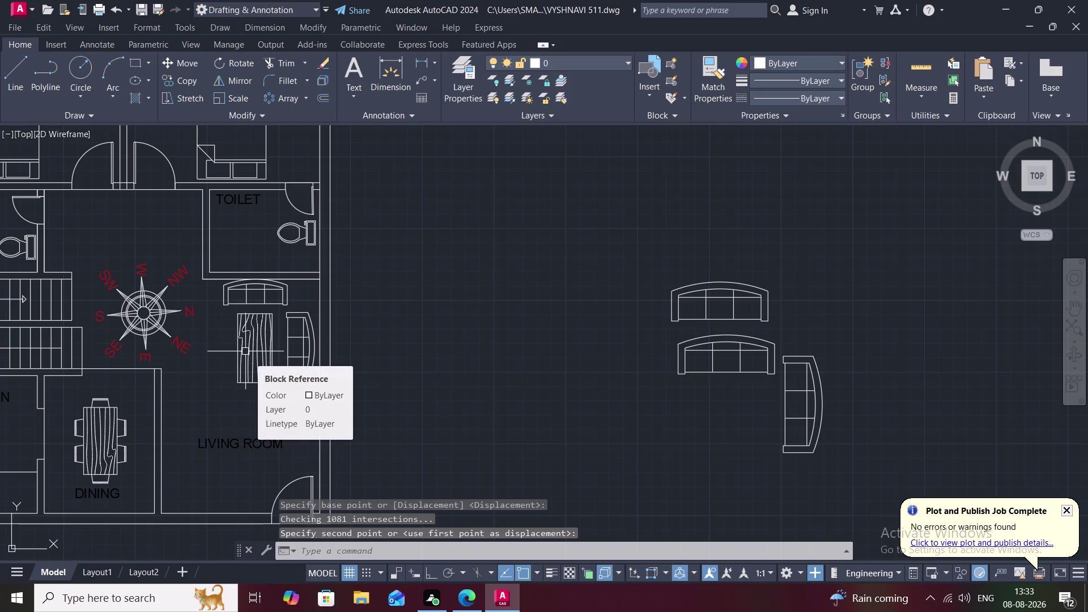
text(SC)
key(space)
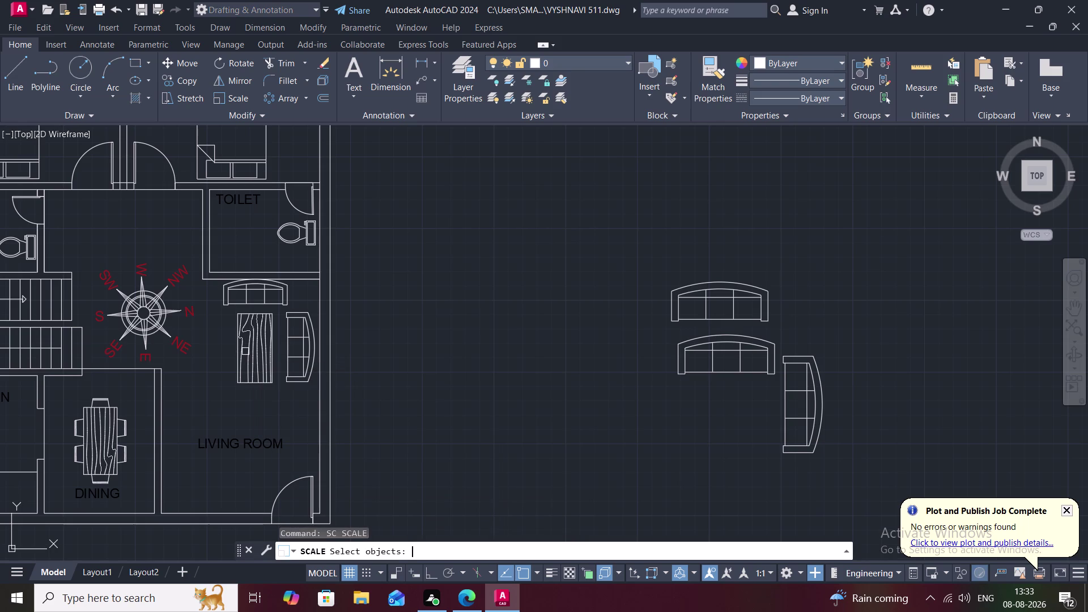
click(239, 354)
right_click(238, 355)
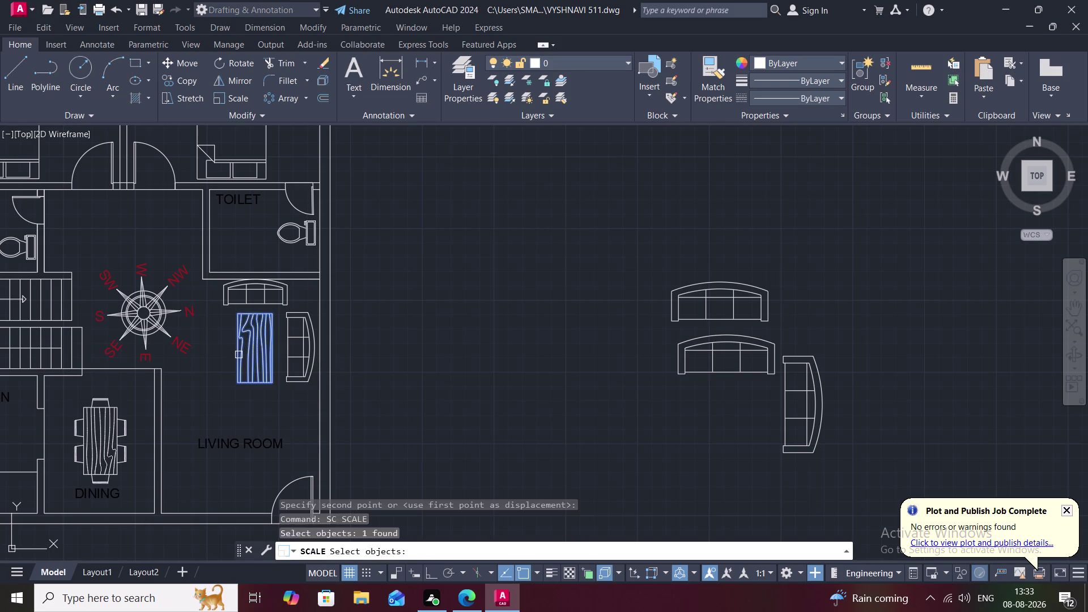
click(239, 355)
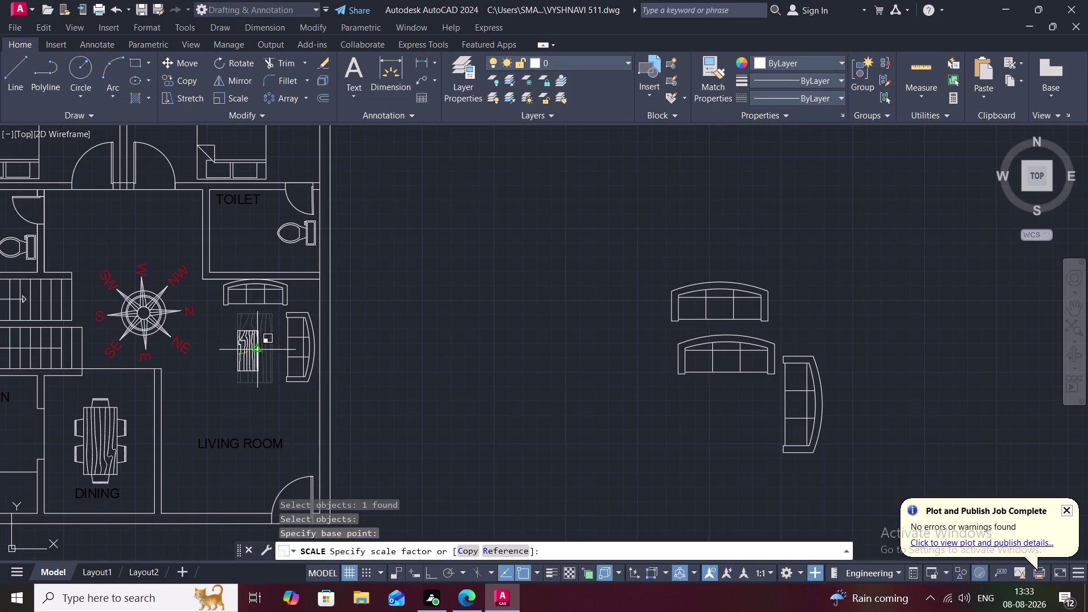
click(255, 352)
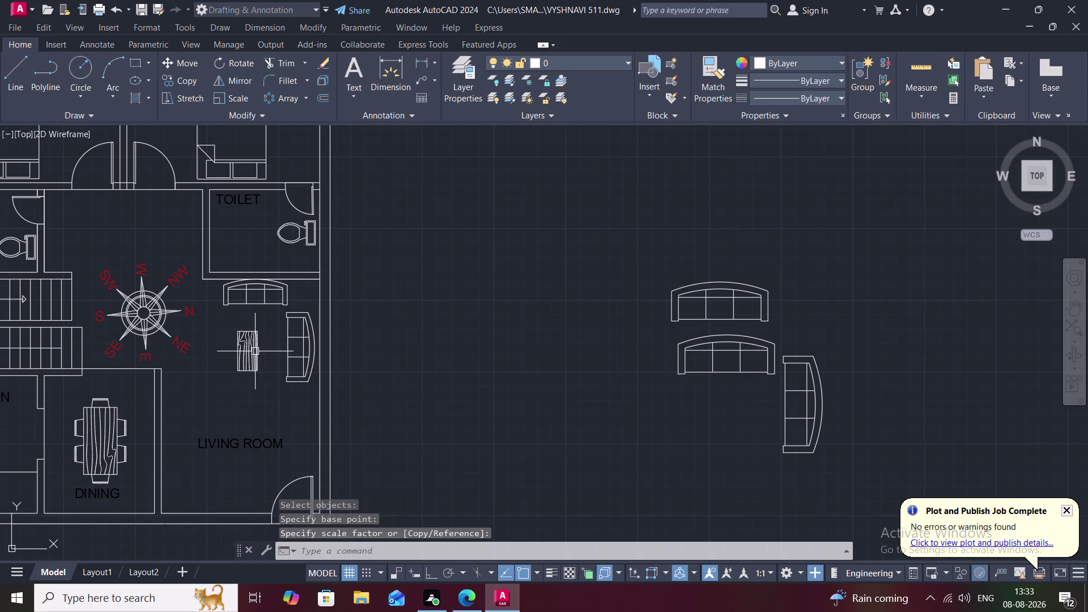
Move the small table between the sofa and the armchair.
text(M)
key(space)
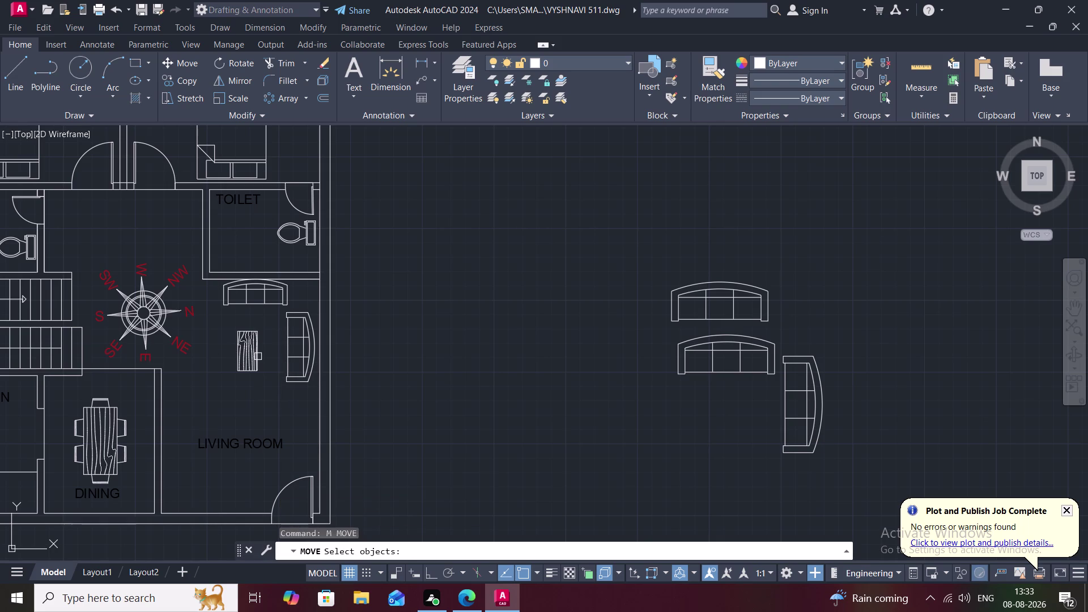
click(257, 356)
right_click(257, 356)
click(256, 356)
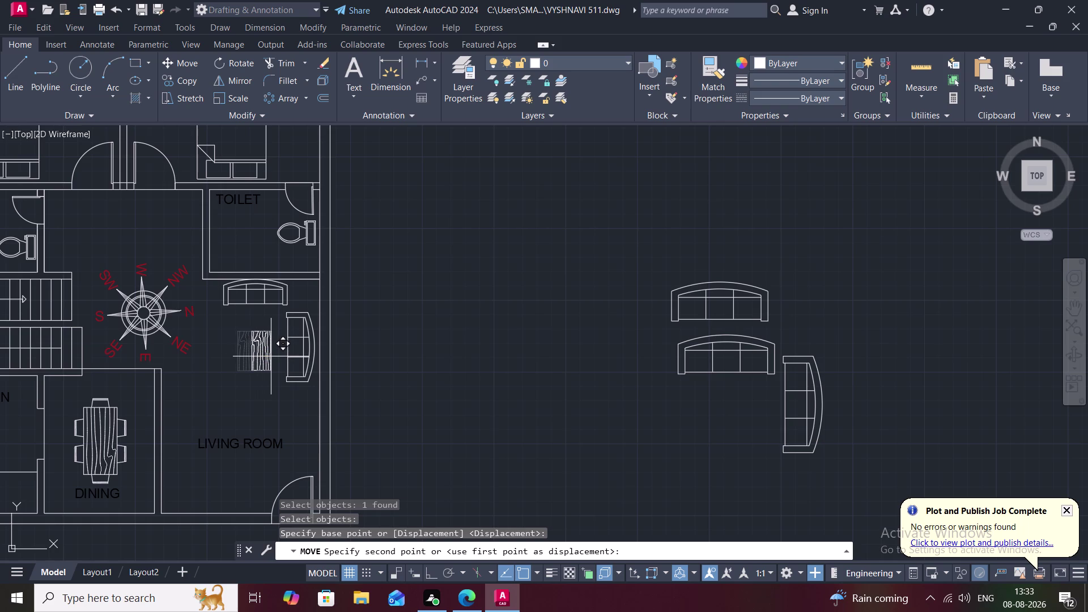
click(270, 357)
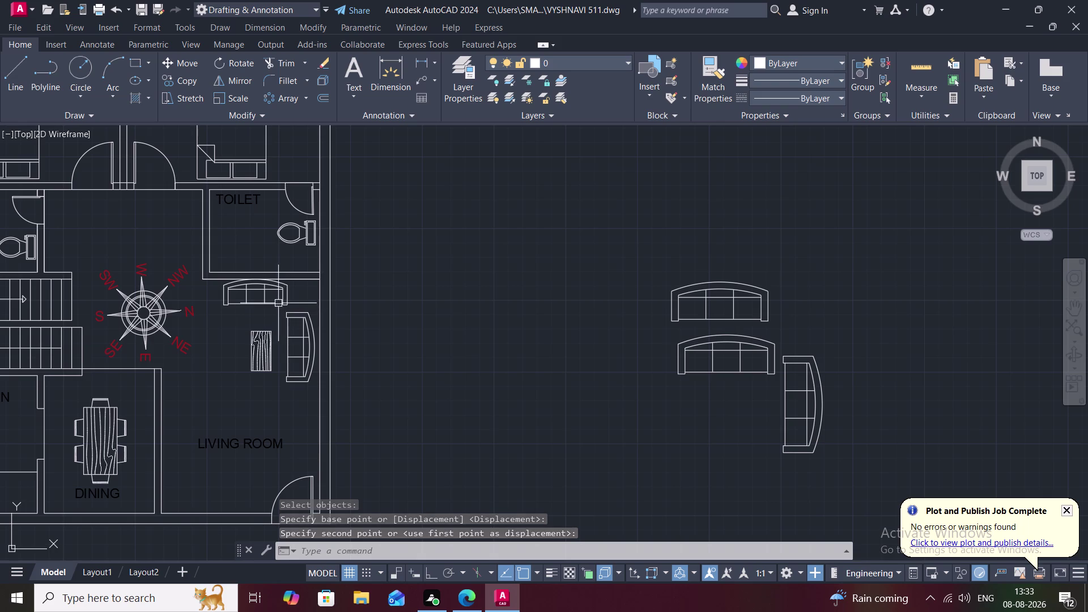
Move the straight sofa into a tidier spot beside the curved sofa.
text(M)
key(space)
click(265, 296)
right_click(265, 296)
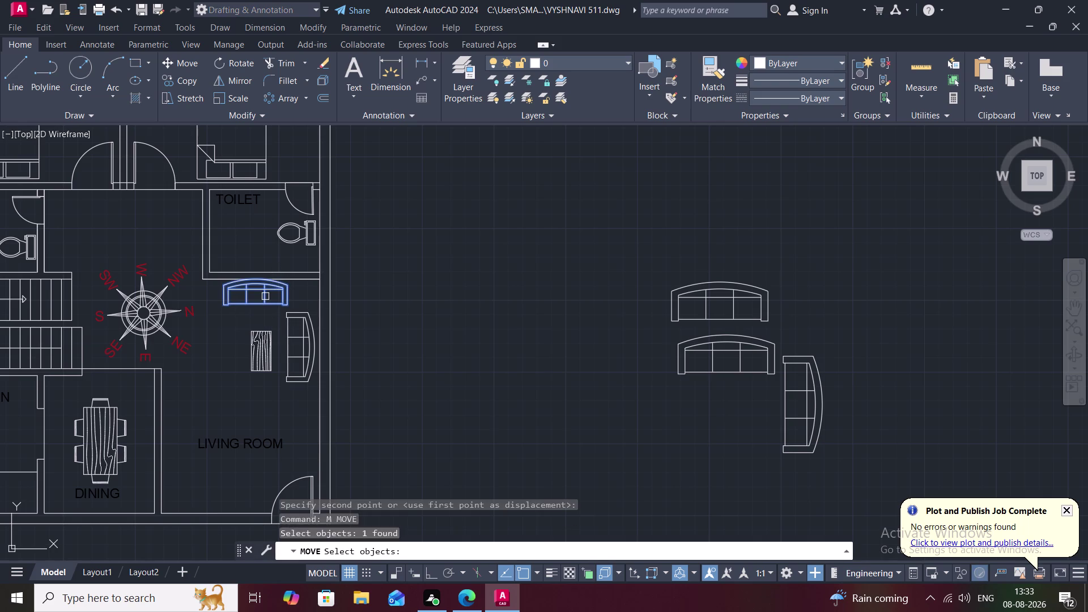
click(266, 296)
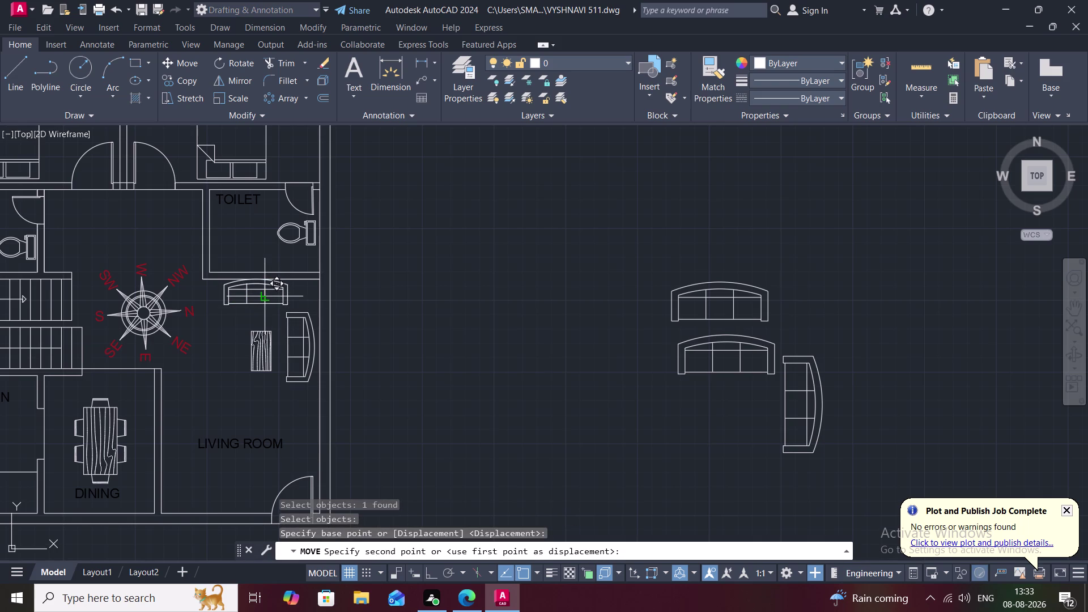
scroll(up, 3)
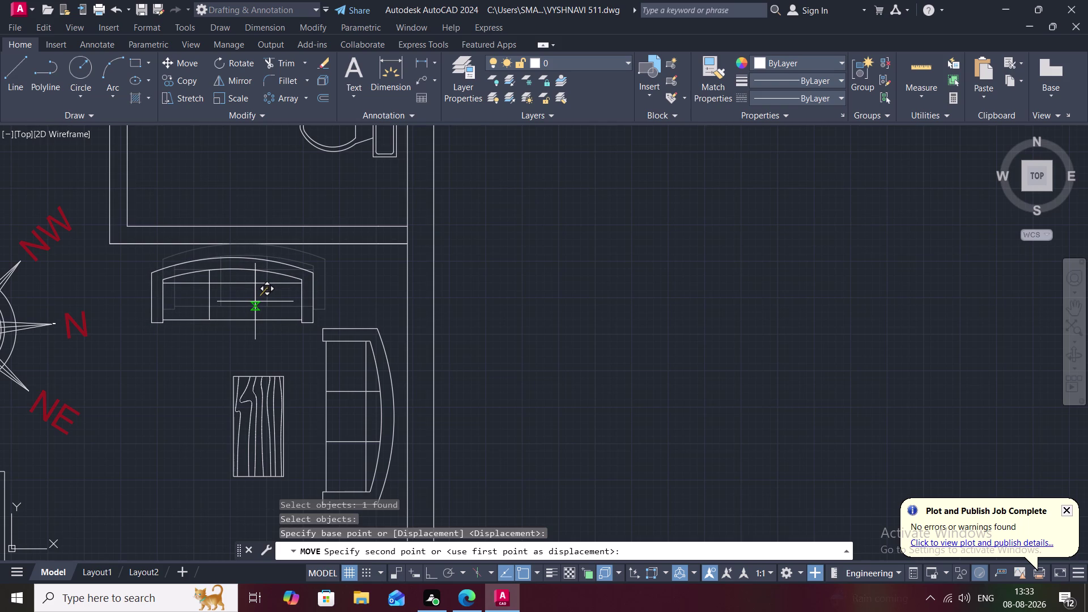
click(255, 302)
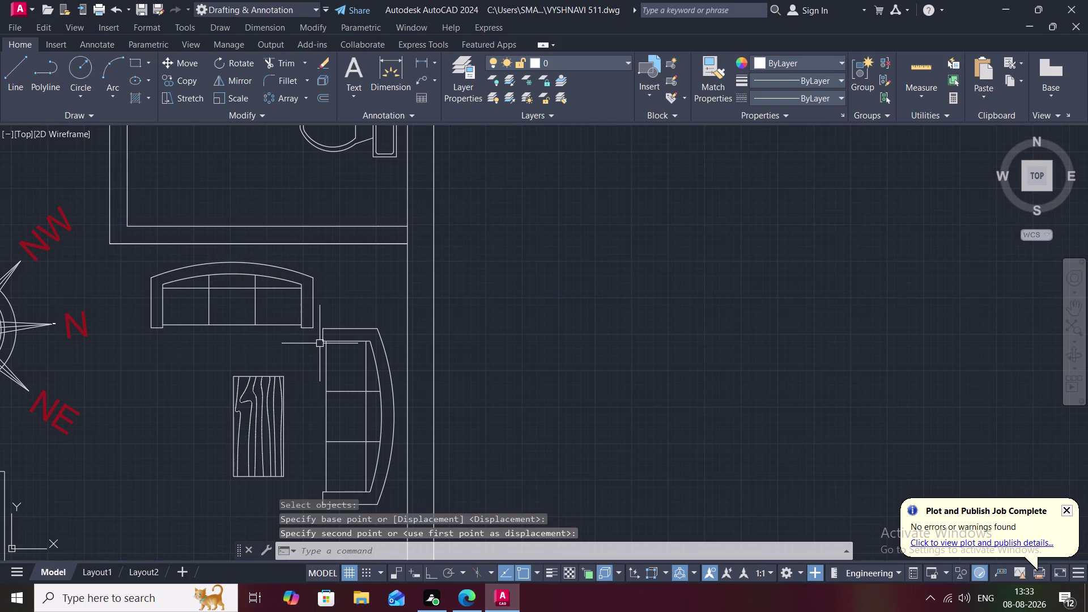
scroll(down, 3)
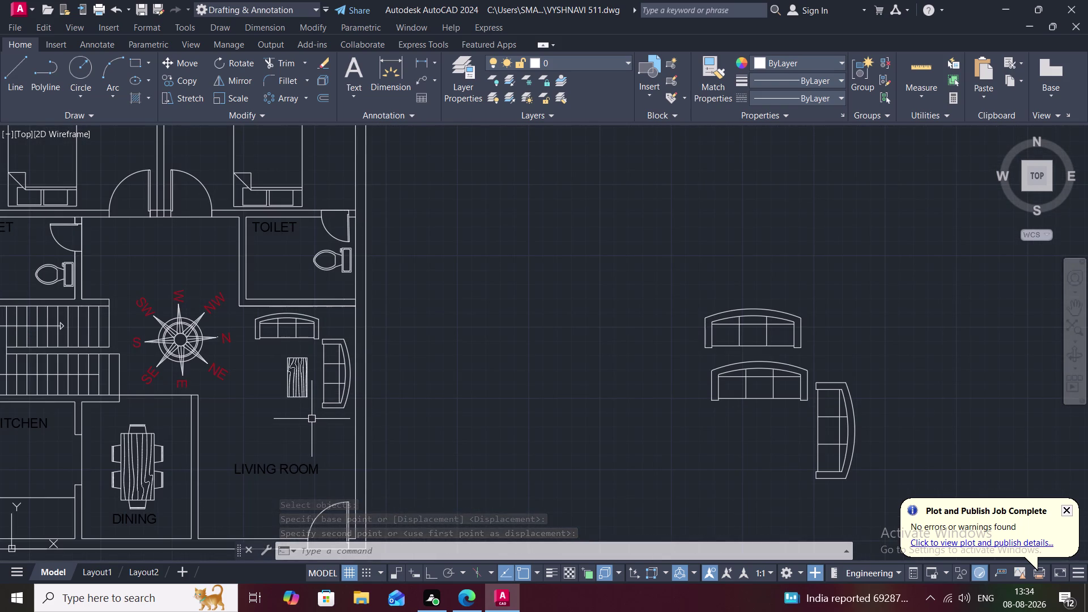
scroll(down, 3)
scroll(down, 3)
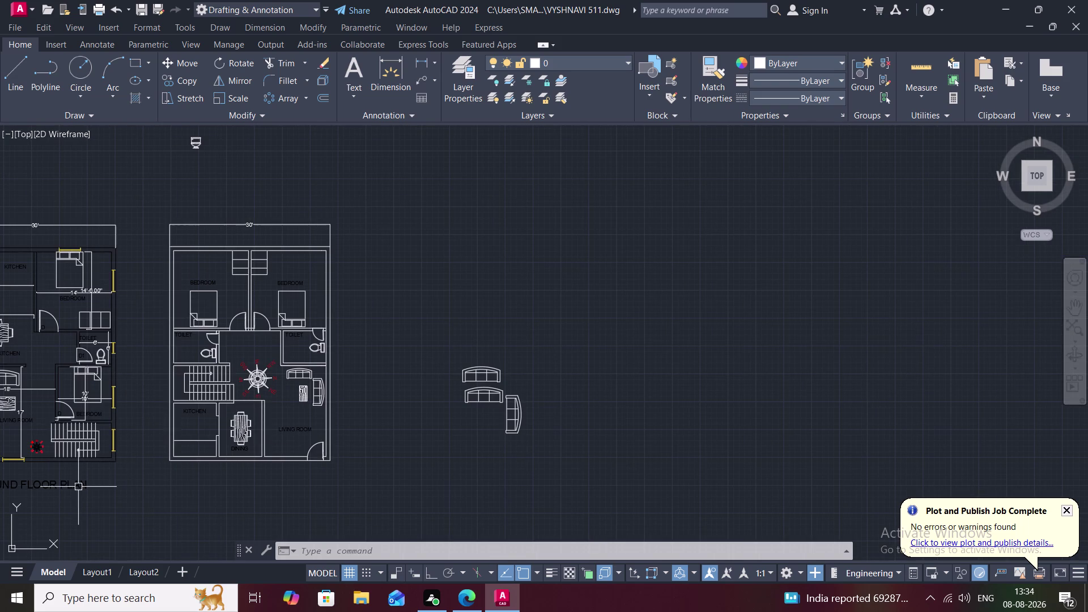
Use CO to place two copies of the GROUND FLOOR PLAN title above and below the second plan.
key(c)
key(o)
key(space)
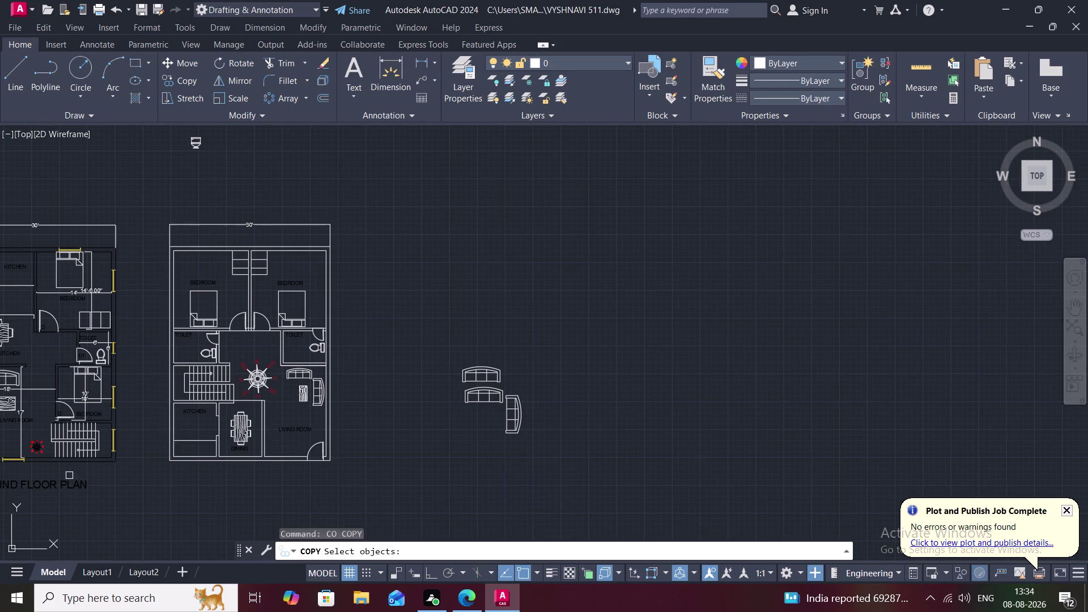
click(75, 488)
right_click(75, 488)
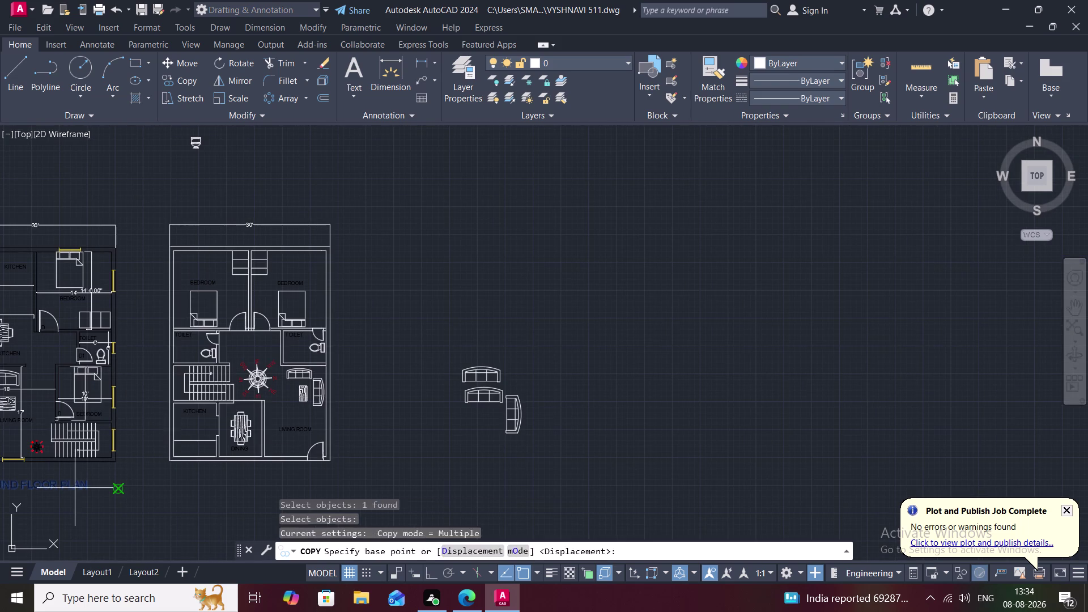
click(75, 488)
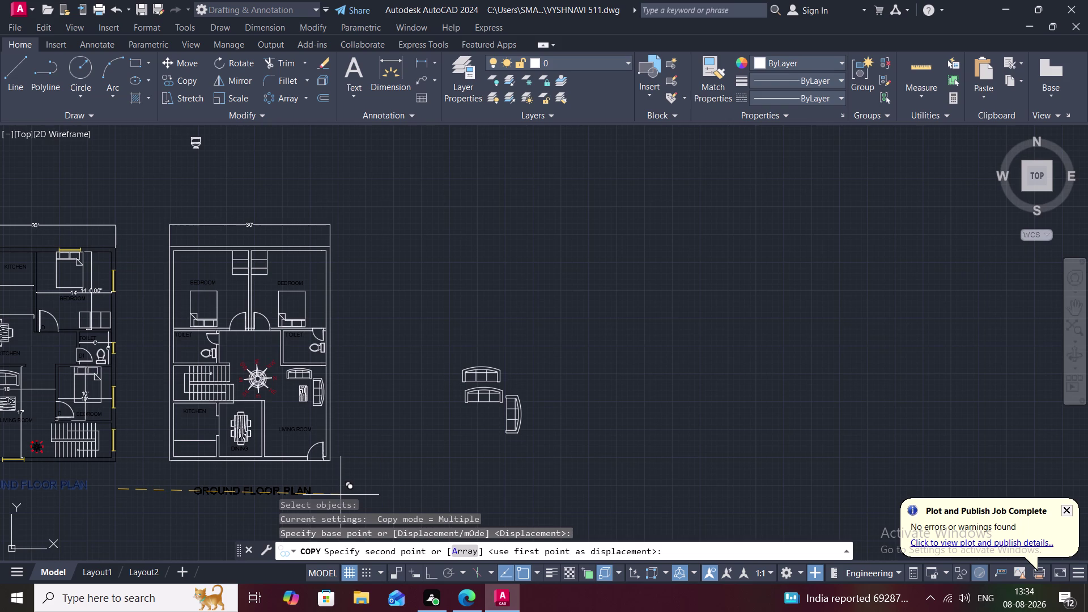
middle_drag(340, 495, 405, 344)
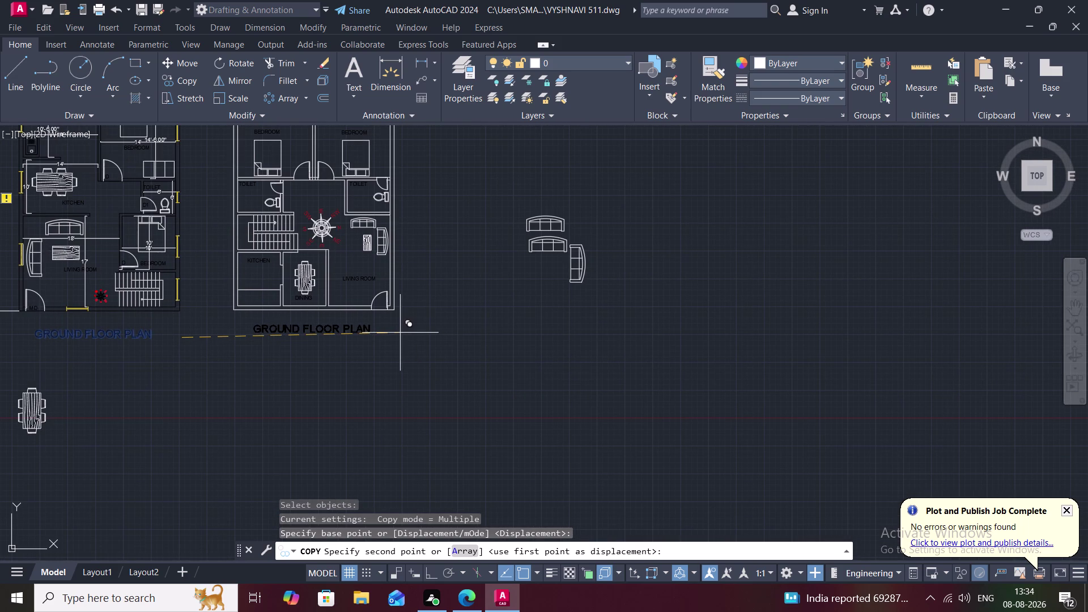
middle_drag(400, 333, 443, 470)
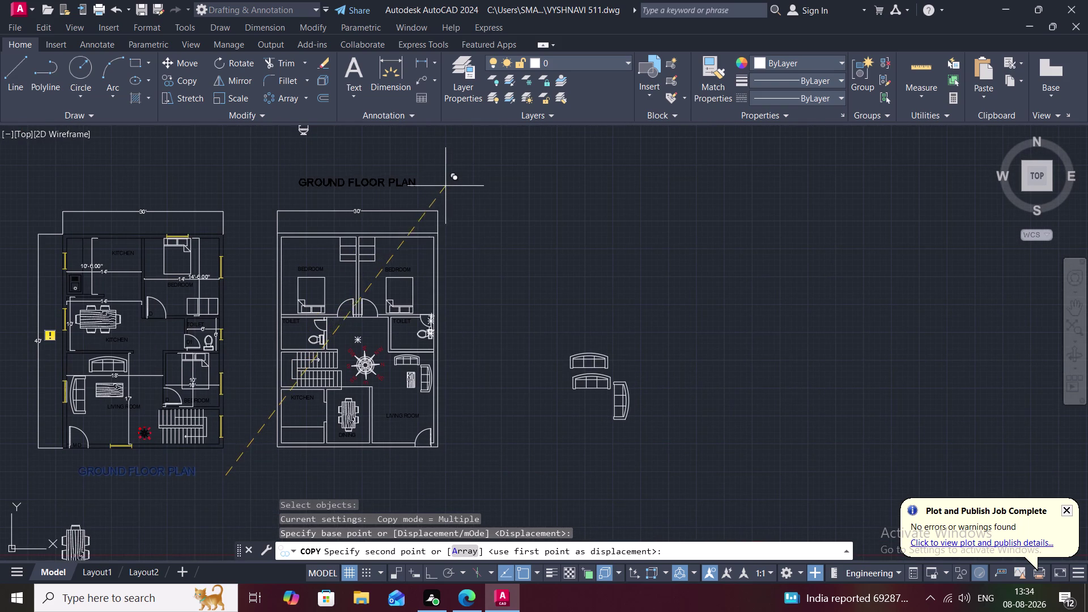
click(450, 191)
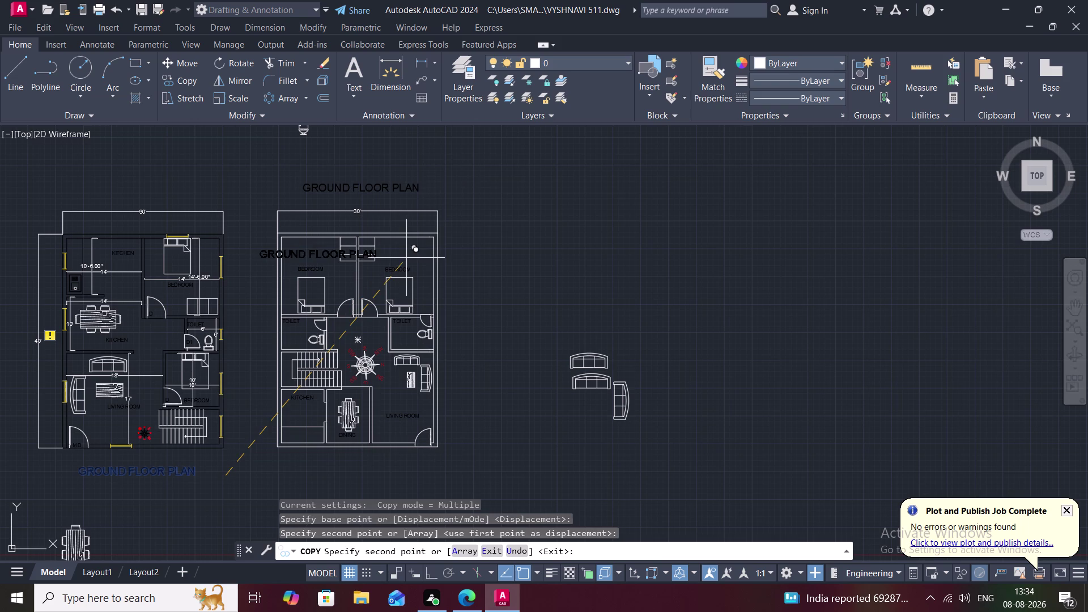
click(423, 465)
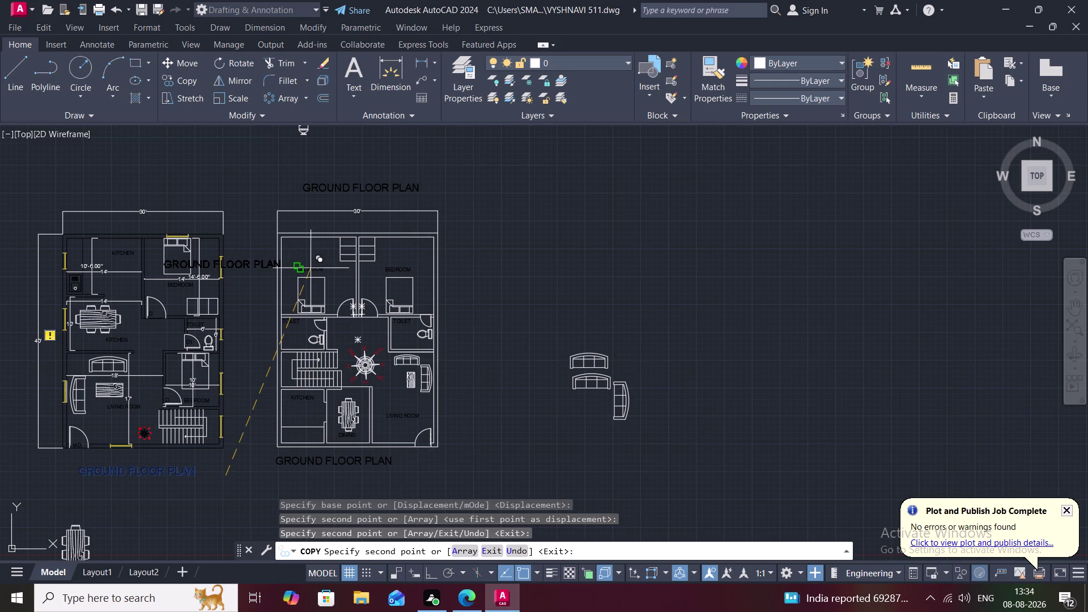
key(Escape)
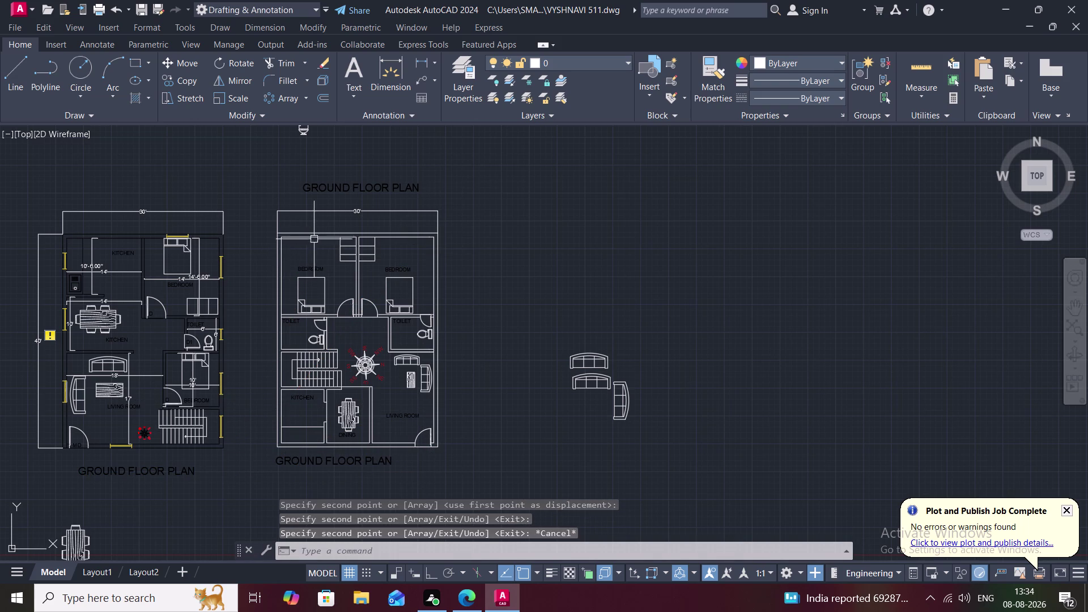
Retype the copied top title as EAST FACING HOUSE in the Text Editor.
double_click(368, 192)
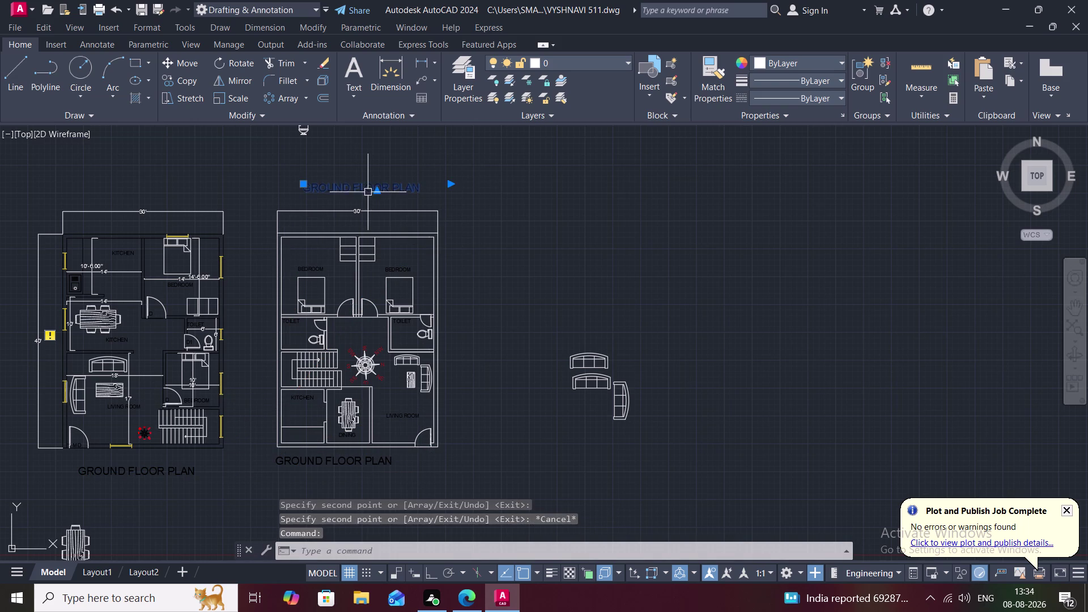
click(422, 191)
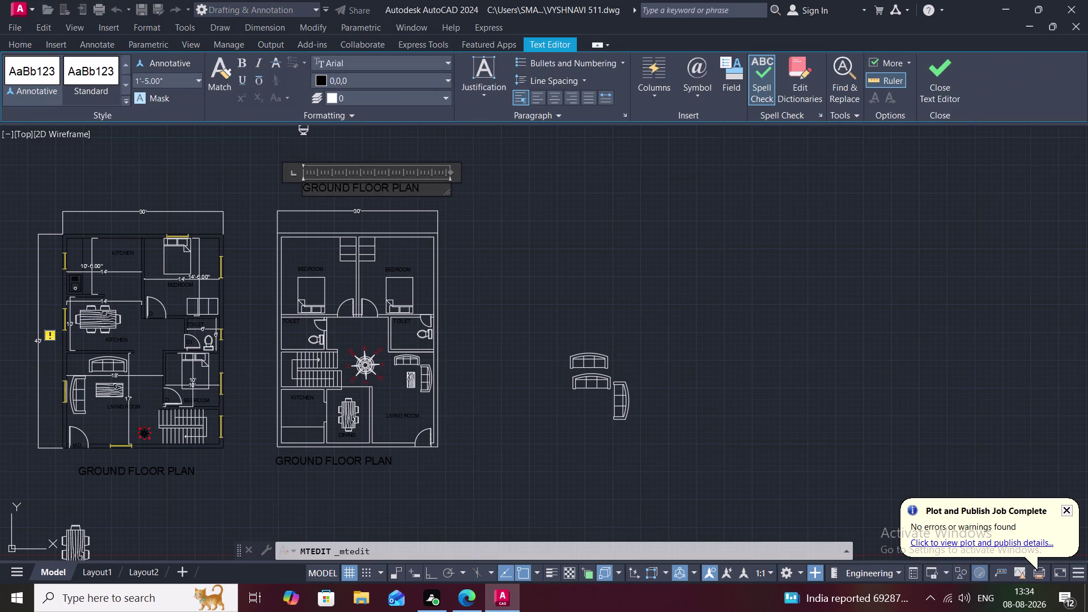
key(BackSpace)
key(BackSpace)
key(BackSpace)
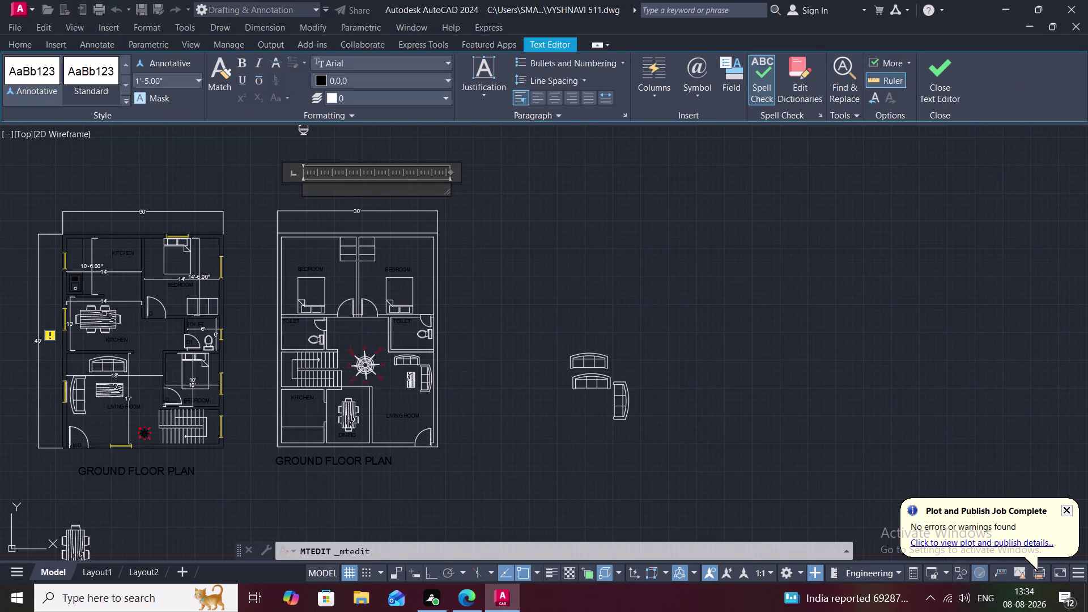
text(EAST)
key(space)
text(FACI)
text(NG)
key(space)
text(HO)
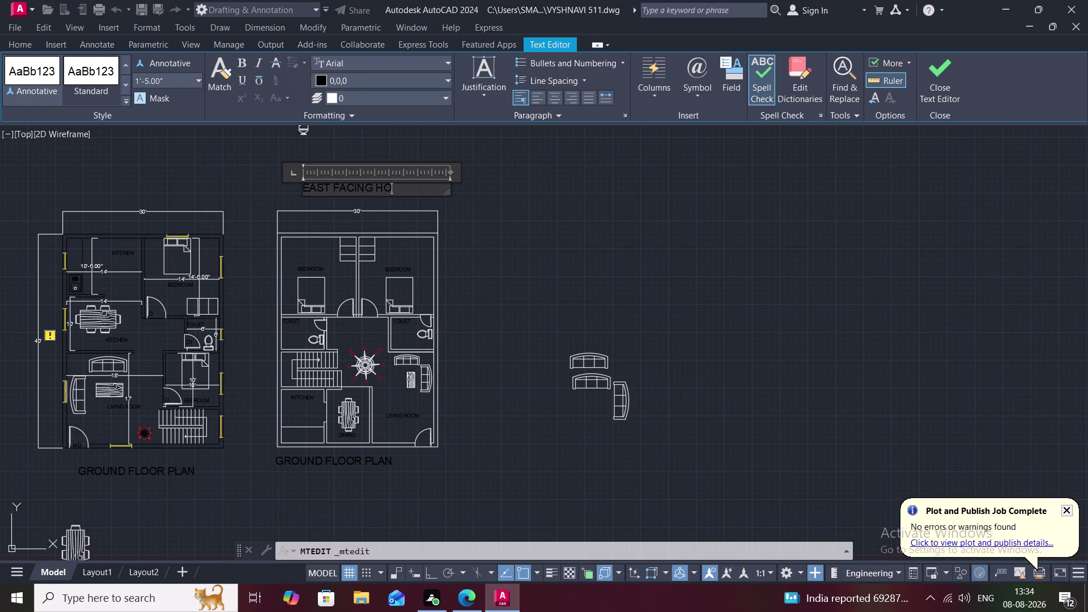
text(USE)
click(446, 229)
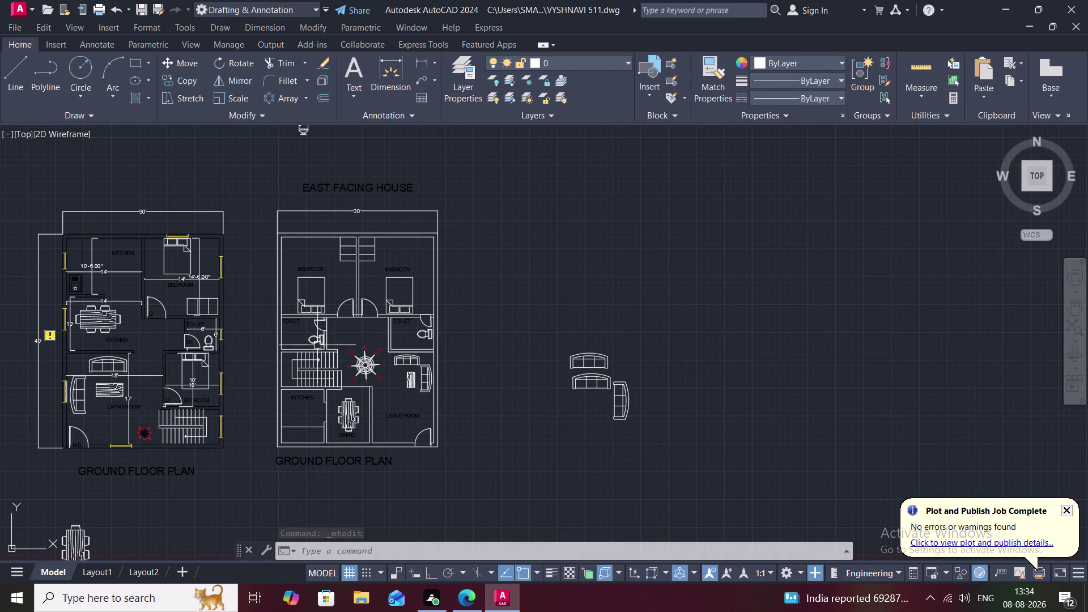
click(775, 62)
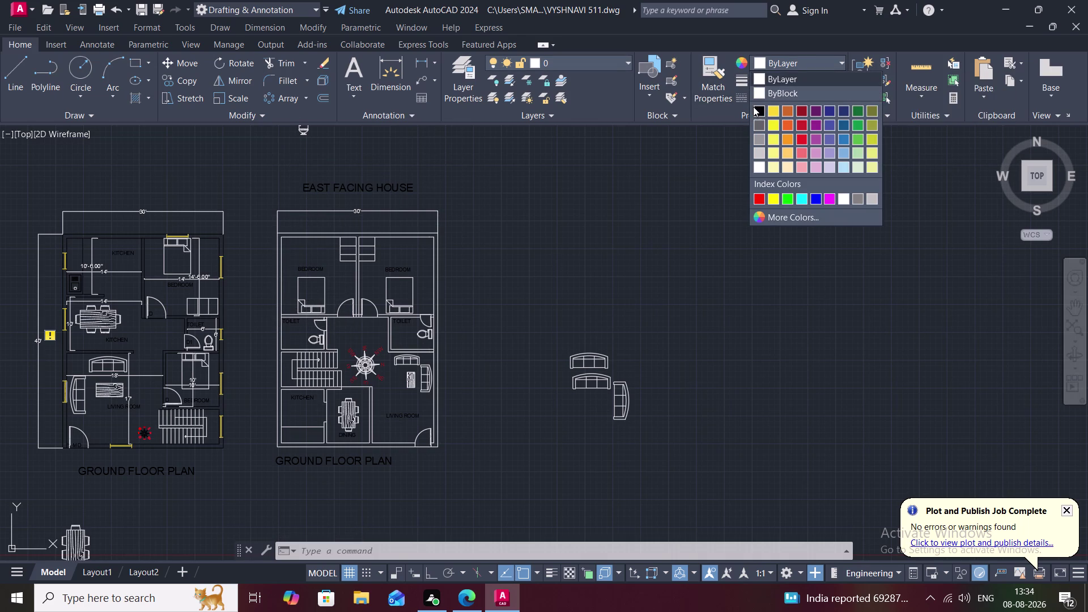
Check the second plan's wall outline colour, then launch Match Properties from the Home tab.
key(Escape)
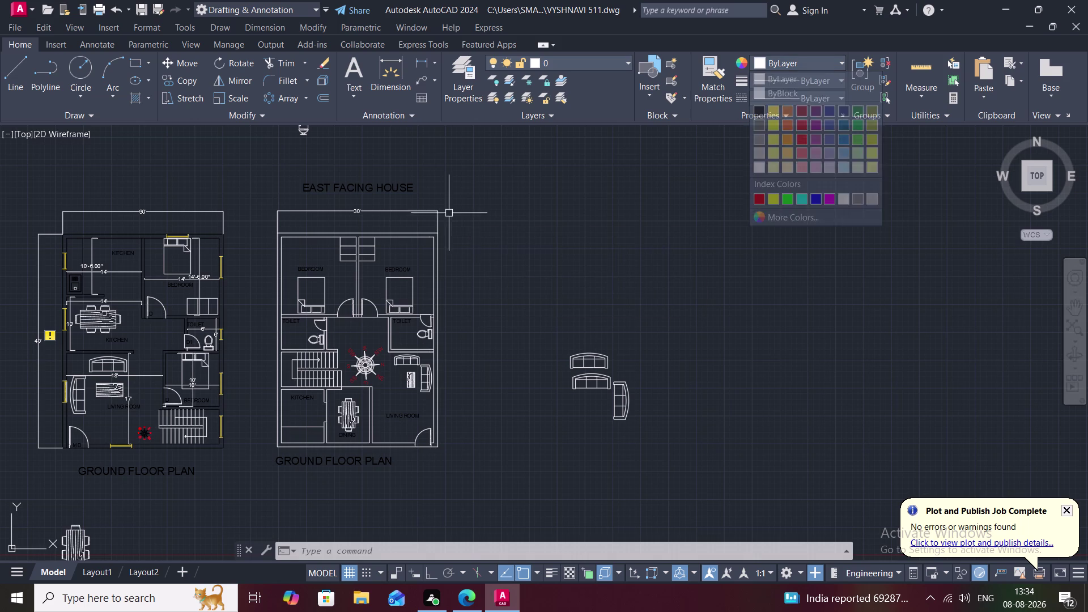
click(411, 233)
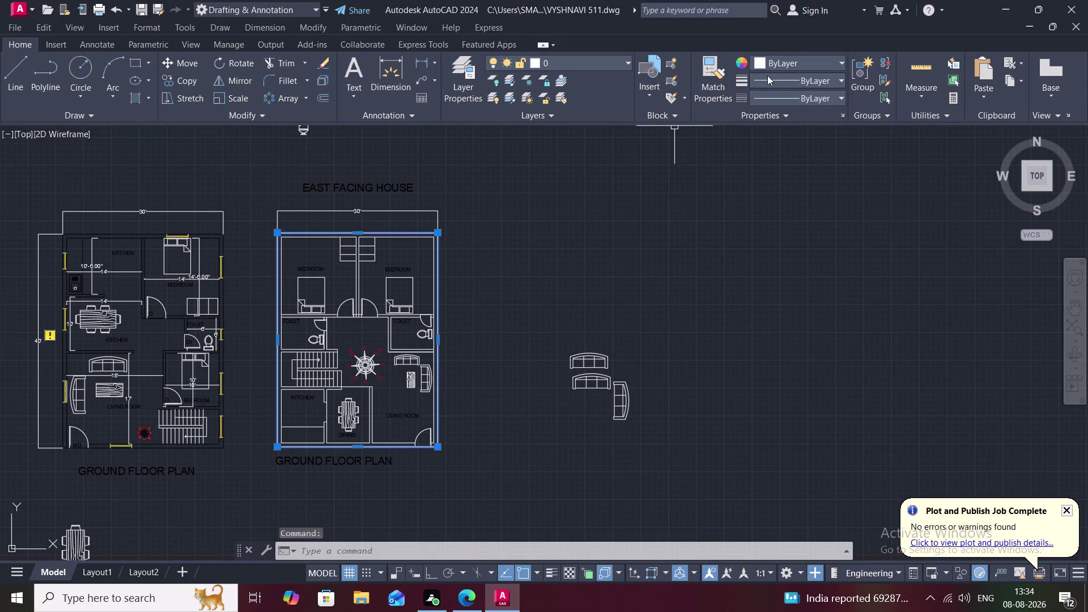
click(780, 64)
click(763, 109)
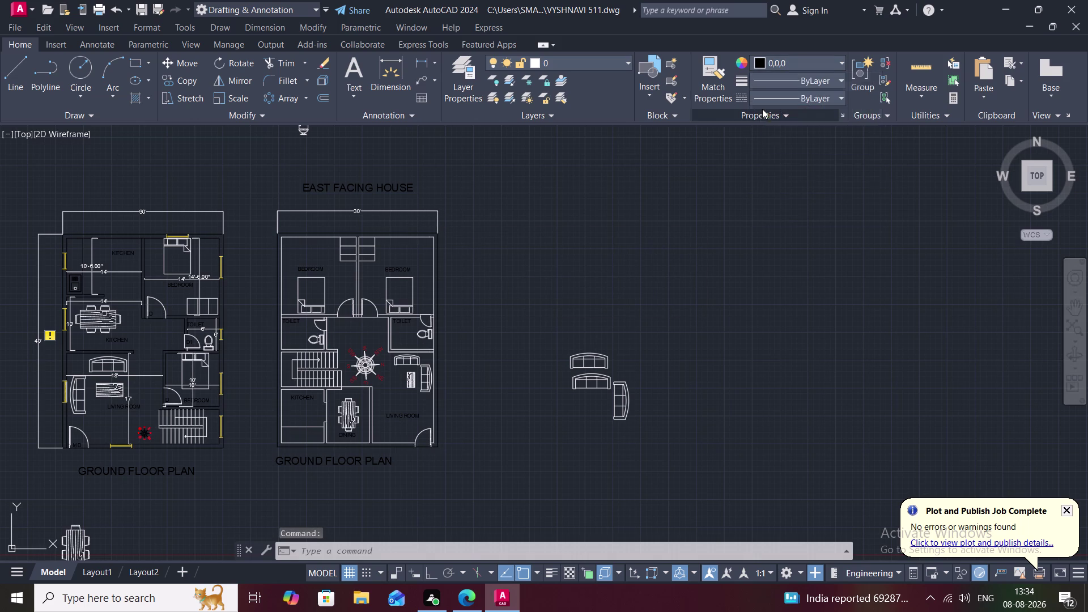
key(Escape)
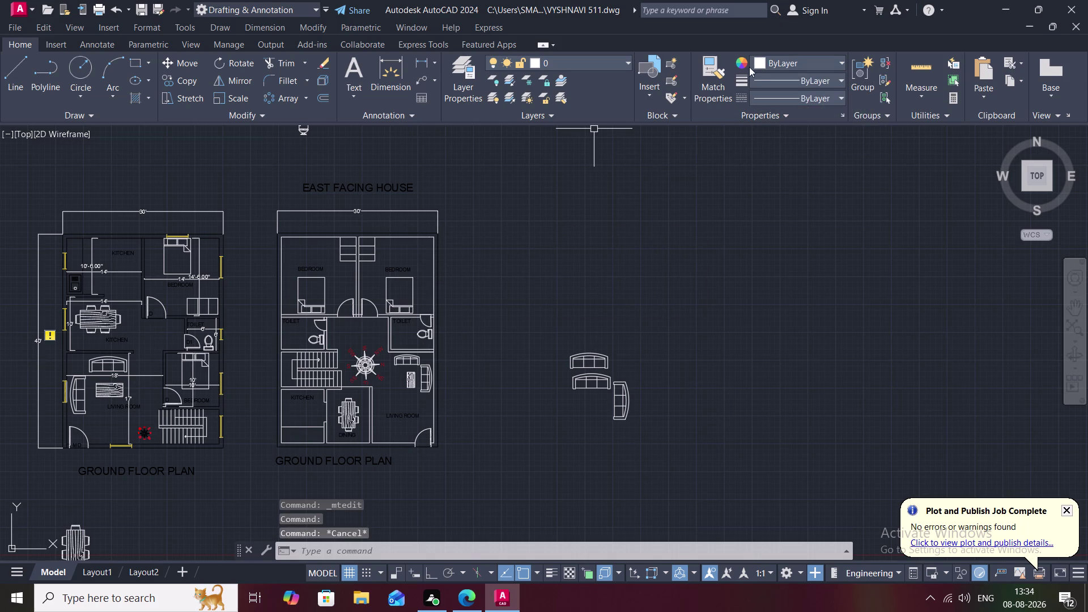
click(718, 73)
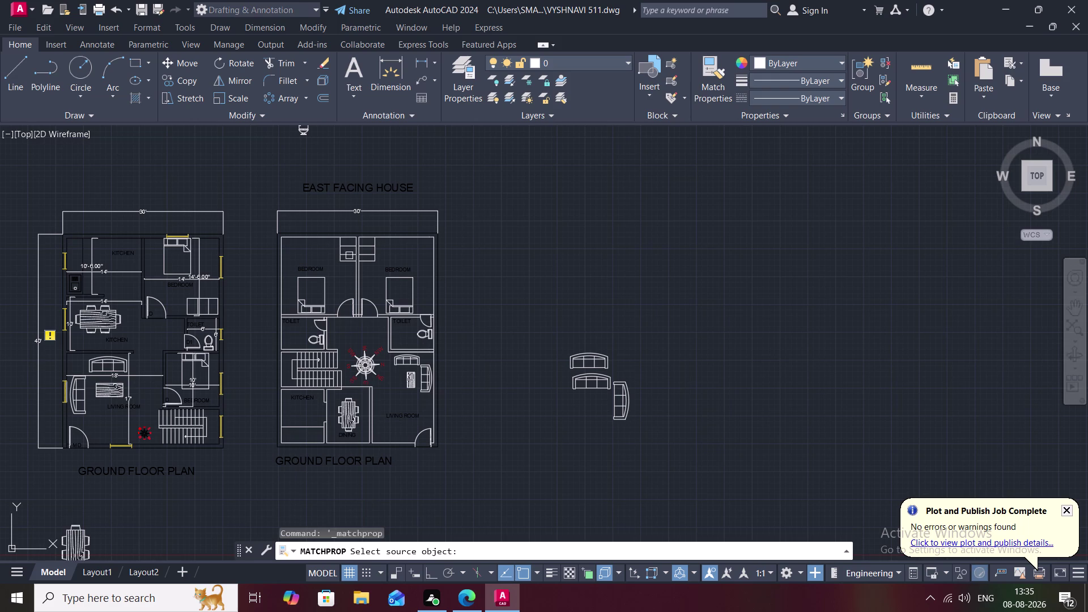
Pick the top wall line as the match source and apply it to the first outer walls.
click(399, 233)
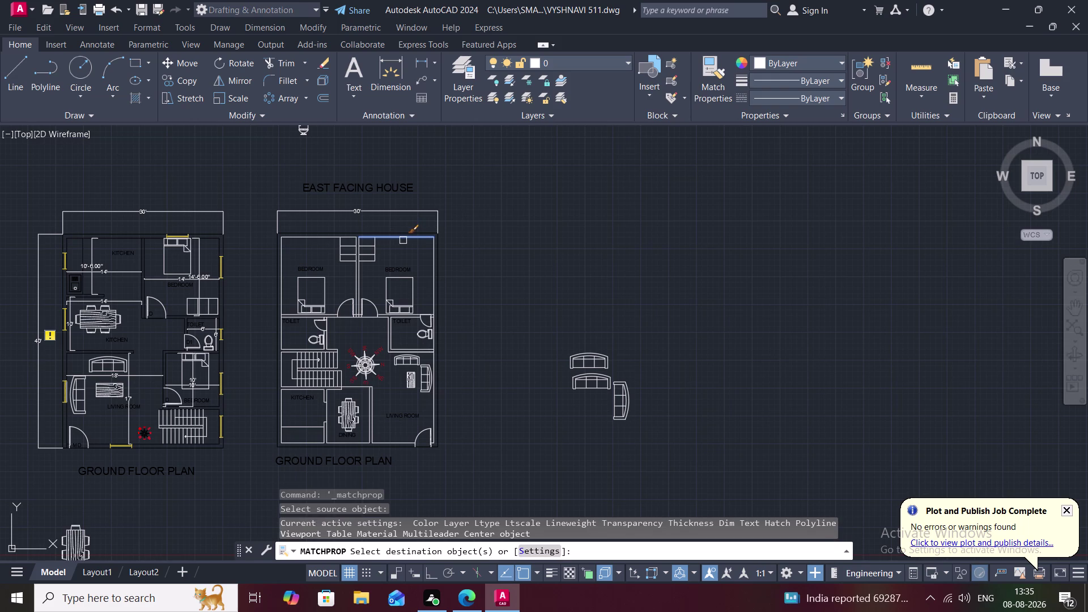
scroll(up, 3)
key(Escape)
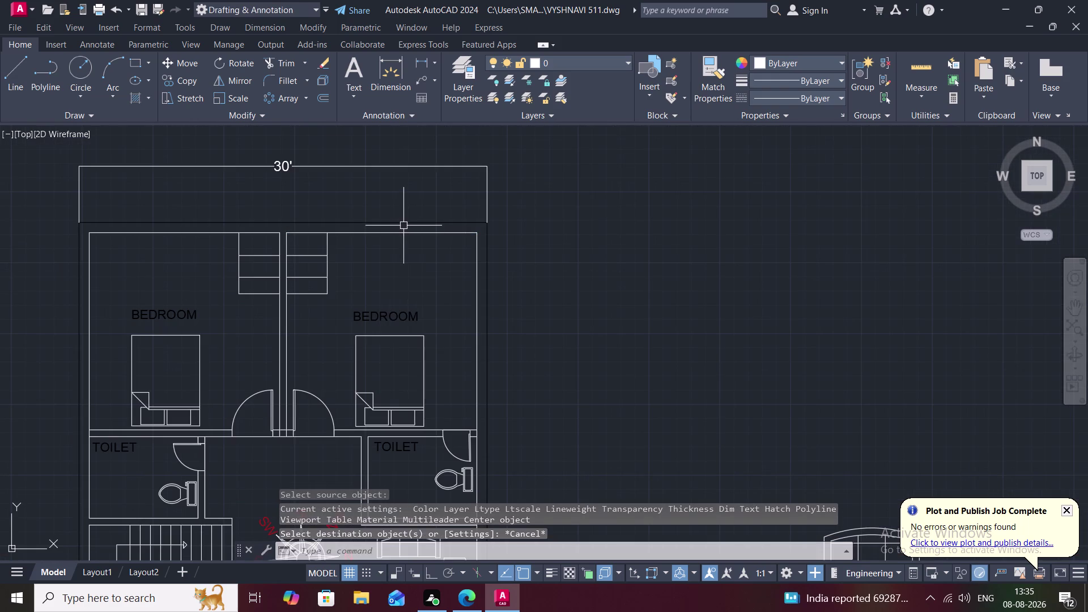
click(722, 90)
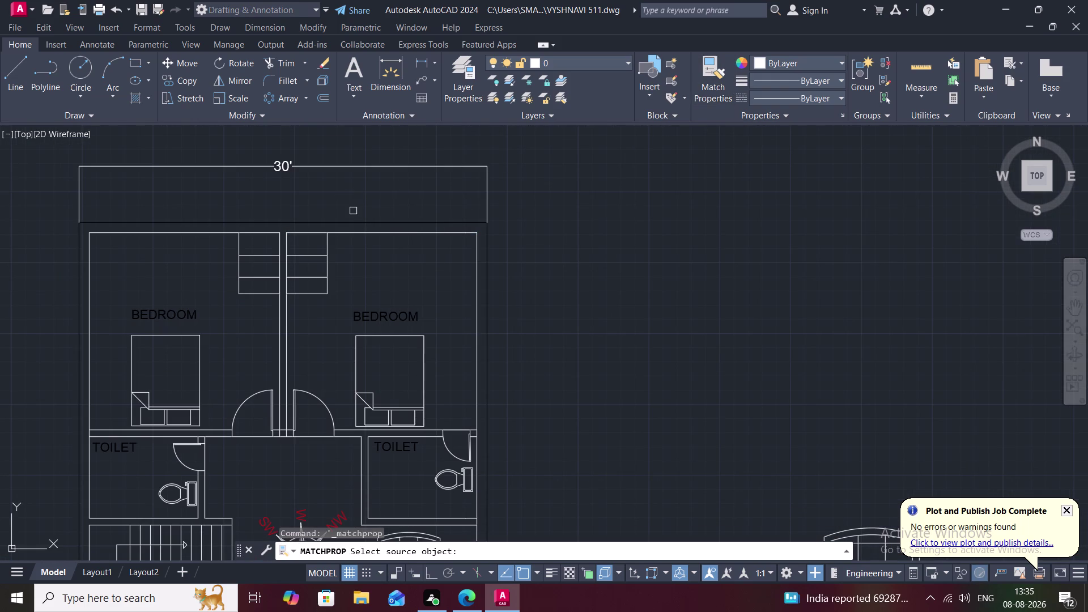
click(363, 224)
click(366, 234)
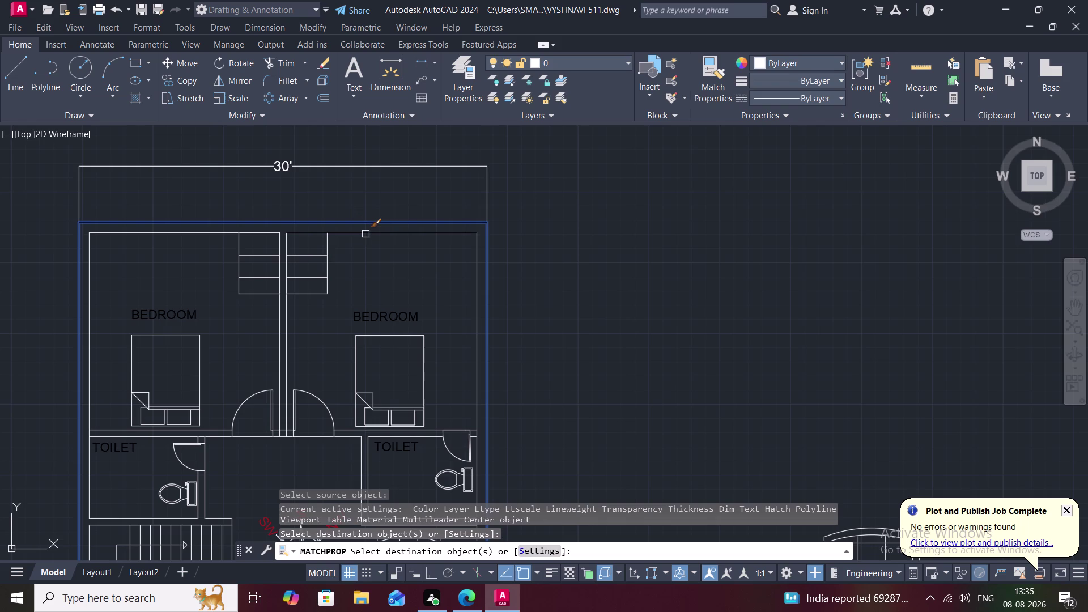
click(475, 264)
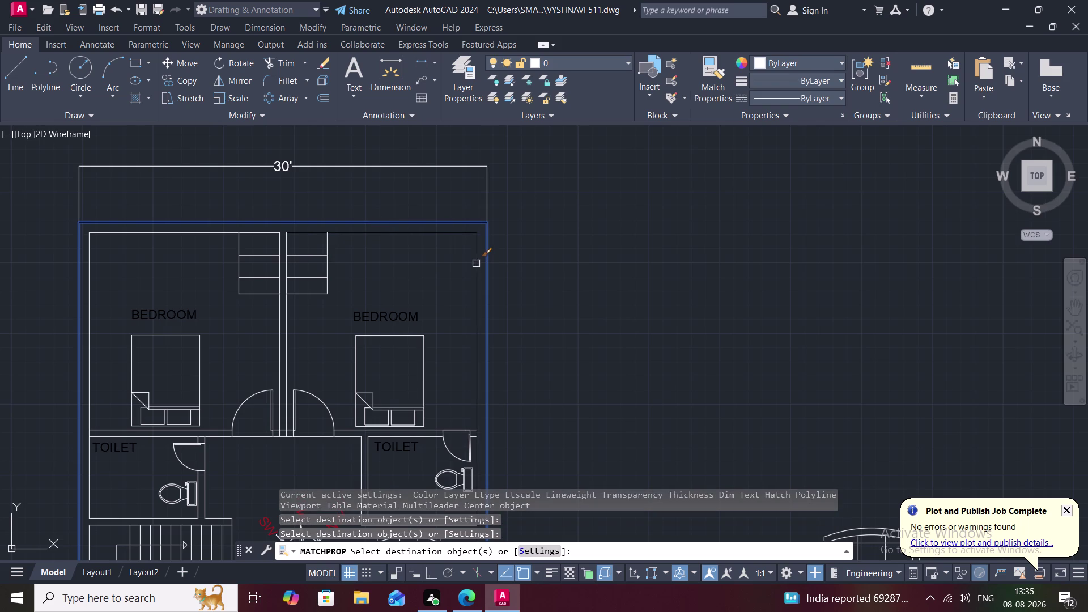
click(112, 234)
click(90, 267)
Match properties onto the bedroom toilet, stair, kitchen and dining wall lines of the second plan.
scroll(down, 3)
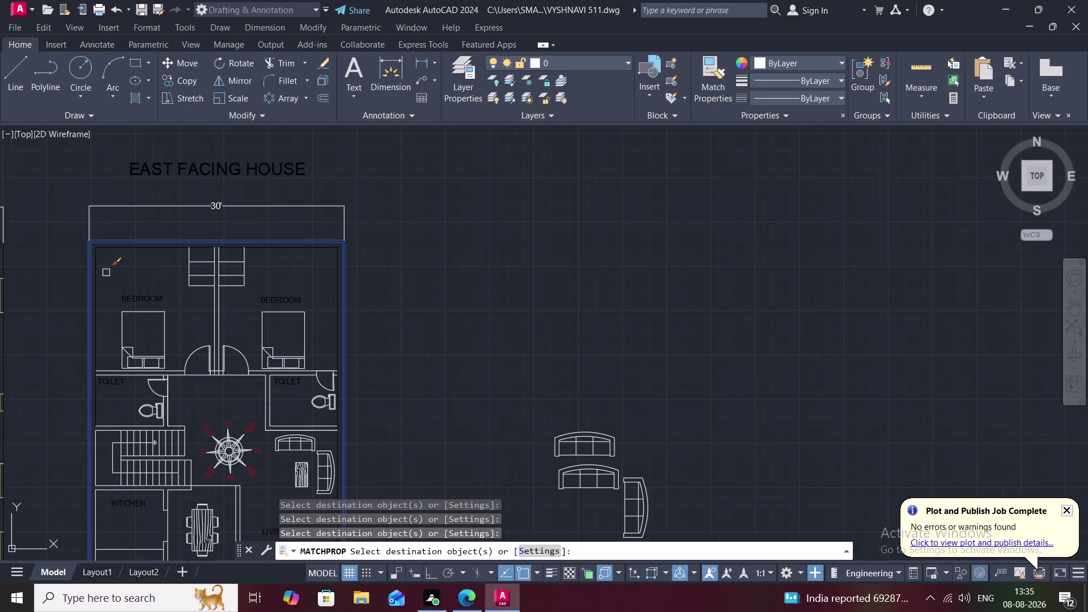
middle_drag(106, 272, 138, 206)
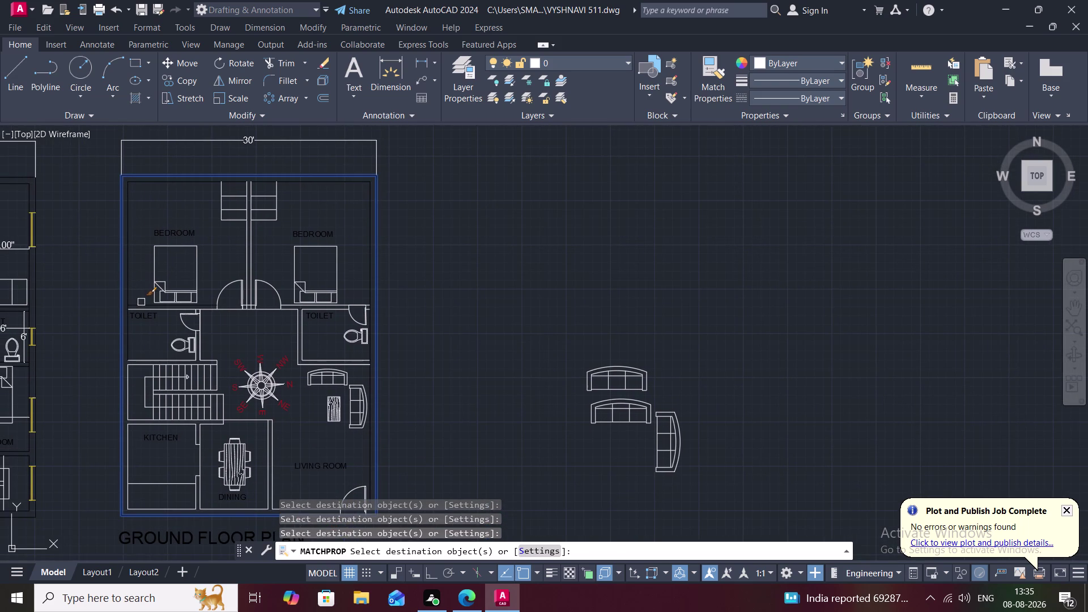
click(141, 302)
click(166, 311)
click(156, 360)
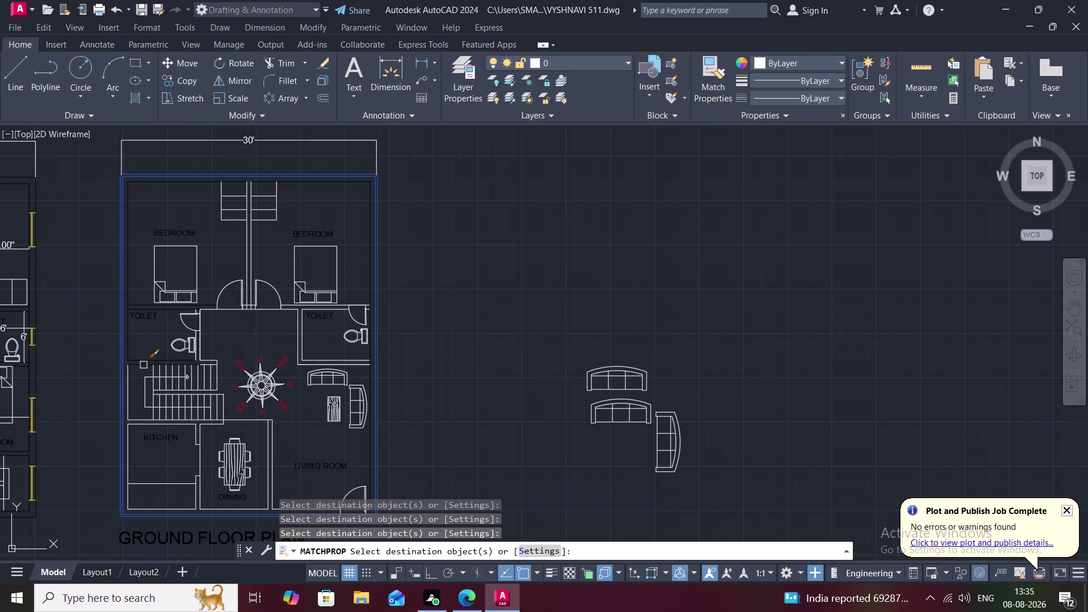
click(143, 365)
drag(131, 376, 133, 391)
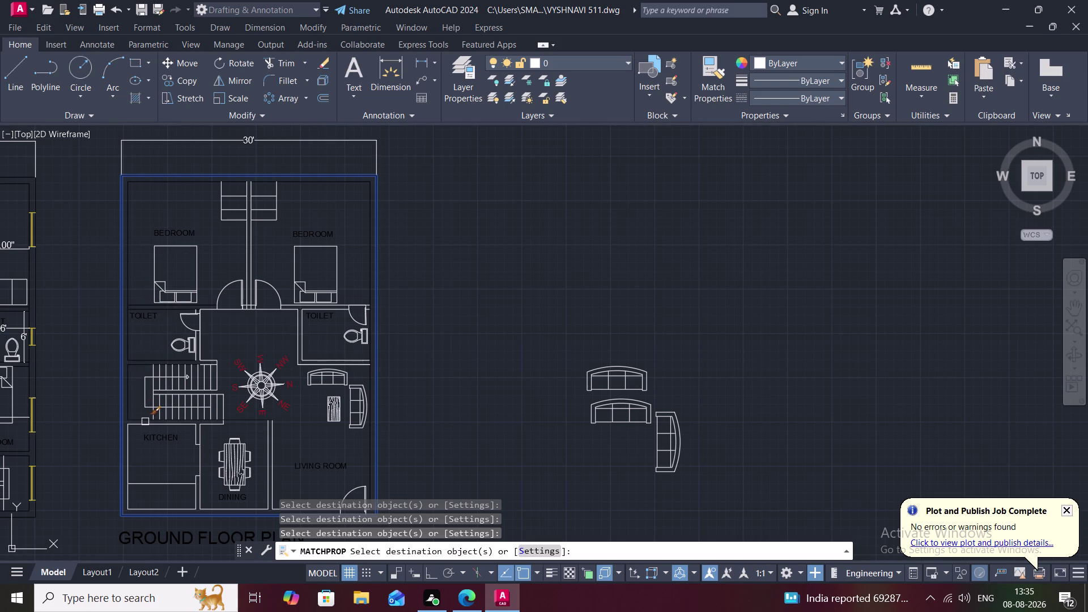
click(145, 422)
drag(160, 425, 182, 434)
click(194, 433)
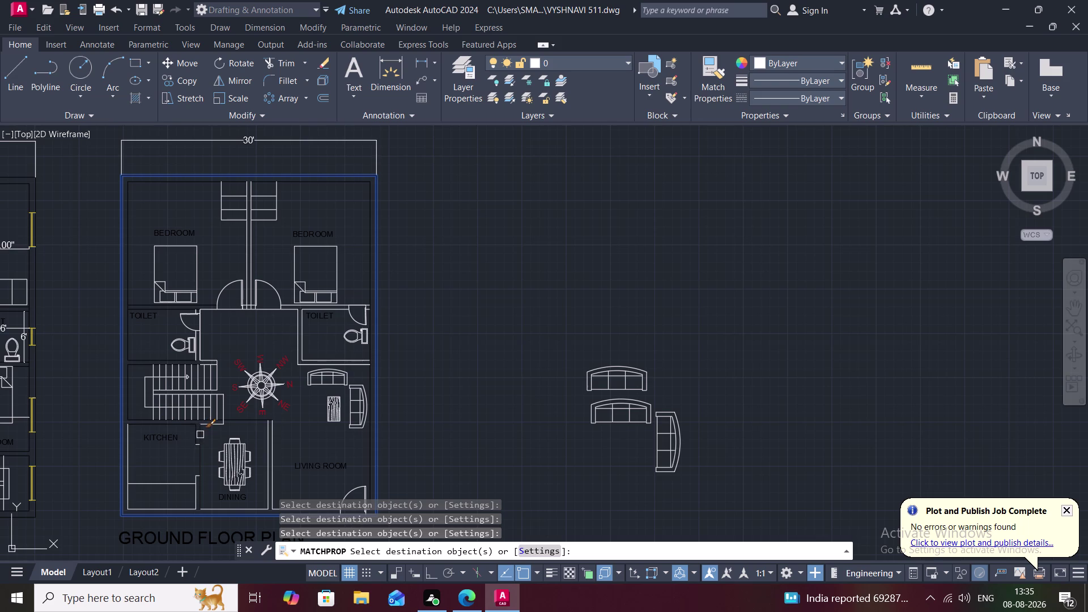
click(200, 435)
click(196, 442)
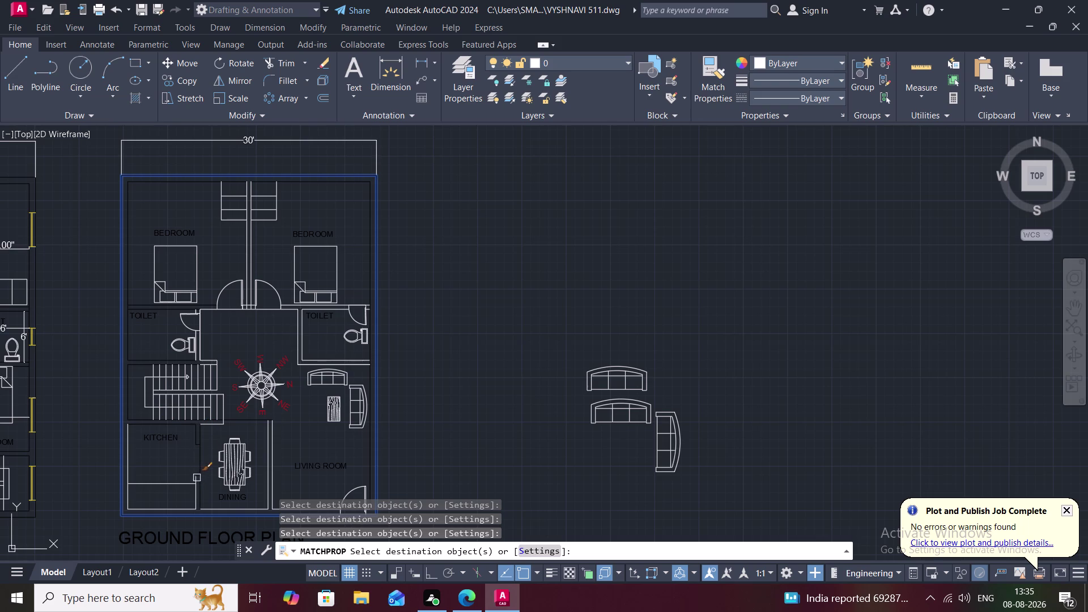
click(195, 480)
click(194, 491)
click(186, 507)
click(179, 485)
click(128, 456)
Apply the matched properties to the living room, corridor and toilet wall lines.
middle_drag(142, 450, 124, 396)
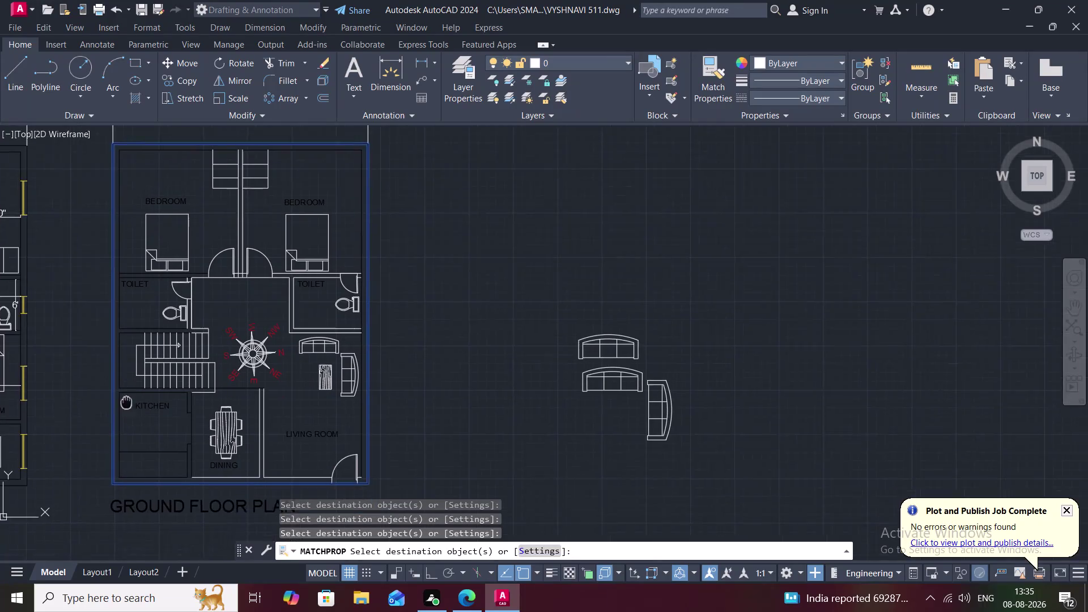
middle_drag(124, 397, 106, 356)
drag(203, 415, 215, 413)
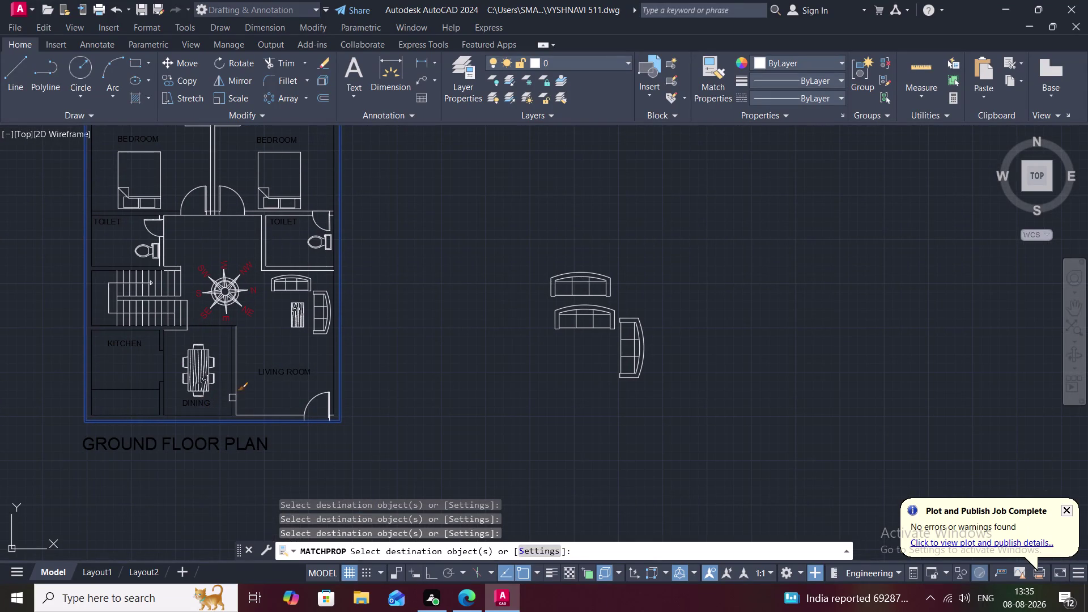
click(232, 397)
click(236, 398)
drag(266, 416, 281, 412)
drag(314, 266, 319, 266)
click(323, 271)
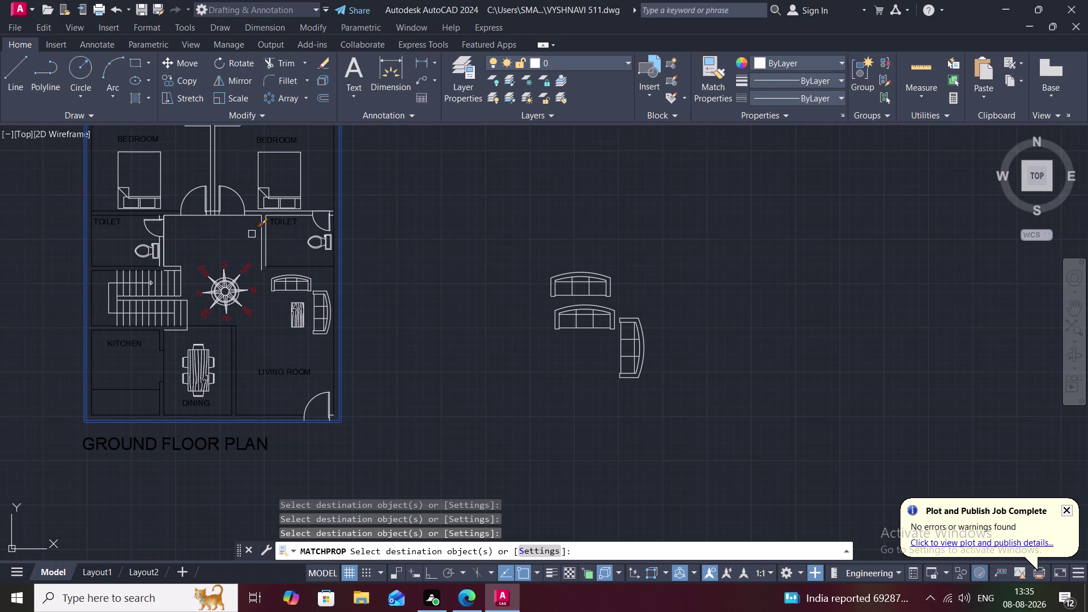
click(264, 237)
click(267, 238)
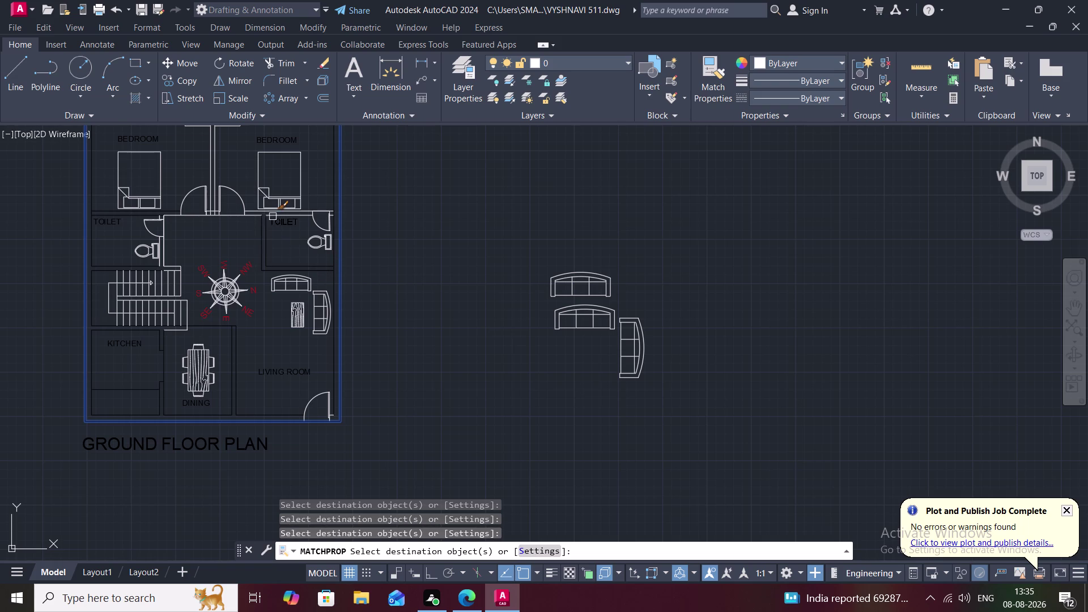
click(273, 216)
scroll(up, 3)
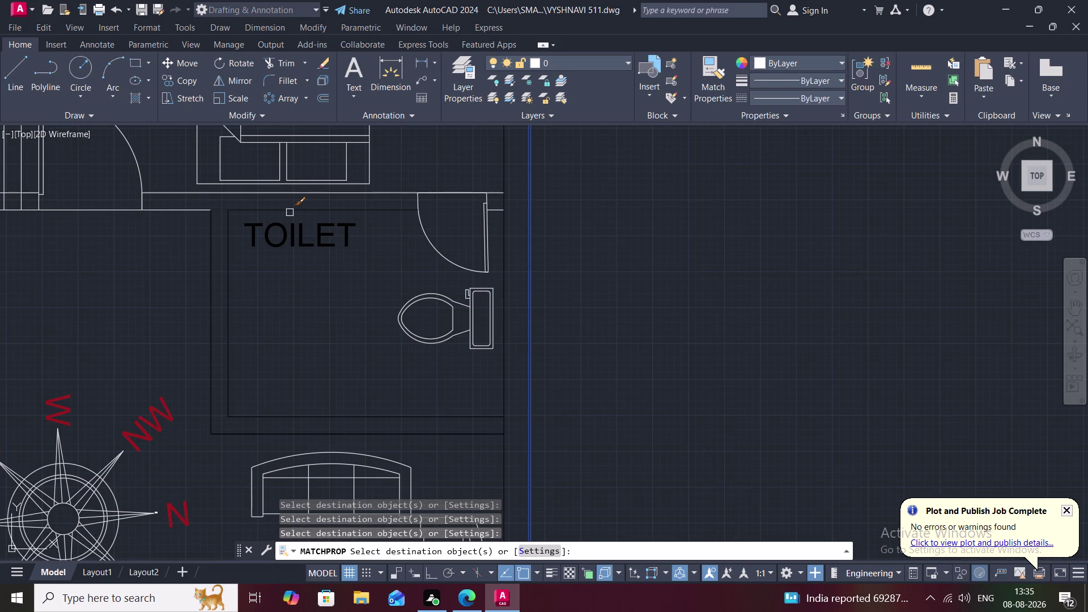
click(292, 207)
click(182, 212)
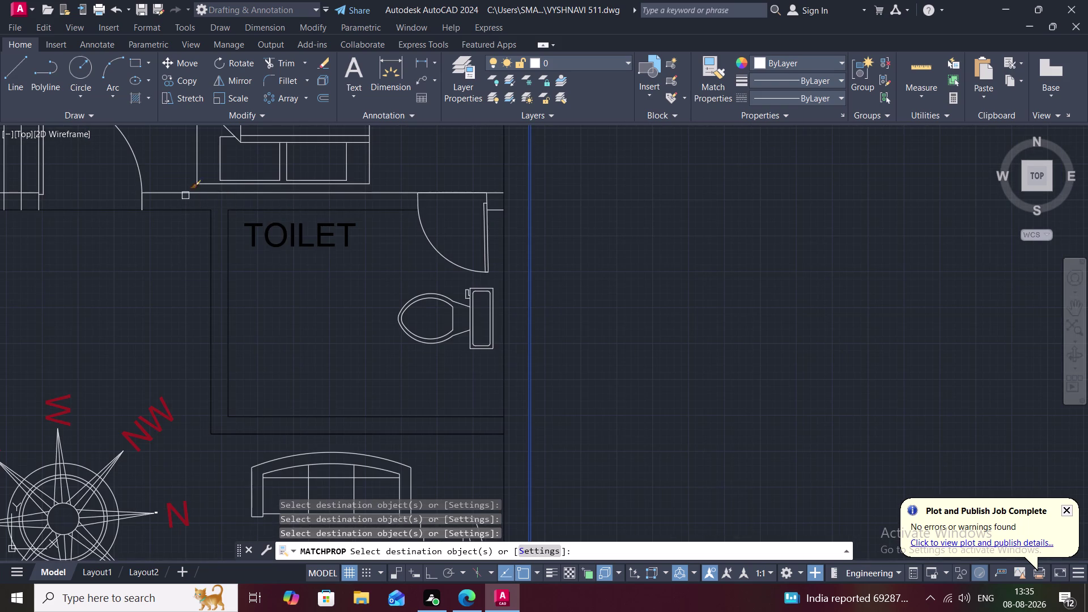
click(194, 193)
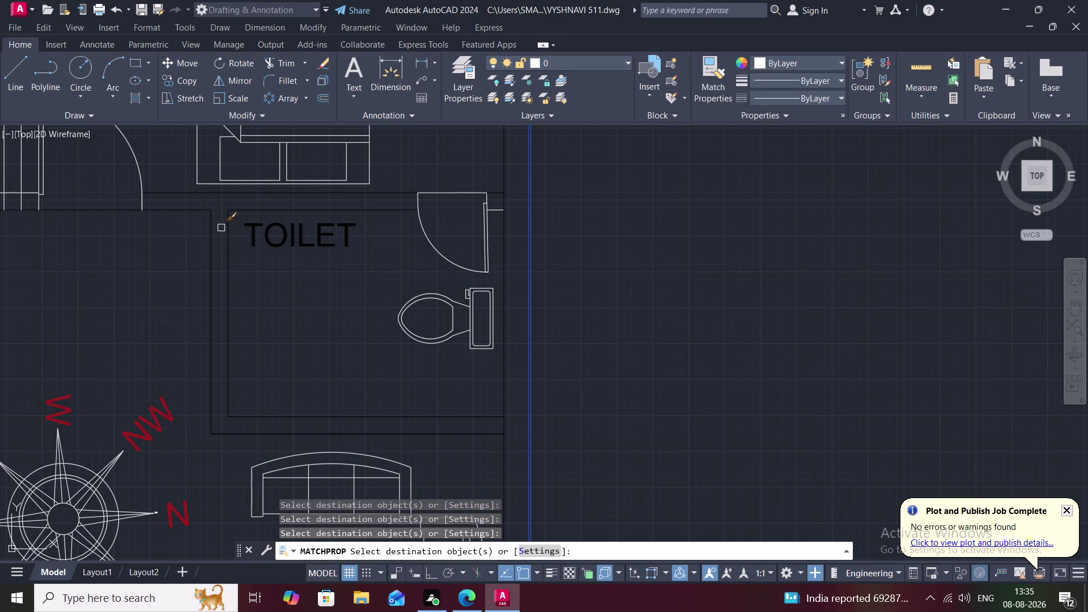
click(496, 214)
Apply the matched properties to the walls around the stairs, left toilet and compass.
scroll(down, 3)
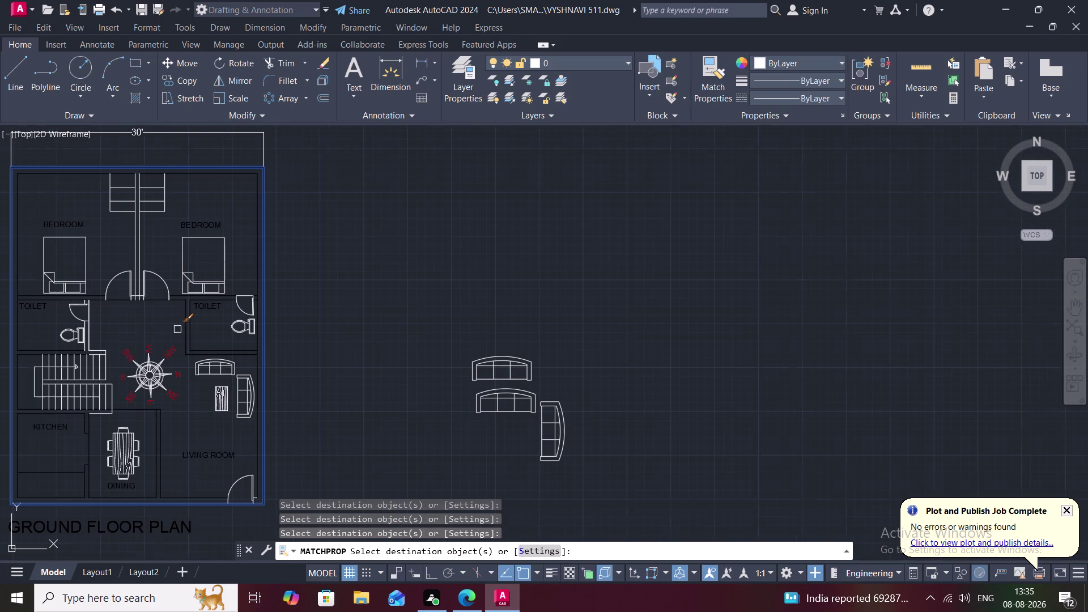
middle_drag(152, 325, 365, 287)
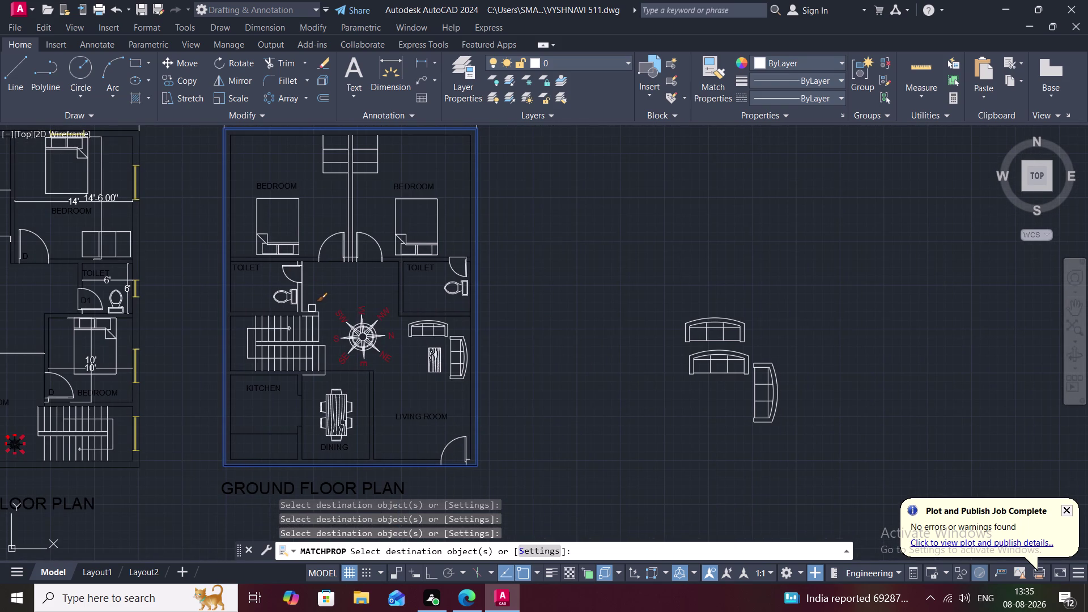
click(305, 290)
scroll(up, 3)
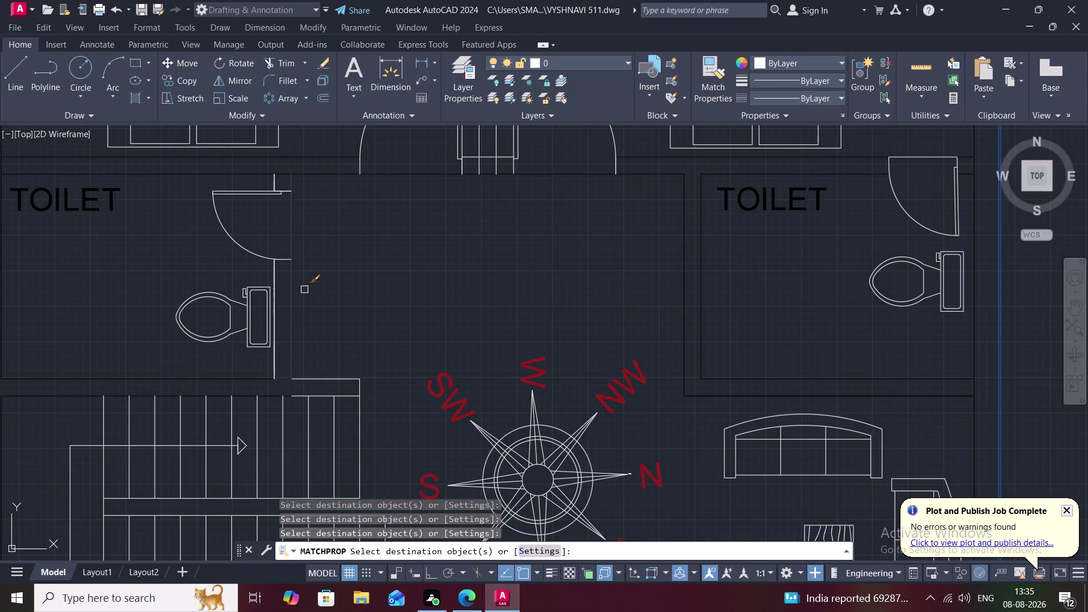
click(276, 277)
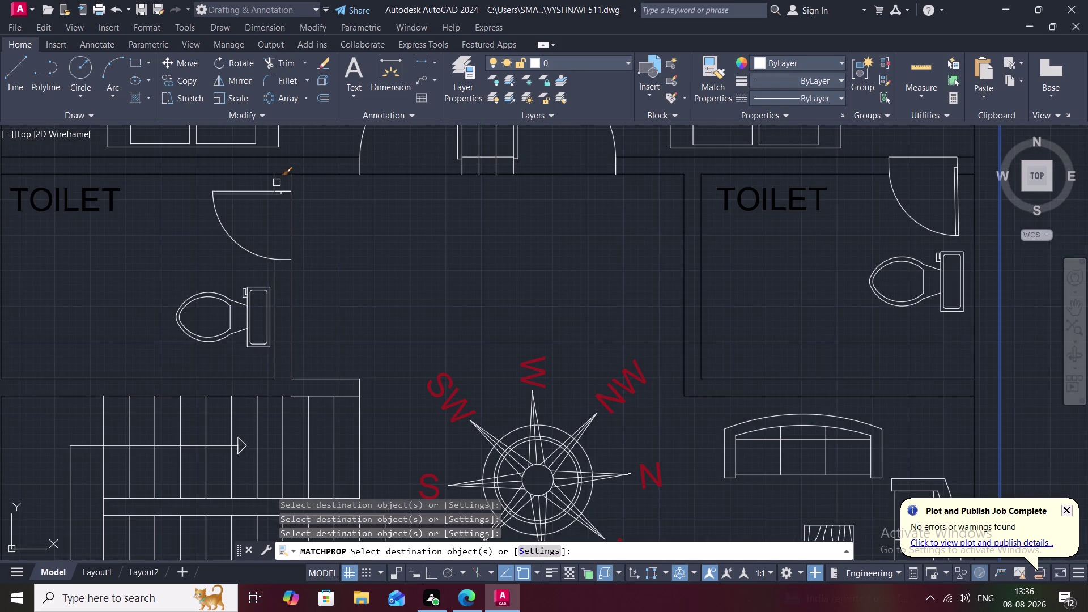
click(274, 181)
scroll(down, 3)
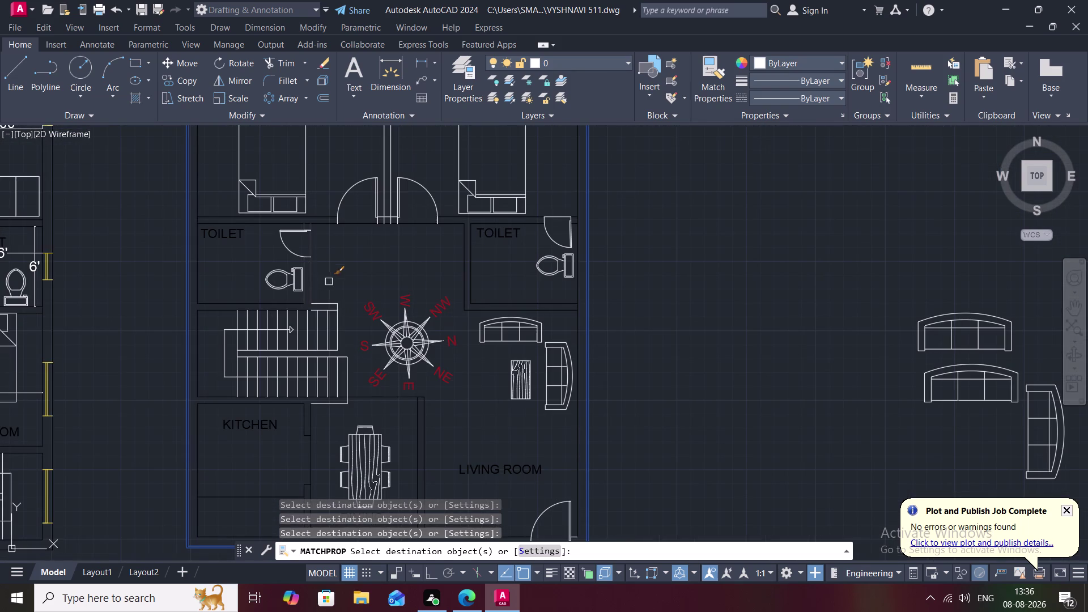
click(338, 304)
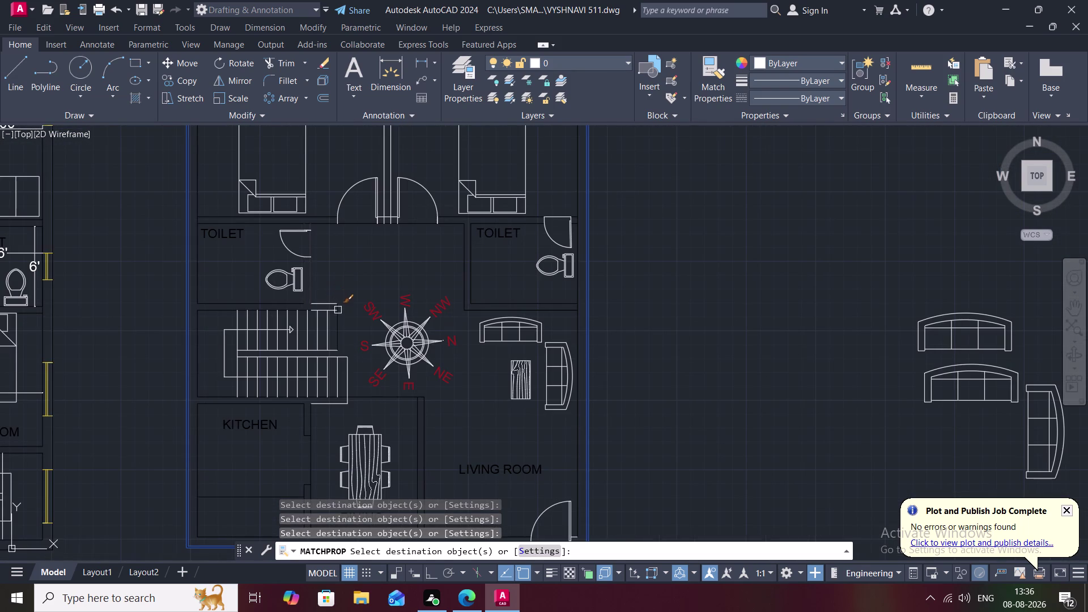
click(328, 303)
click(333, 313)
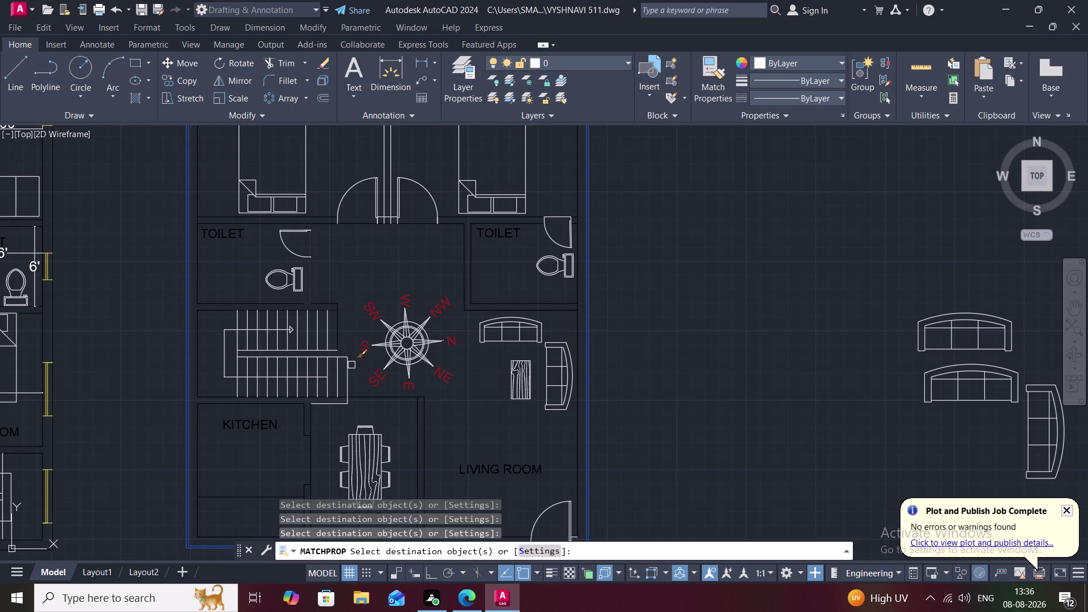
click(333, 404)
scroll(down, 3)
scroll(up, 3)
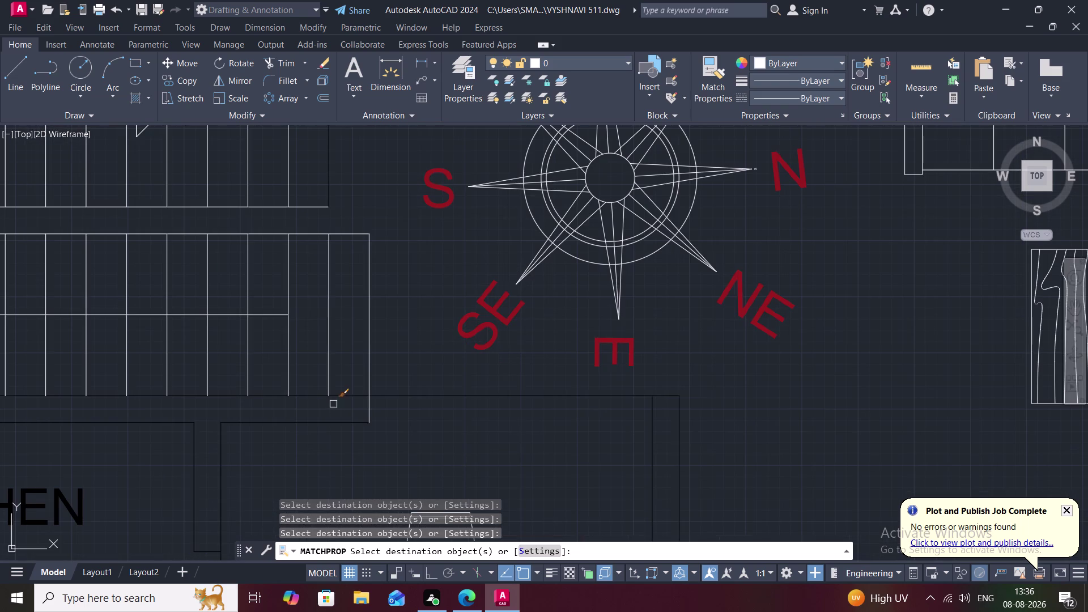
click(369, 406)
Zoom out to show both plans and end property matching.
scroll(down, 3)
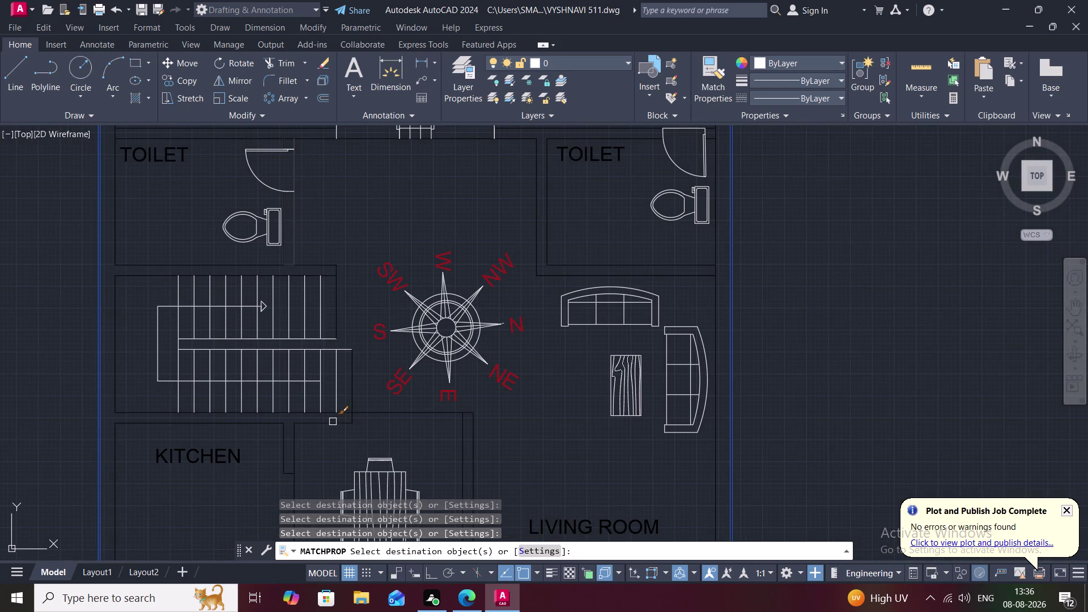
middle_drag(333, 421, 335, 232)
scroll(down, 3)
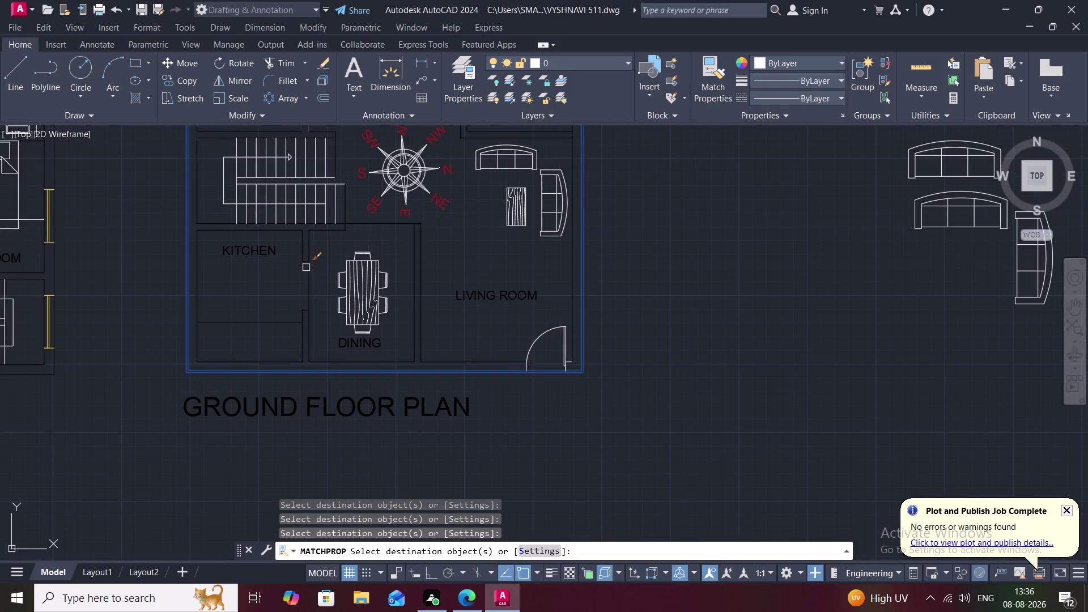
middle_drag(306, 267, 304, 307)
scroll(down, 3)
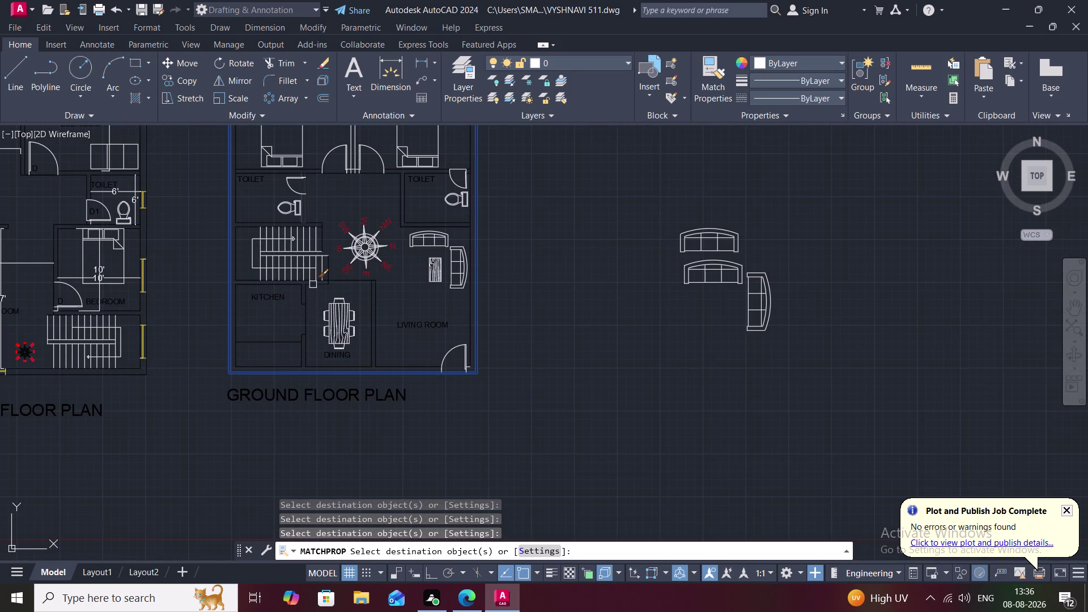
middle_drag(315, 292, 314, 339)
scroll(down, 3)
key(Escape)
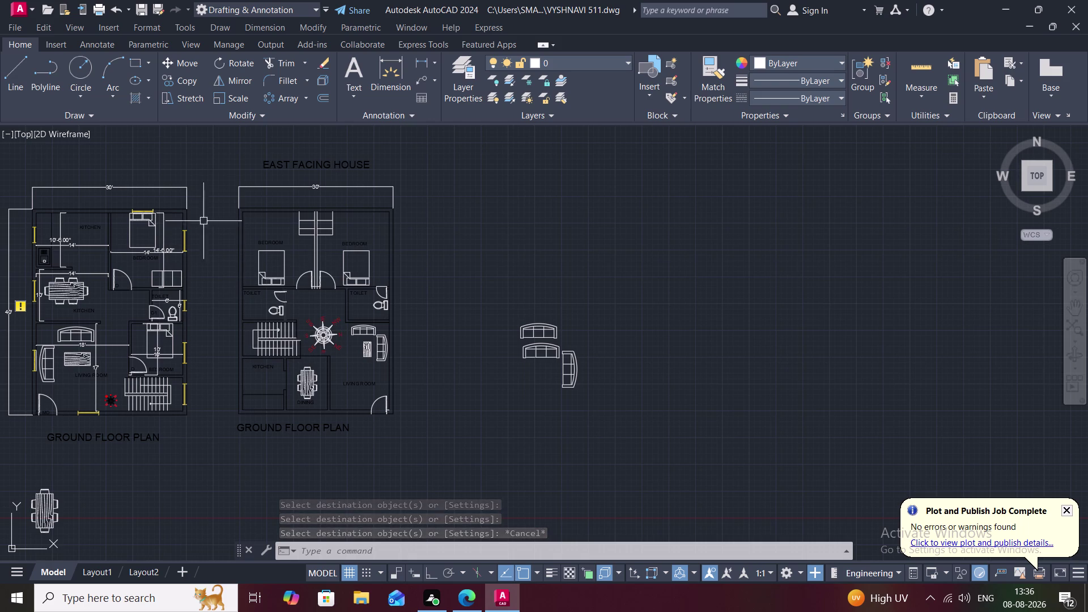
Start a 4-foot line on the plan's top wall, then cancel it.
middle_drag(235, 207, 276, 273)
scroll(up, 3)
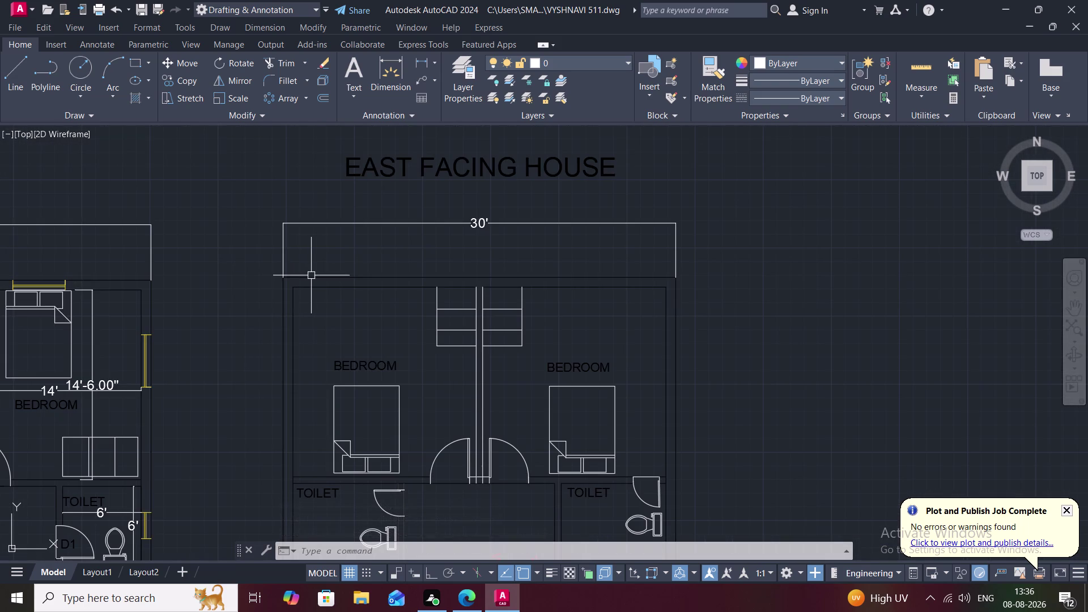
key(l)
key(space)
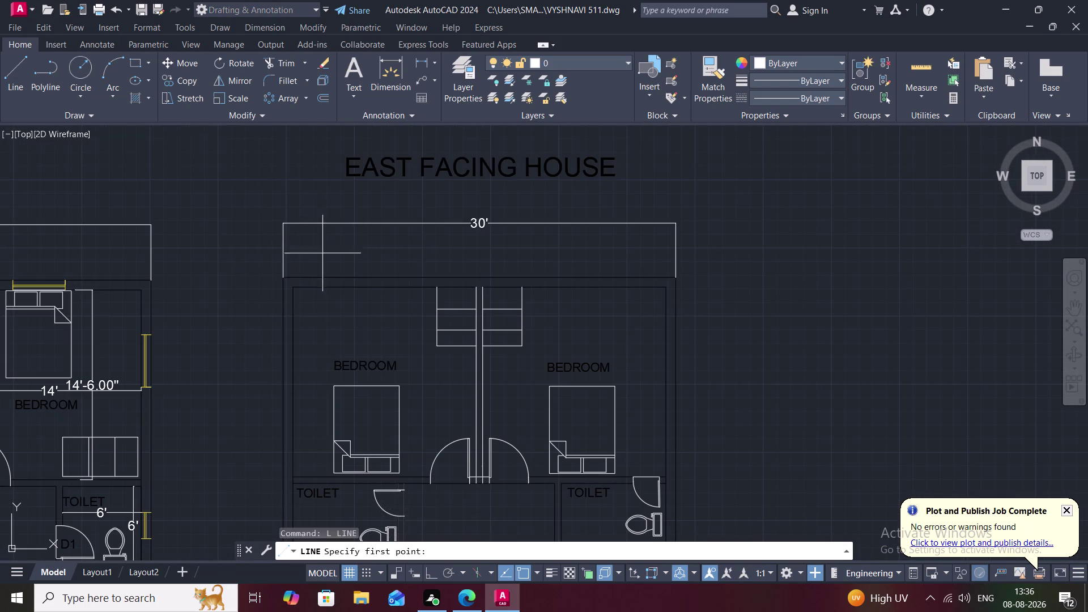
click(330, 277)
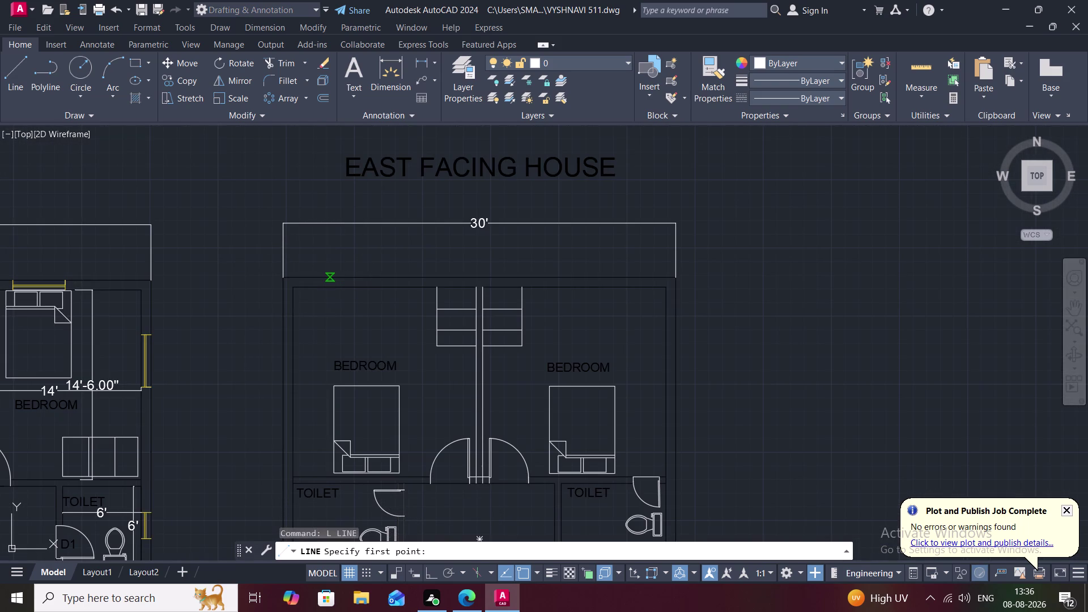
click(331, 286)
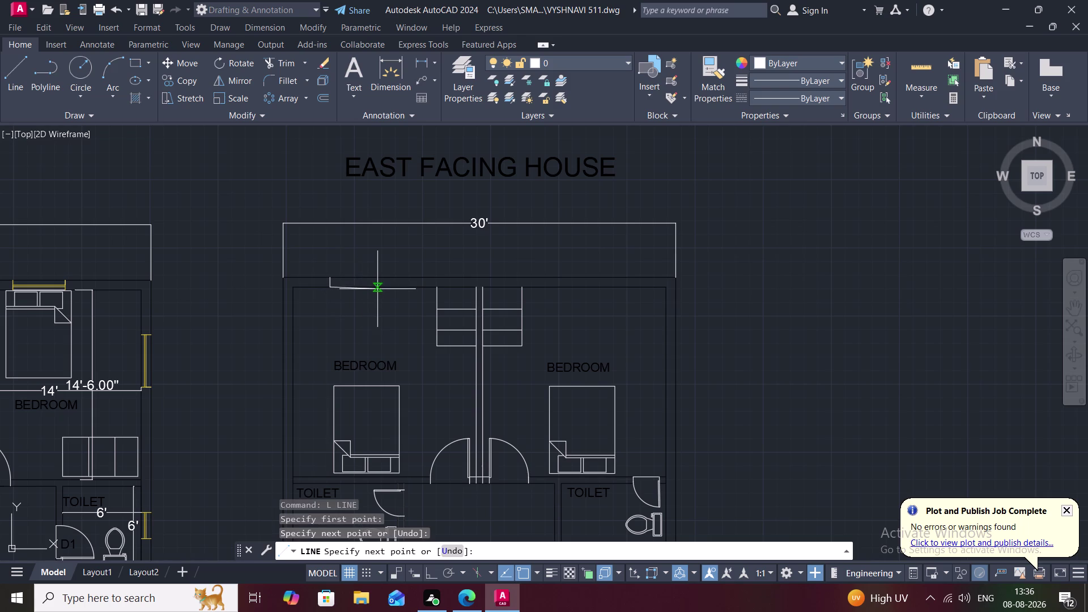
key(4)
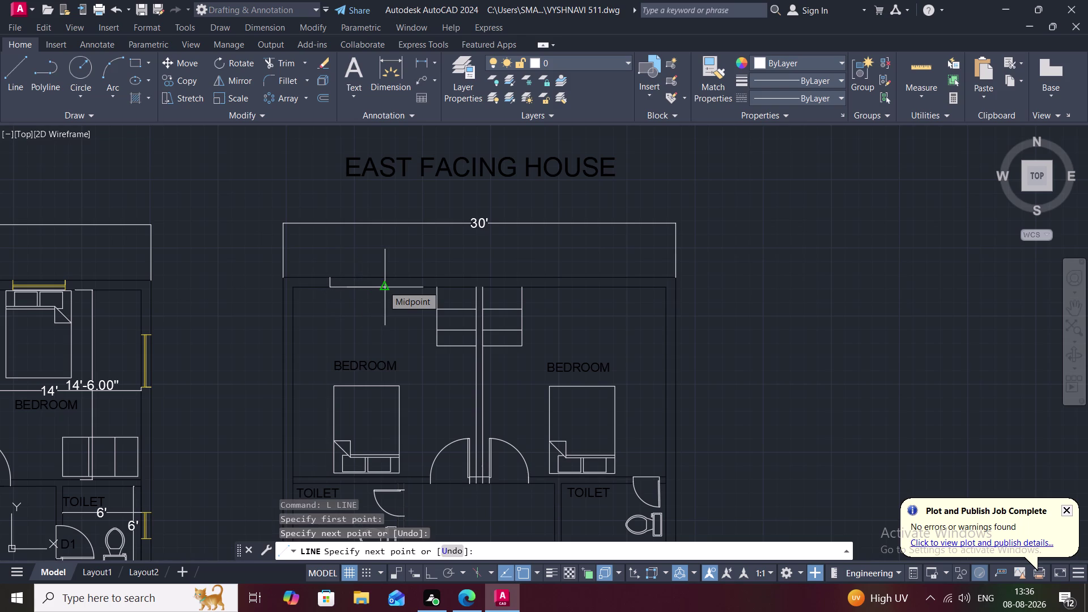
key(apostrophe)
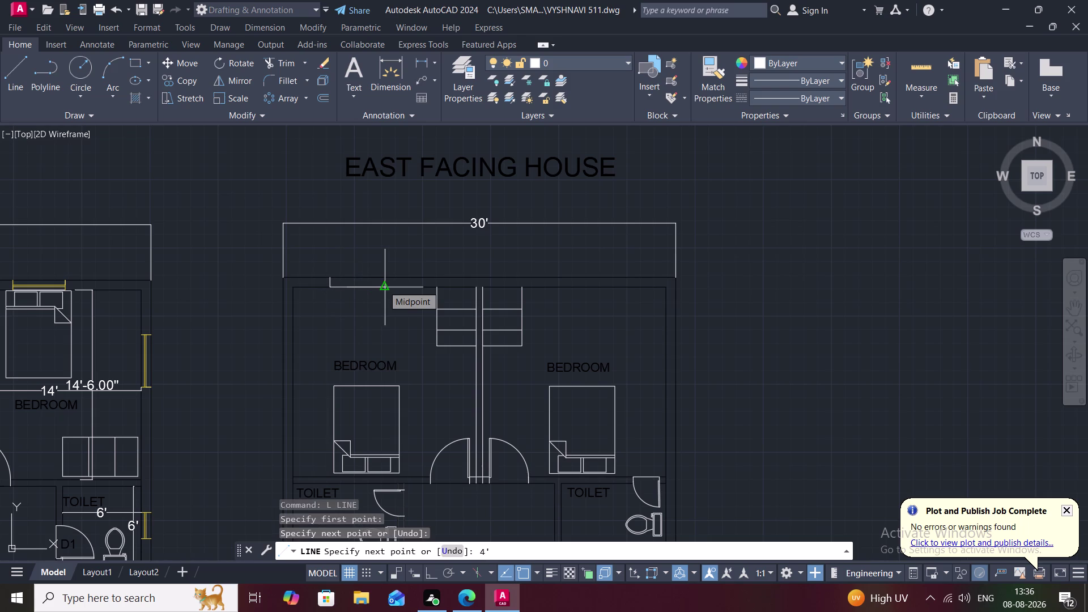
key(space)
click(380, 274)
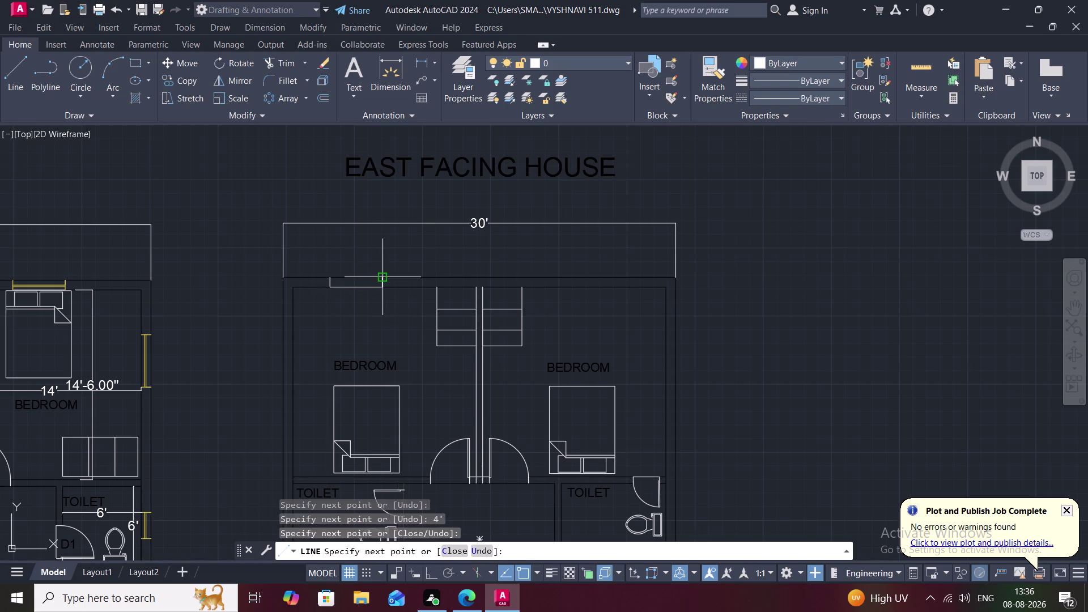
click(326, 279)
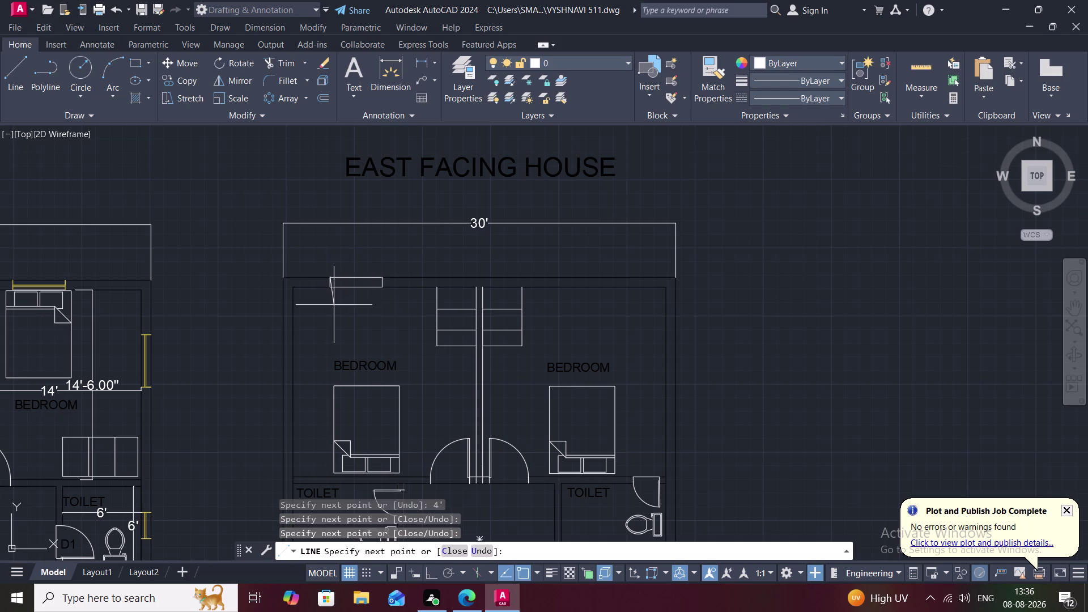
key(Escape)
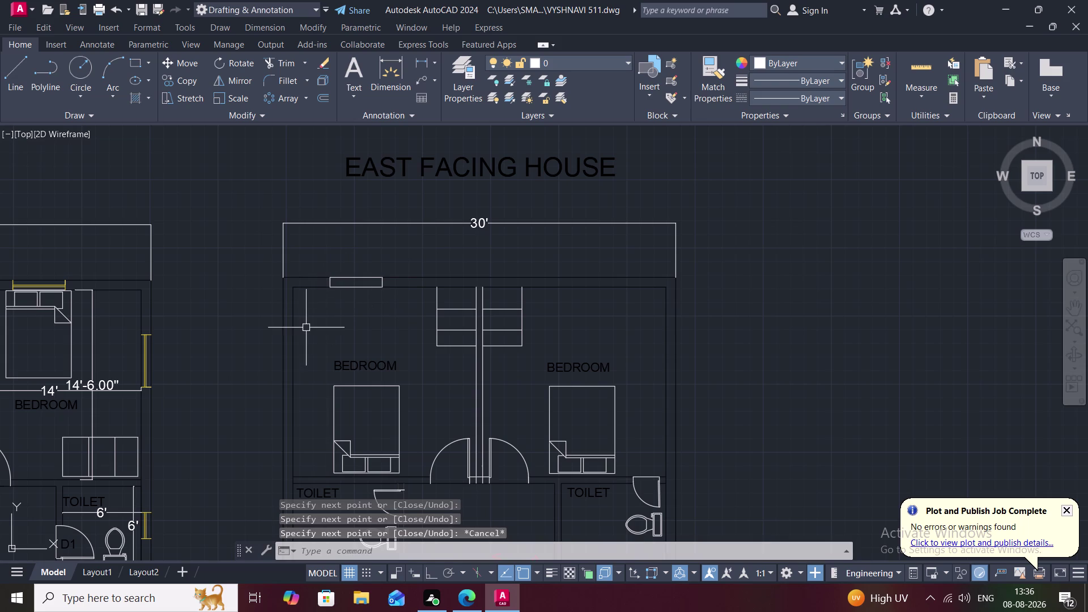
Draw a thin 4' window rectangle on the bedroom's left wall.
middle_drag(306, 328, 363, 287)
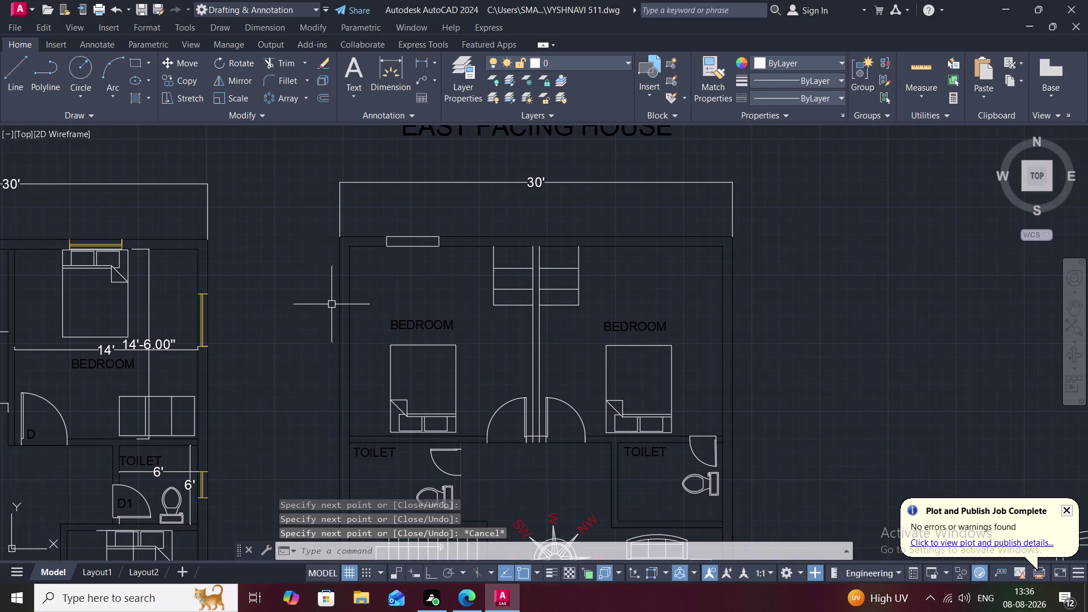
text(L)
key(space)
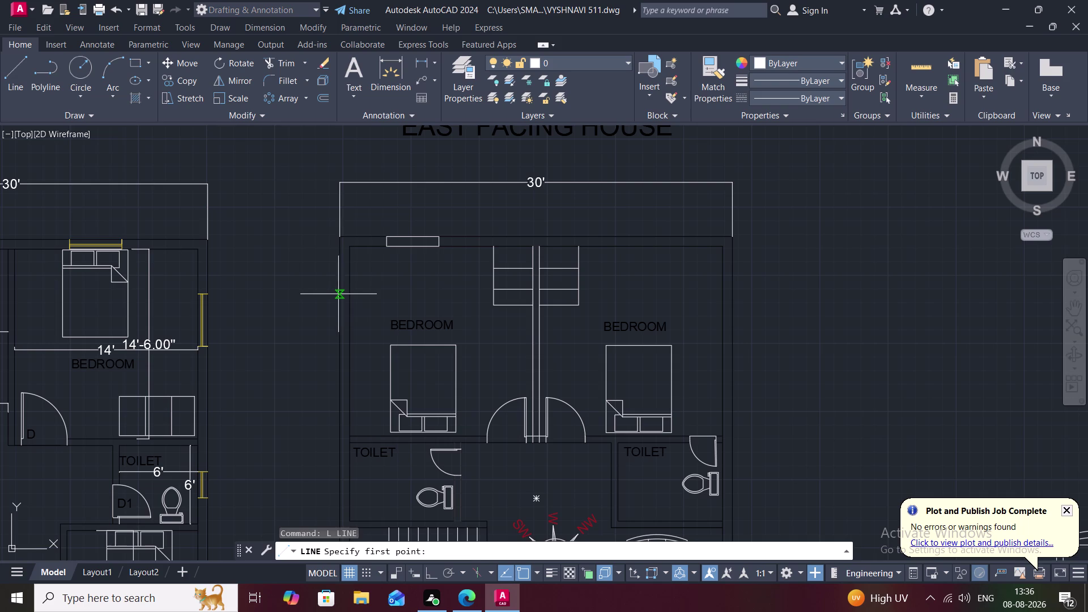
click(340, 295)
click(349, 297)
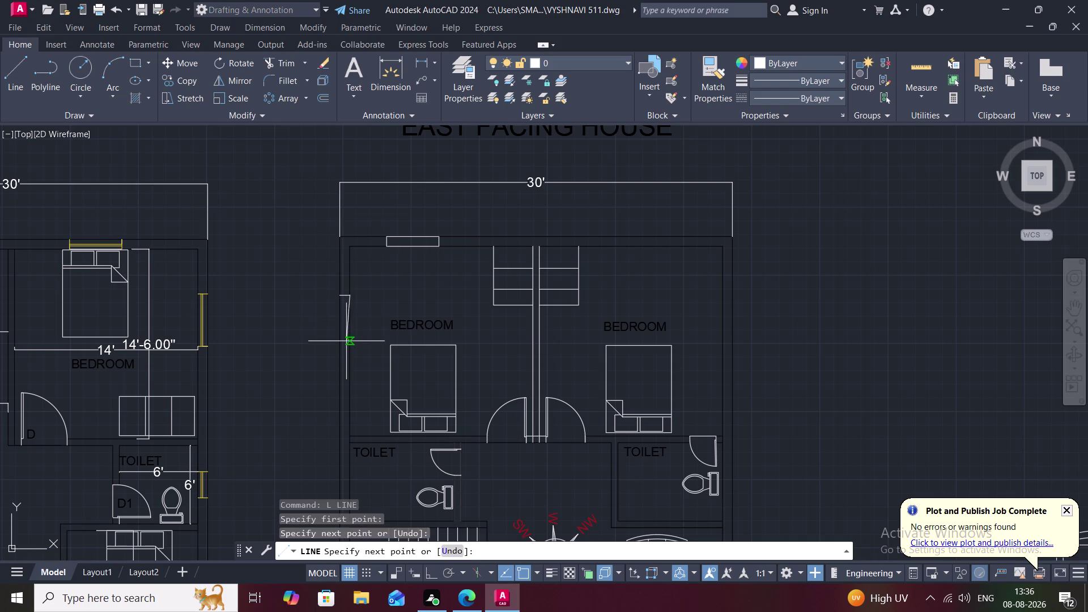
text(4')
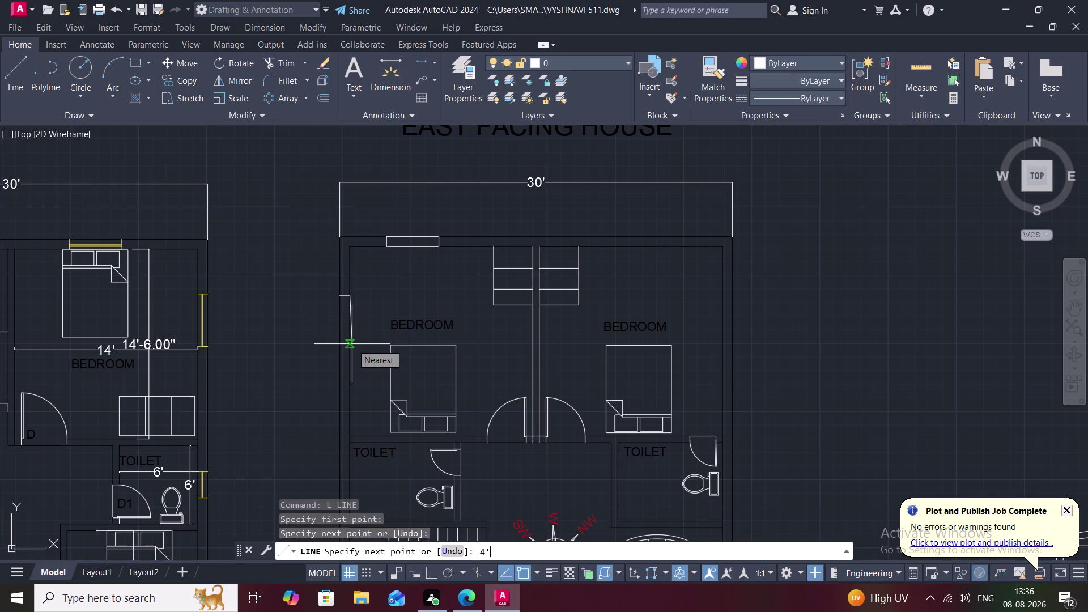
key(space)
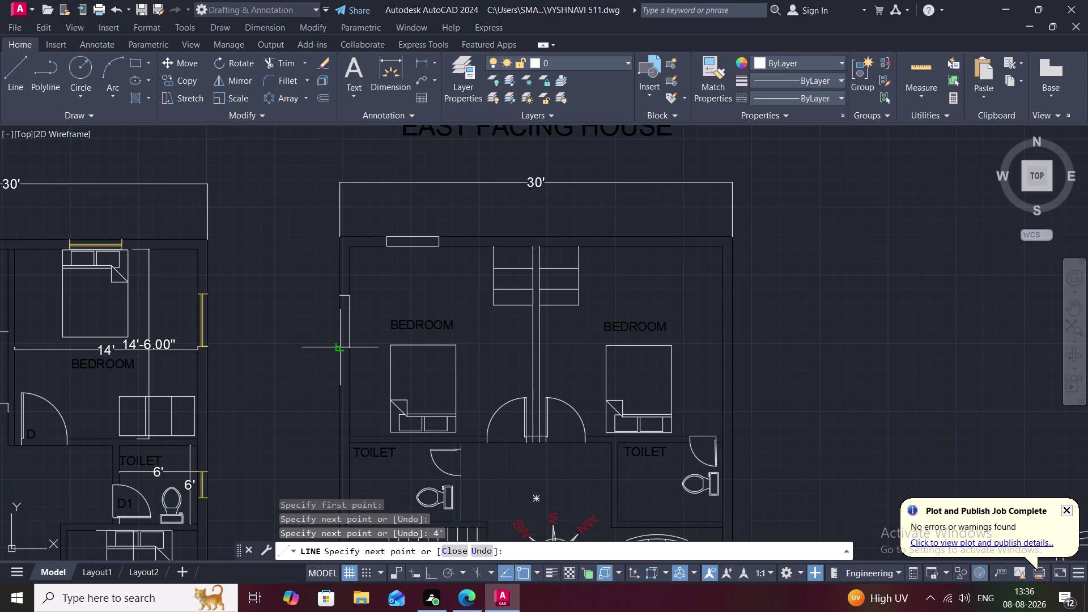
scroll(up, 3)
click(344, 352)
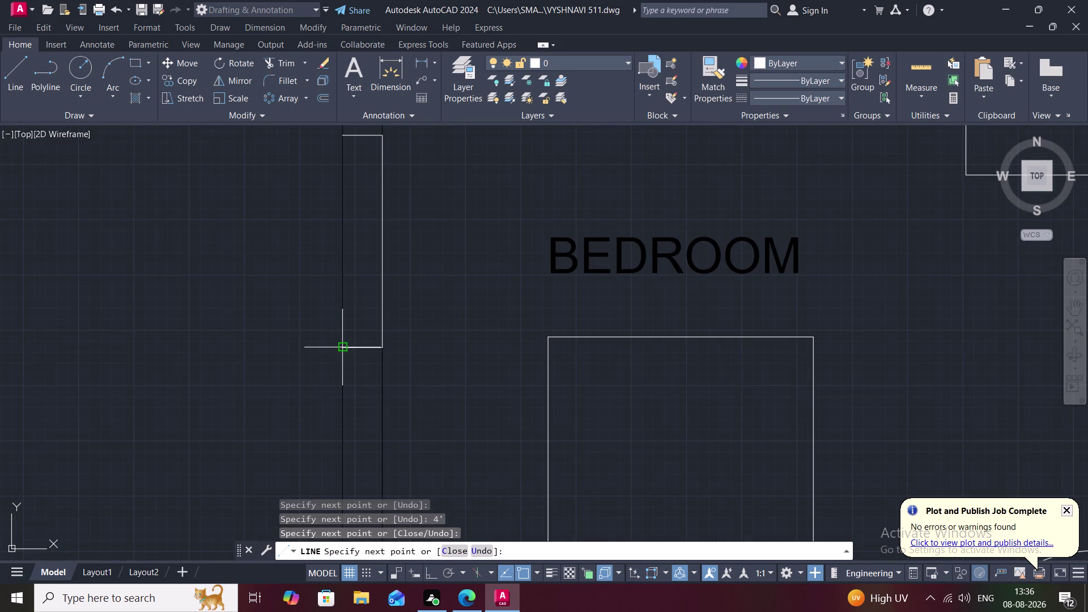
click(343, 132)
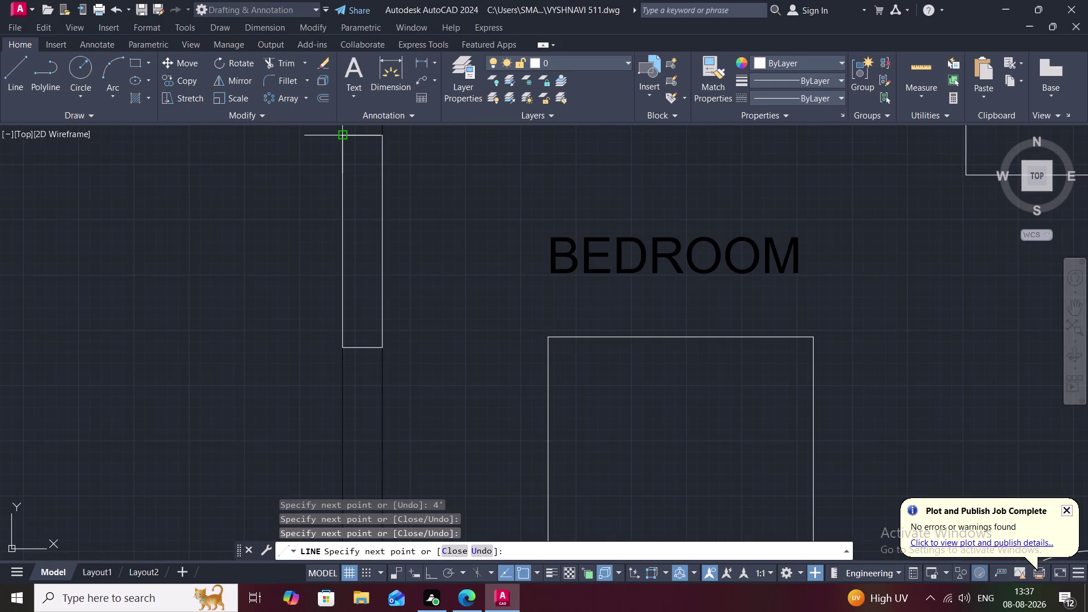
key(space)
scroll(down, 3)
Draw a thin 2' window outline on the toilet's left wall.
middle_drag(366, 310, 350, 227)
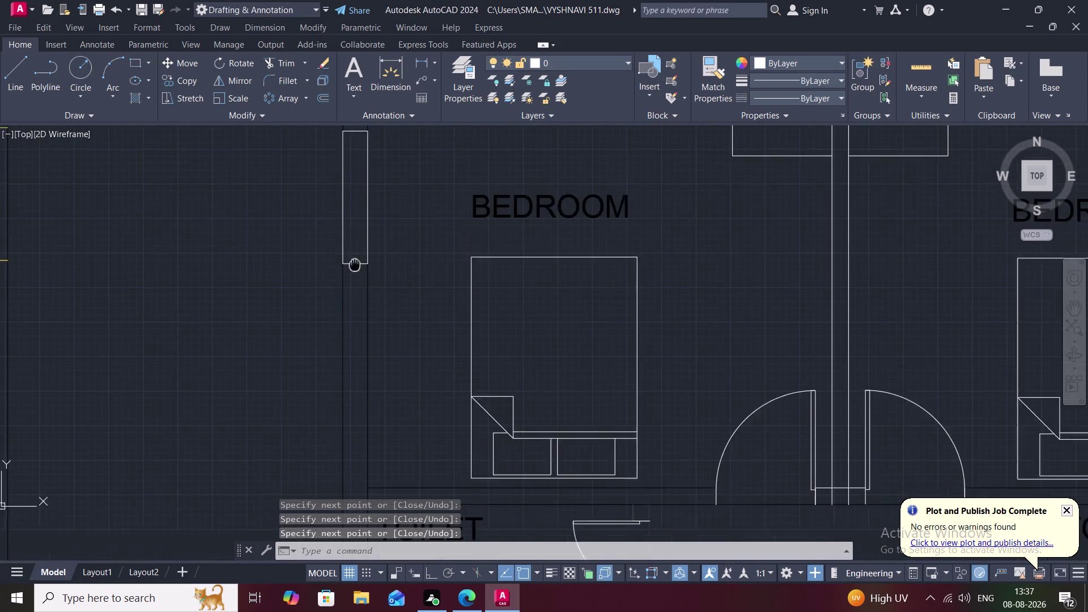
middle_drag(350, 227, 348, 170)
scroll(down, 3)
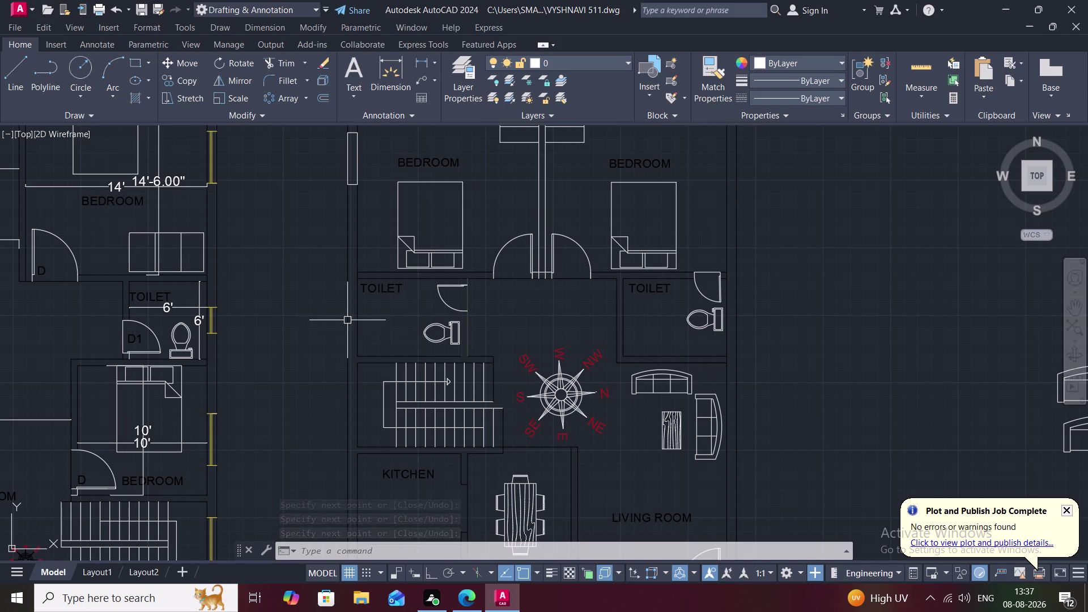
key(space)
click(350, 299)
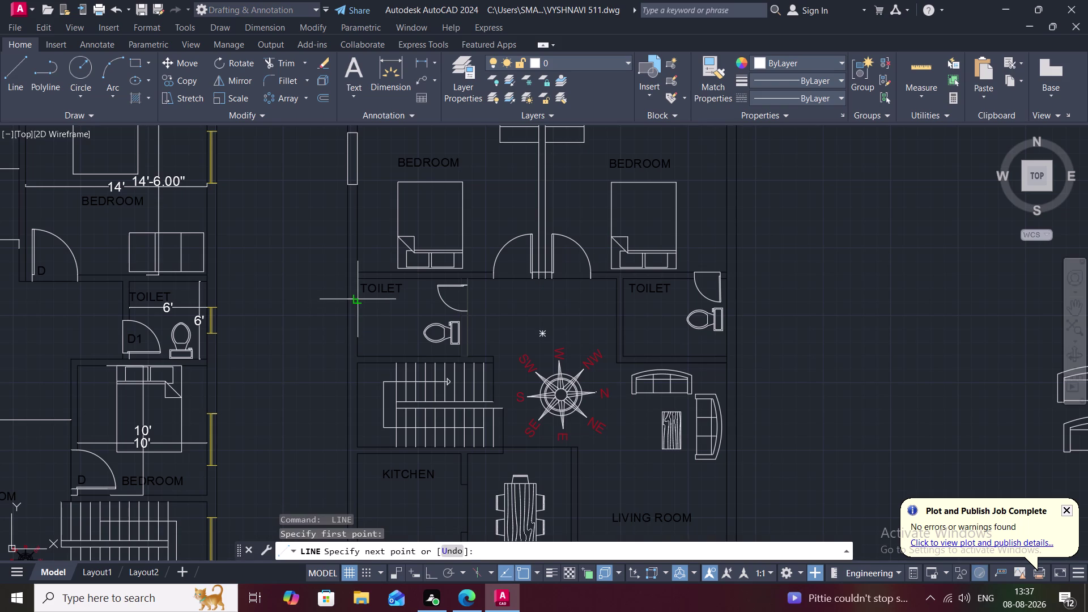
click(360, 297)
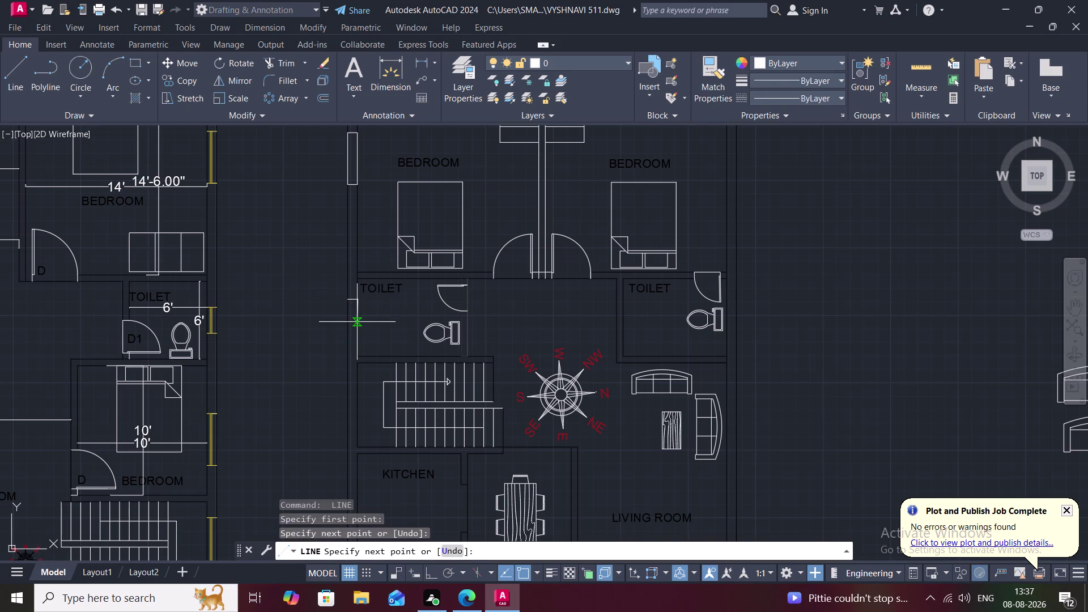
text(2')
key(space)
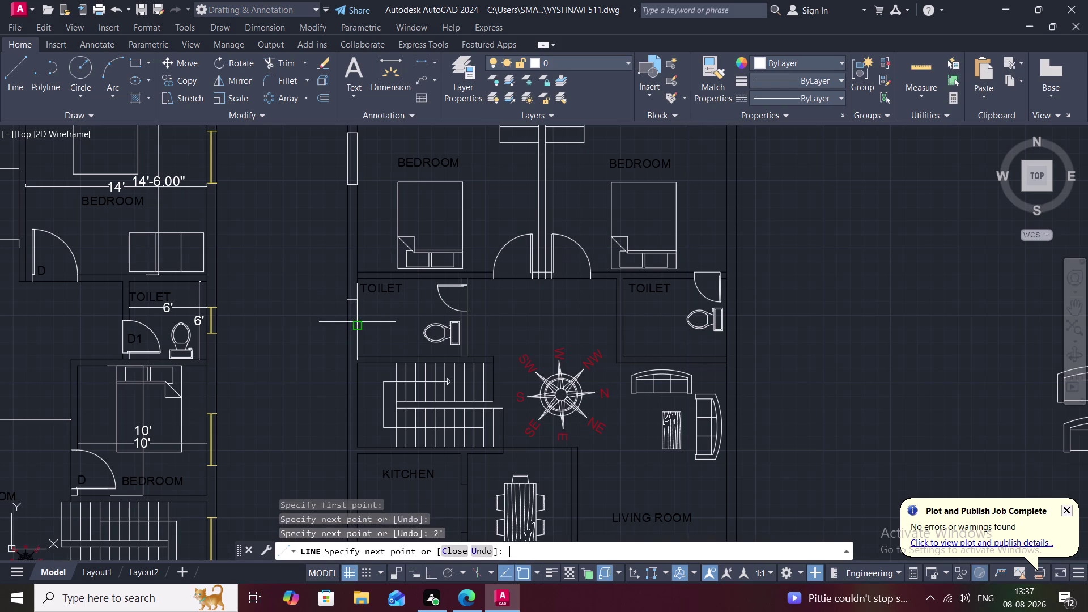
click(348, 321)
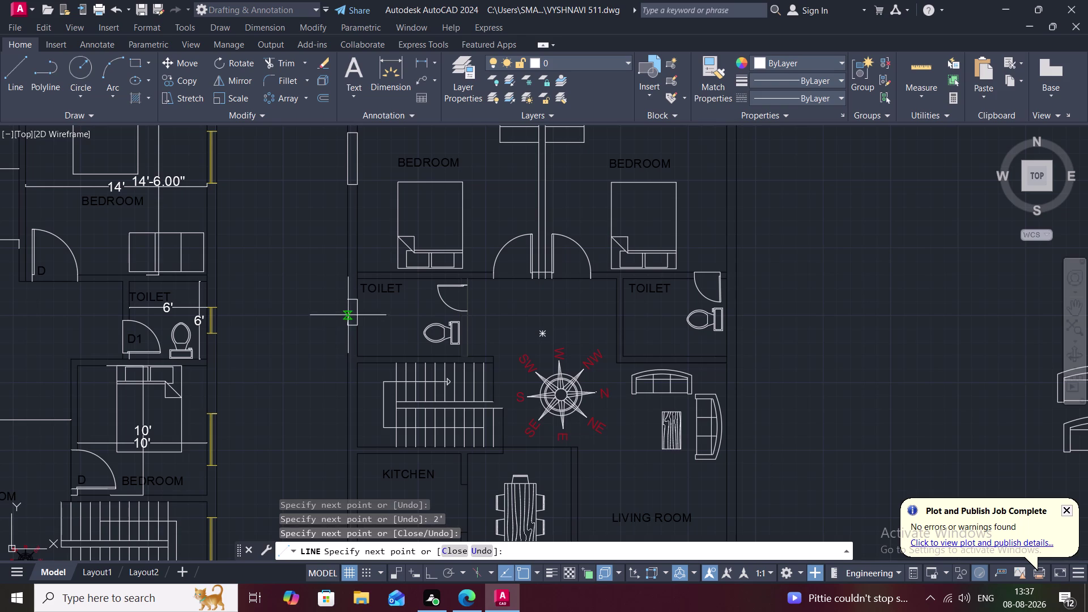
click(348, 301)
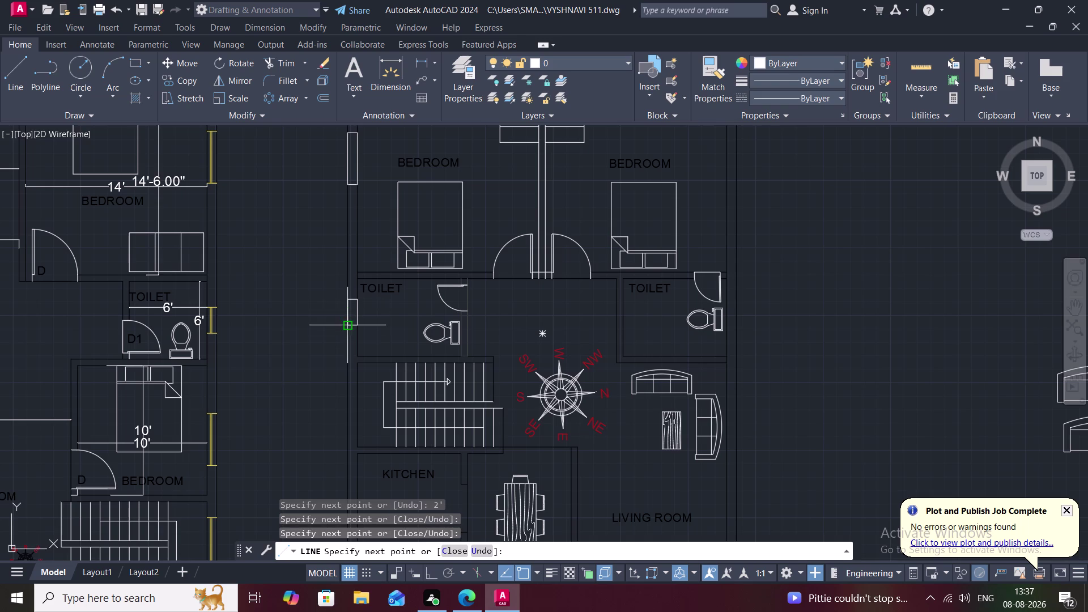
key(space)
scroll(down, 3)
middle_drag(339, 343, 349, 153)
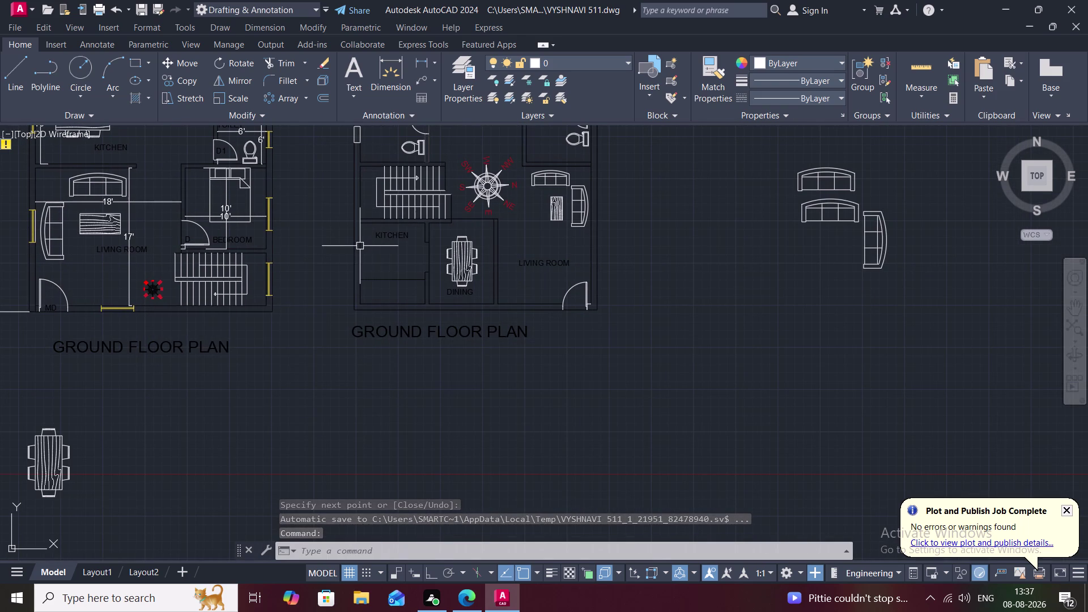
Draw a narrow 3' window rectangle on the kitchen's left wall.
key(space)
click(354, 237)
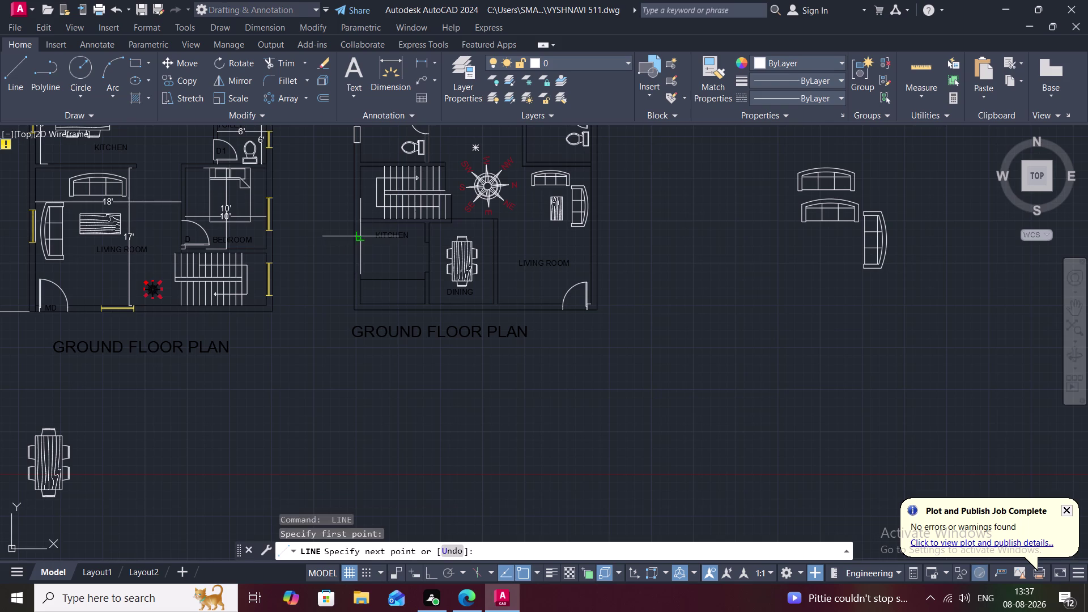
click(363, 234)
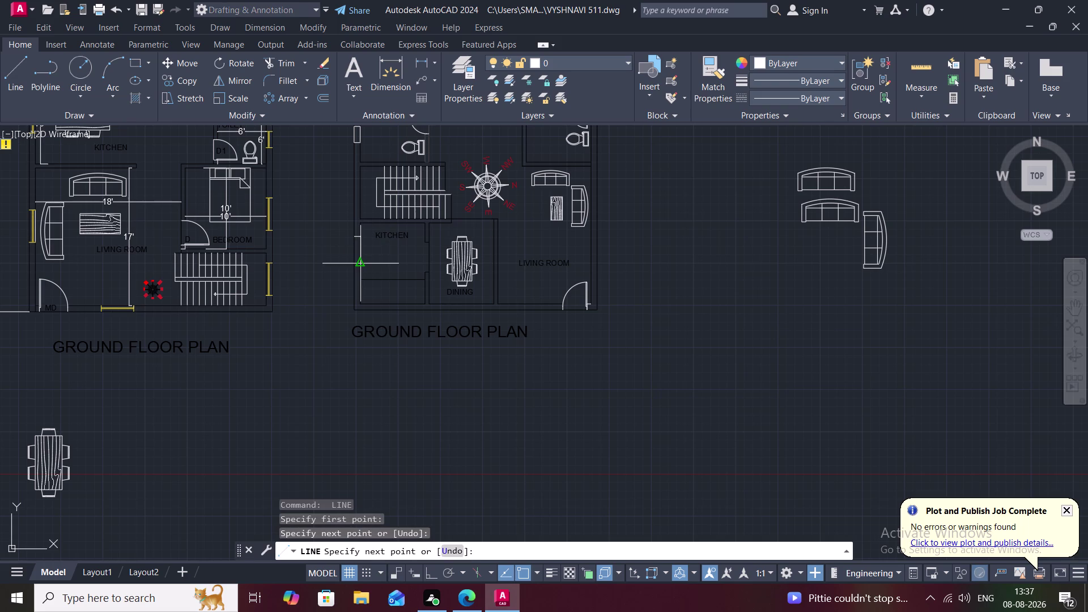
key(4)
key(BackSpace)
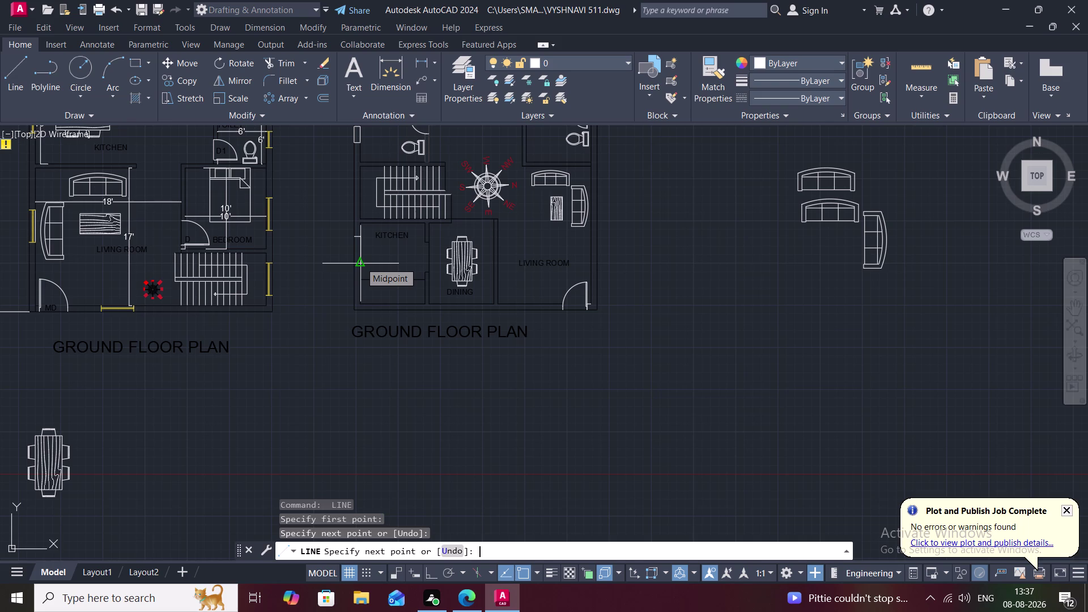
text(3')
key(space)
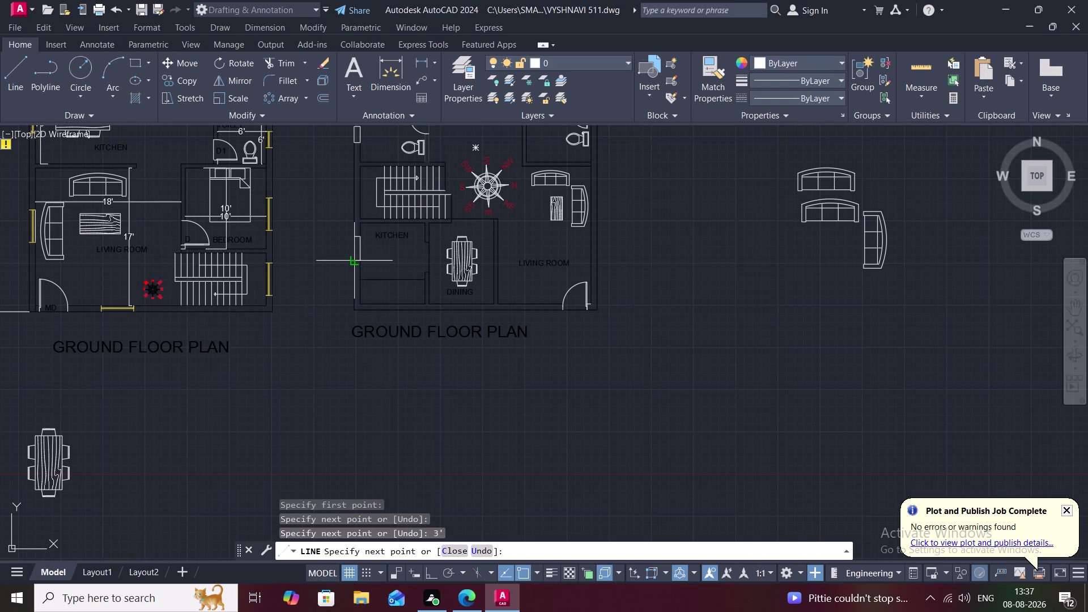
scroll(up, 3)
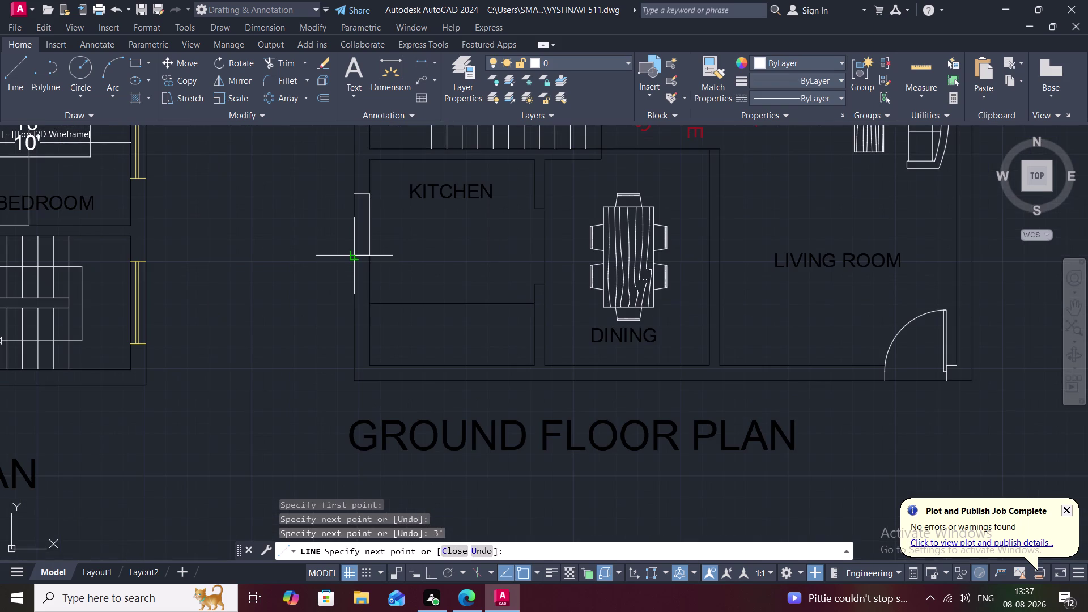
click(357, 258)
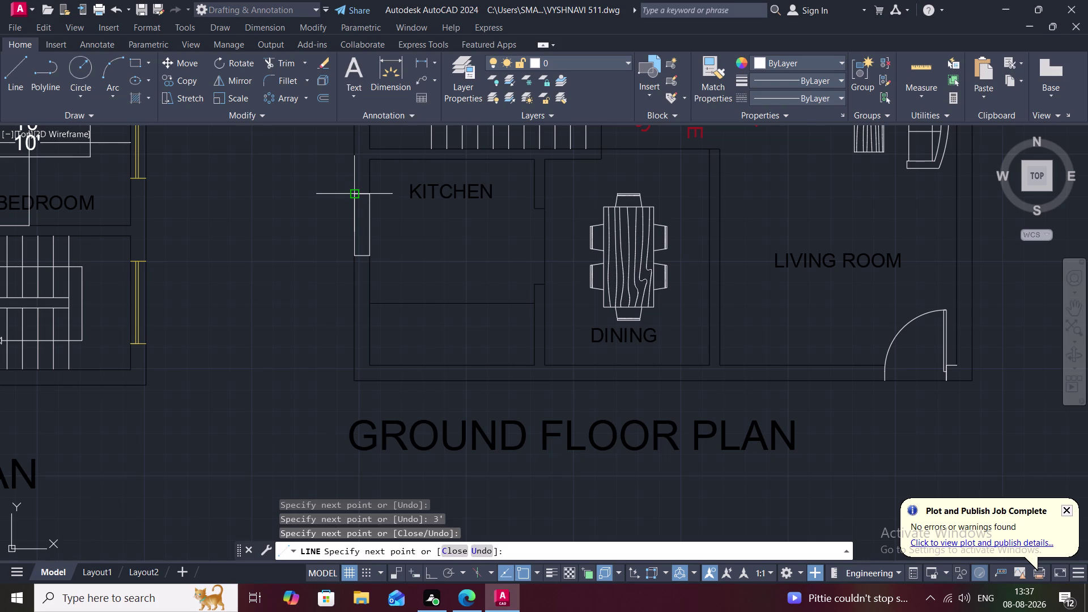
click(353, 196)
key(space)
scroll(down, 3)
middle_drag(409, 224, 179, 272)
scroll(down, 3)
middle_drag(259, 280, 349, 174)
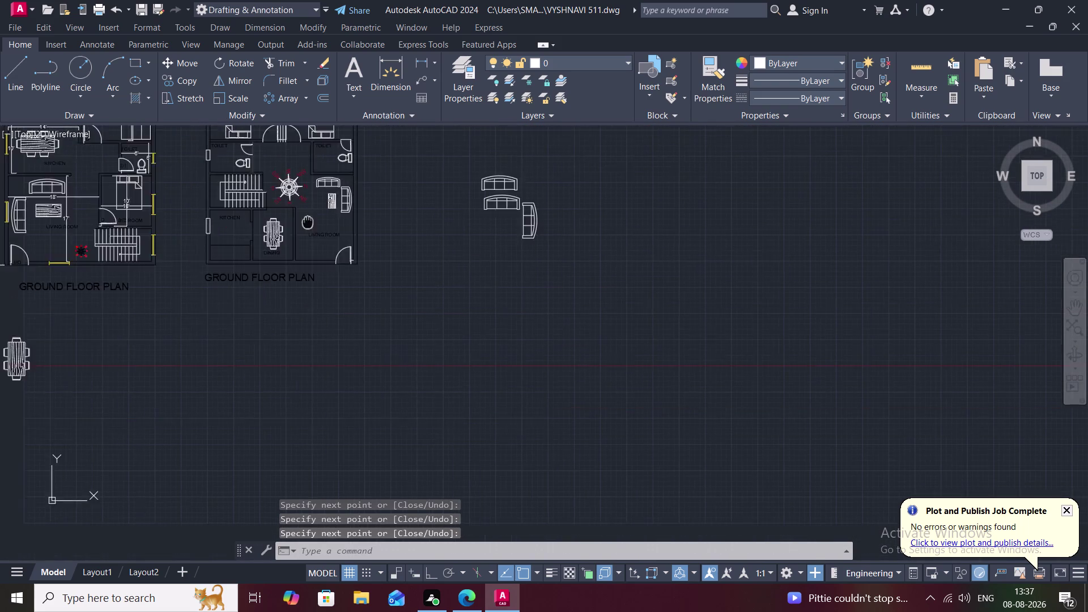
middle_drag(348, 174, 357, 167)
Draw a 4' window outline on the dining room's bottom wall.
scroll(up, 3)
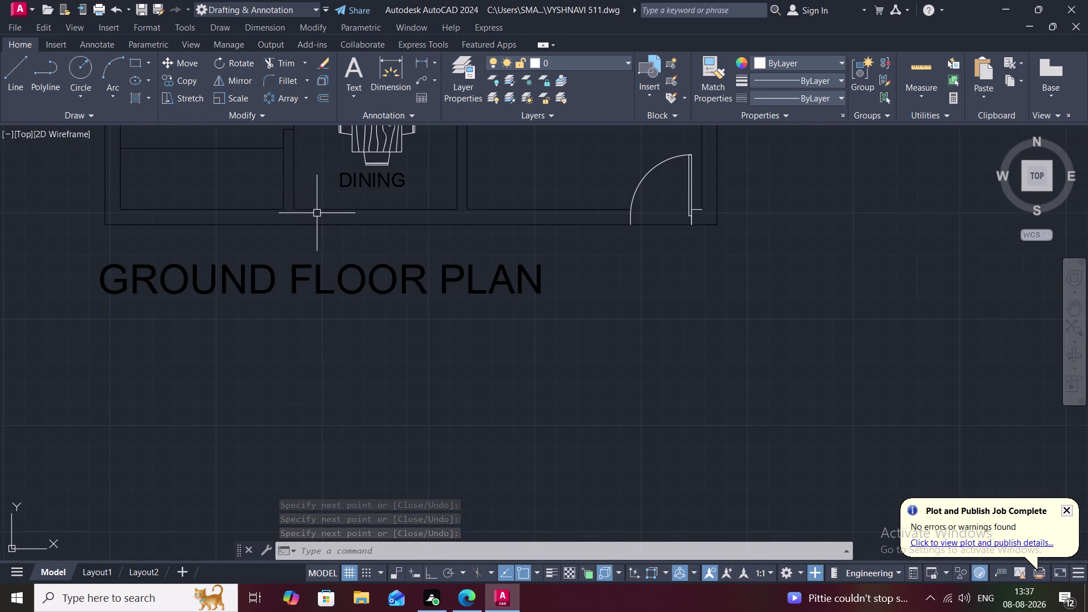
key(space)
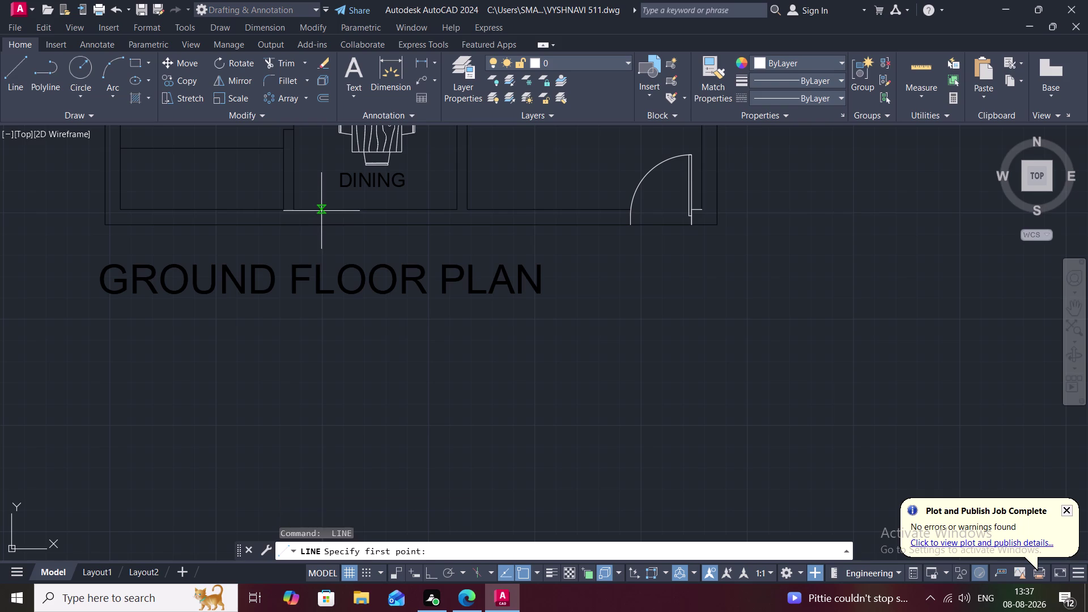
click(320, 211)
click(320, 226)
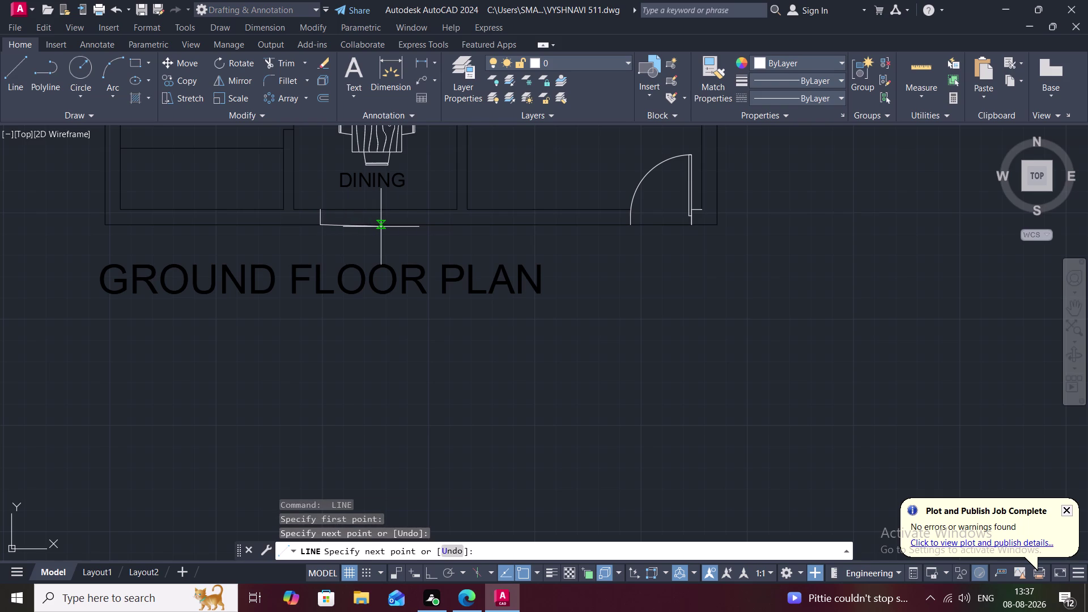
text(4)
text(')
key(space)
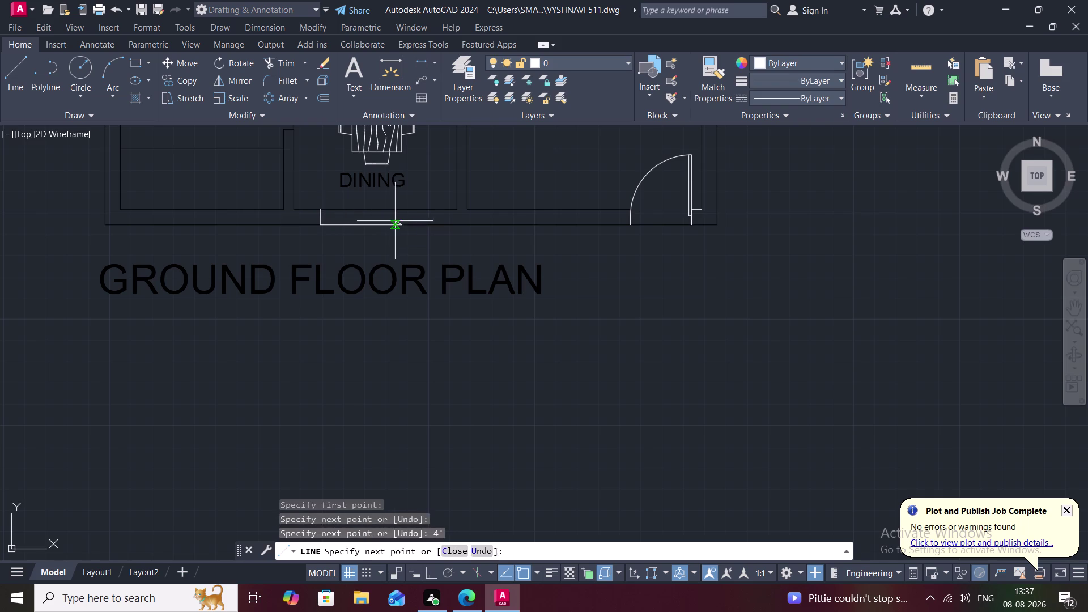
click(401, 208)
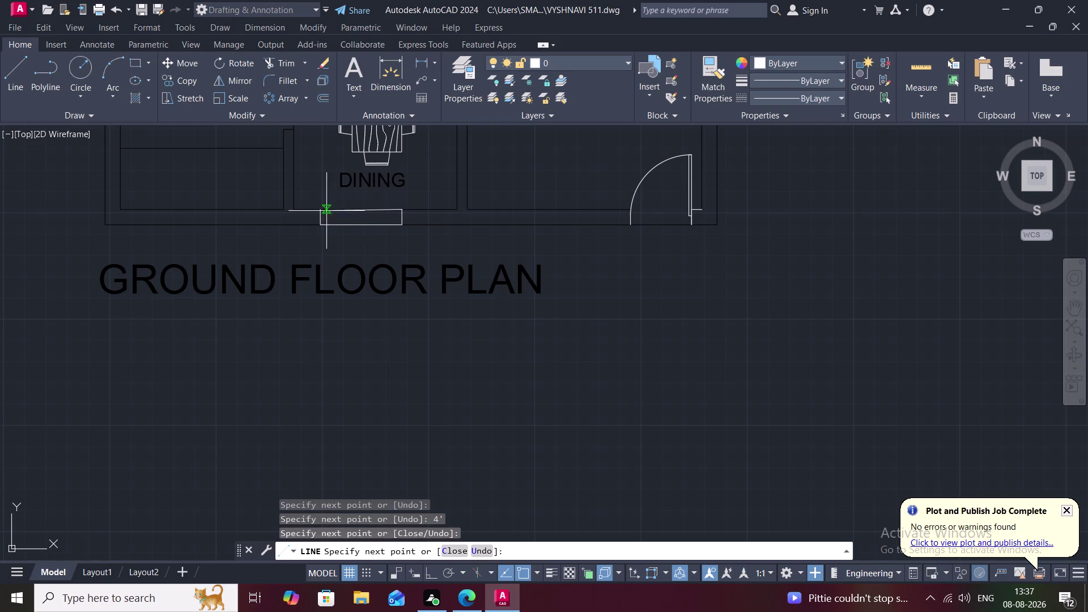
click(318, 210)
key(space)
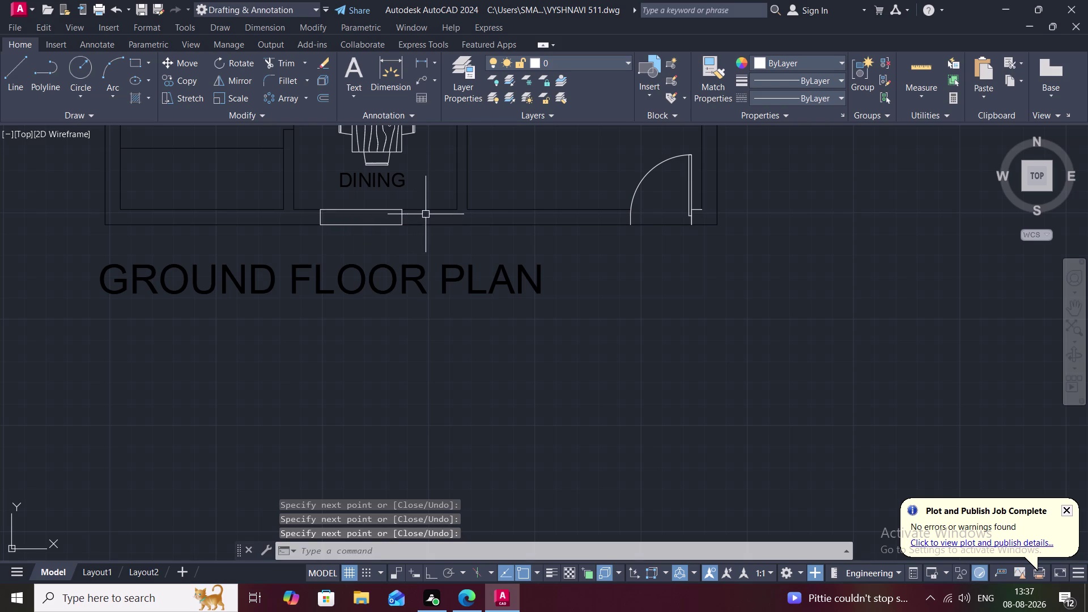
middle_drag(425, 215, 311, 233)
scroll(down, 3)
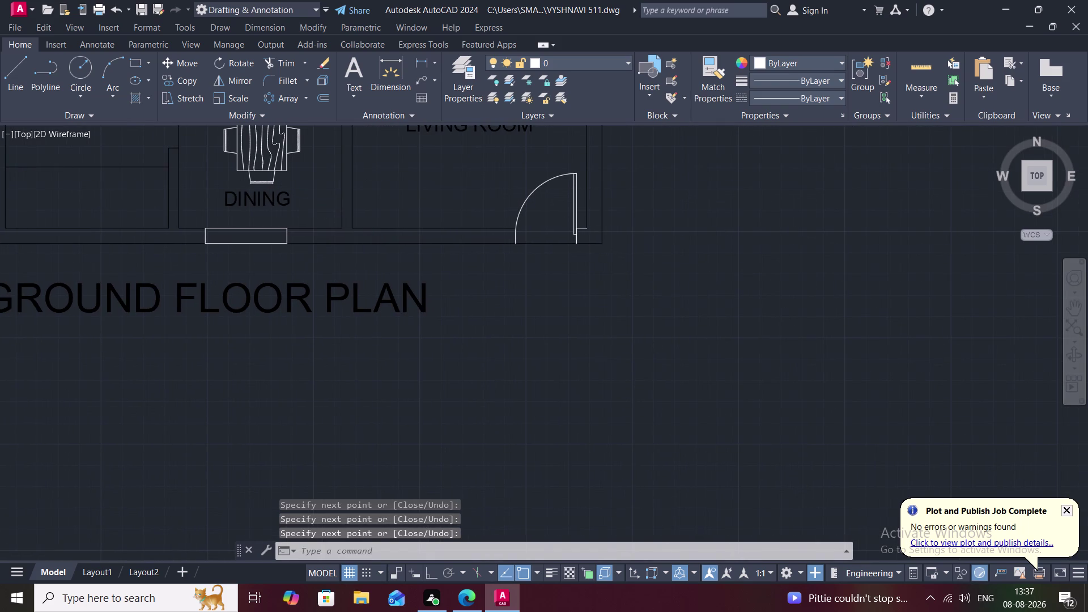
Draw a 4' window outline on the living room wall.
key(space)
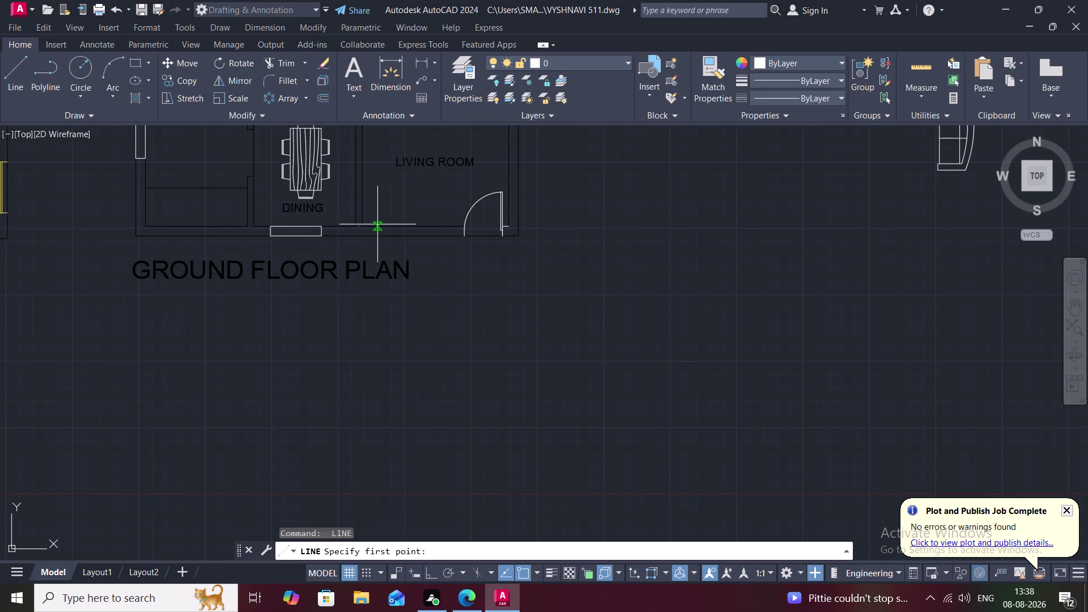
key(space)
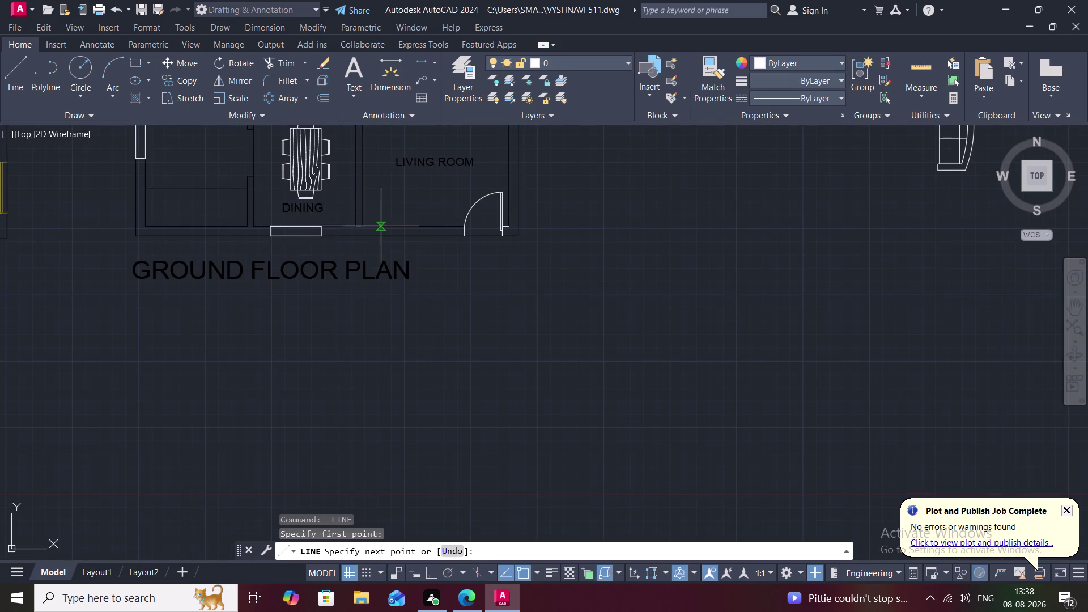
key(Escape)
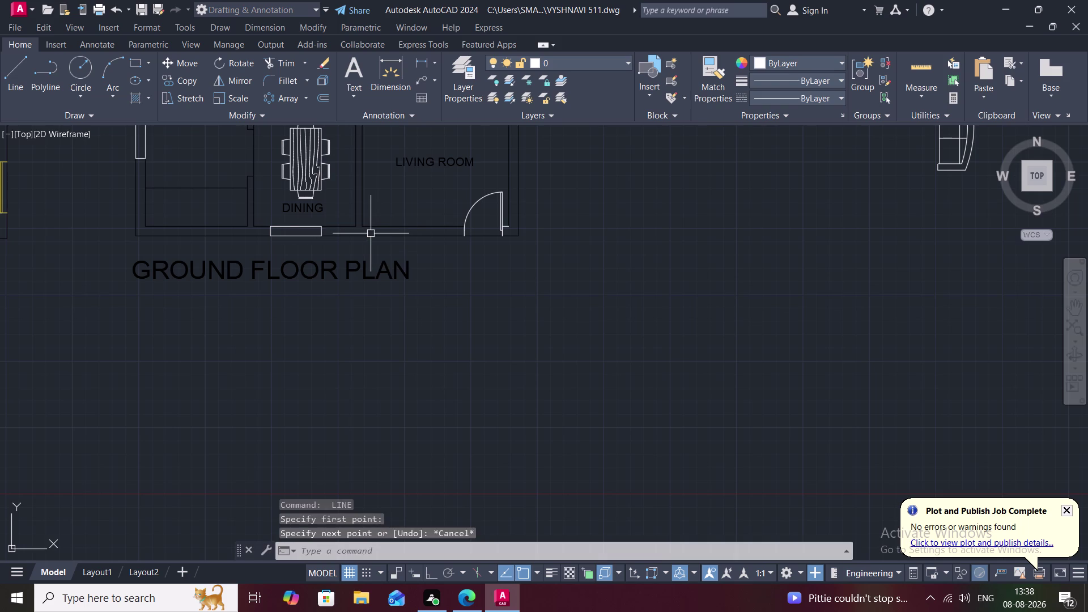
key(space)
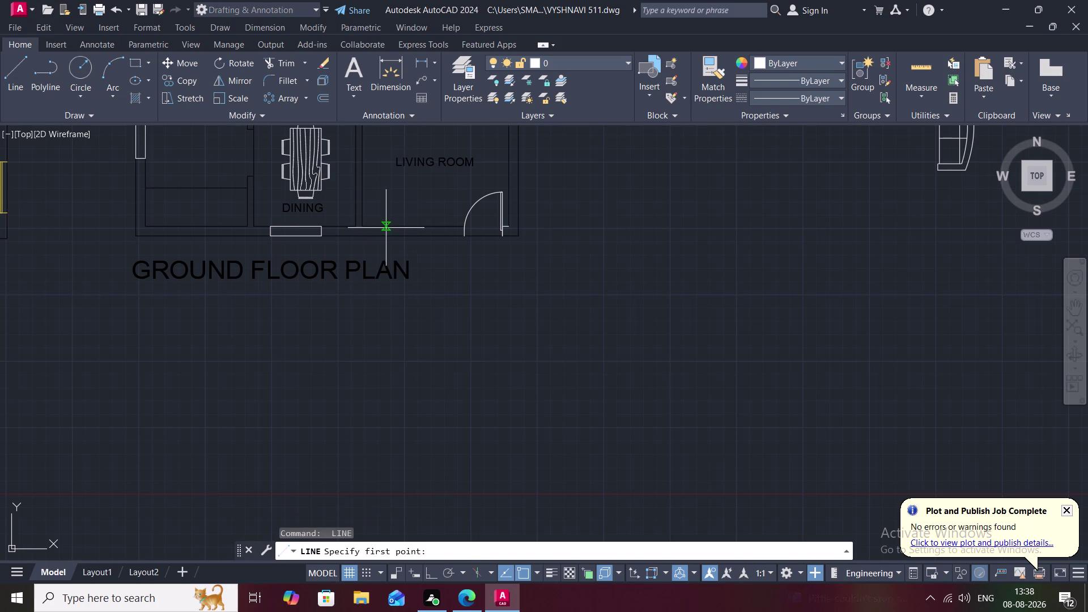
click(386, 227)
click(385, 236)
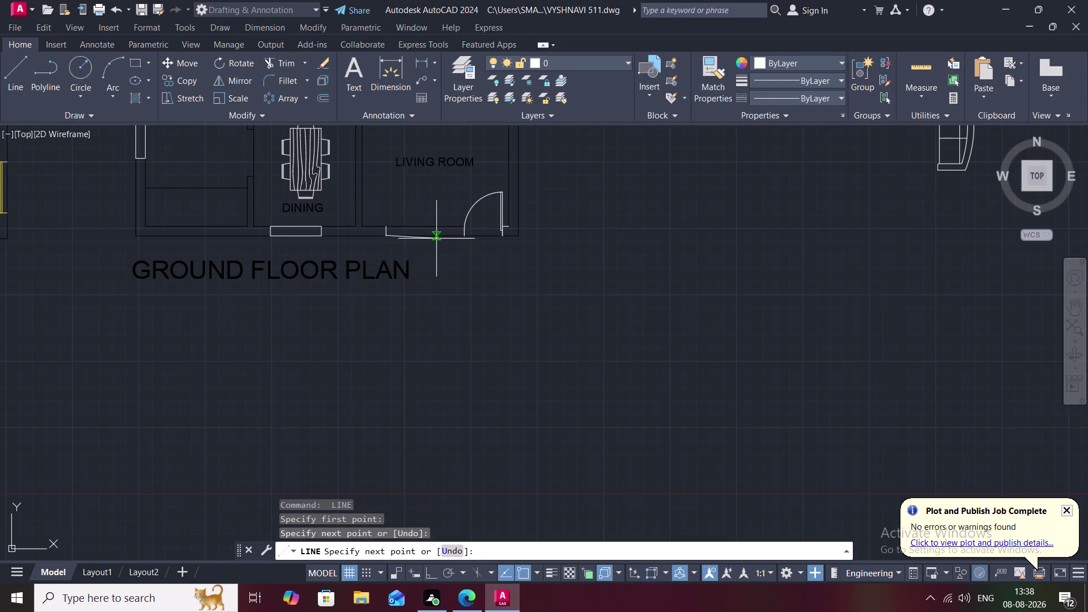
key(4)
key(apostrophe)
key(space)
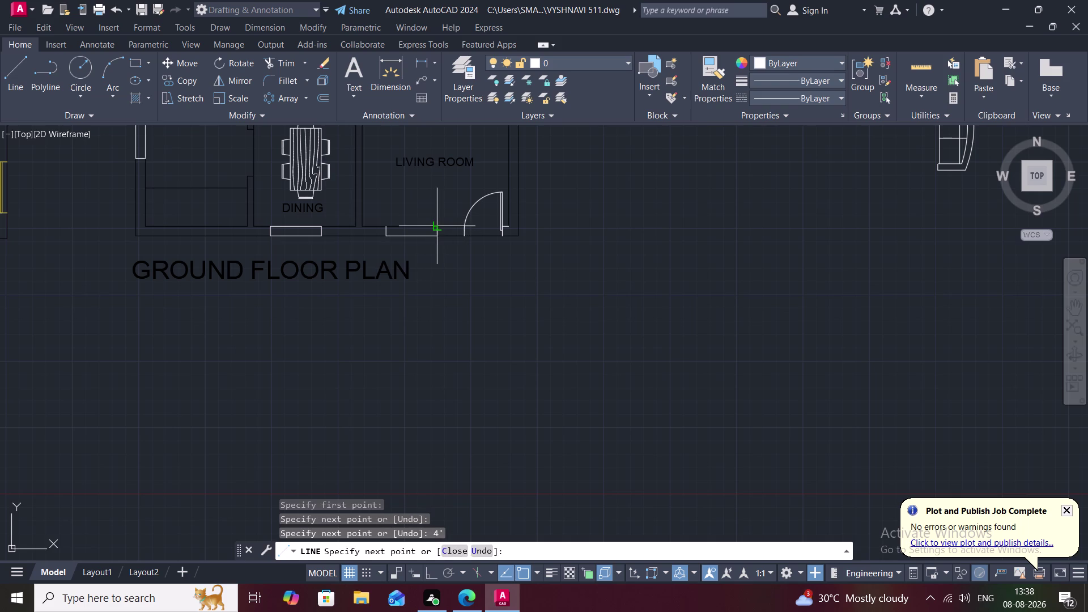
click(435, 224)
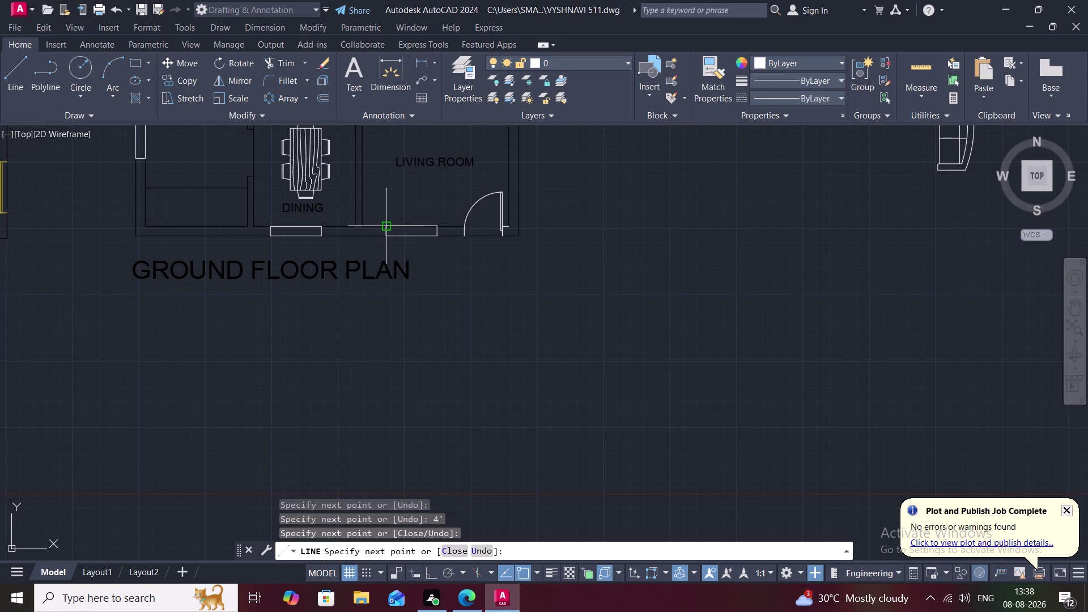
click(387, 226)
key(space)
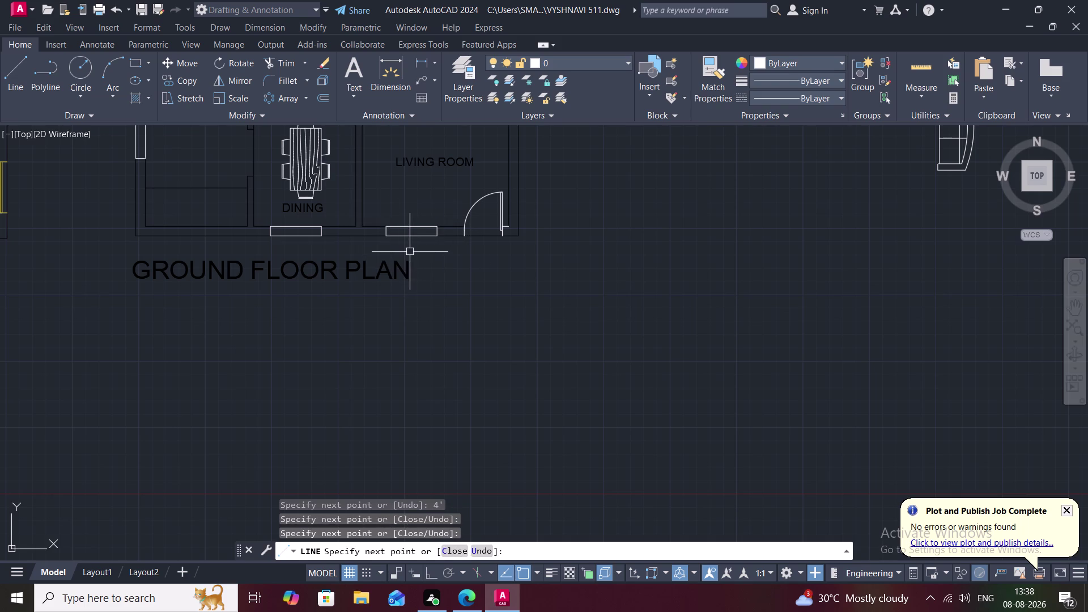
Draw a 4' window outline on the living room's right wall.
middle_drag(430, 208, 393, 257)
scroll(down, 3)
scroll(down, 3)
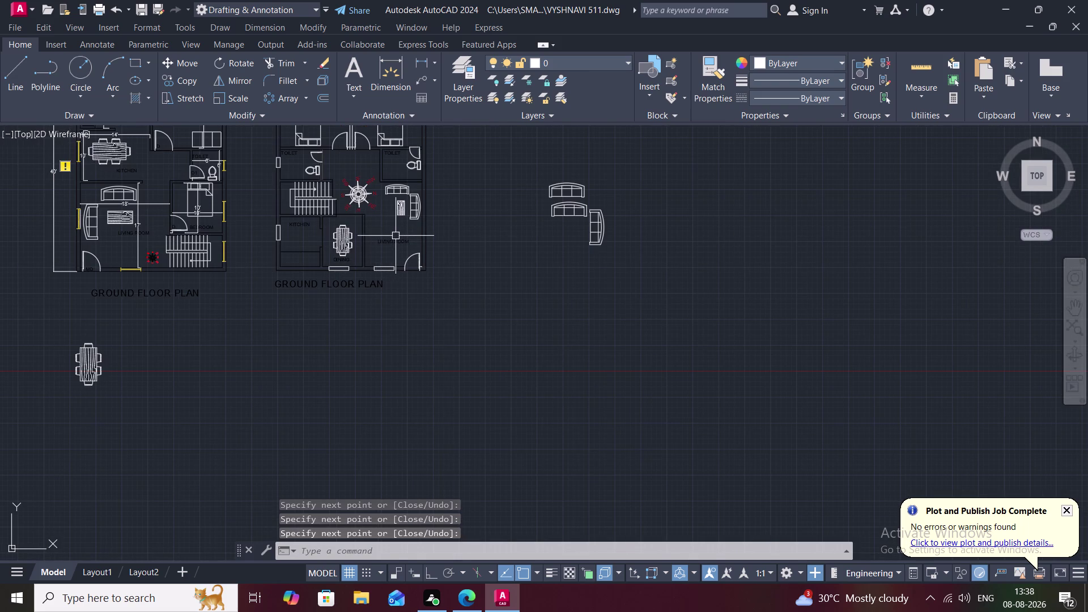
middle_drag(396, 236, 363, 270)
scroll(up, 3)
middle_drag(387, 254, 359, 257)
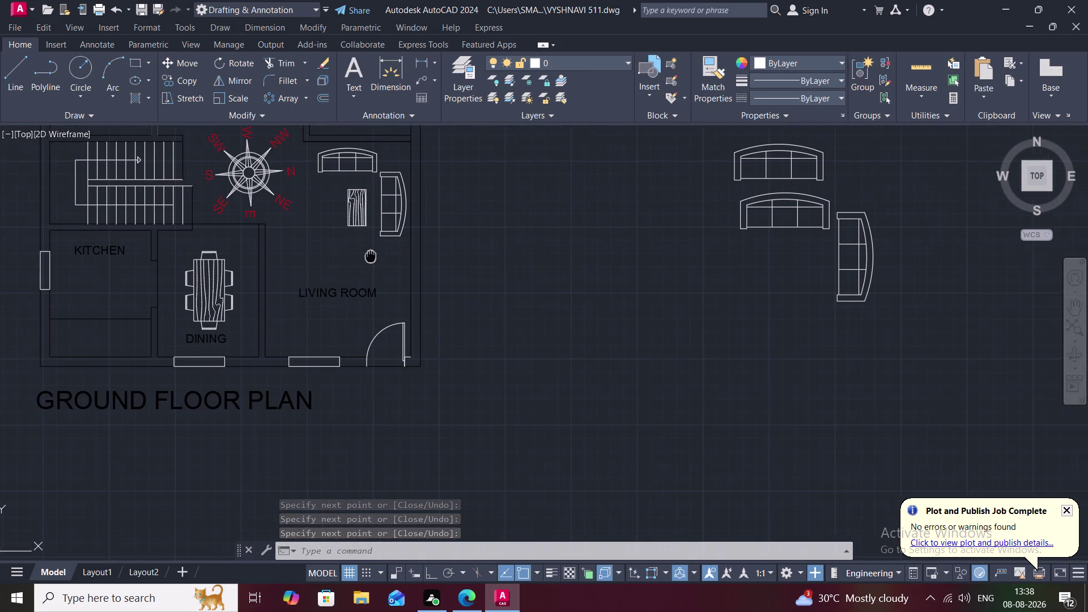
middle_drag(360, 258, 346, 263)
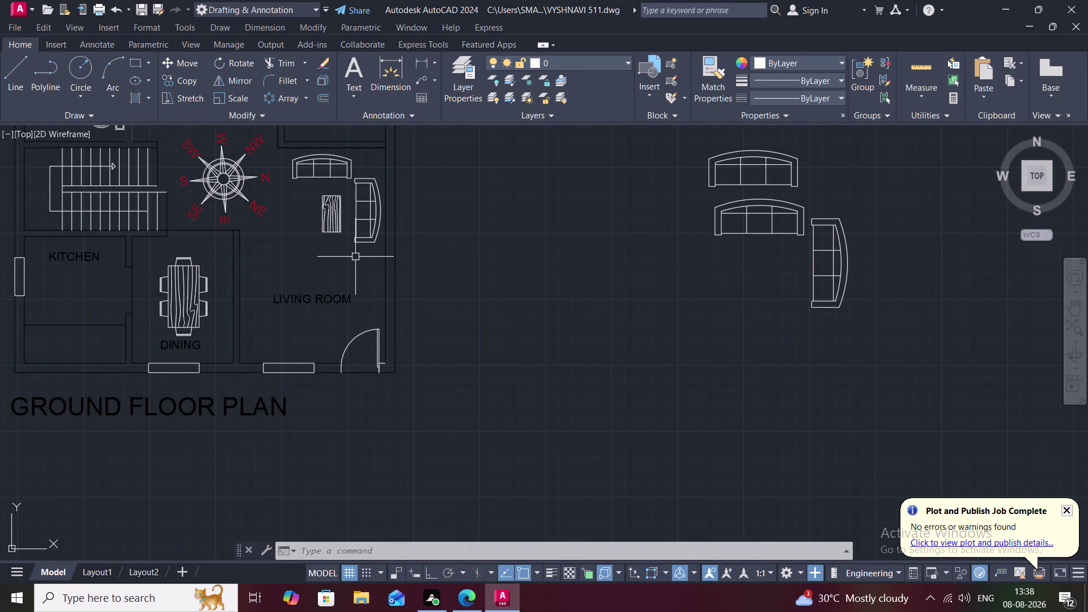
key(space)
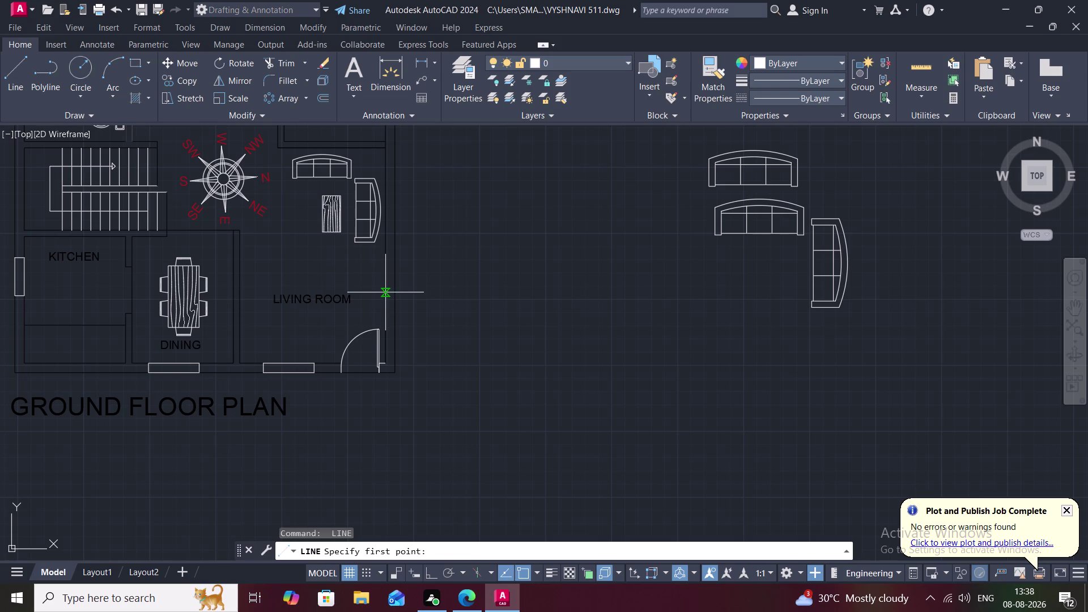
click(385, 293)
click(395, 289)
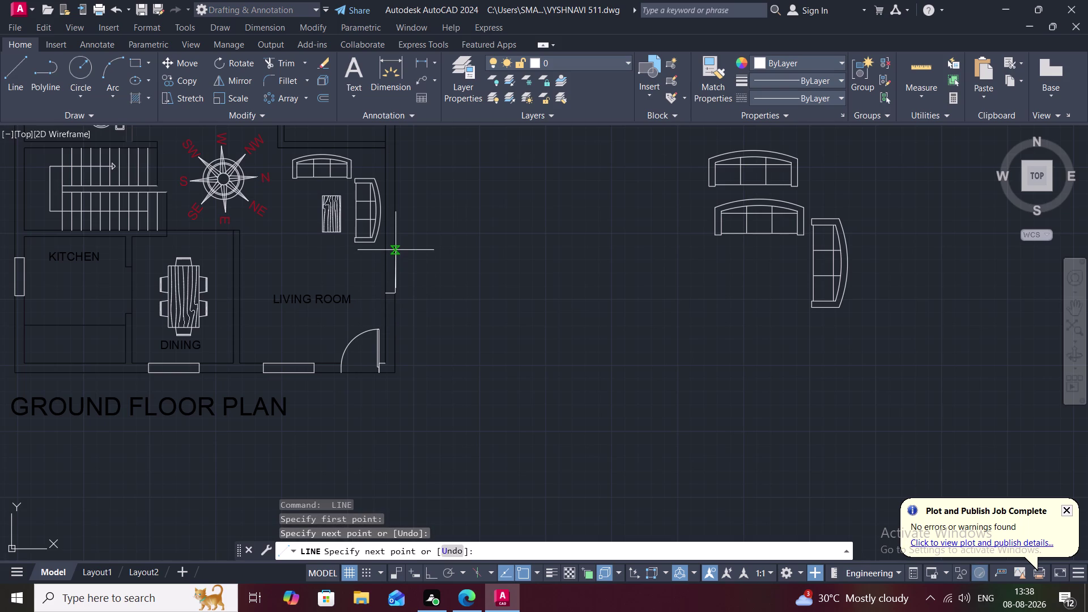
key(4)
key(apostrophe)
key(space)
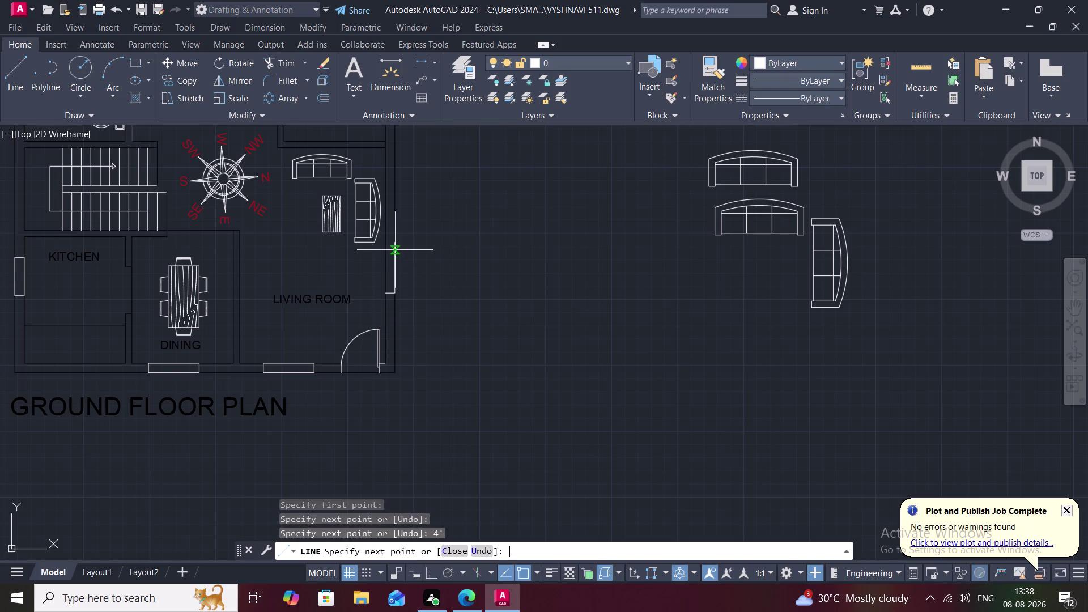
click(385, 244)
click(385, 292)
key(space)
Draw a trial 2' line on the toilet wall, then delete the unwanted lines.
scroll(down, 3)
middle_drag(362, 259, 366, 307)
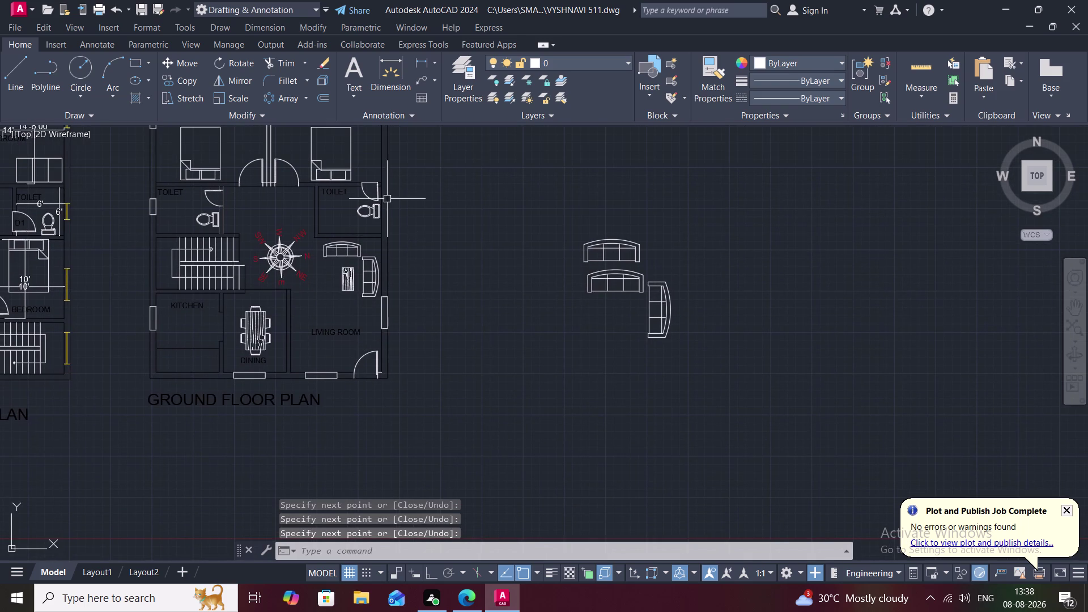
scroll(up, 3)
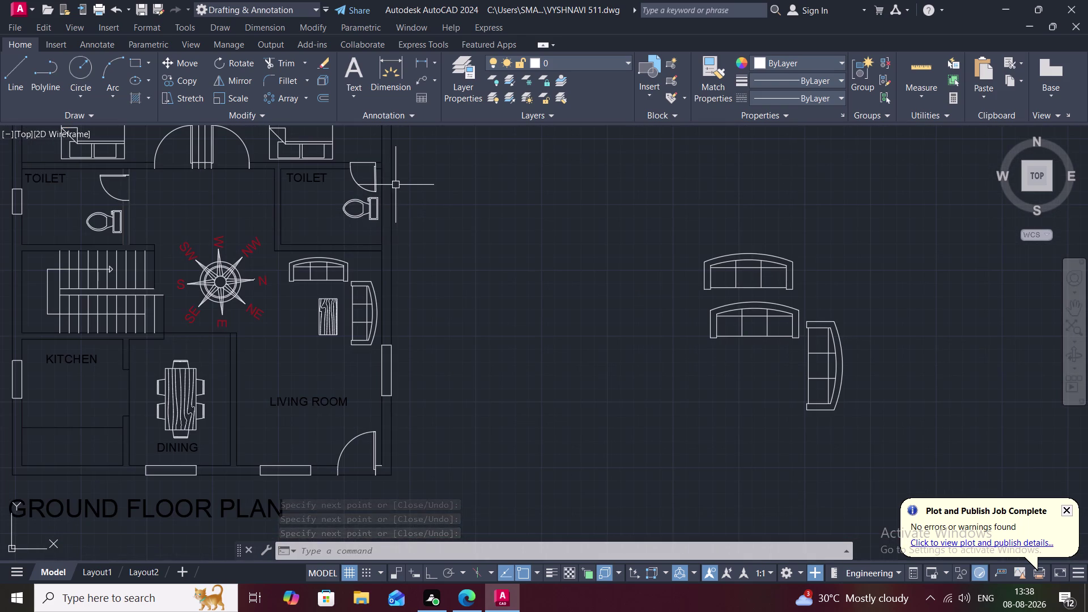
key(space)
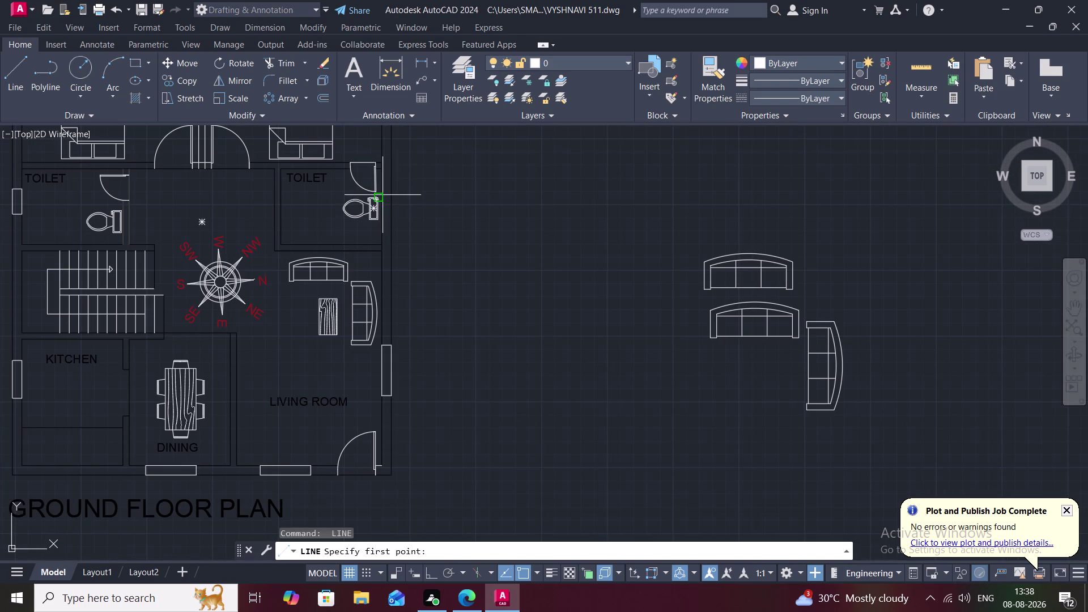
click(384, 191)
click(393, 191)
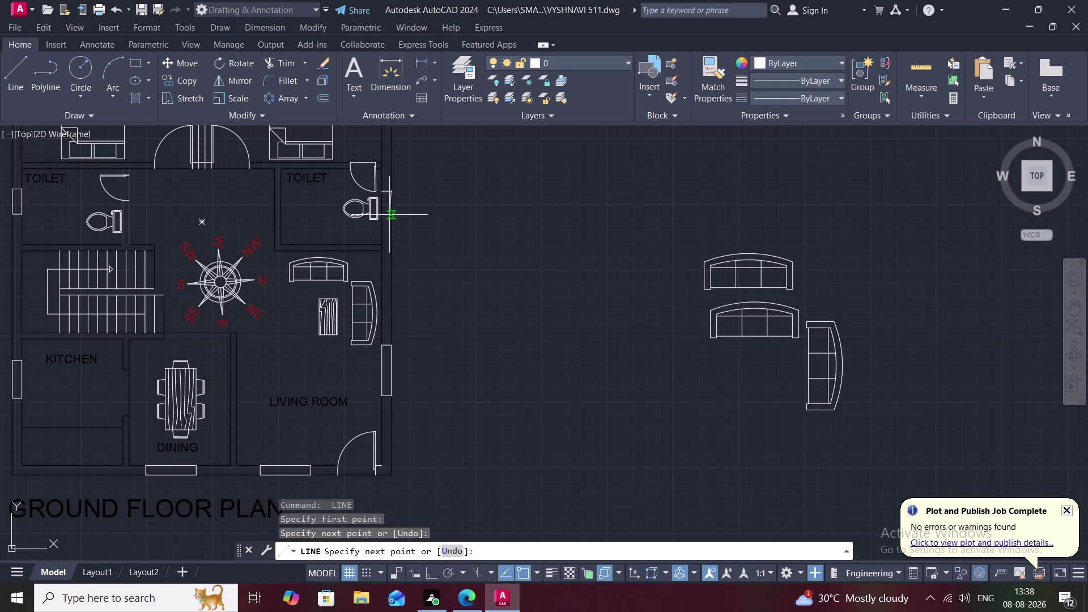
text(2)
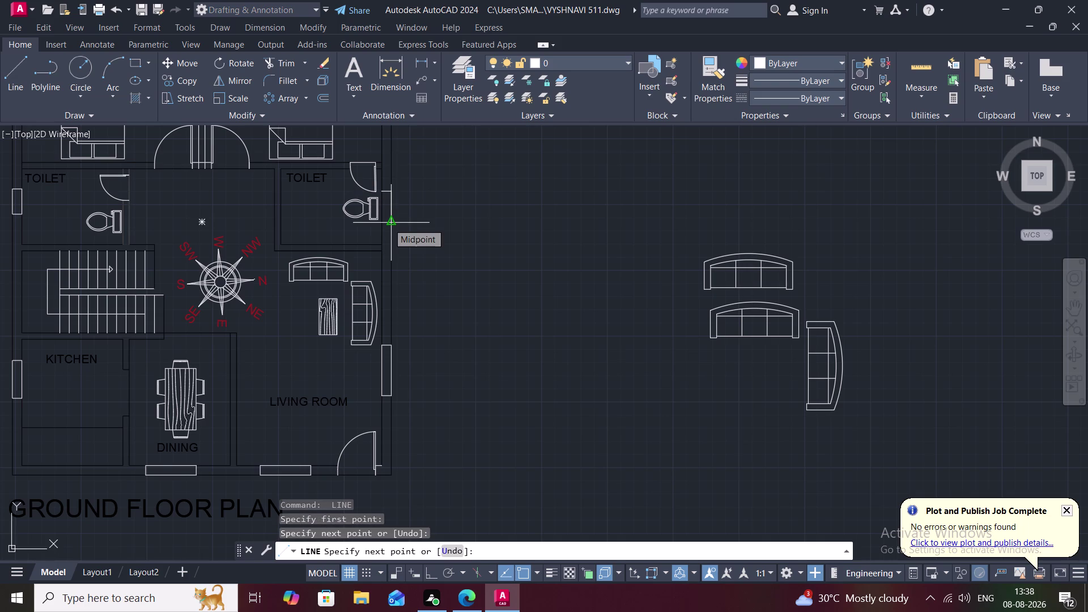
text(')
key(space)
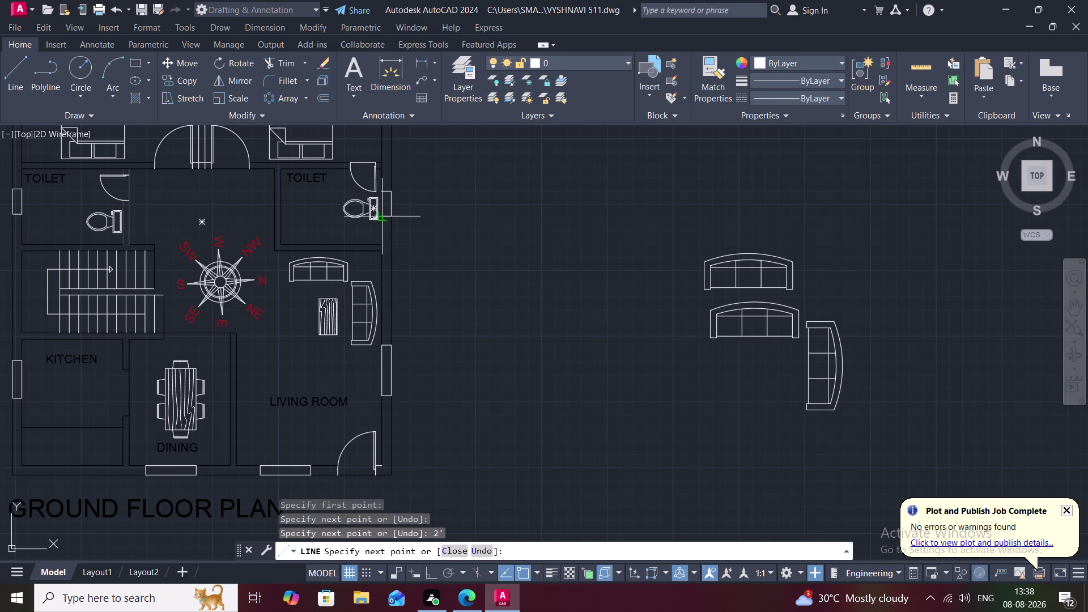
key(Escape)
click(392, 205)
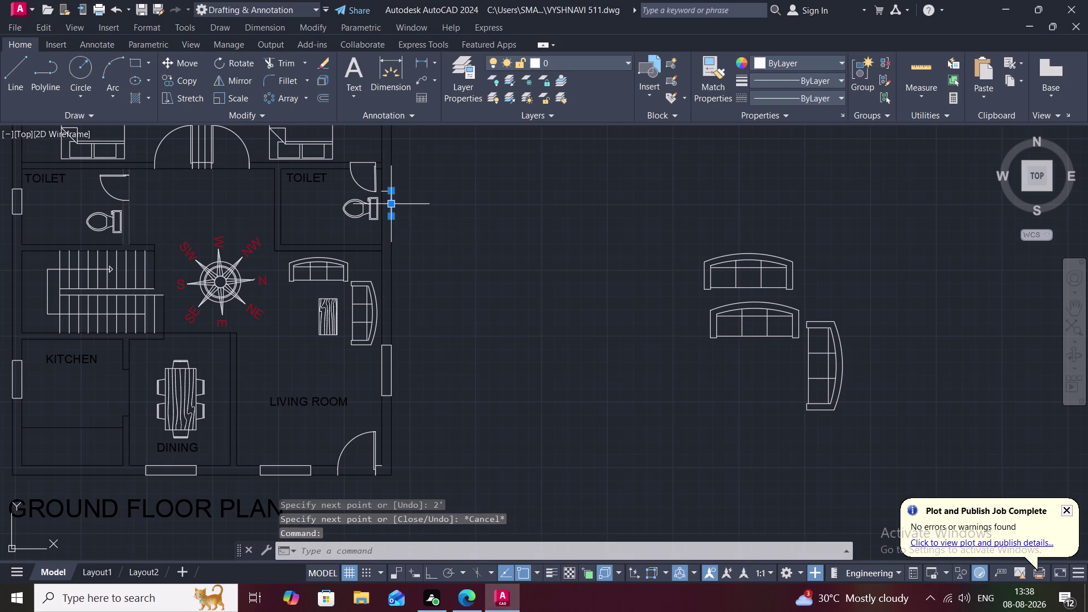
click(383, 191)
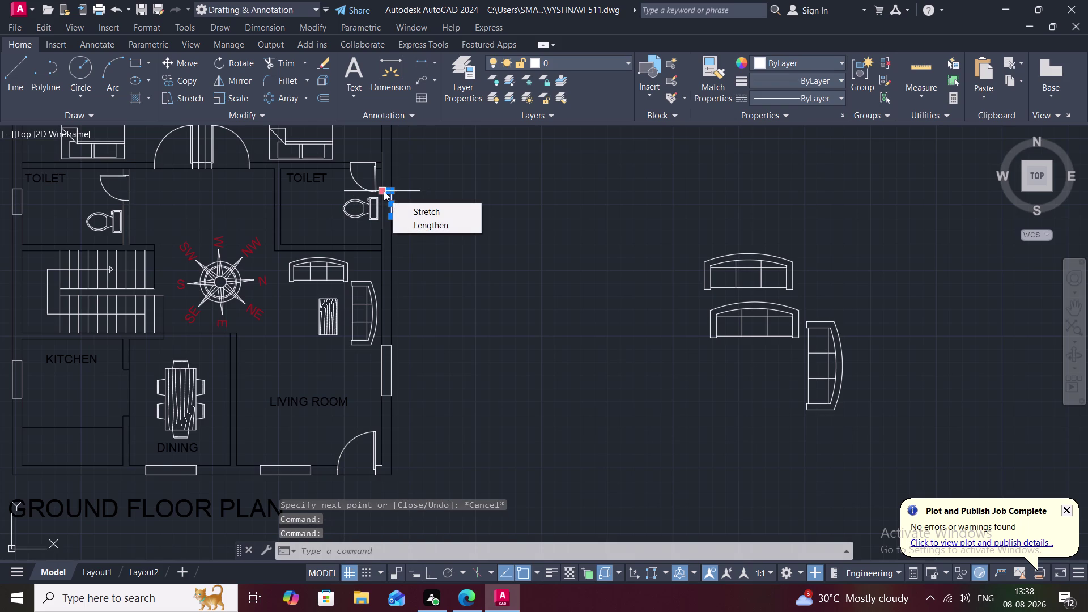
key(Delete)
key(Delete)
key(Delete)
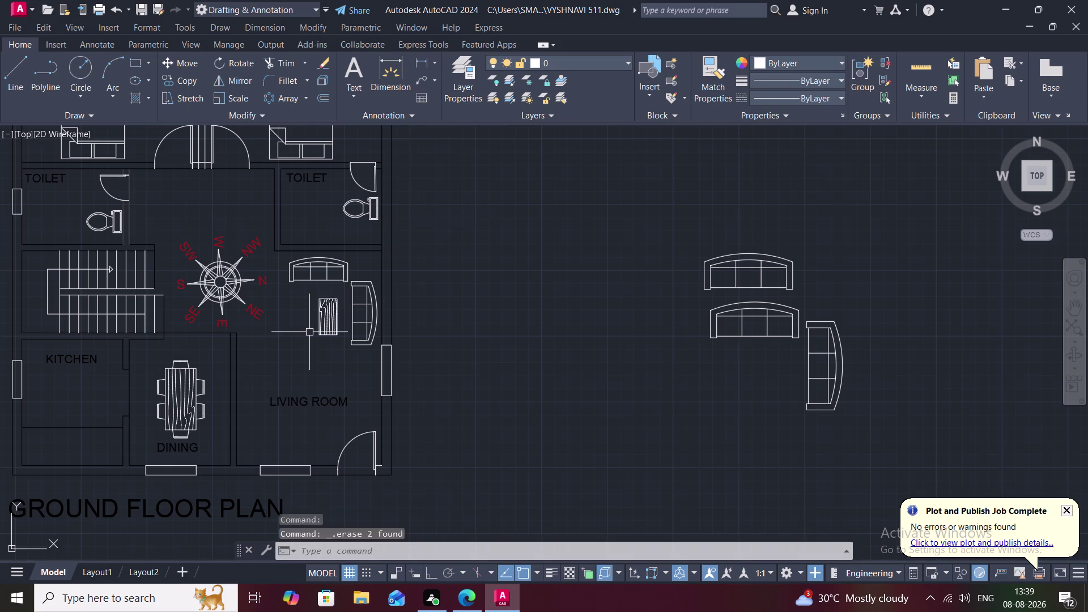
text(L)
key(space)
Draw a 2' trial line beside the toilet and delete the crooked line.
scroll(up, 3)
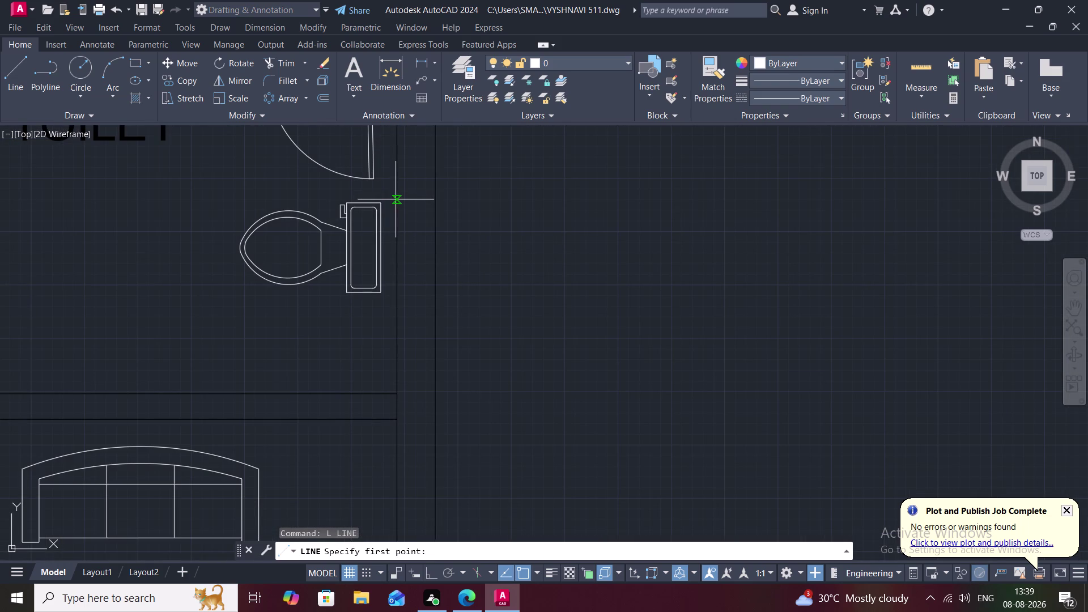
click(397, 203)
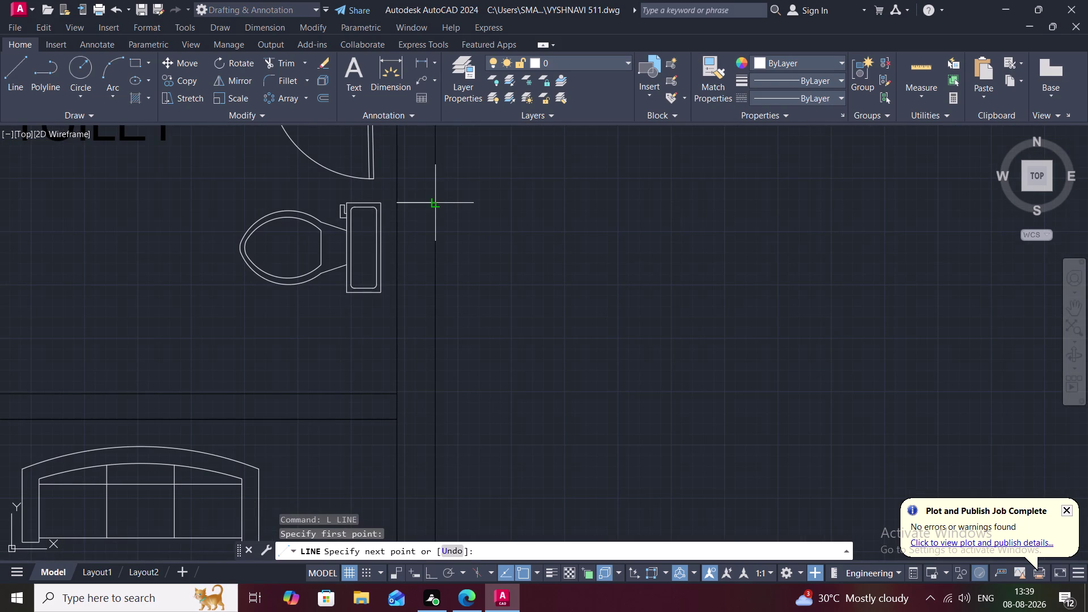
click(433, 199)
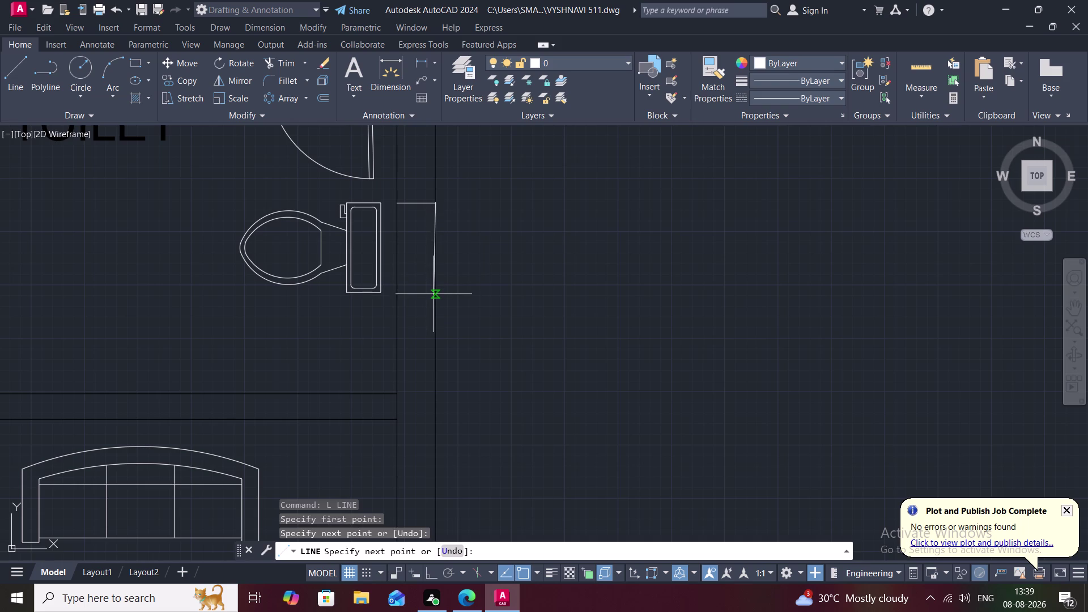
key(2)
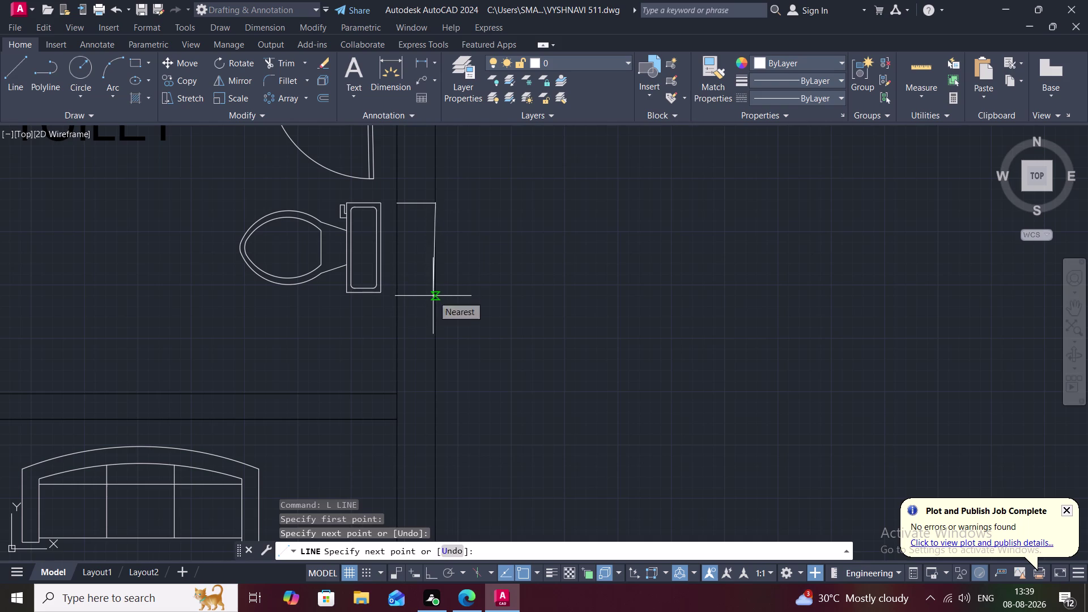
key(apostrophe)
key(space)
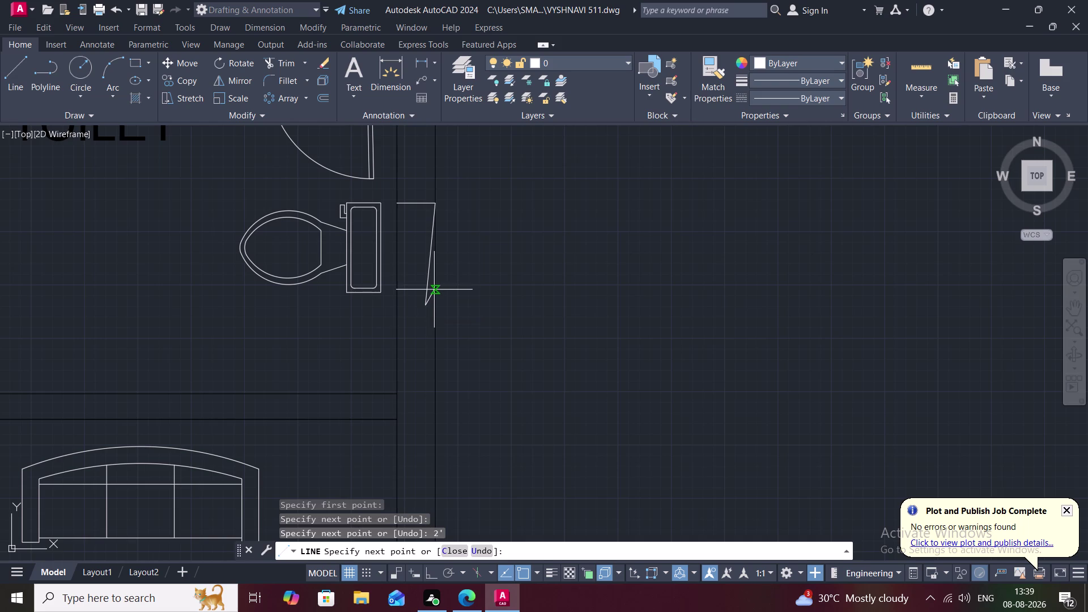
key(Escape)
click(429, 263)
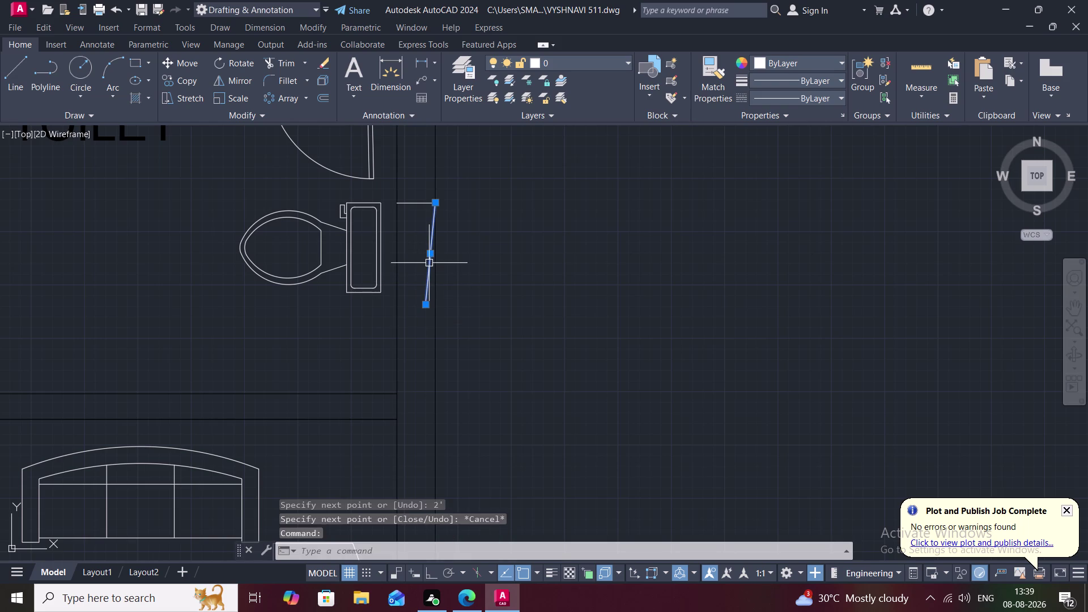
key(Delete)
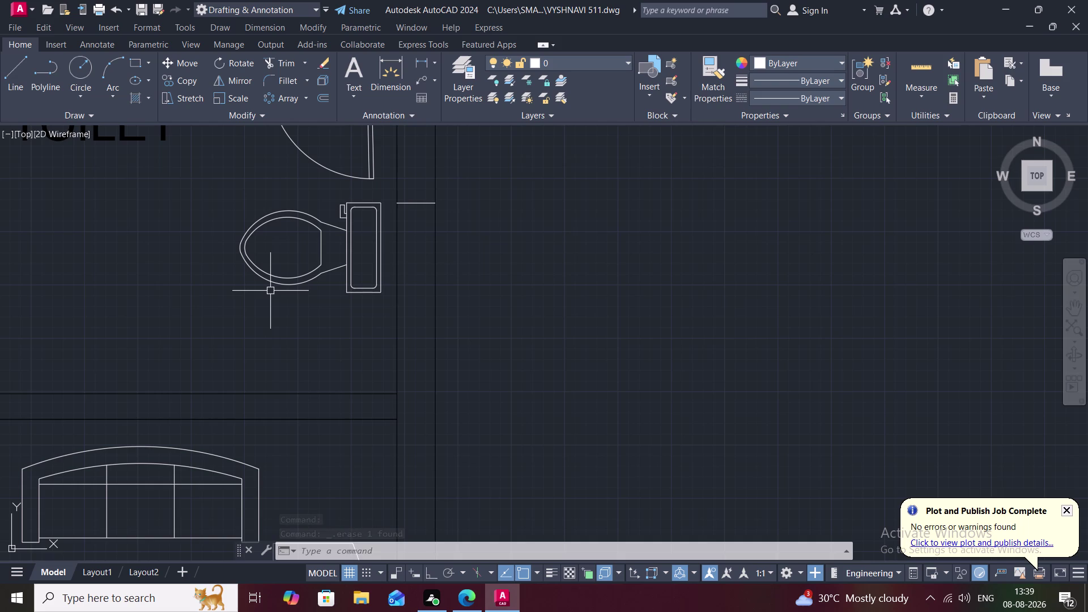
key(space)
key(Escape)
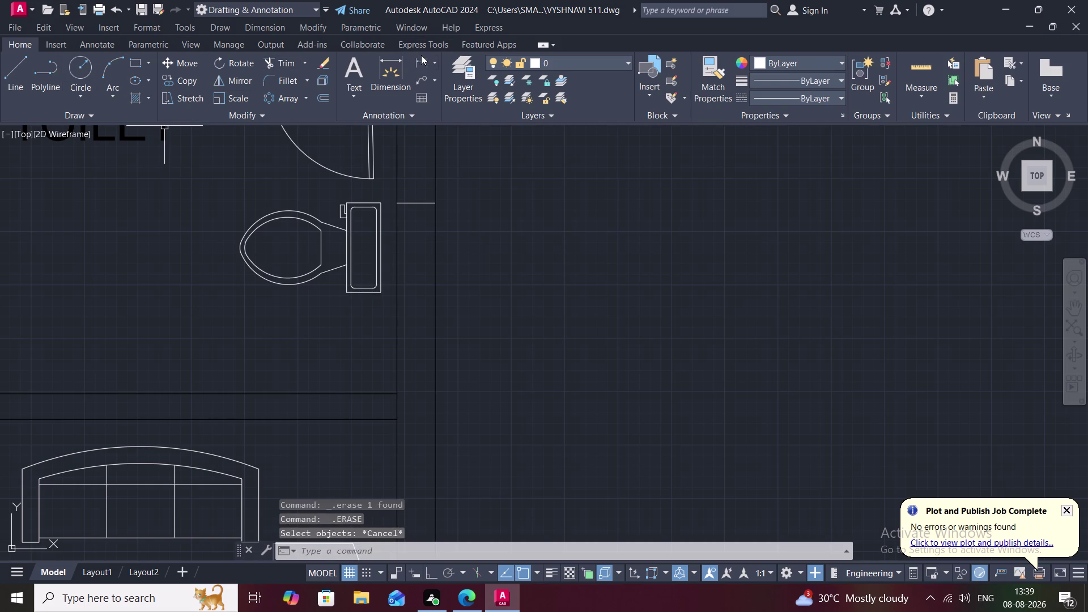
Draw a 2' rectangular window outline on the right toilet's outer wall.
key(l)
key(space)
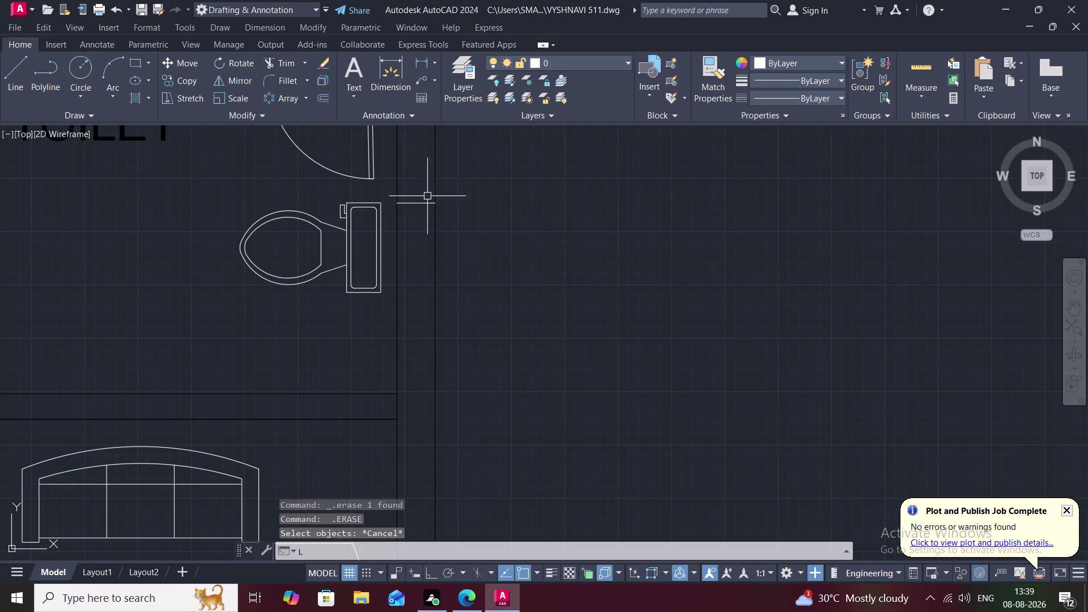
click(436, 205)
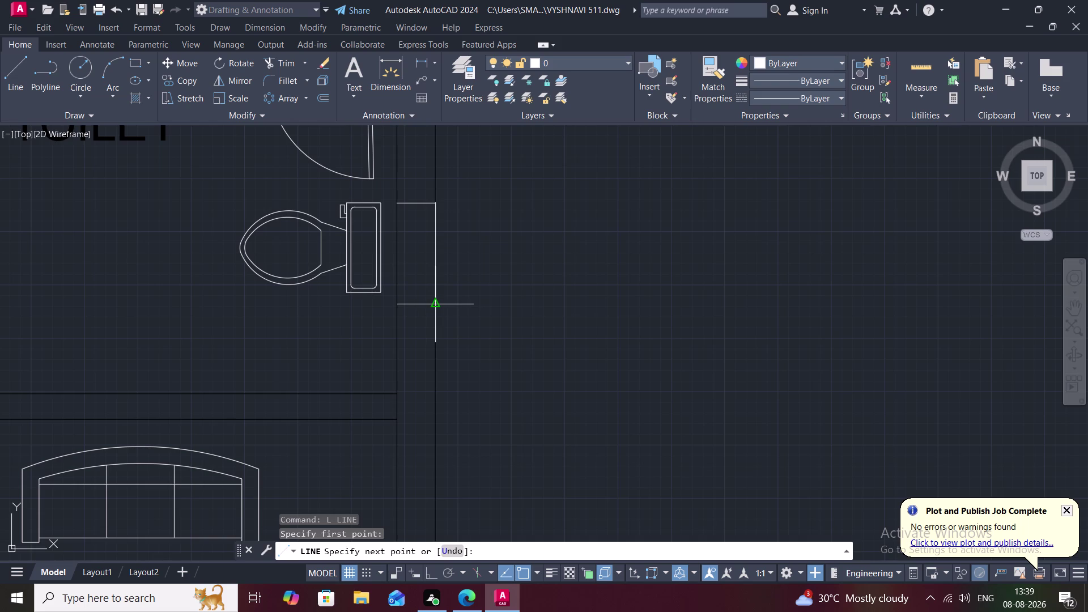
text(2')
key(space)
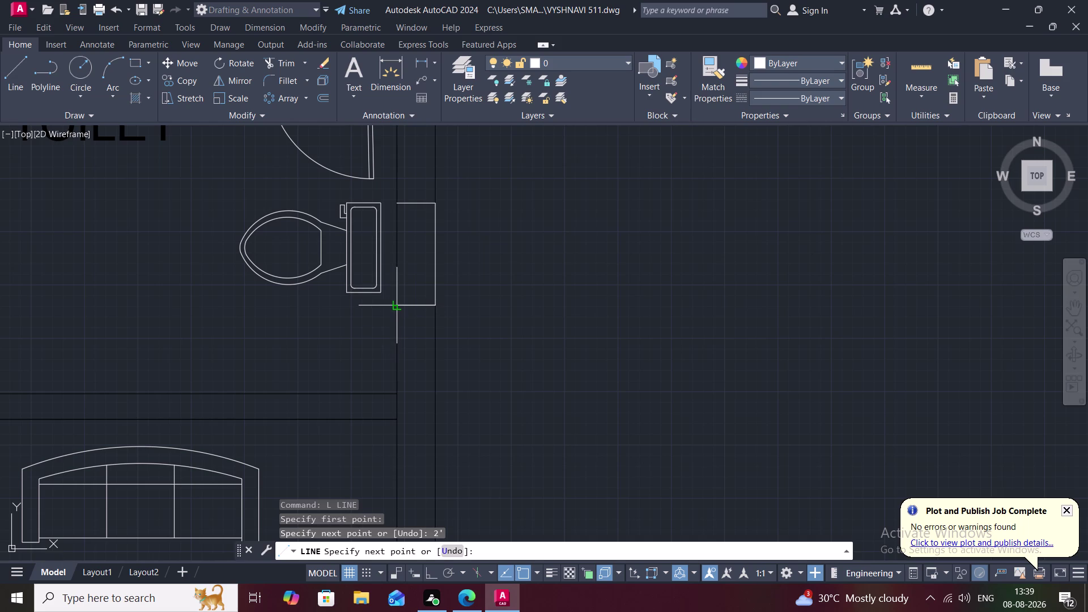
click(395, 305)
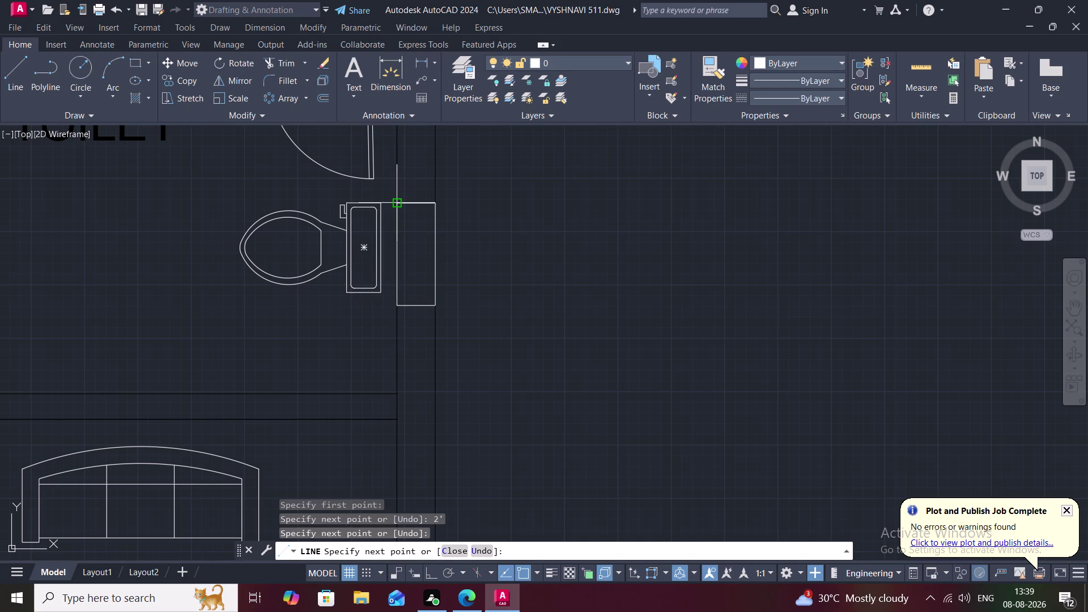
click(395, 207)
key(space)
scroll(down, 3)
scroll(down, 3)
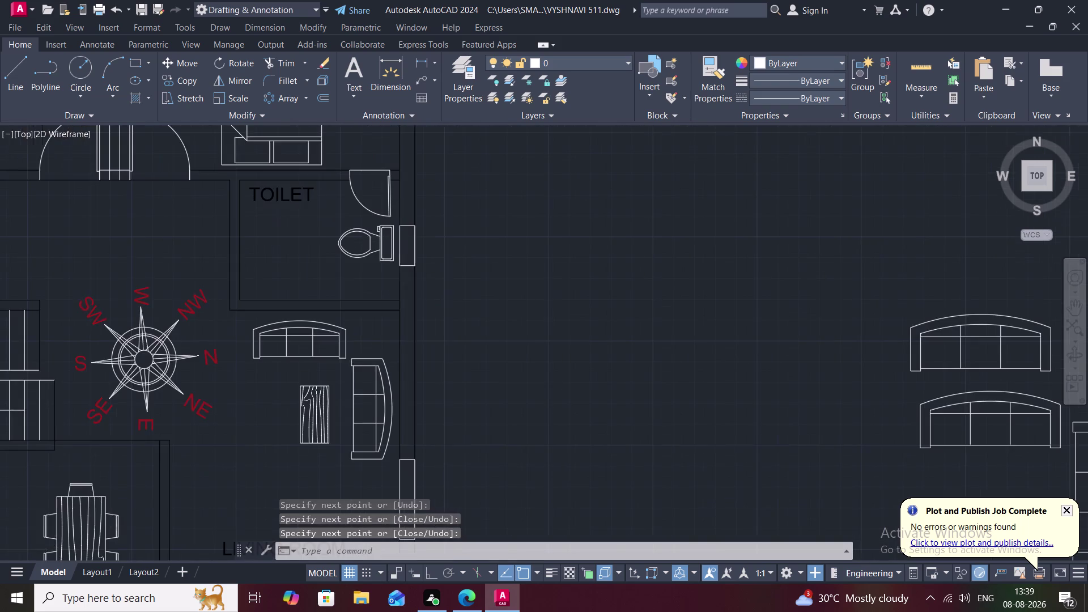
Draw a 4' window outline on the right bedroom's side wall.
middle_drag(395, 221, 392, 397)
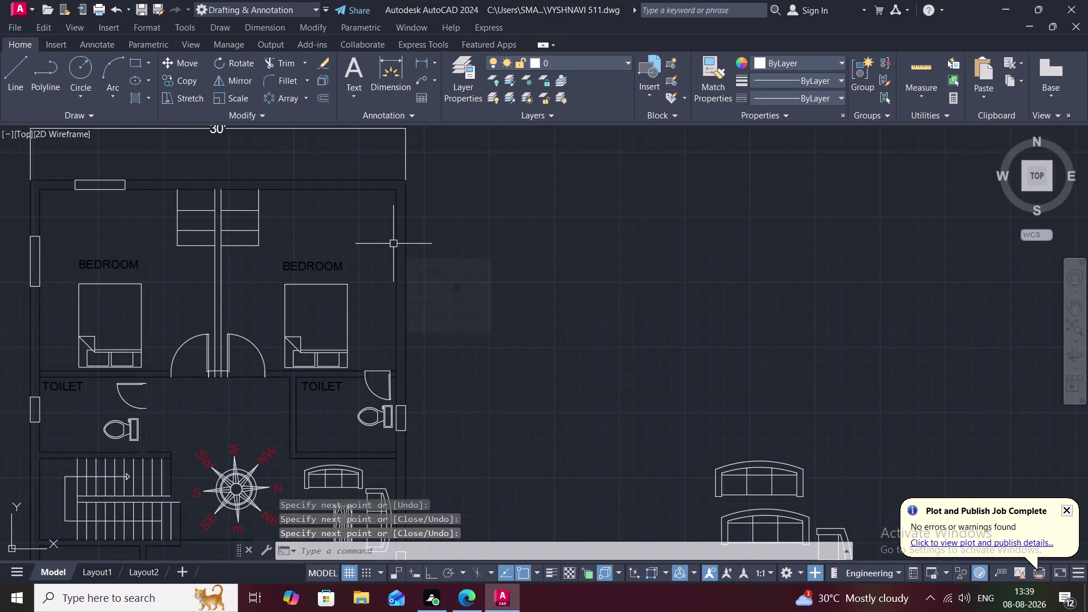
key(space)
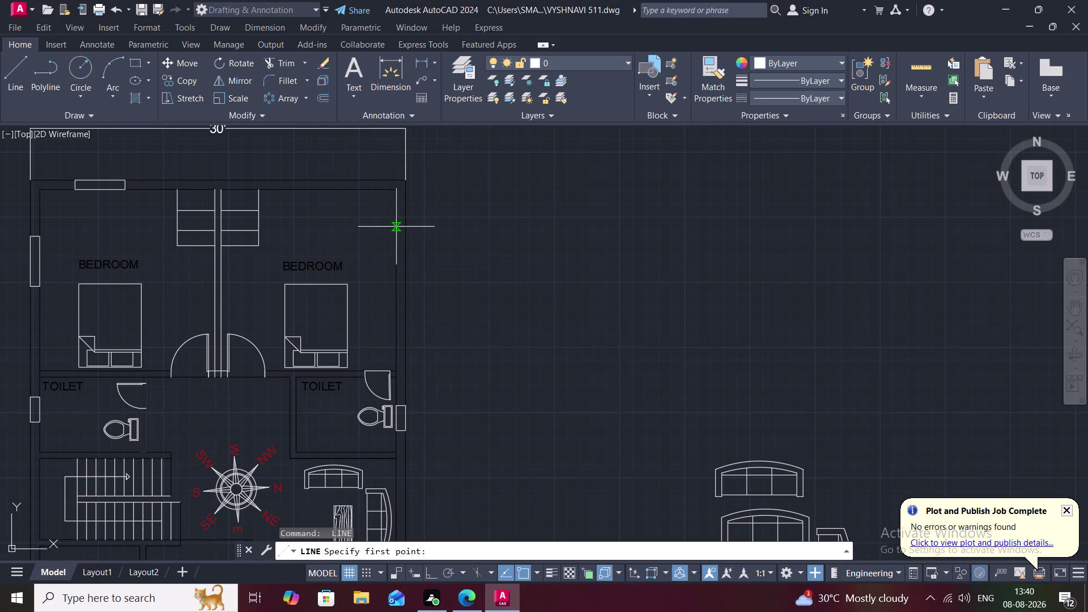
click(396, 226)
click(408, 227)
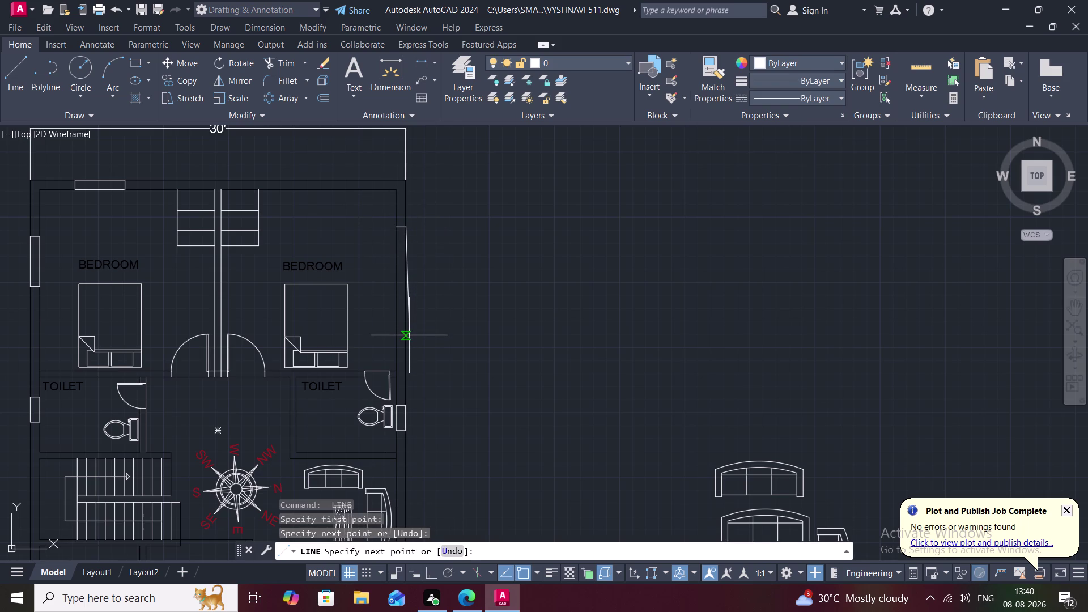
key(4)
key(apostrophe)
key(space)
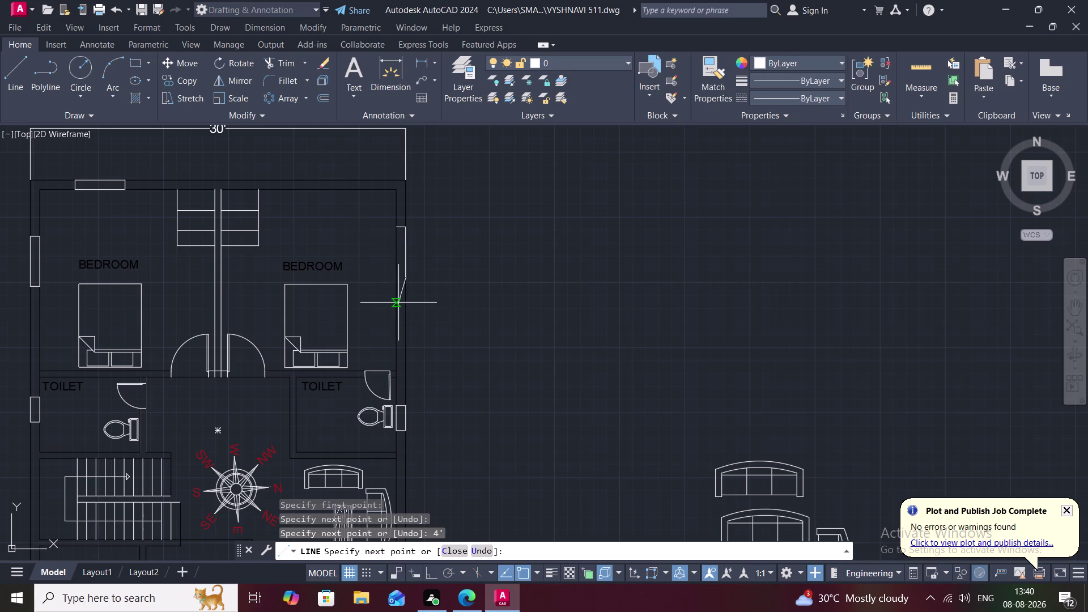
click(397, 282)
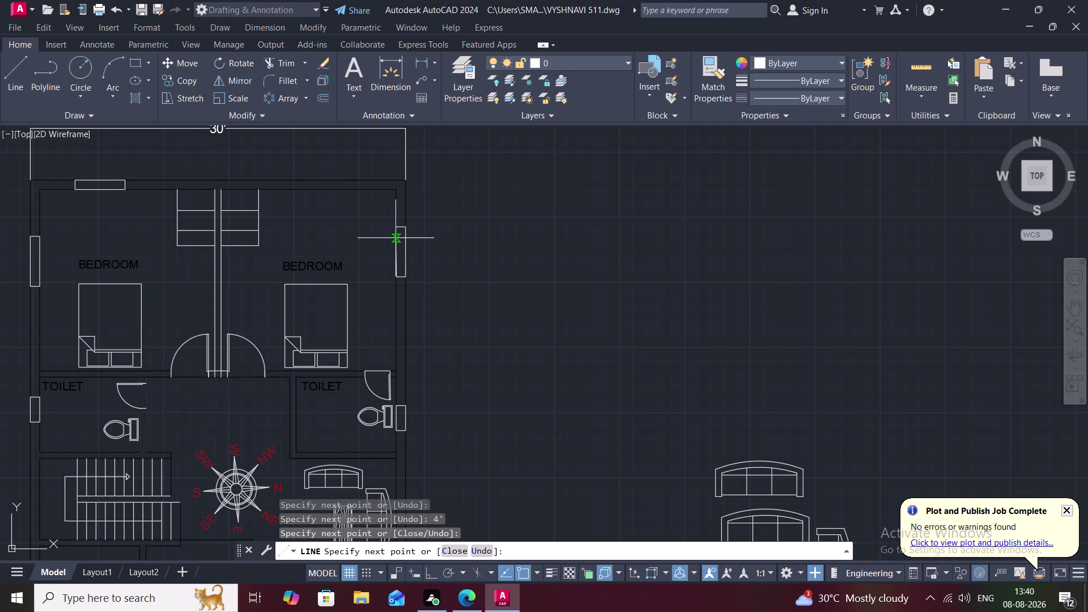
click(395, 228)
key(space)
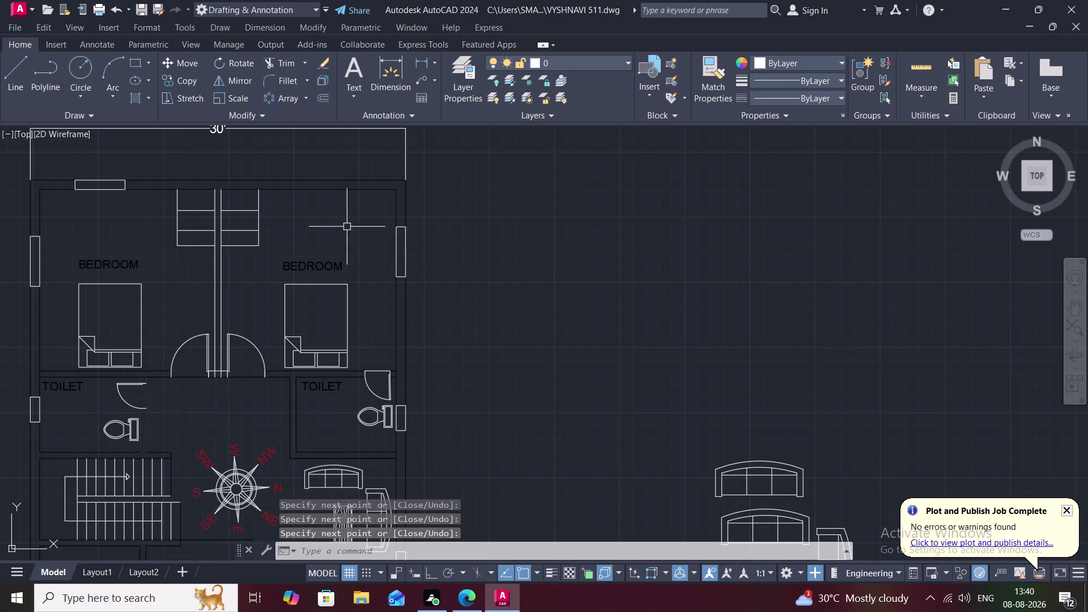
Draw a 4' window outline on the top wall above the right bedroom.
middle_drag(327, 207, 360, 266)
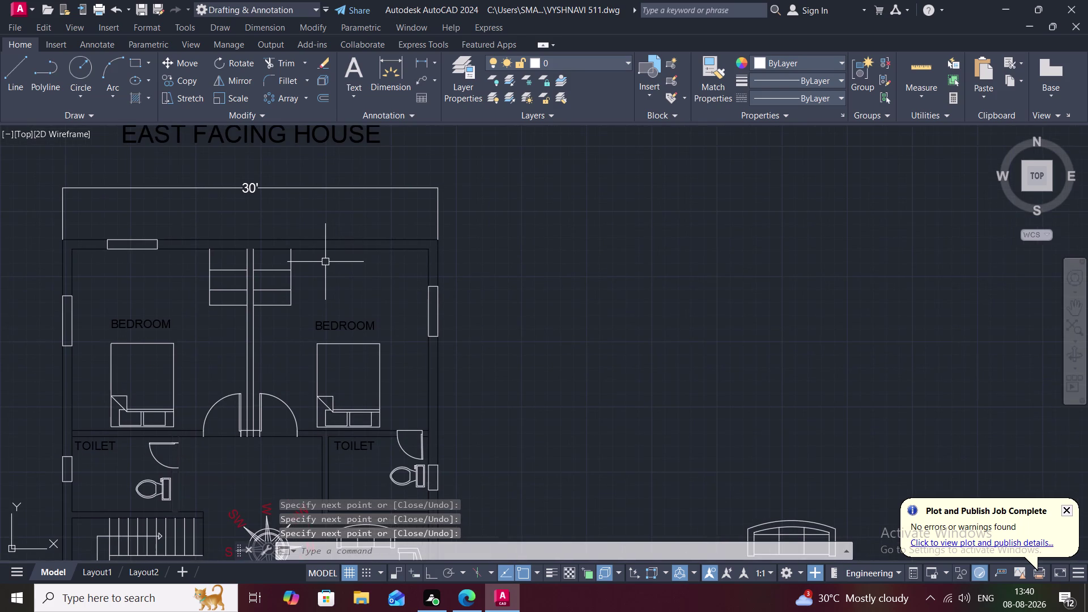
key(space)
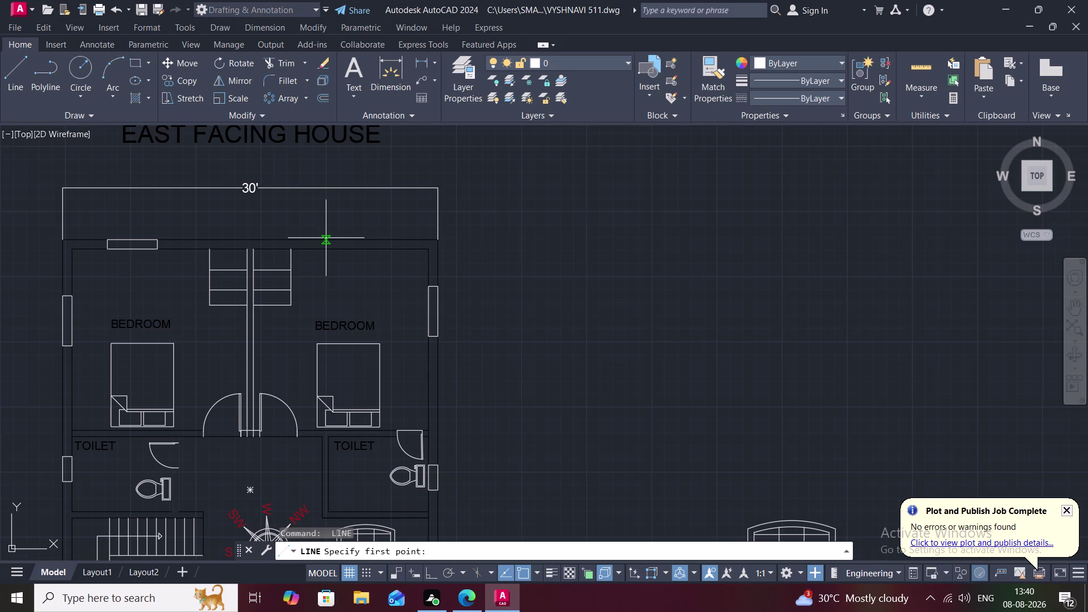
click(326, 238)
click(326, 249)
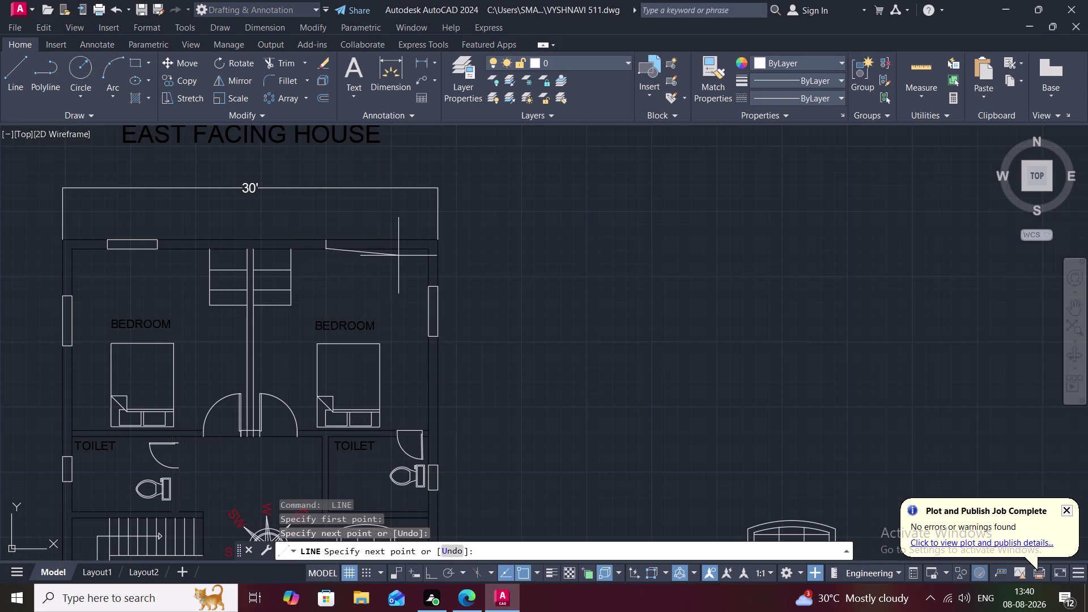
text(4')
key(space)
key(space)
click(377, 237)
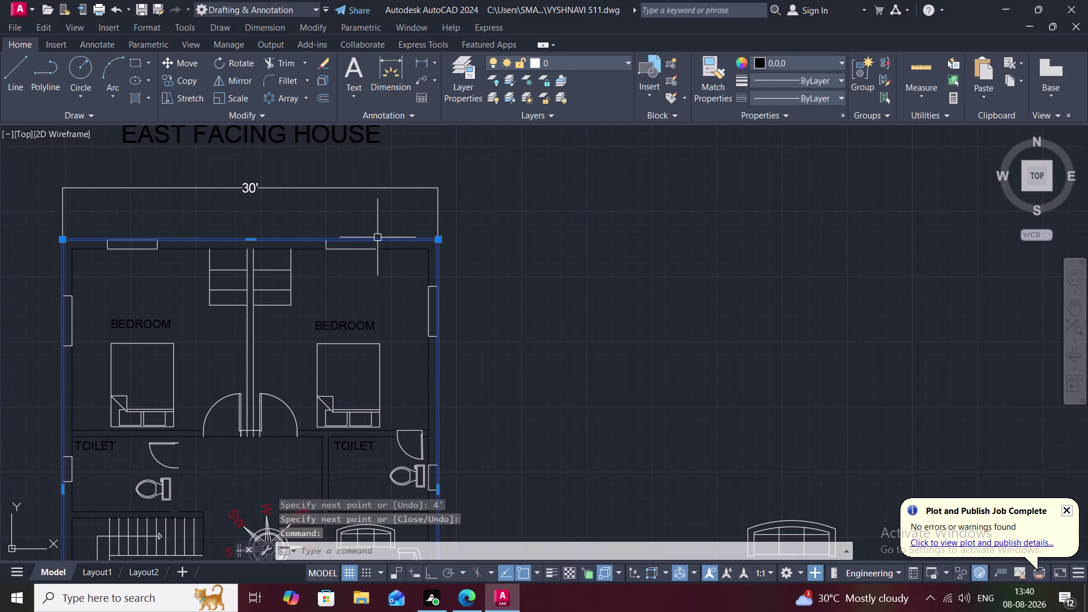
key(Escape)
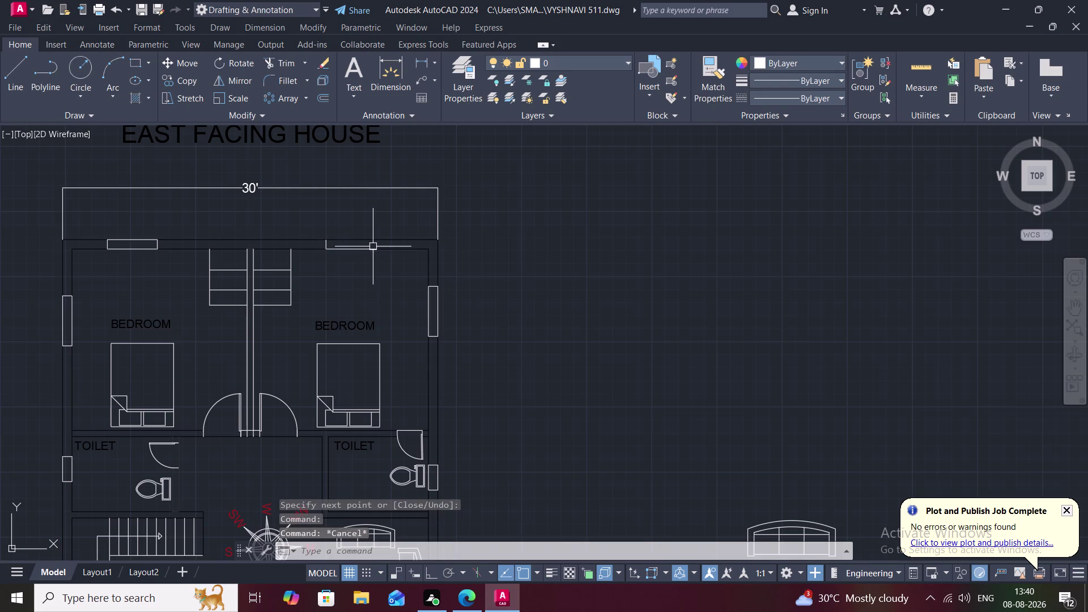
key(space)
click(378, 248)
click(378, 240)
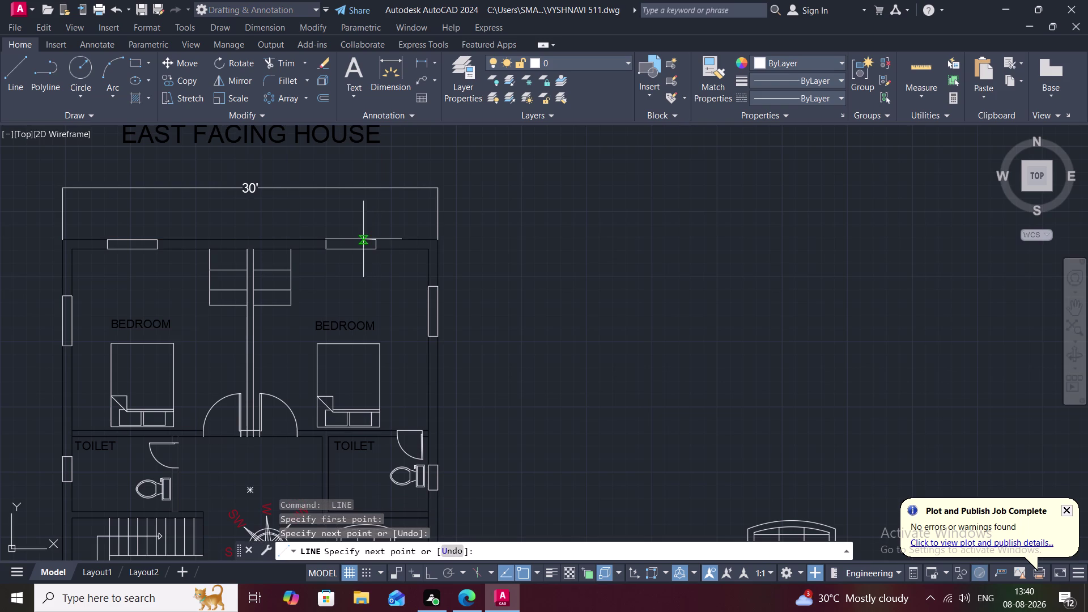
click(328, 240)
key(Escape)
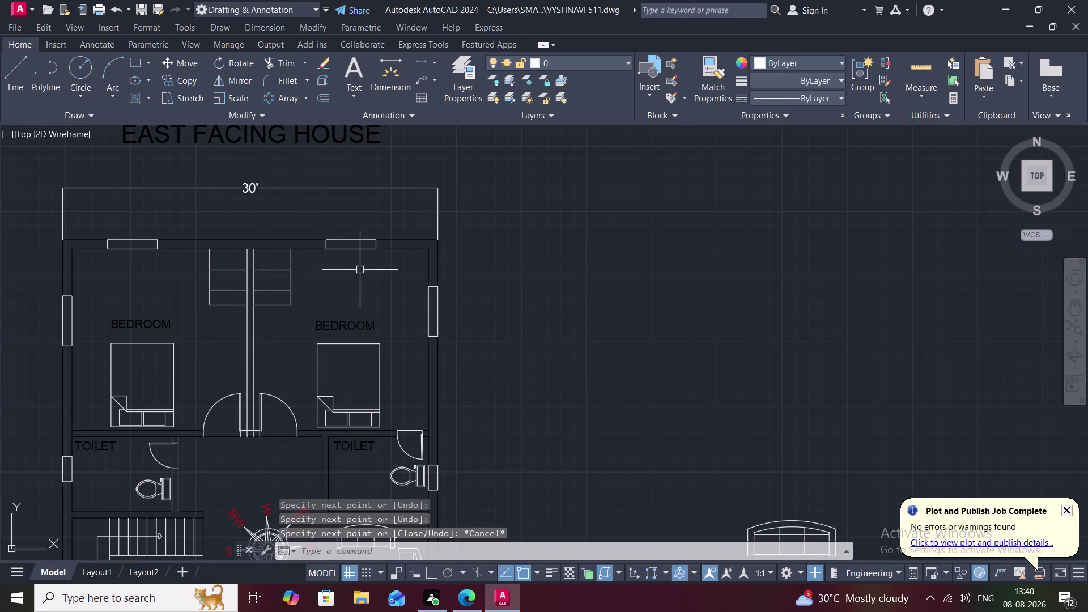
scroll(down, 3)
middle_click(354, 275)
scroll(up, 3)
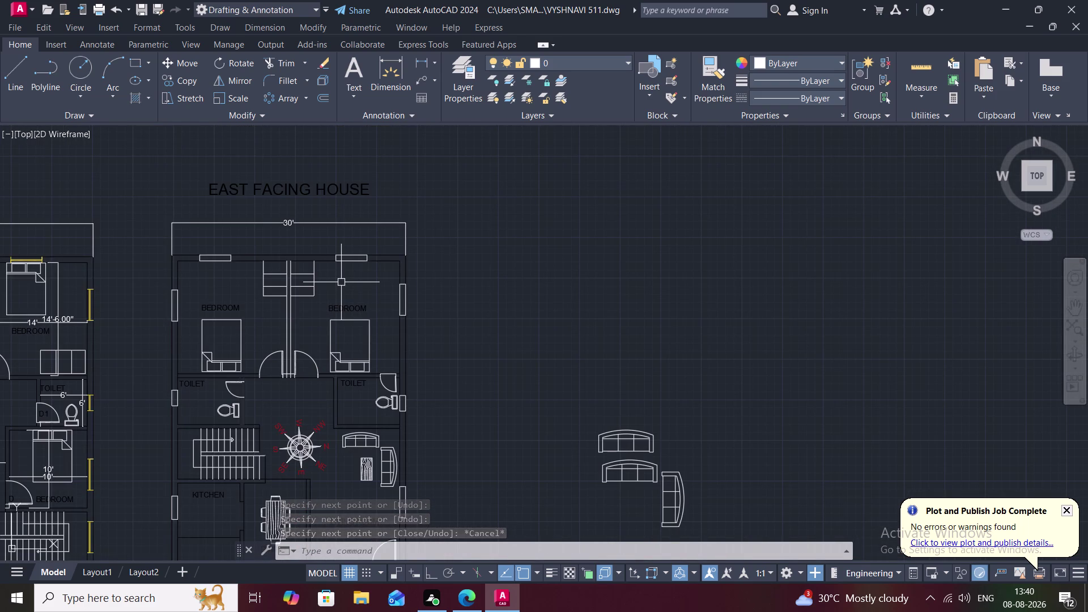
Offset an outer wall line 4.5" toward the inside of the plan.
text(O)
key(space)
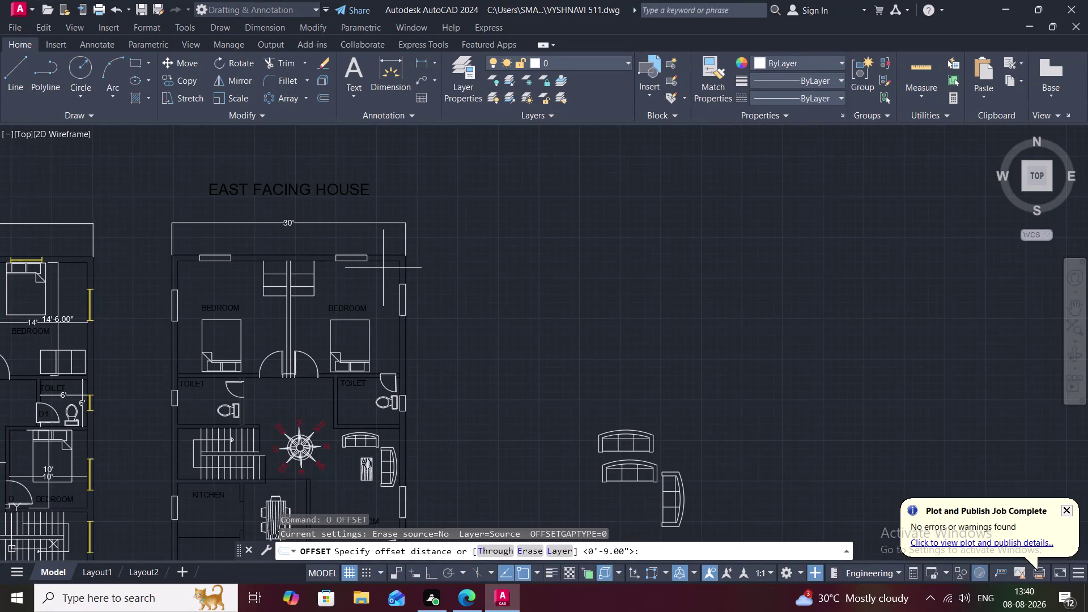
text(4.5)
text(")
key(space)
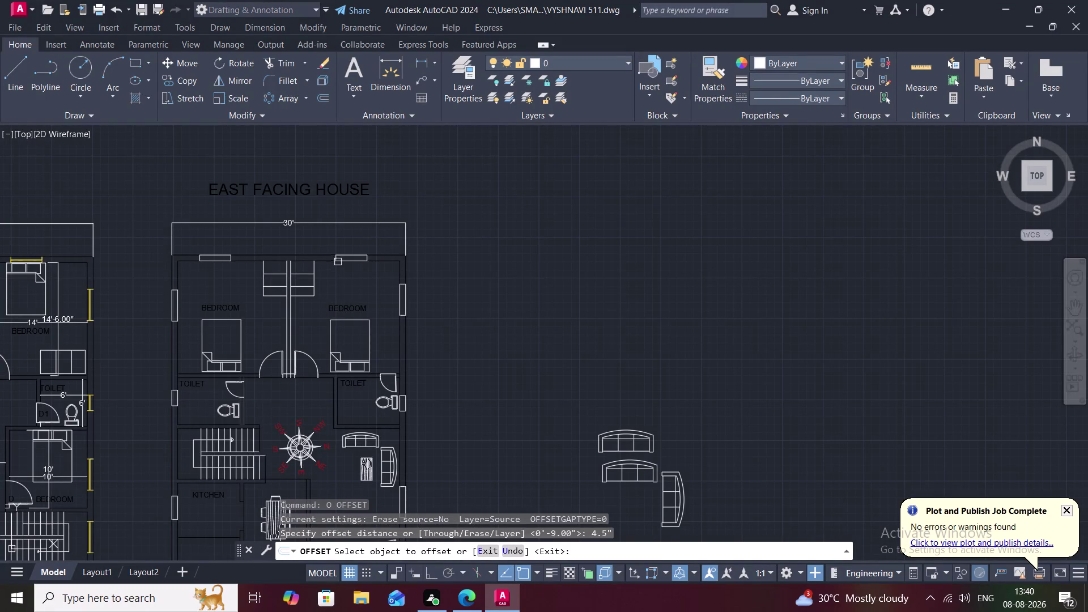
scroll(up, 3)
click(327, 248)
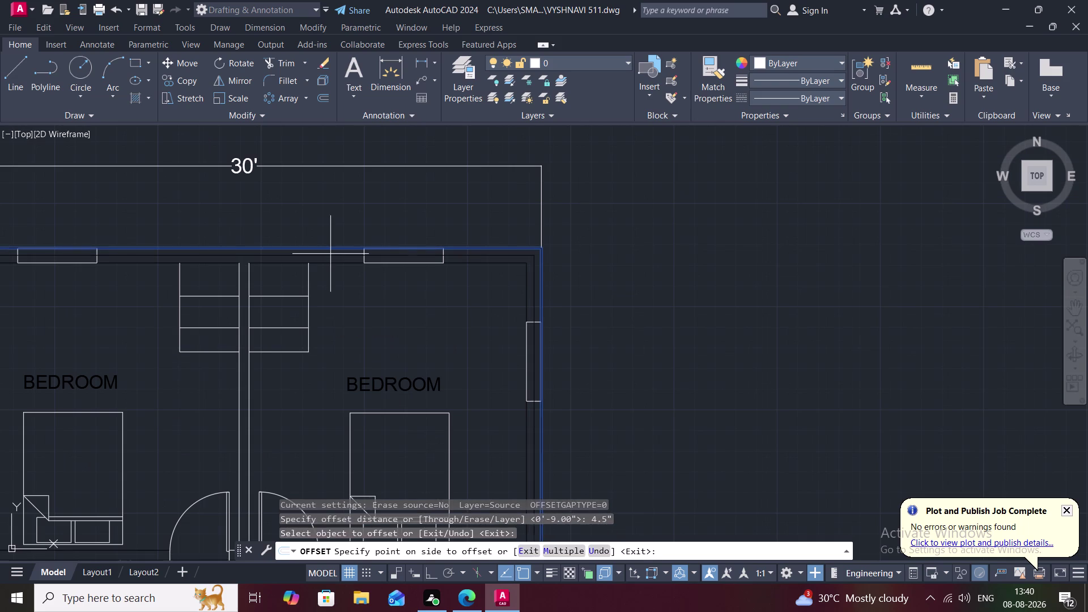
click(330, 254)
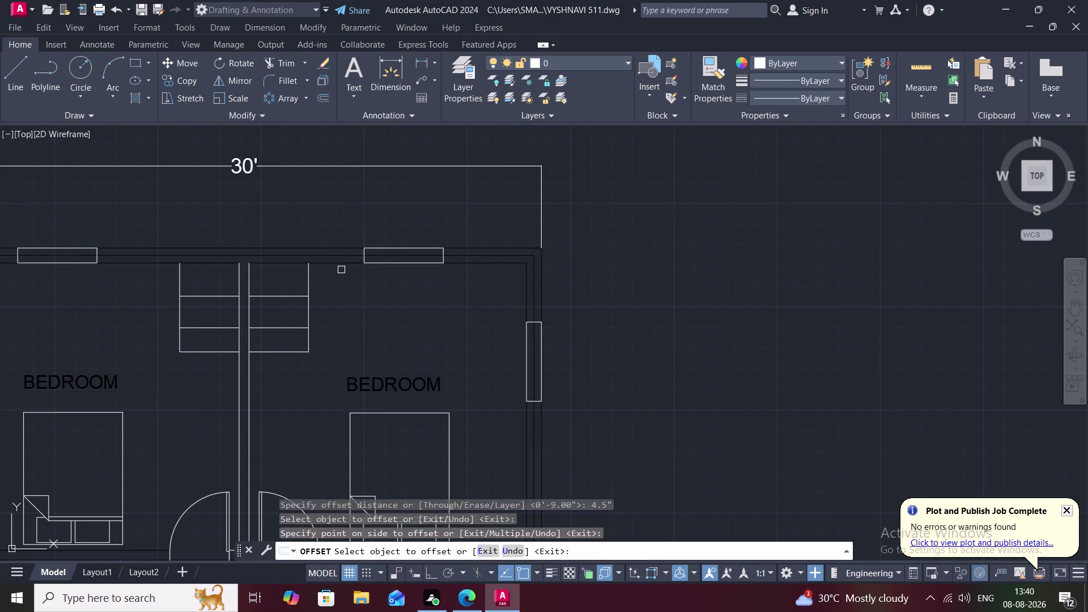
middle_drag(342, 272, 367, 214)
scroll(down, 3)
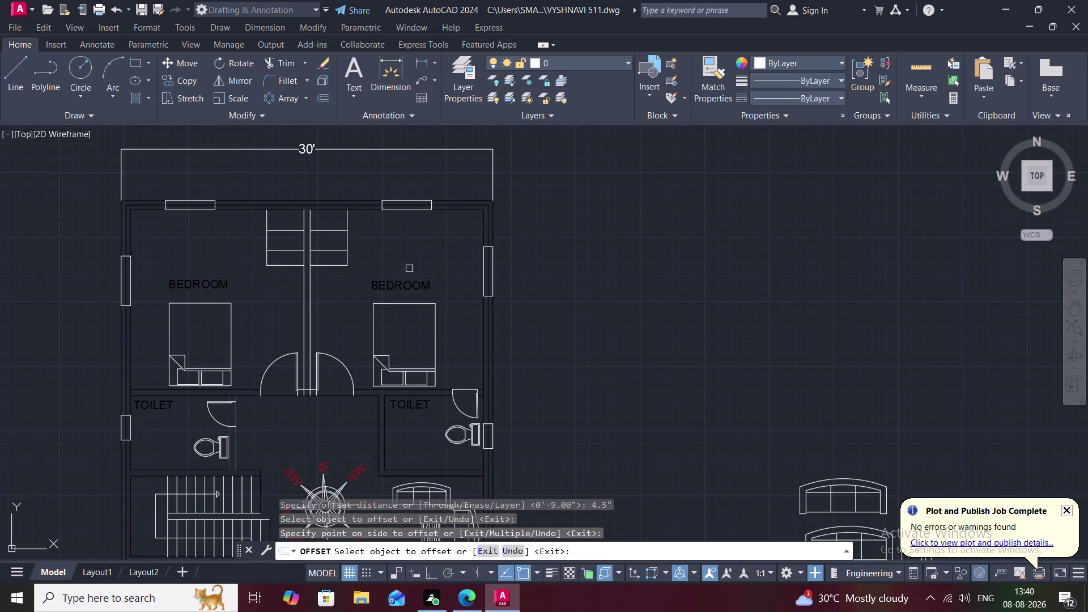
Offset the second plan's outer wall line 6" to the inner side.
text(O)
key(space)
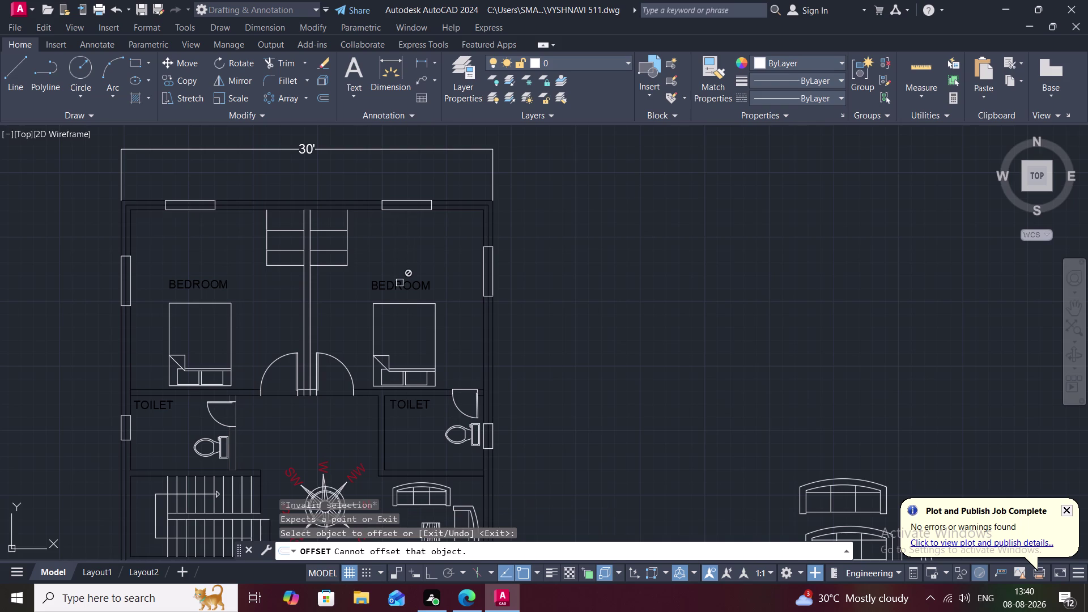
key(6)
text(")
key(space)
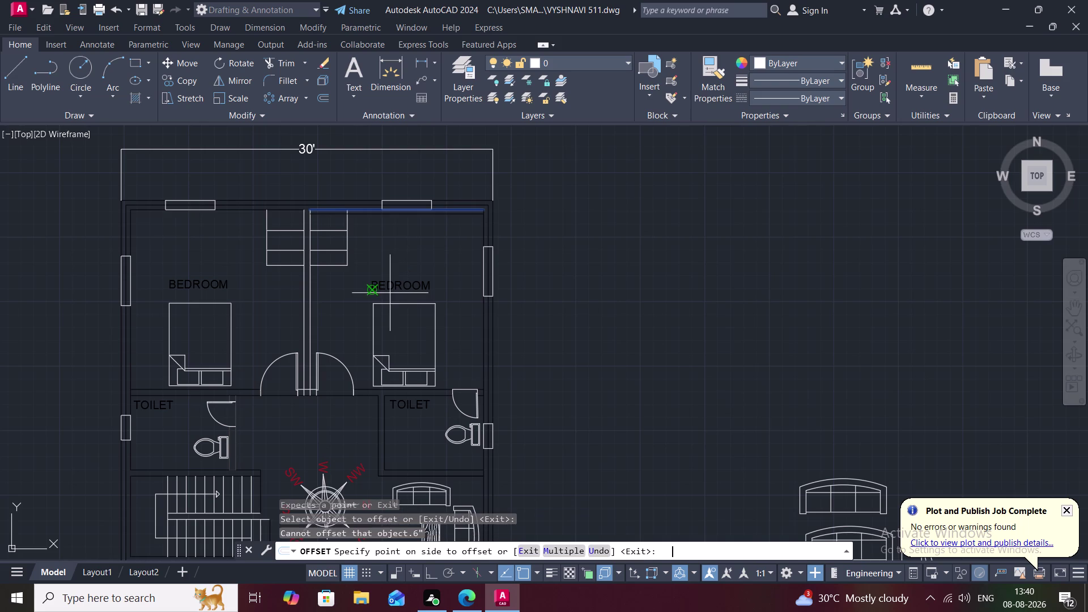
key(space)
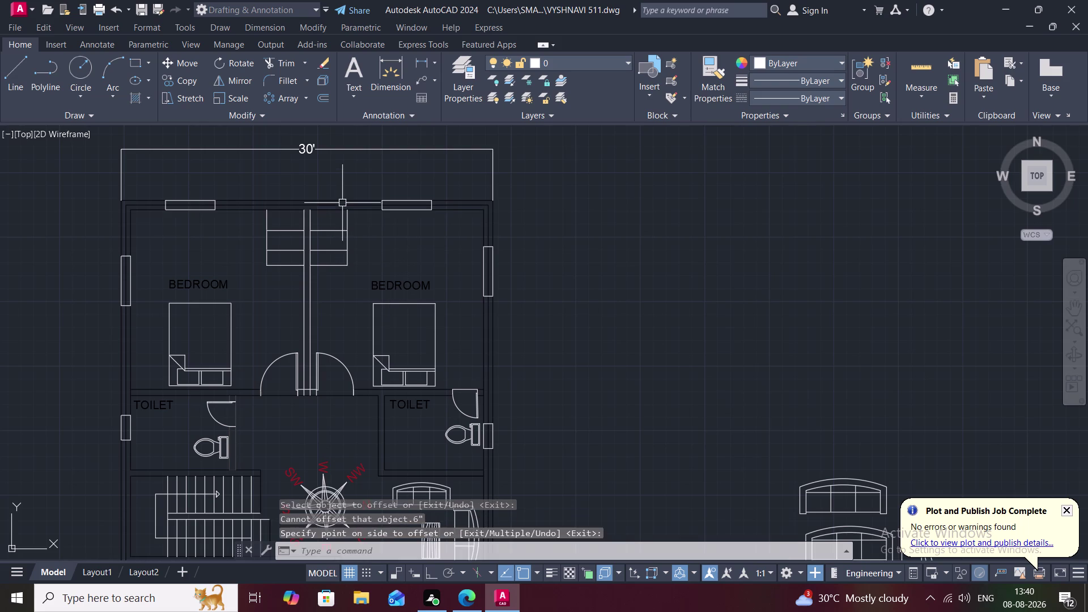
scroll(up, 3)
key(space)
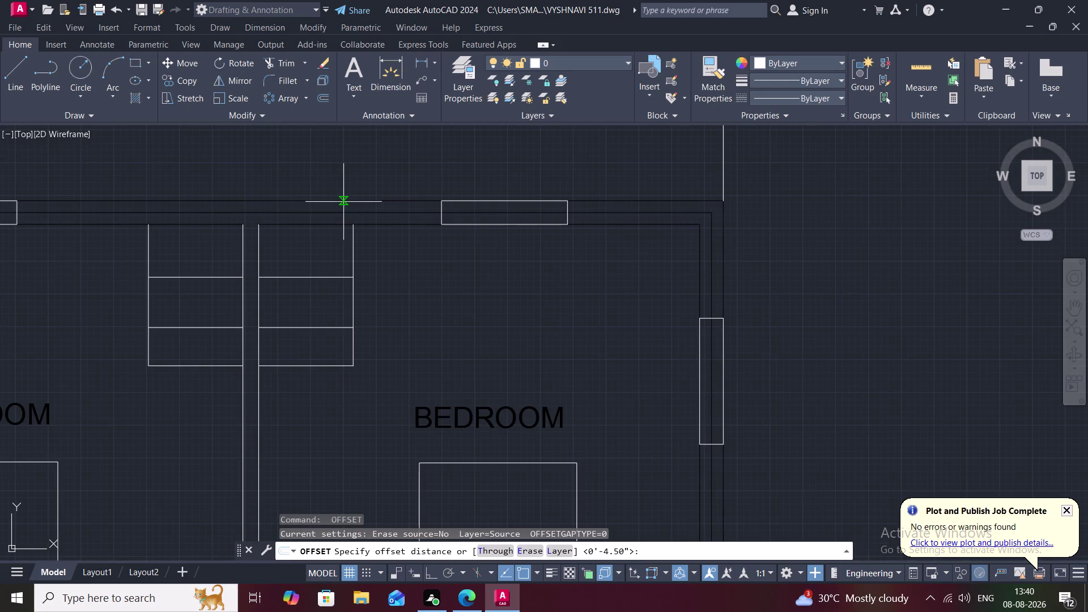
key(6)
text(")
key(space)
scroll(down, 3)
scroll(down, 3)
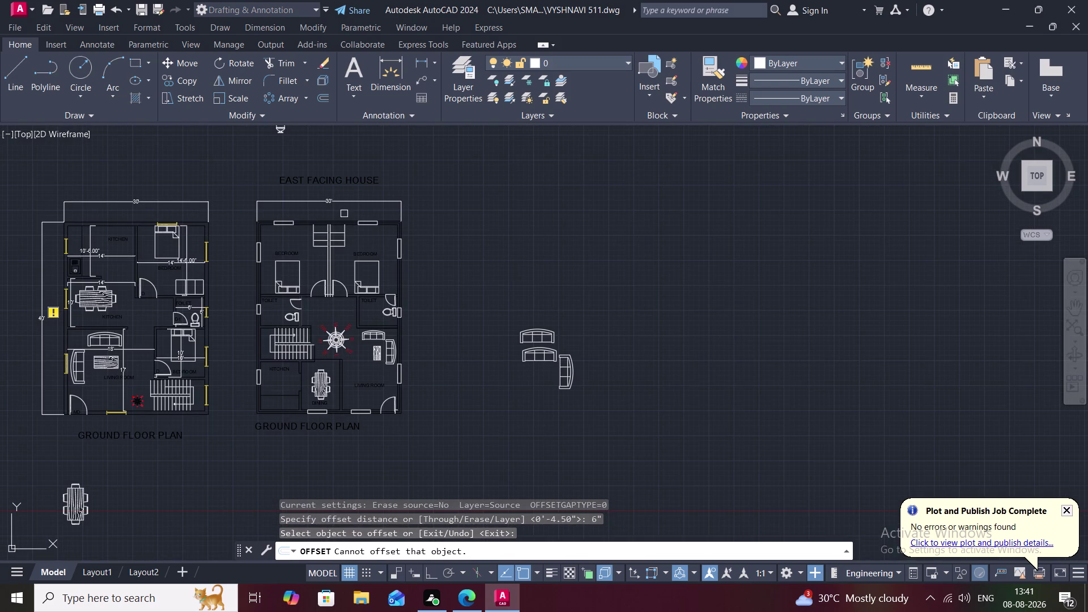
scroll(up, 3)
click(349, 222)
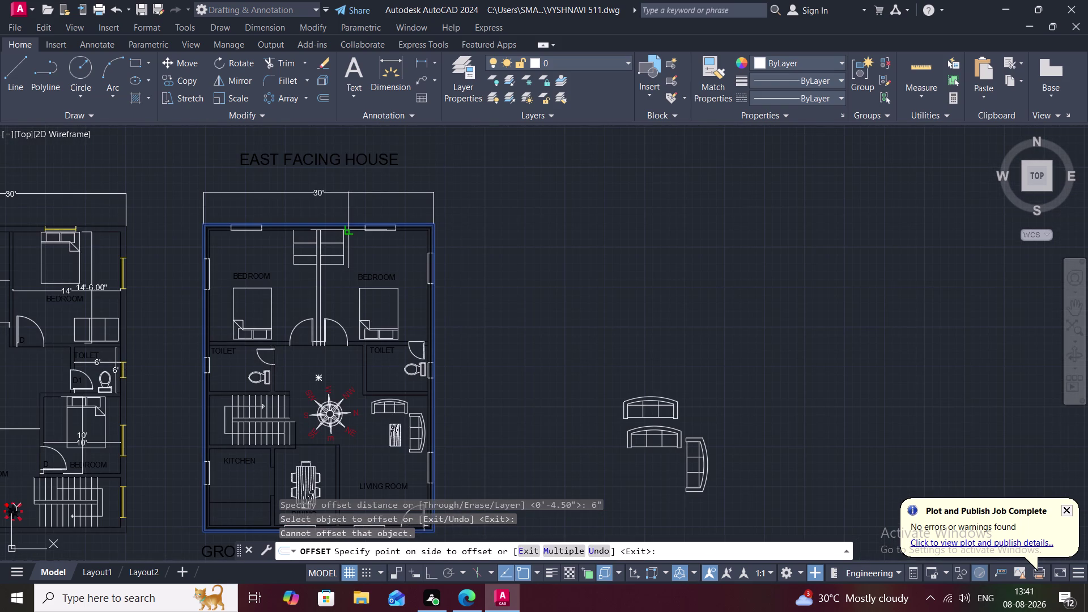
click(355, 234)
scroll(up, 3)
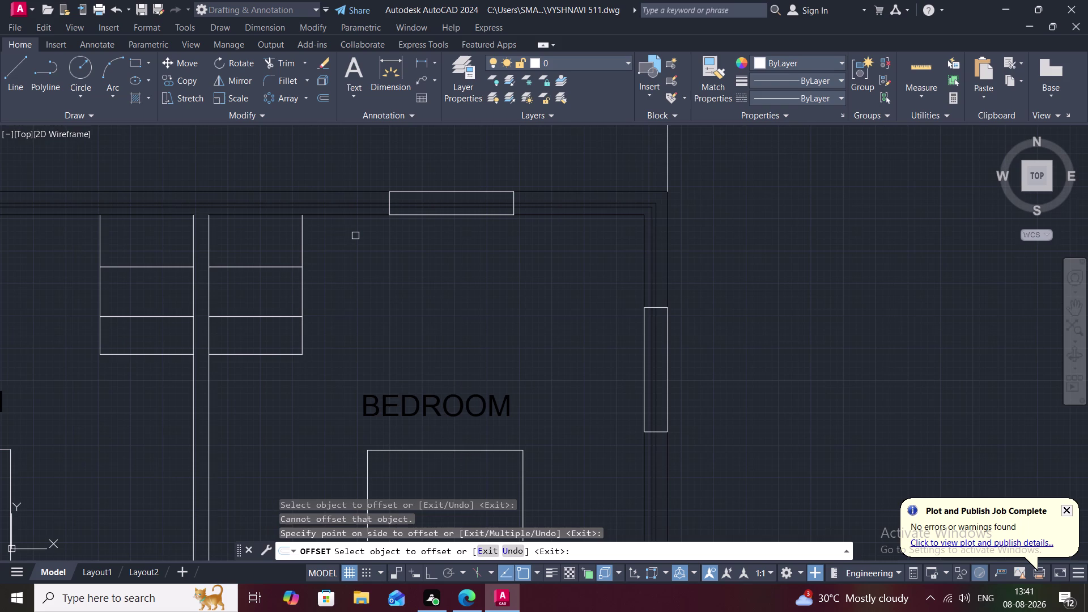
Issue TR, then press Escape to clear any still-active command.
text(TR)
key(space)
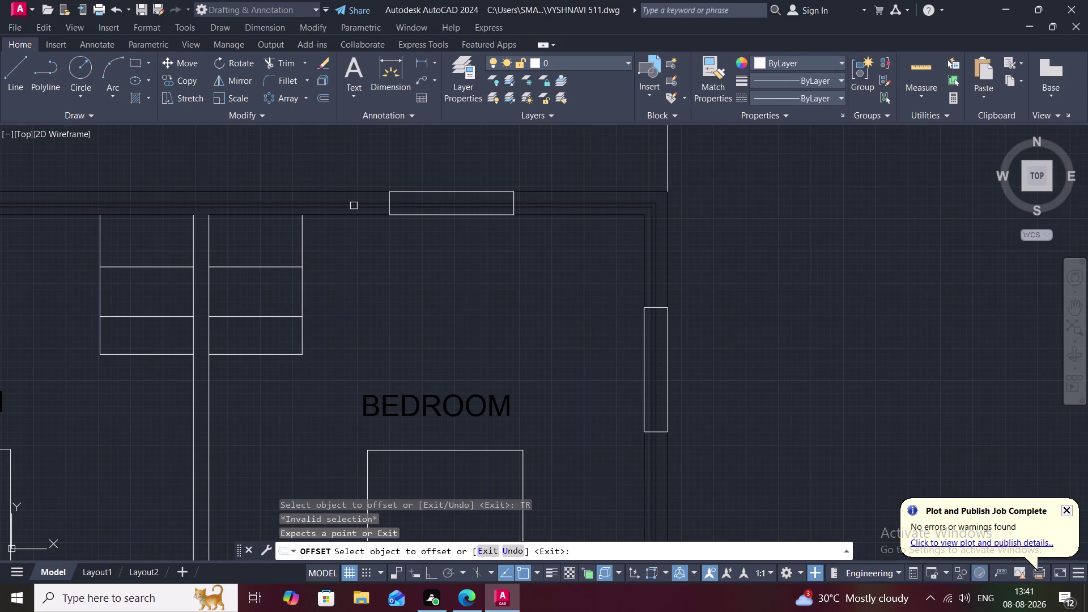
key(Escape)
key(r)
key(Escape)
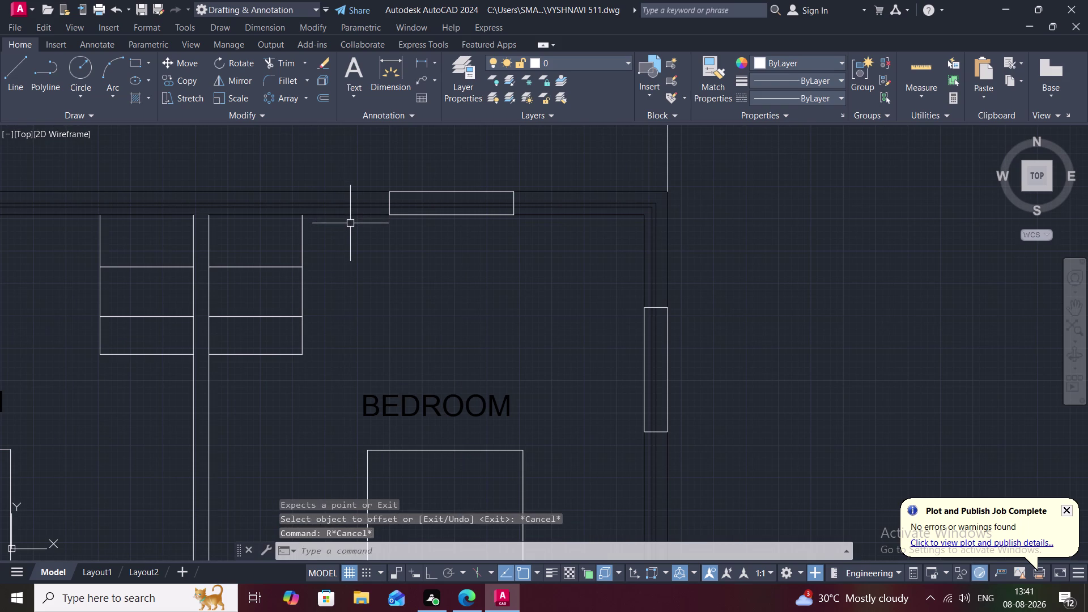
Trim the stray wall line pieces beside the top window using TR.
text(TR)
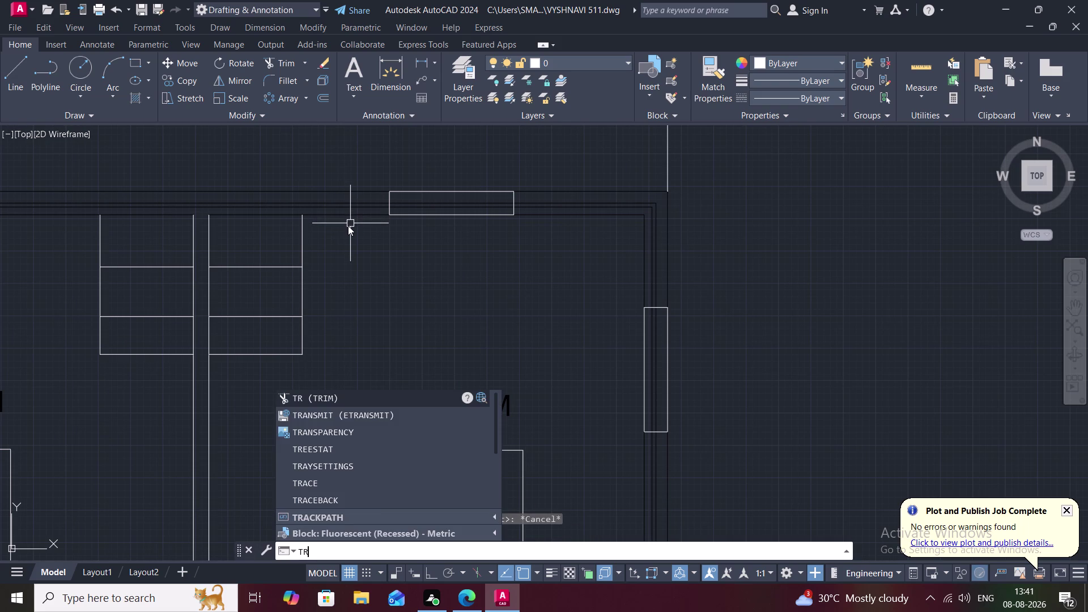
key(space)
click(348, 204)
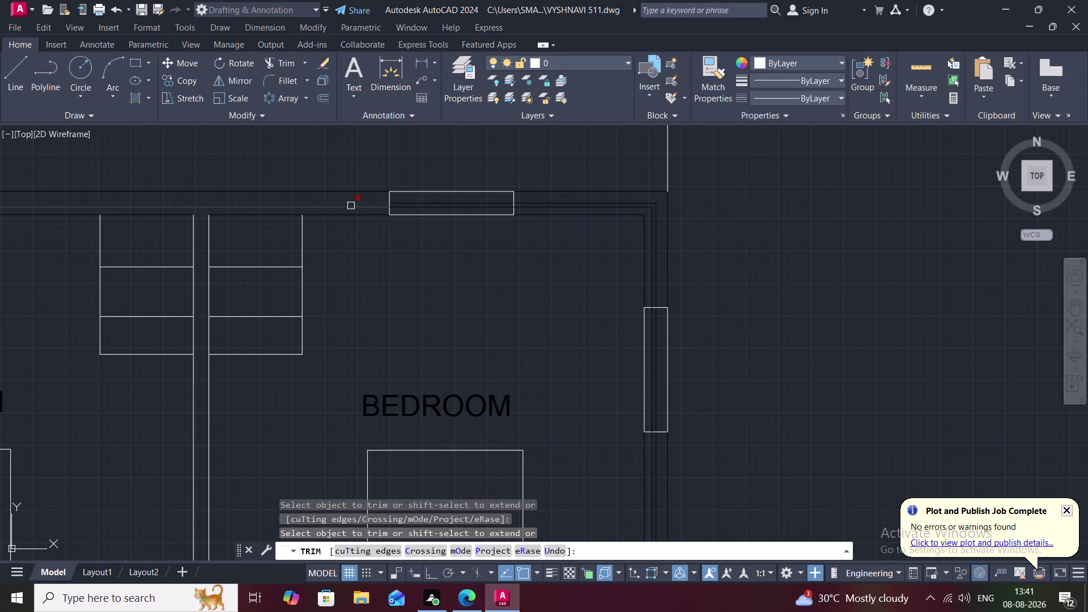
click(351, 206)
scroll(down, 3)
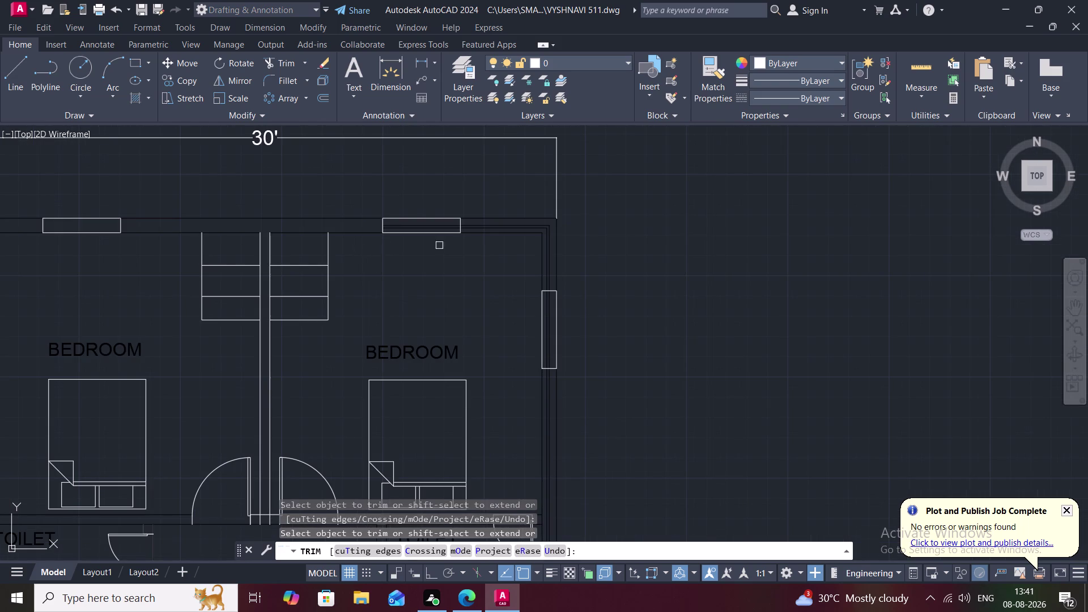
click(489, 226)
click(490, 227)
click(547, 250)
click(548, 249)
scroll(down, 3)
middle_drag(503, 357, 485, 255)
scroll(down, 3)
scroll(up, 3)
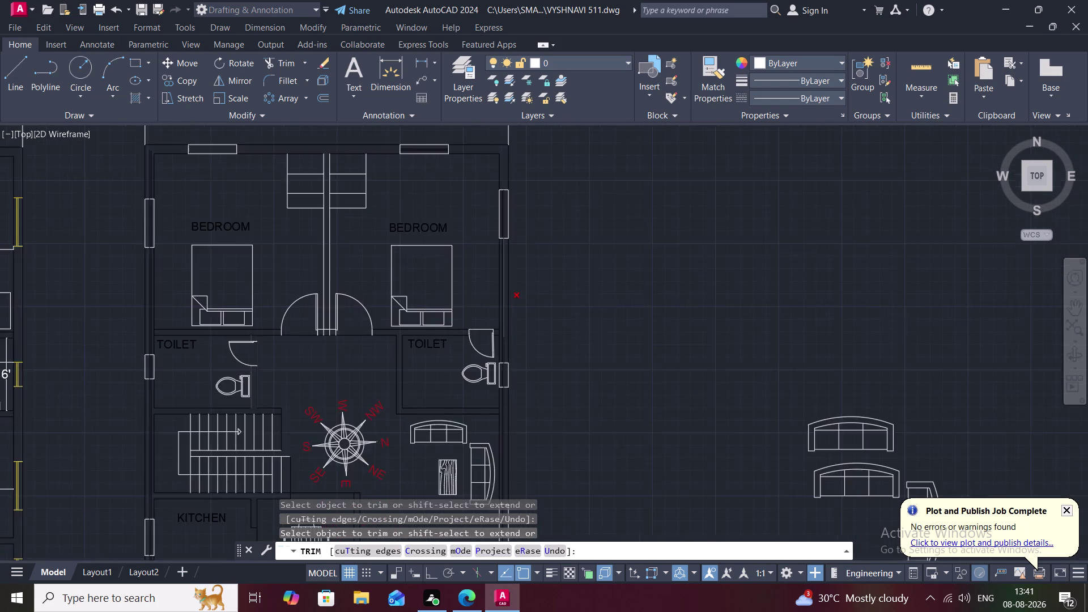
scroll(up, 3)
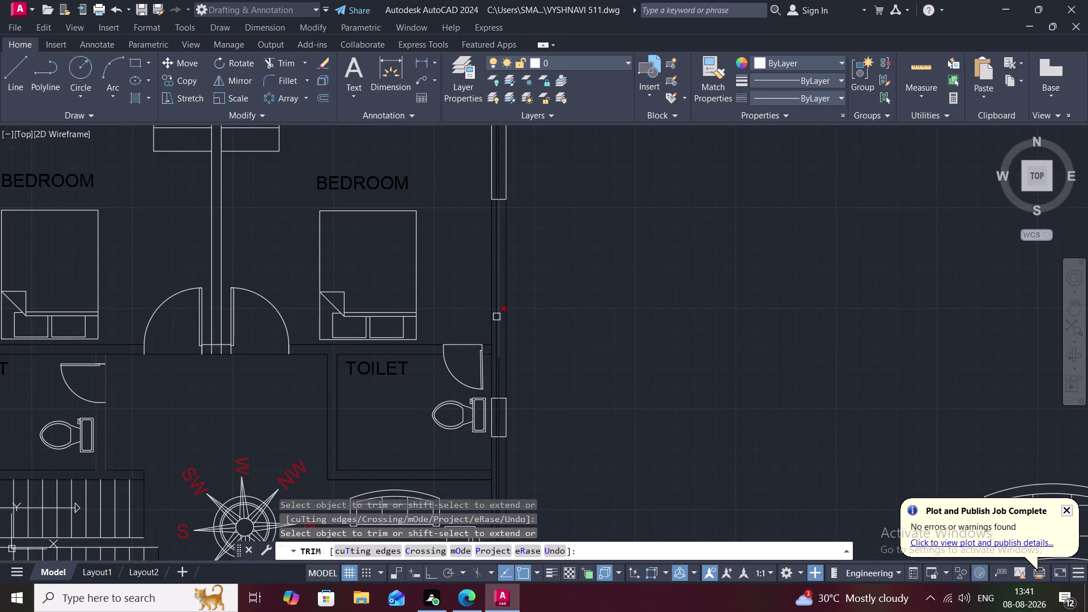
Trim the right wall lines beside the bedroom and the toilet.
click(497, 316)
click(498, 320)
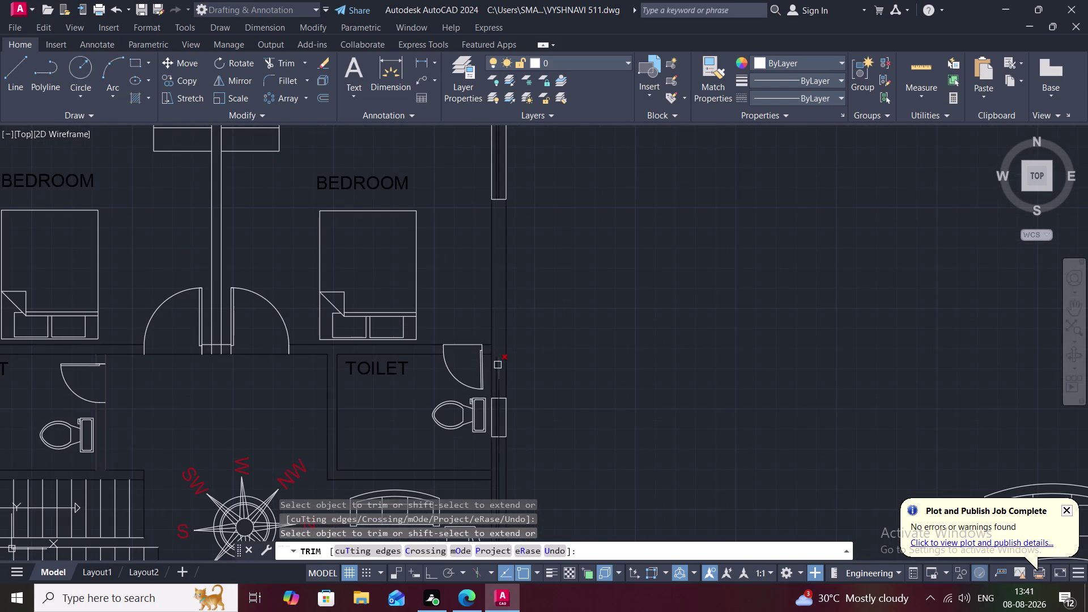
click(498, 365)
click(496, 369)
click(496, 380)
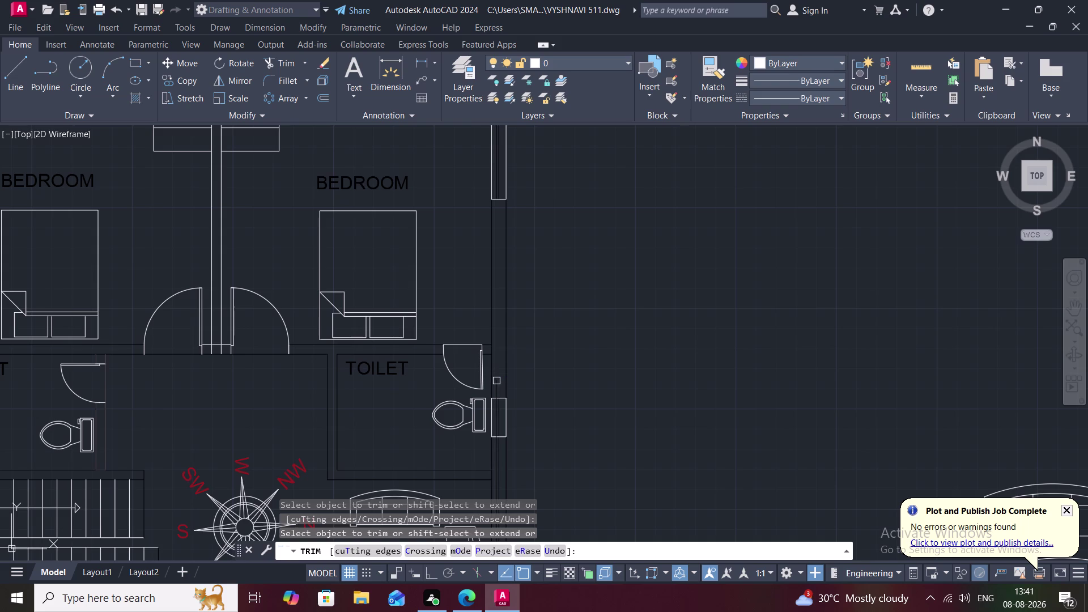
click(495, 386)
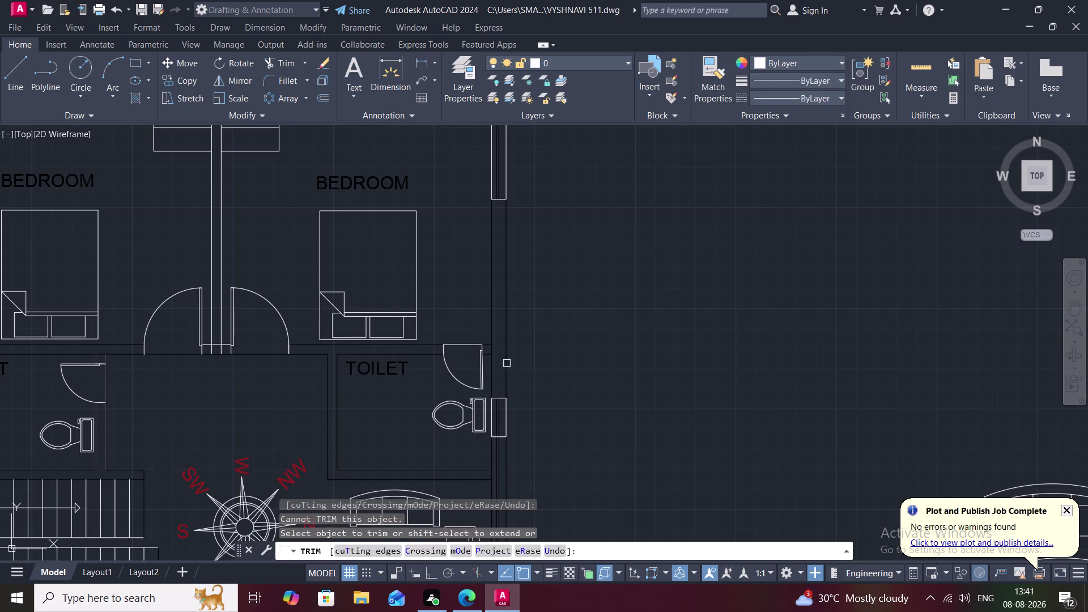
middle_drag(504, 460, 483, 368)
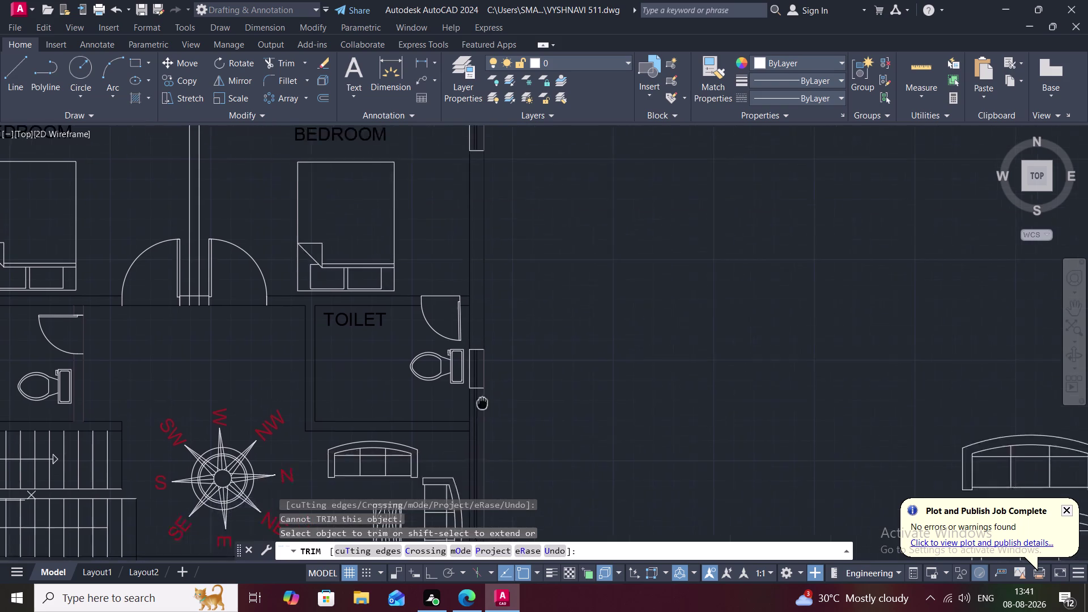
middle_drag(484, 367, 492, 306)
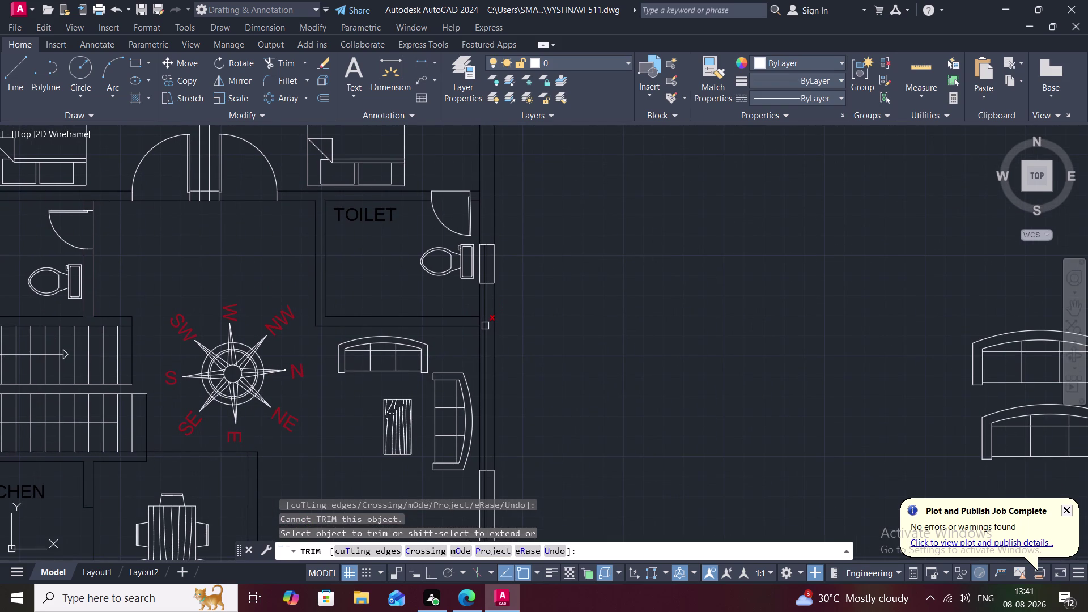
scroll(up, 3)
click(485, 326)
click(480, 334)
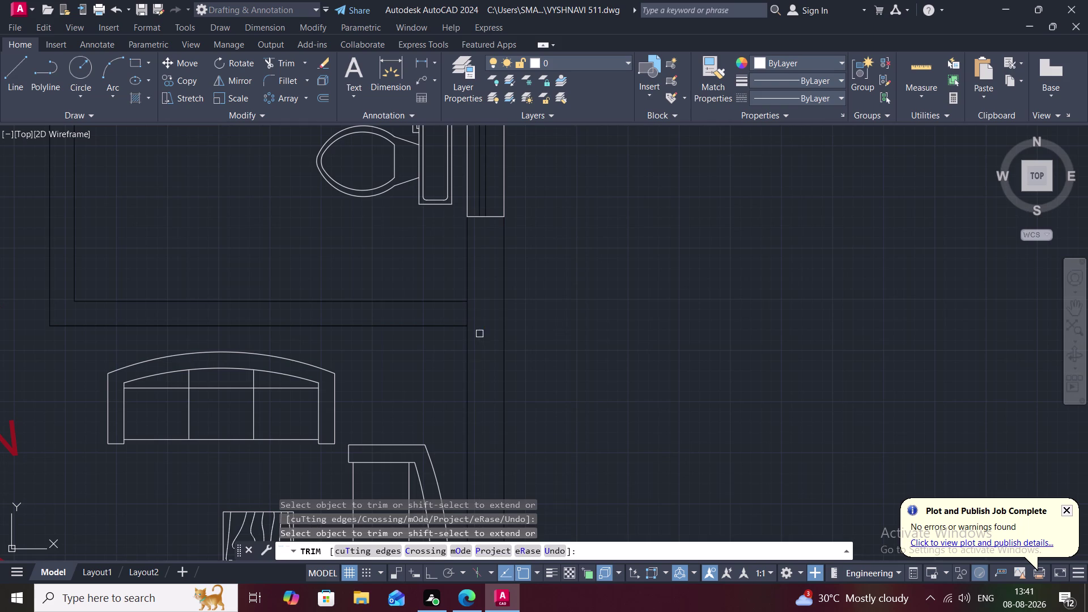
scroll(down, 3)
Trim the lines between the front window and door, and at the wall corner.
middle_drag(484, 337, 473, 186)
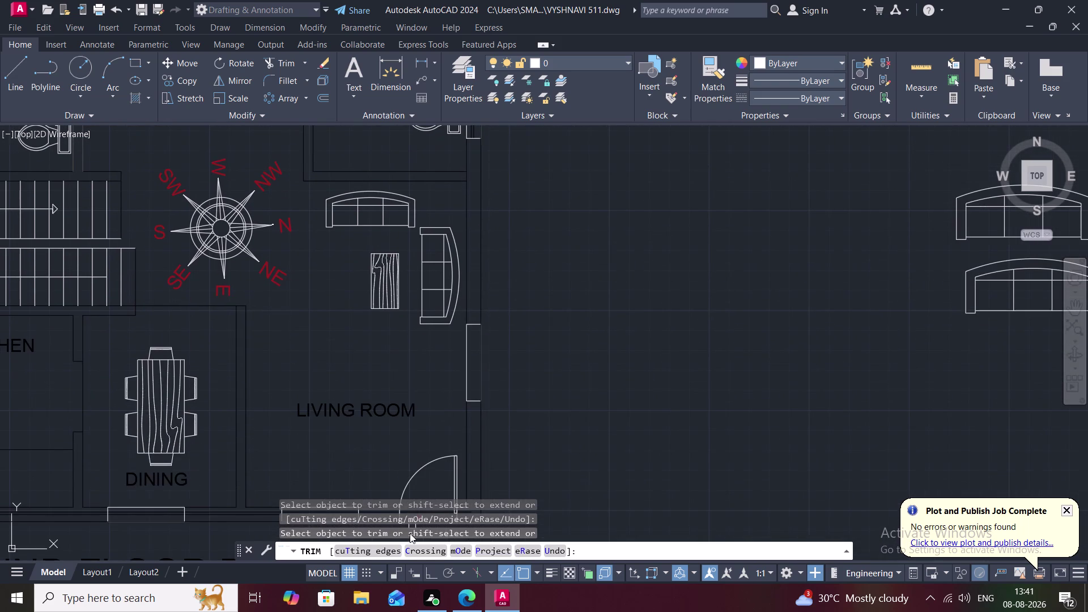
scroll(down, 3)
middle_drag(399, 326, 439, 217)
scroll(up, 3)
click(408, 327)
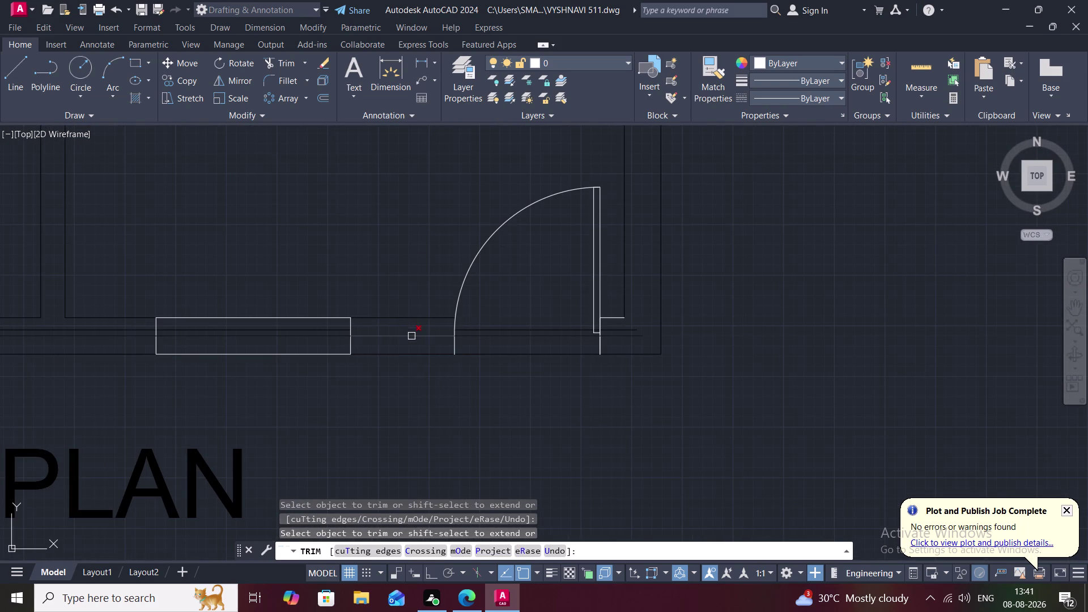
click(411, 336)
click(489, 338)
click(568, 331)
scroll(up, 3)
middle_drag(610, 312, 156, 532)
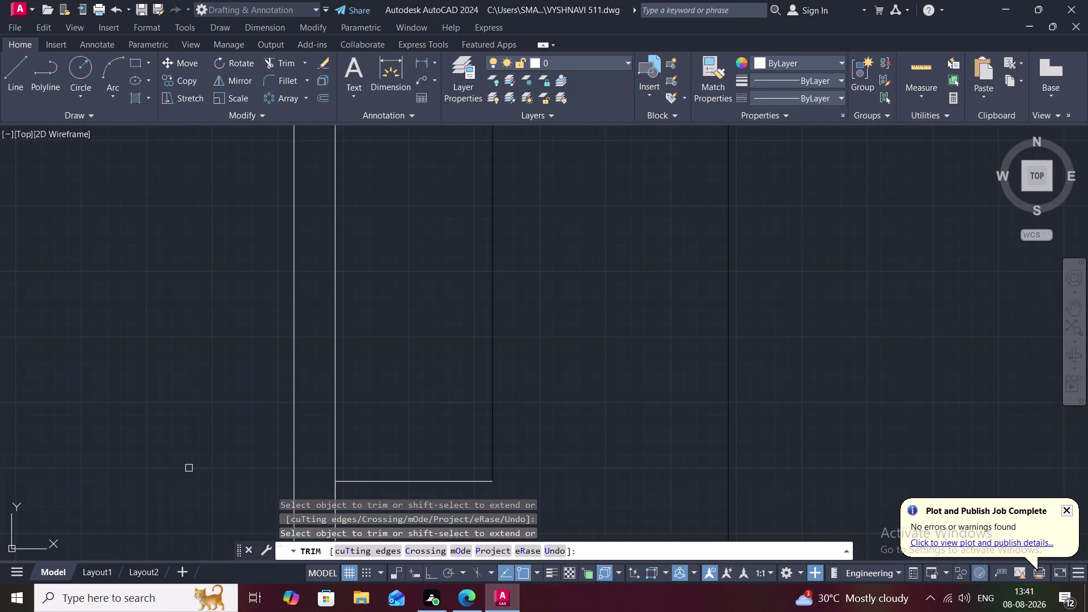
middle_drag(189, 468, 210, 222)
click(340, 315)
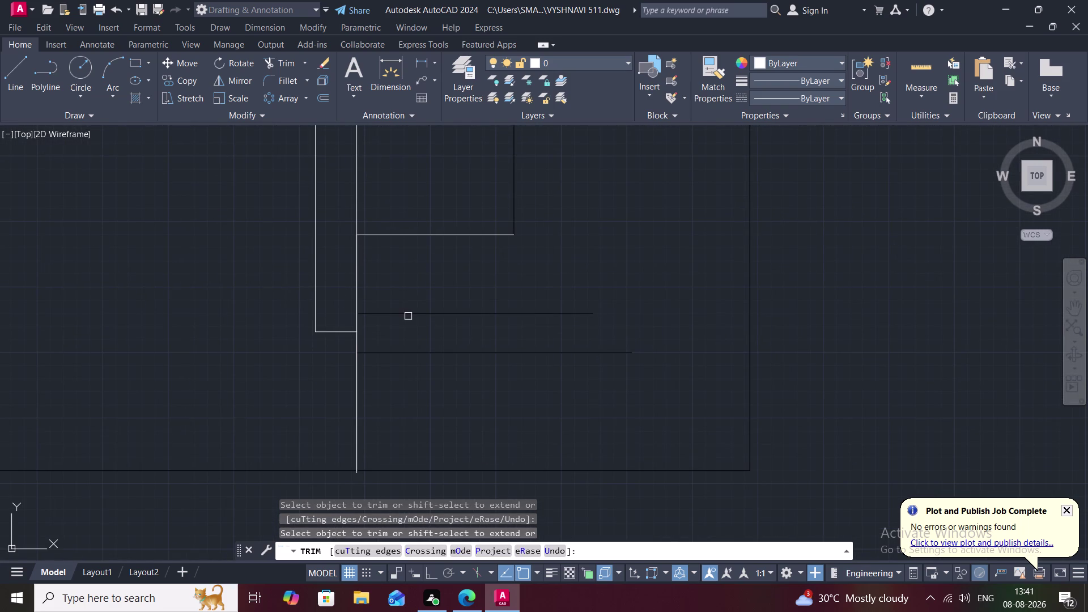
click(412, 314)
click(415, 351)
Trim the bottom wall lines near the dining window and below the kitchen.
scroll(down, 3)
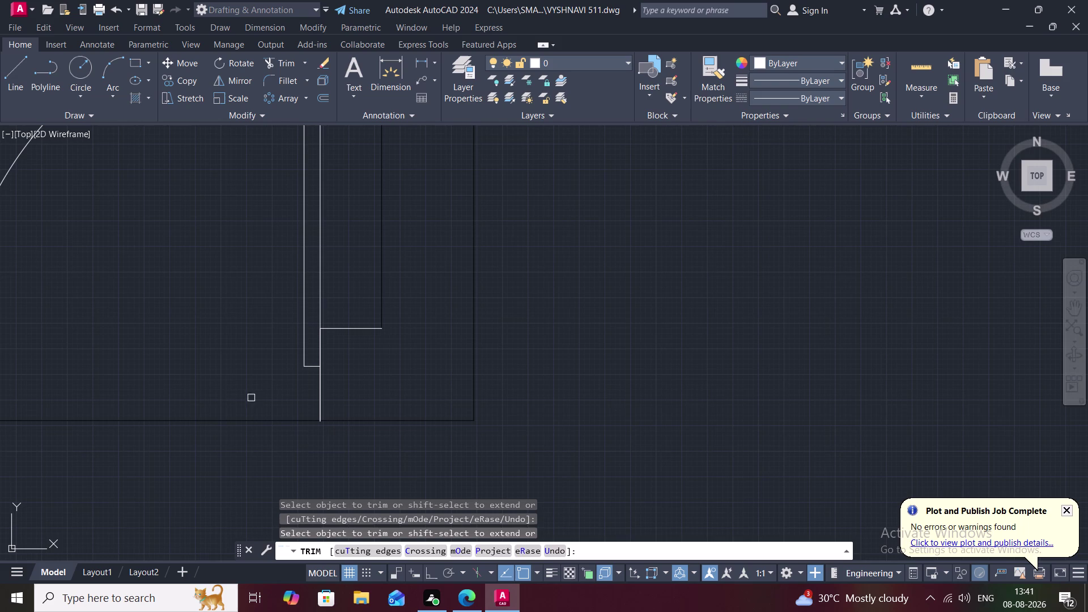
middle_drag(193, 375, 267, 348)
scroll(down, 3)
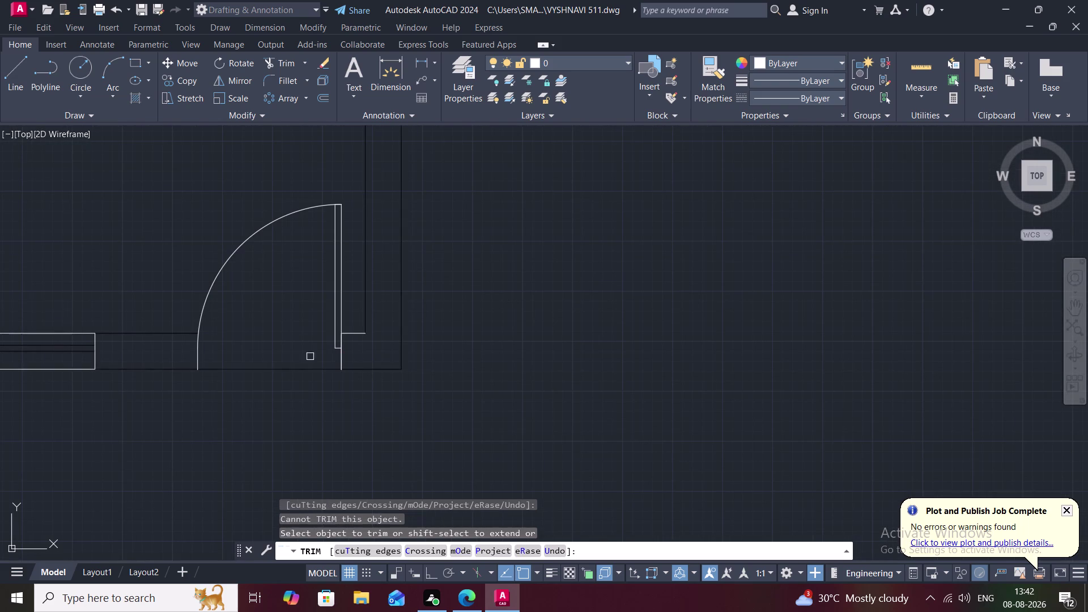
scroll(down, 3)
middle_drag(138, 425, 516, 395)
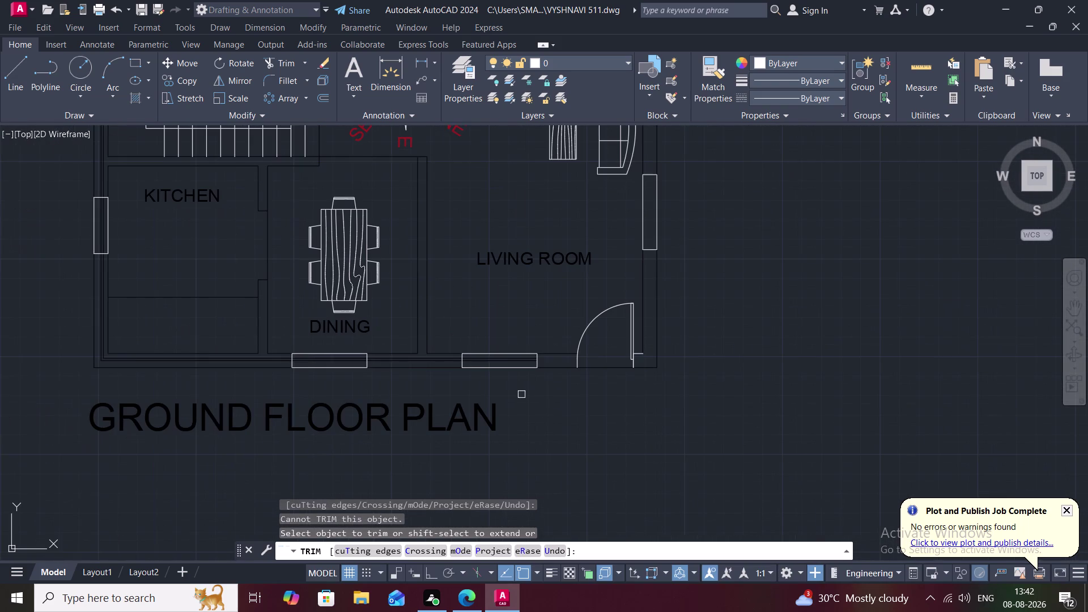
click(401, 361)
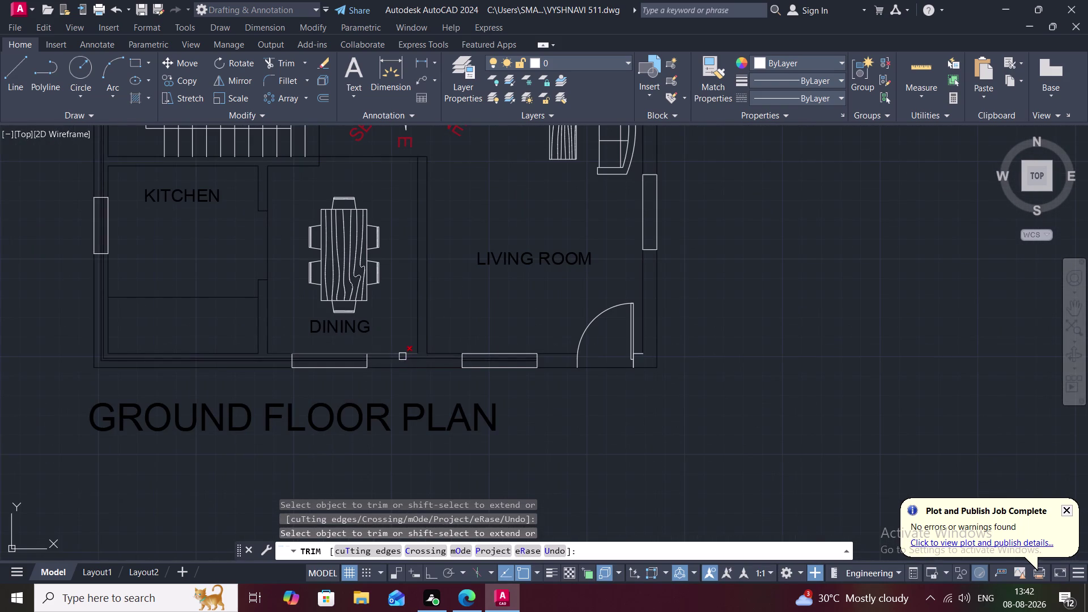
click(404, 358)
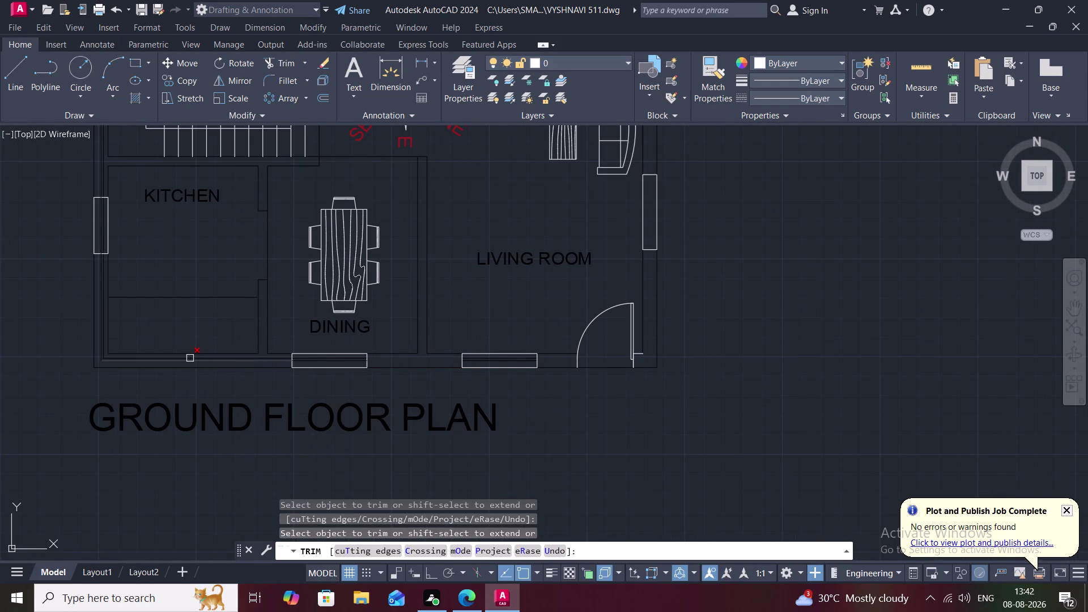
click(190, 358)
click(190, 358)
middle_drag(70, 380, 122, 426)
scroll(down, 3)
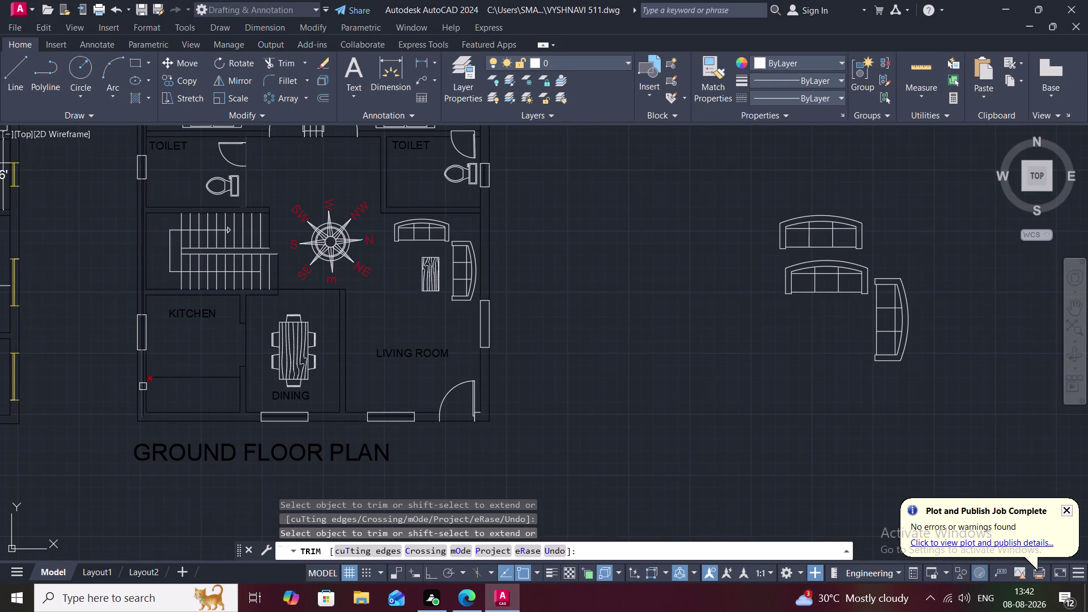
scroll(up, 3)
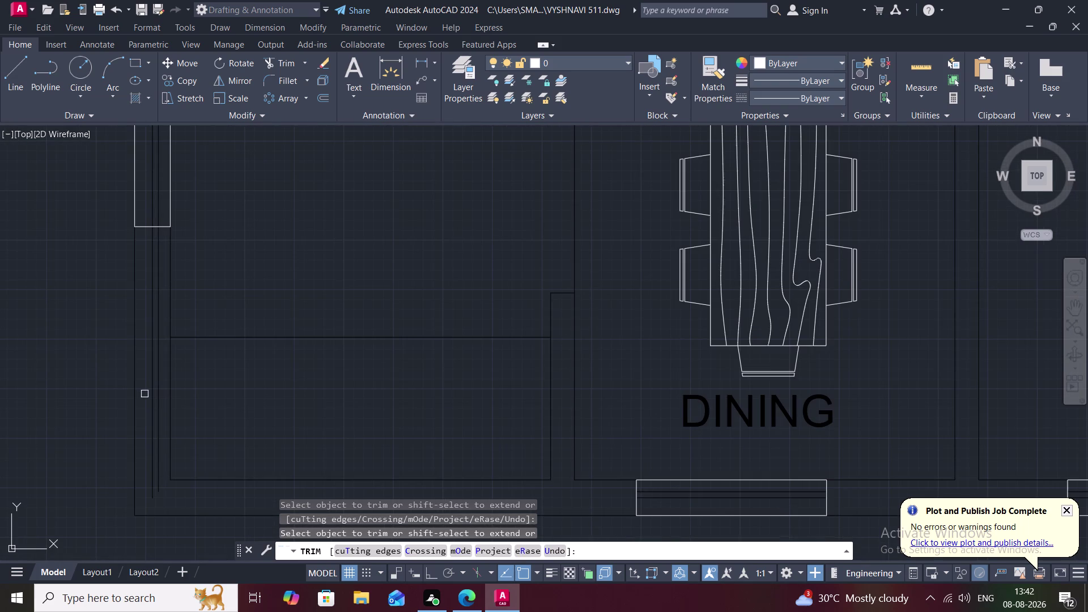
scroll(down, 3)
click(148, 396)
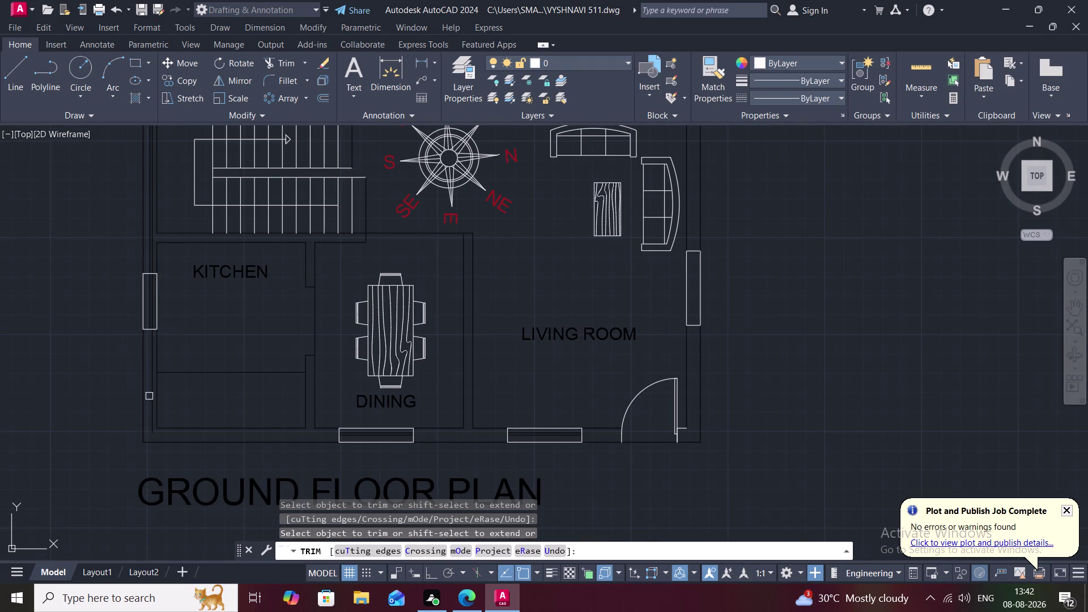
click(152, 398)
middle_drag(85, 344, 151, 442)
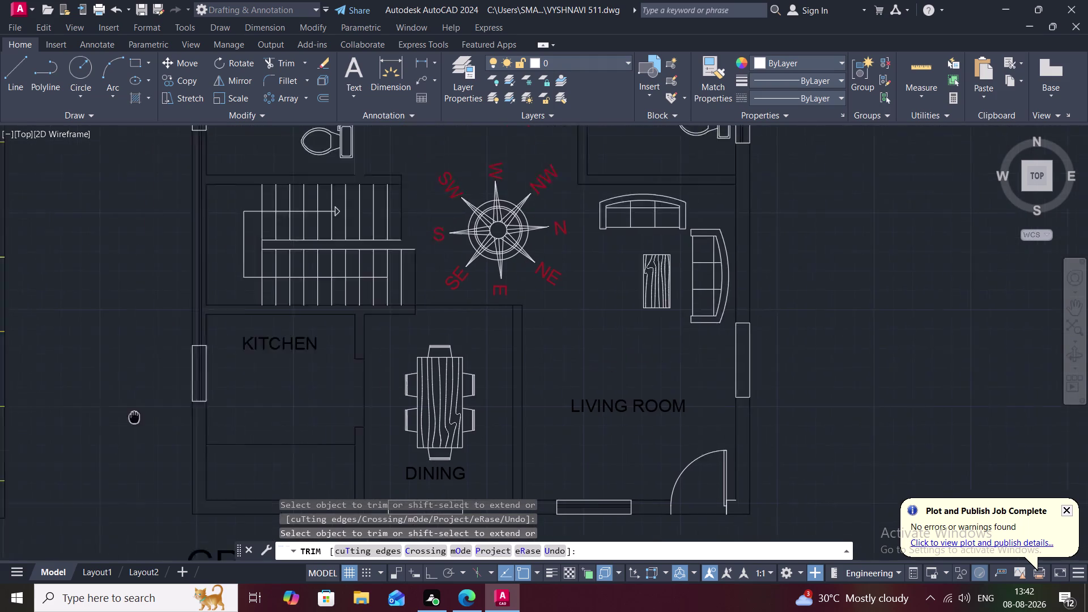
middle_drag(150, 442, 176, 501)
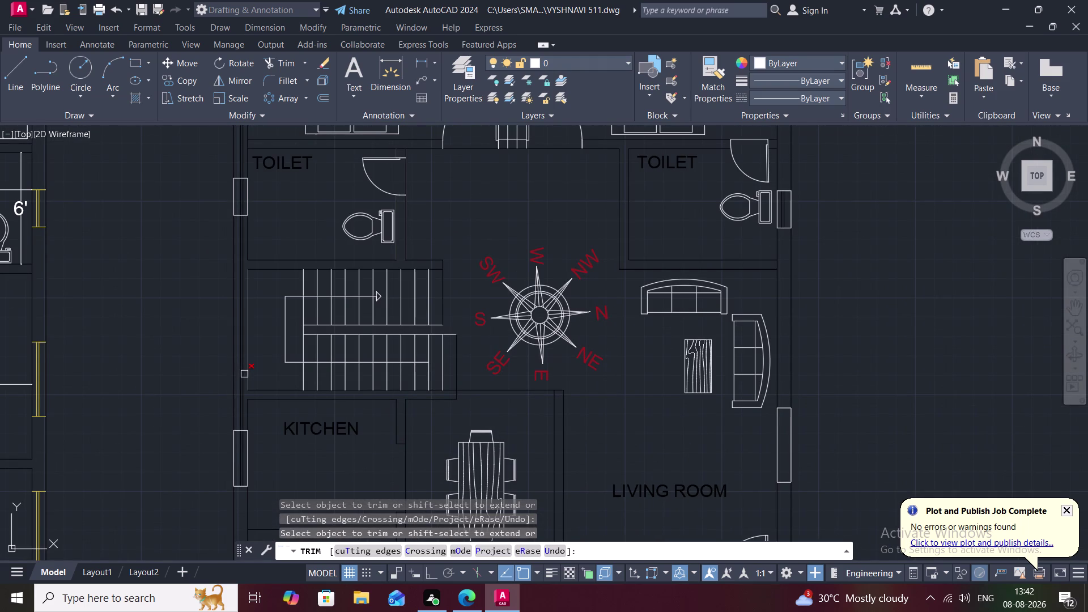
click(241, 377)
click(243, 381)
scroll(down, 3)
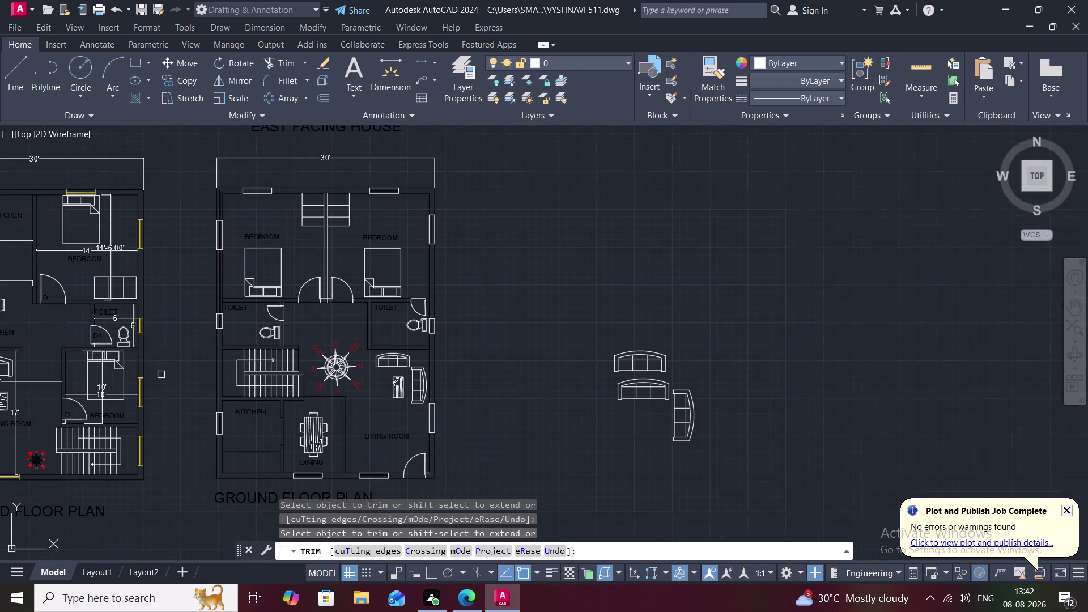
middle_drag(195, 286, 218, 393)
scroll(up, 3)
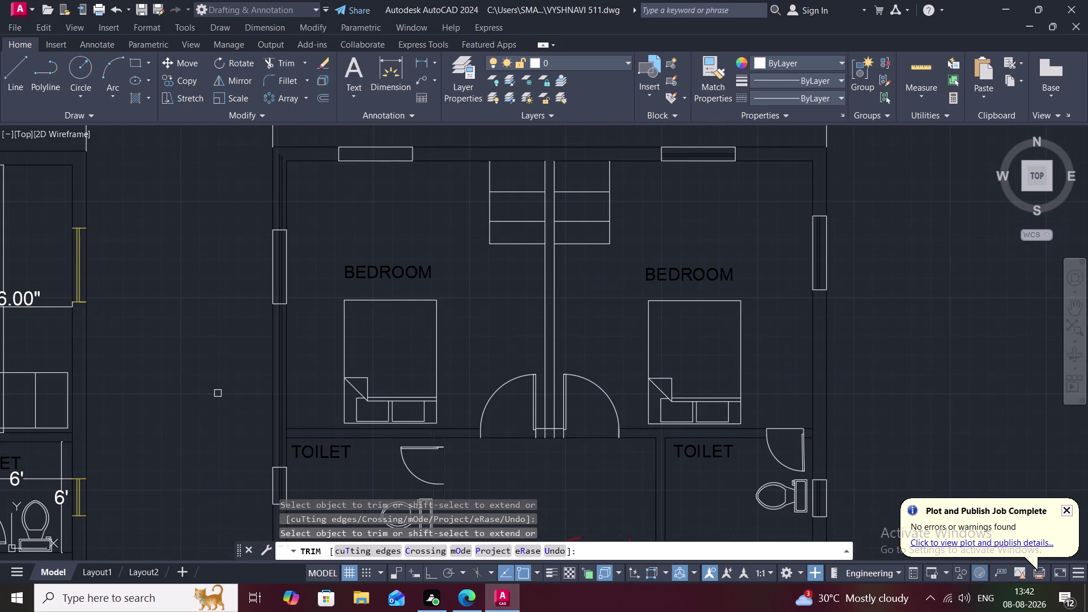
click(278, 361)
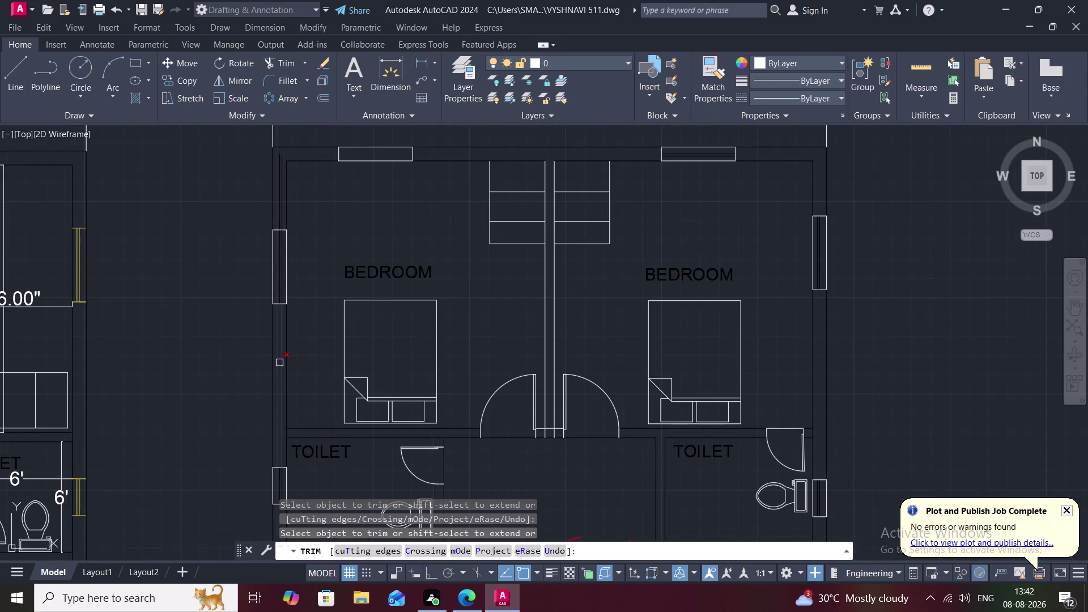
click(279, 363)
middle_drag(257, 355, 255, 461)
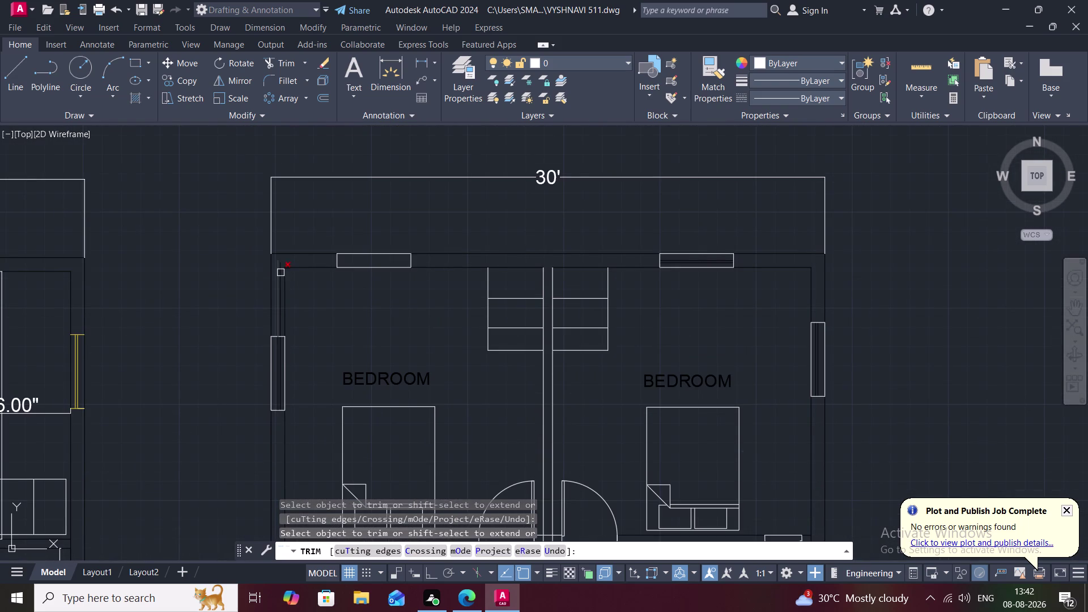
click(276, 285)
click(280, 292)
scroll(down, 3)
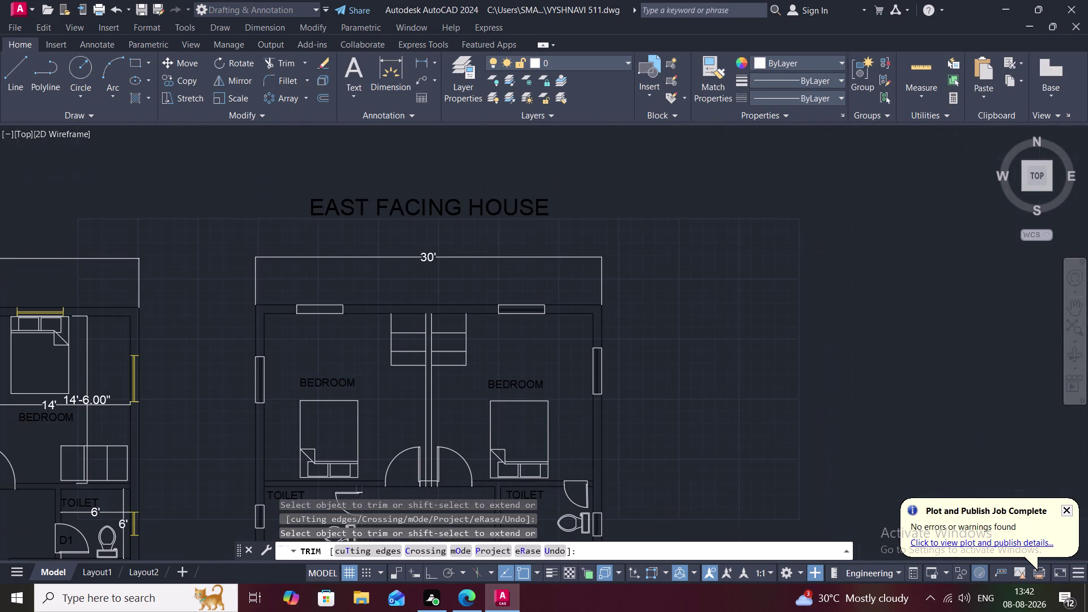
text(O)
key(space)
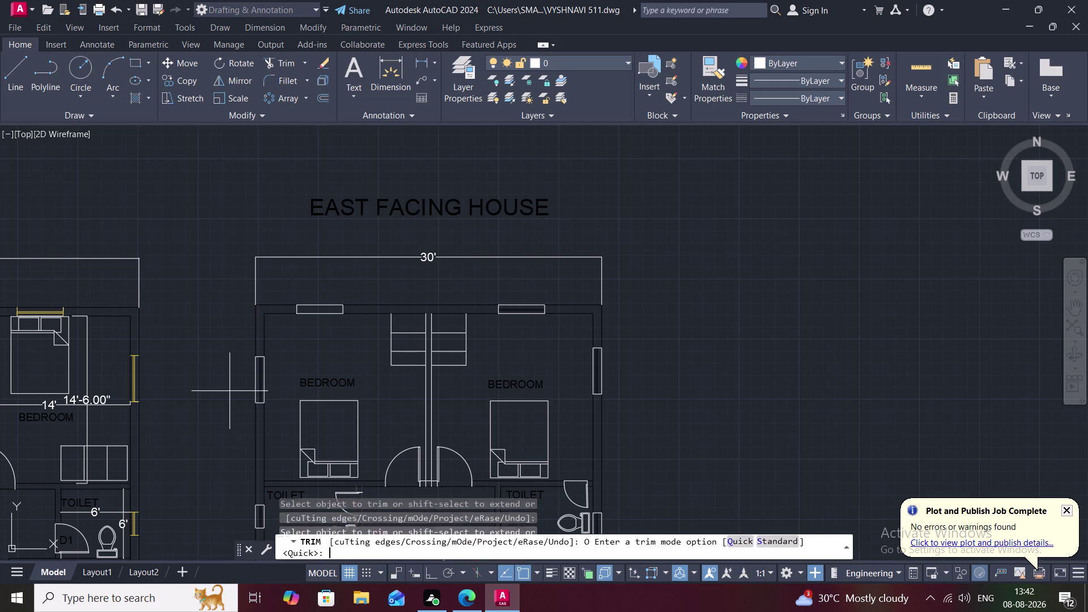
key(Escape)
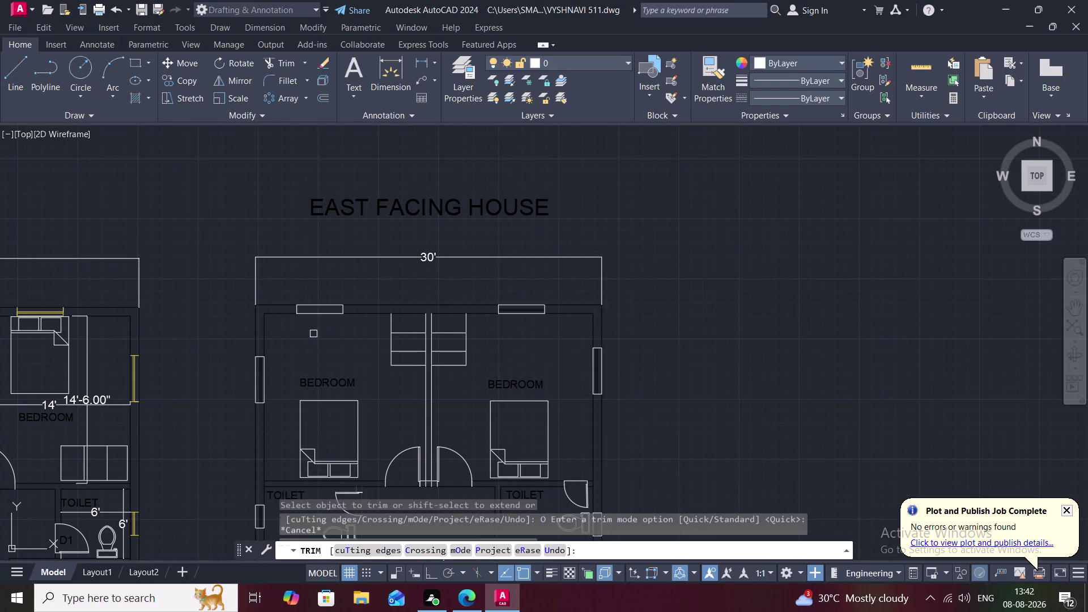
key(space)
key(Escape)
key(Escape)
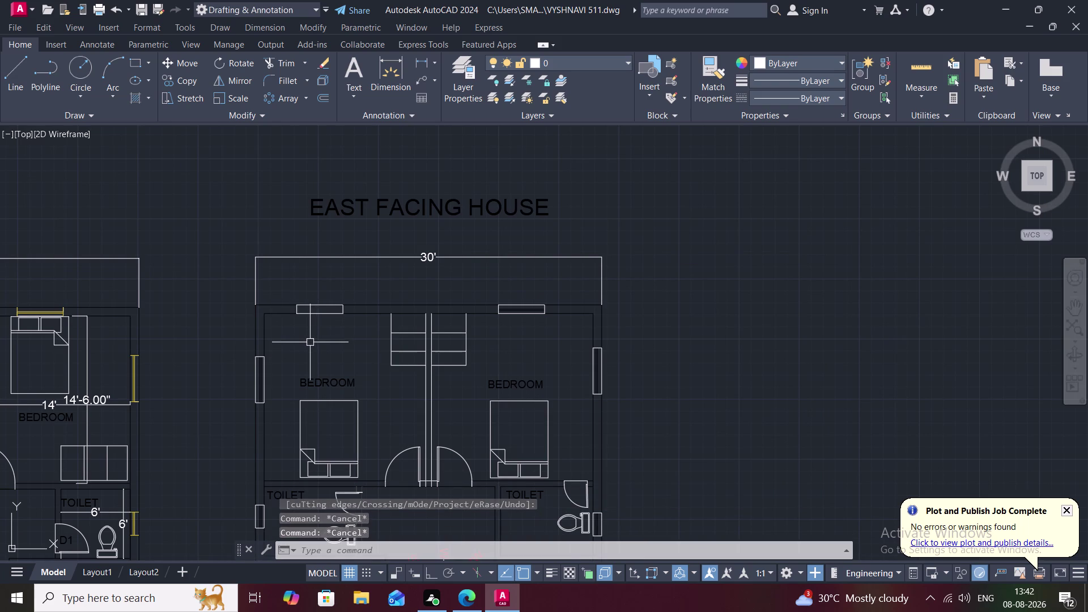
Offset the bedroom window line 6" inside the window.
text(O)
key(space)
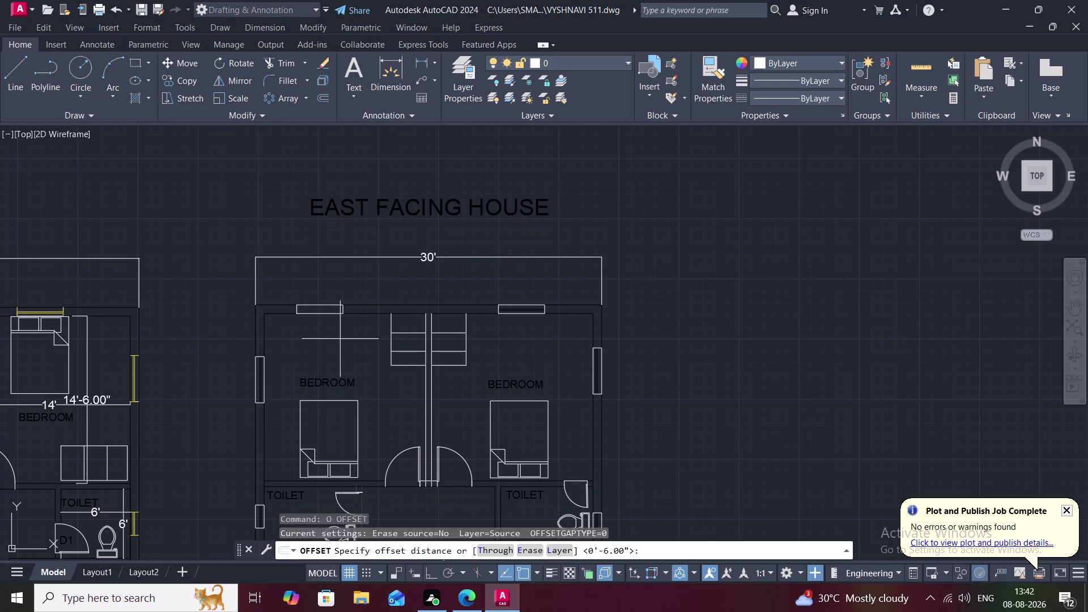
scroll(up, 3)
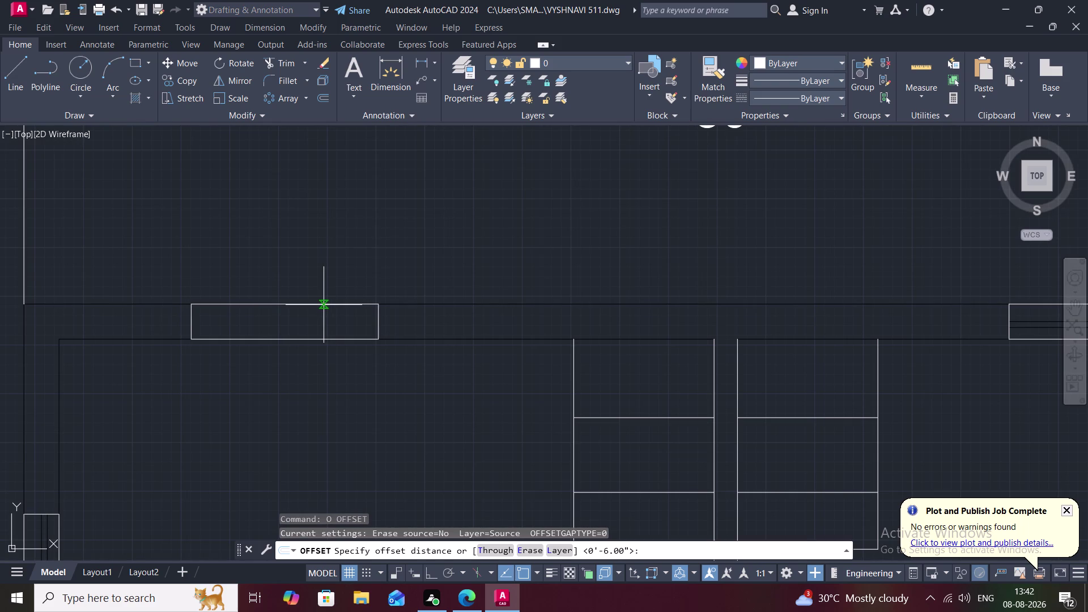
key(space)
click(318, 305)
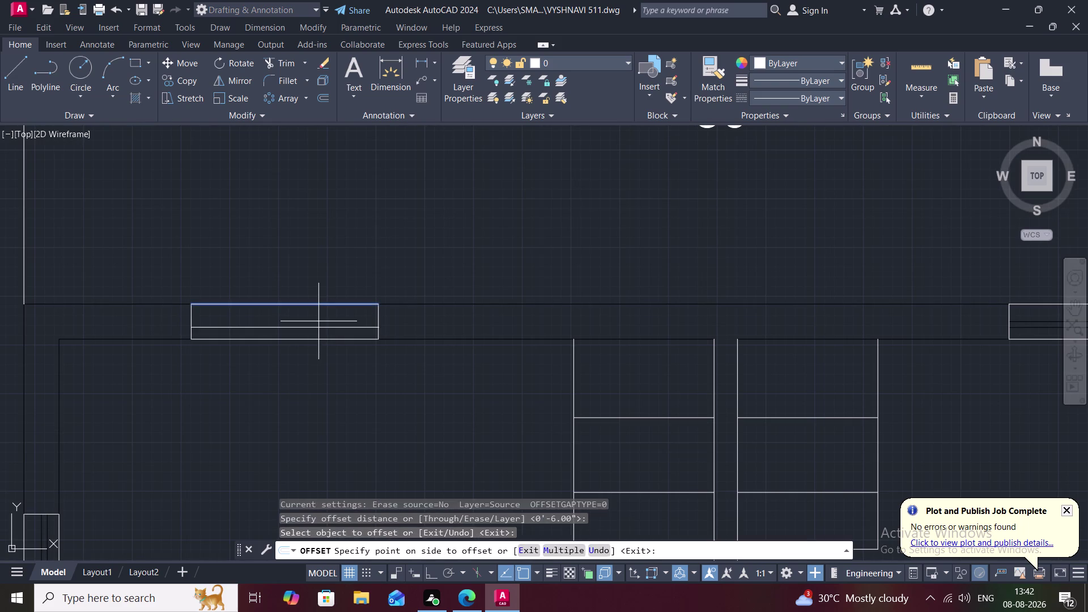
click(319, 323)
scroll(down, 3)
middle_drag(357, 388, 296, 330)
middle_drag(454, 426, 411, 308)
scroll(down, 3)
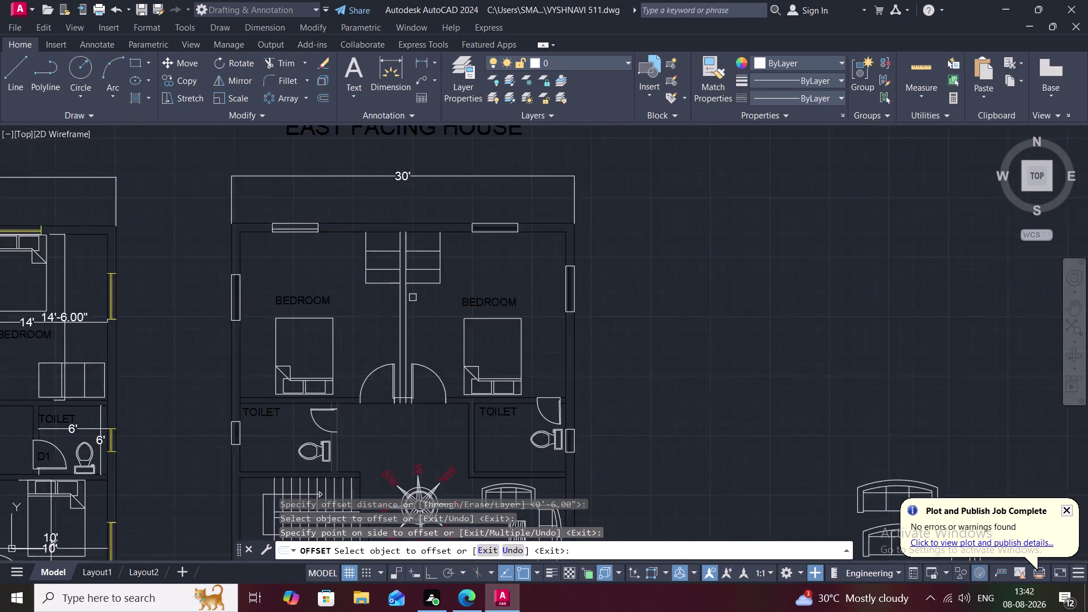
scroll(down, 3)
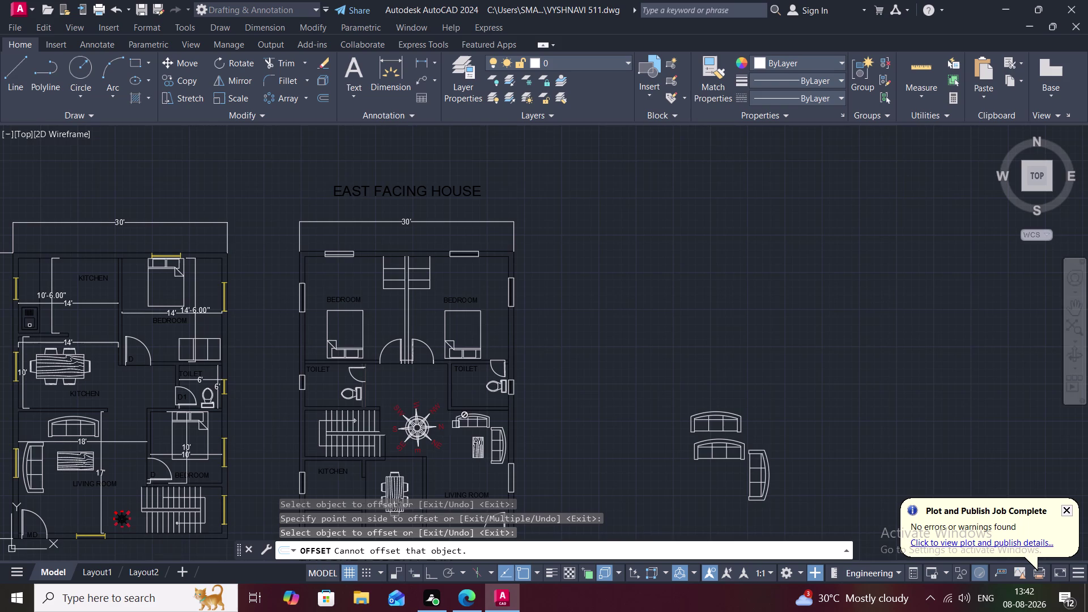
middle_drag(457, 424, 457, 391)
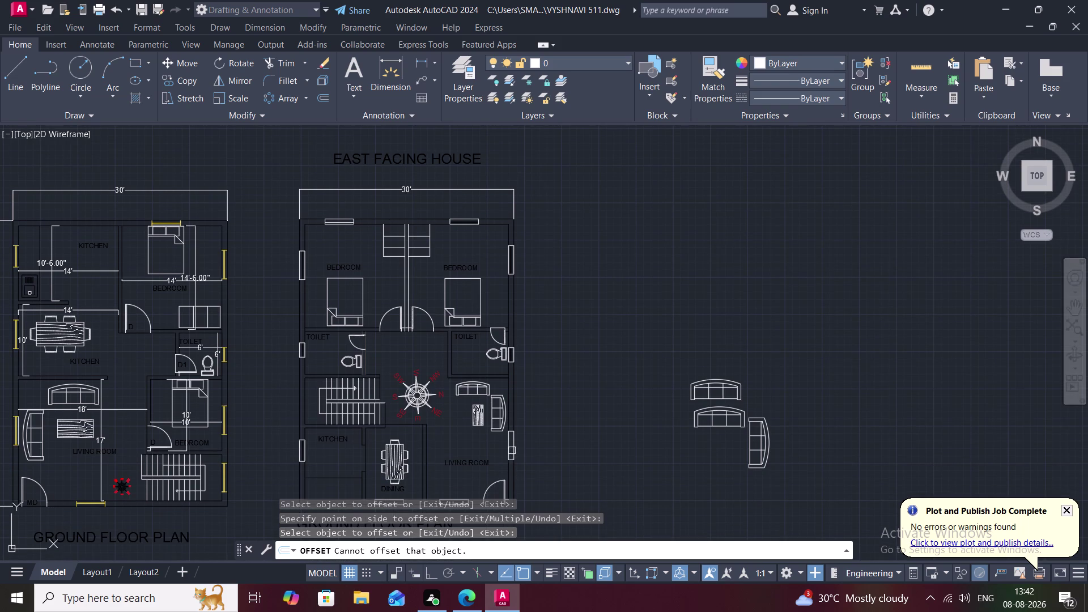
scroll(up, 3)
key(space)
key(space)
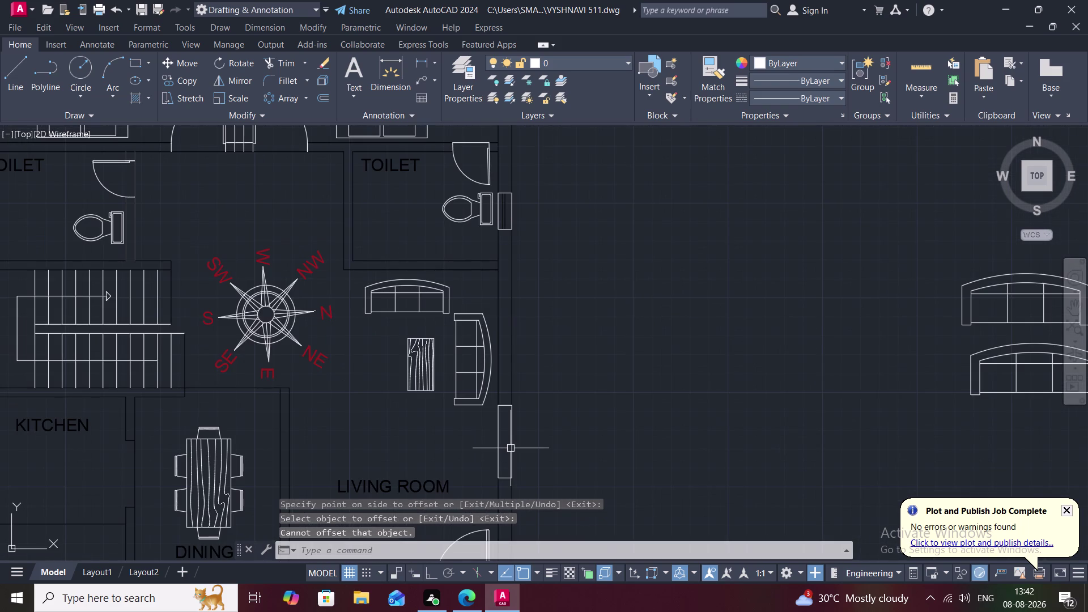
Offset the living room window line 4.5" inside the window.
key(space)
click(511, 449)
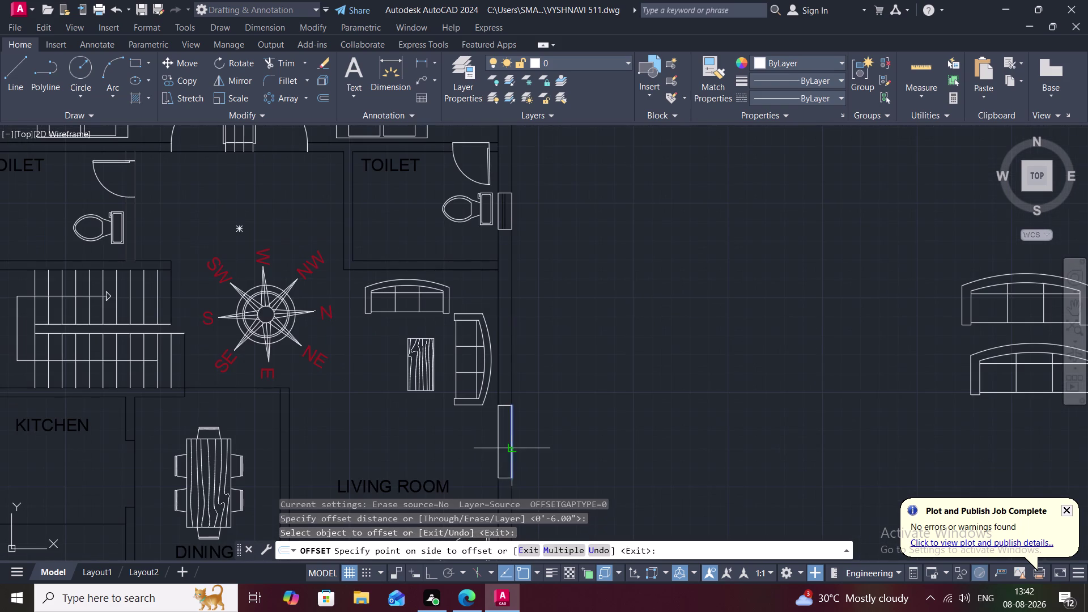
click(505, 453)
key(Escape)
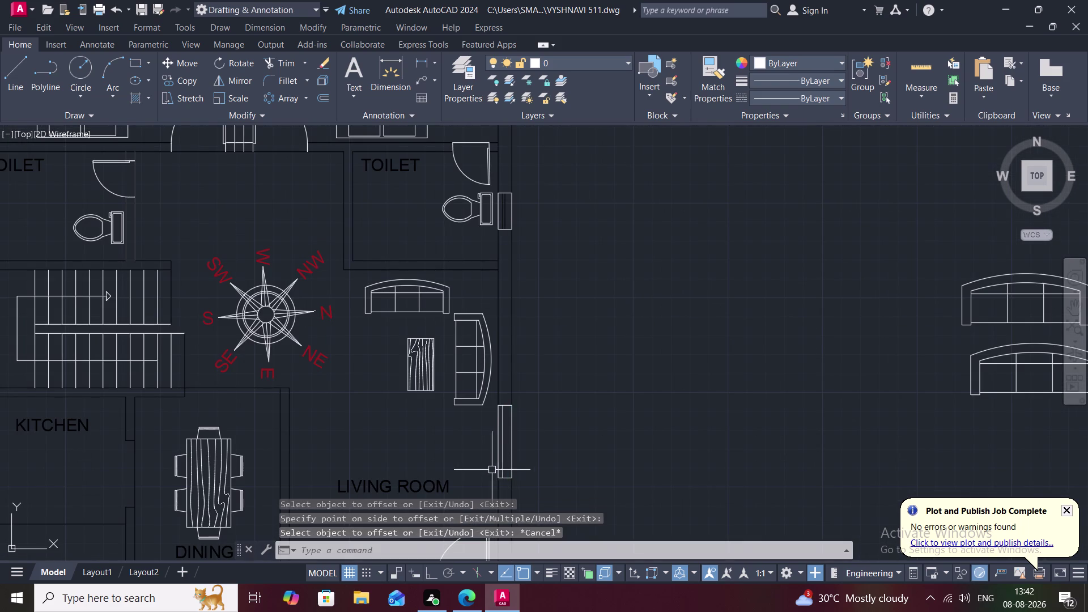
key(o)
key(space)
text(4)
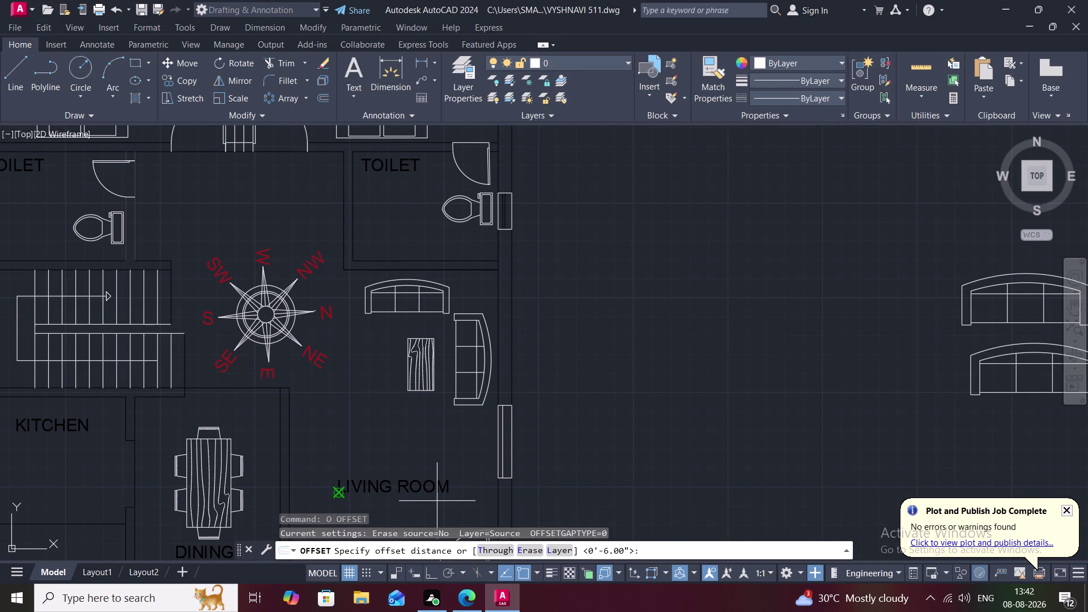
text(.)
key(5)
key(shift+quotedbl)
key(space)
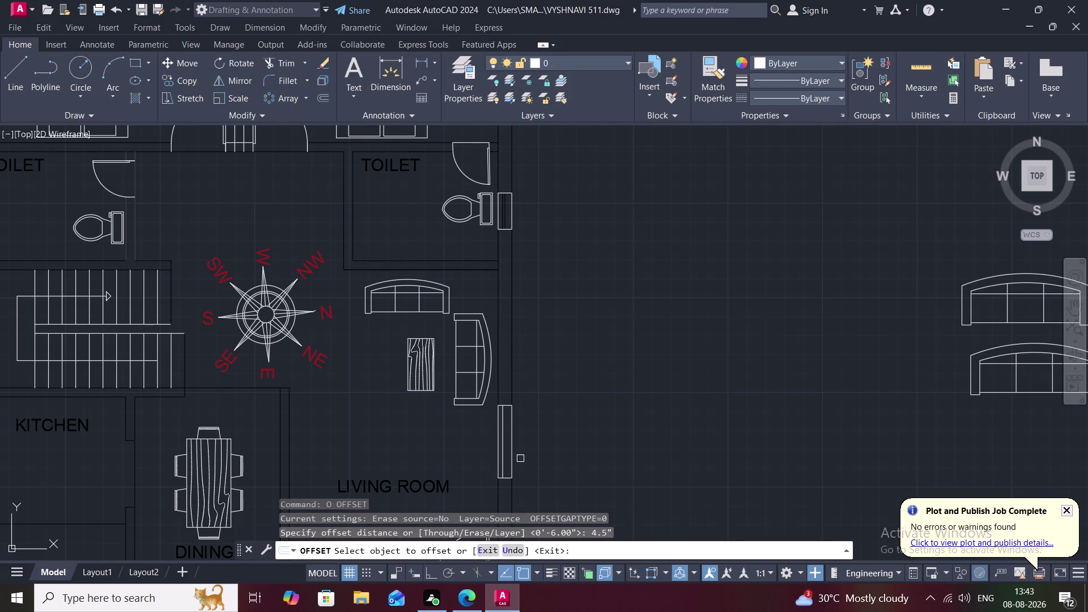
click(511, 454)
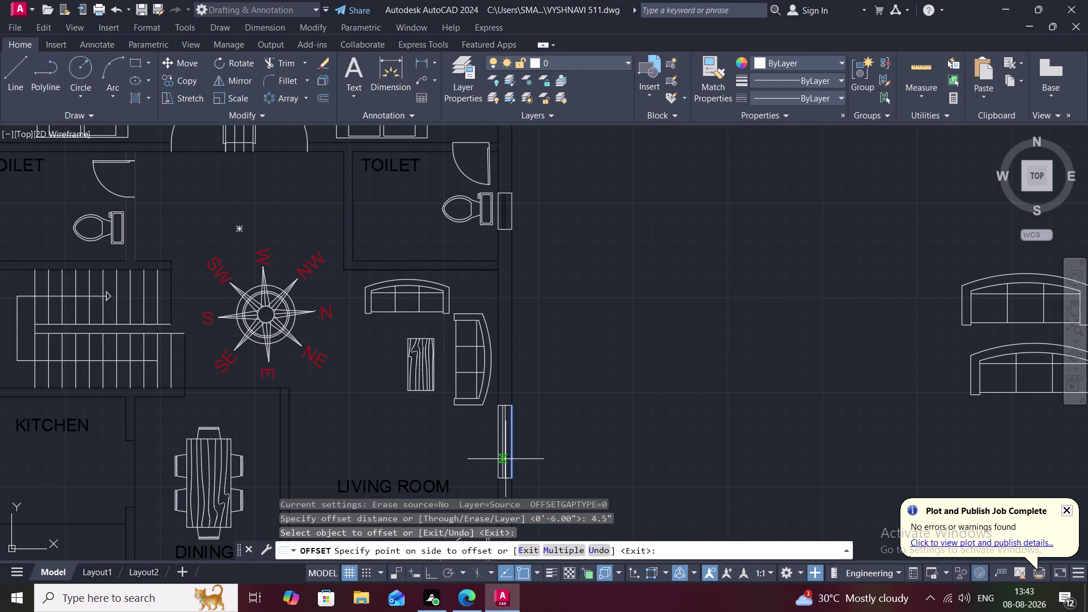
click(506, 459)
Offset the top bedroom window line 4.5" inside, then select that window.
scroll(down, 3)
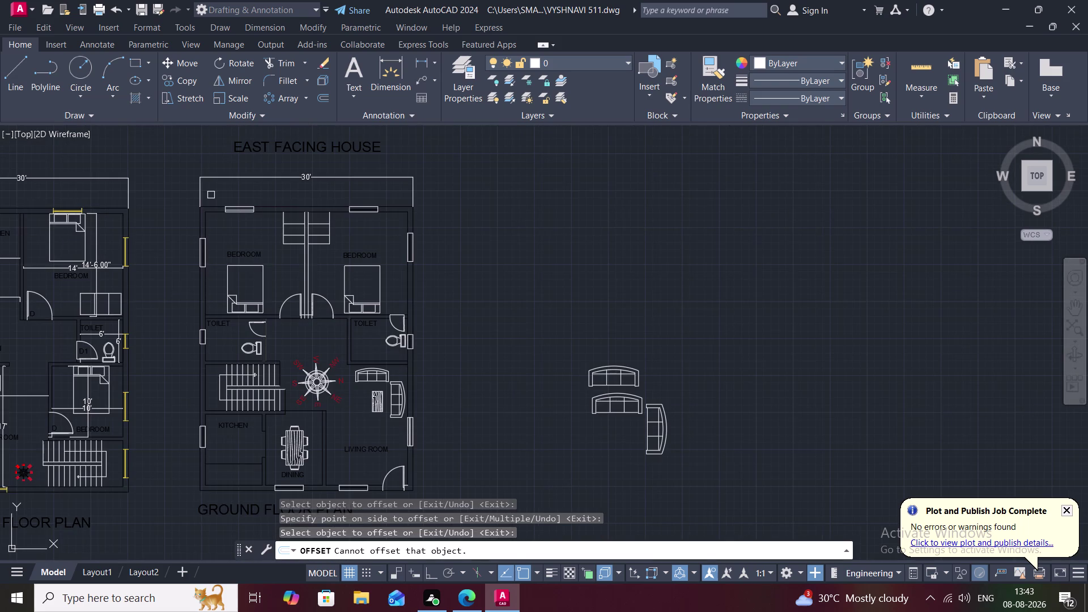
scroll(up, 3)
click(248, 209)
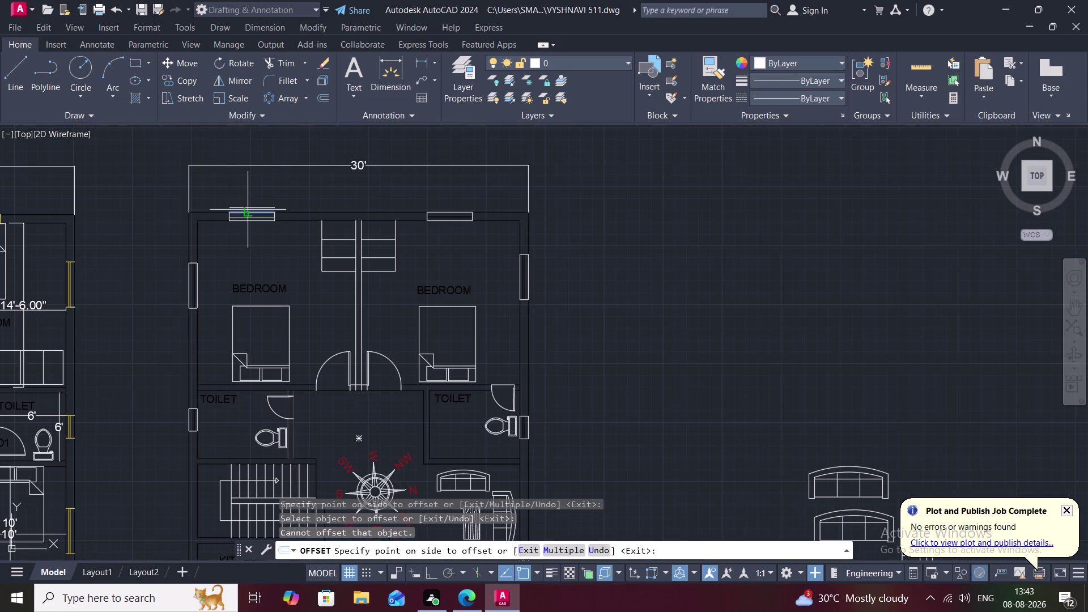
click(249, 219)
scroll(up, 3)
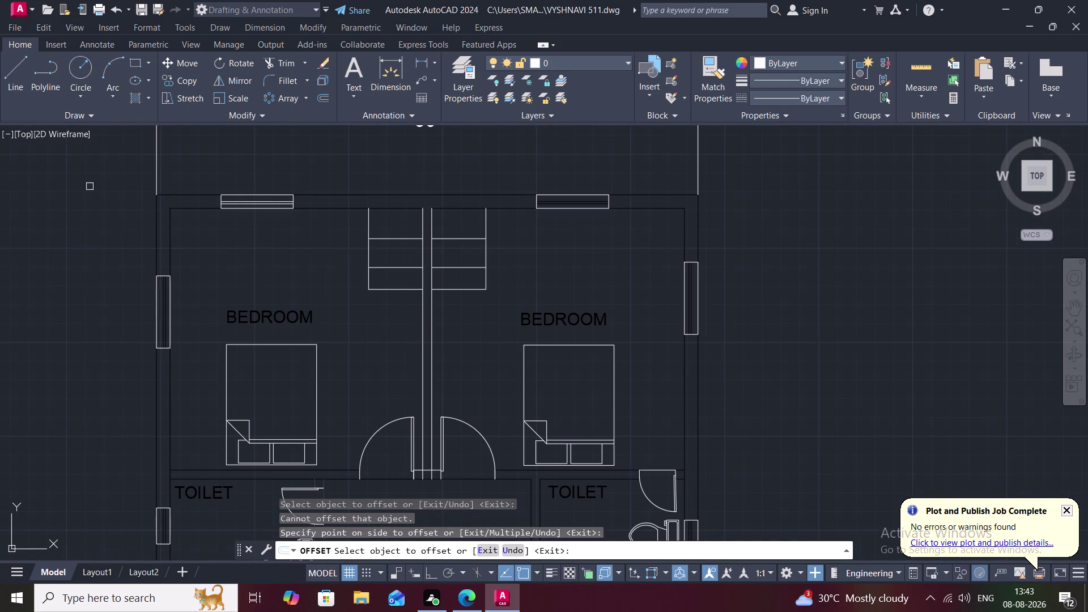
key(Escape)
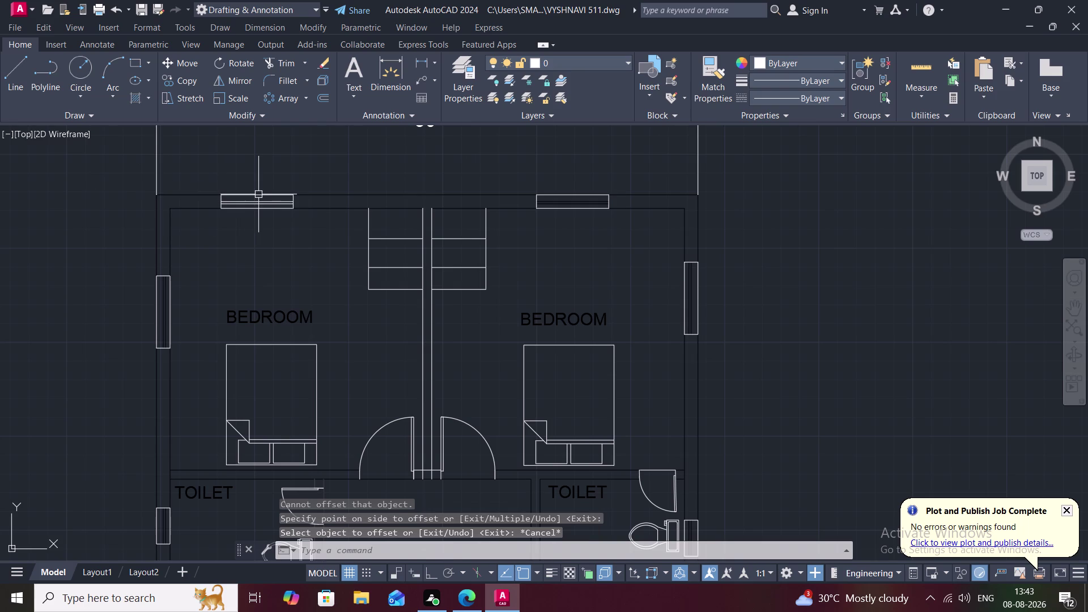
click(259, 194)
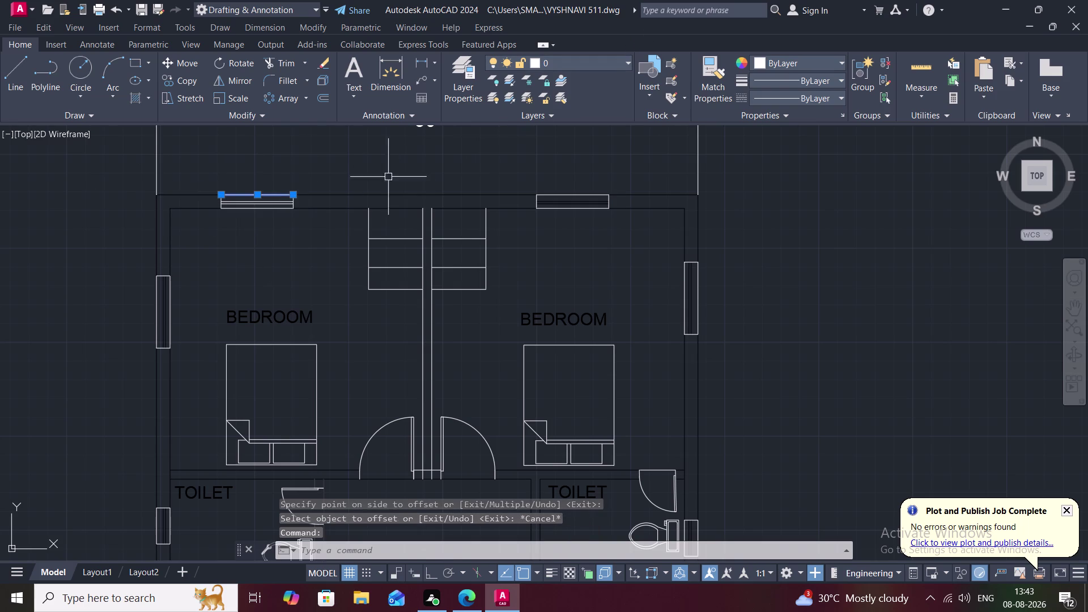
Set the selected top-wall window's colour to yellow, deselect, and start Match Properties.
click(824, 62)
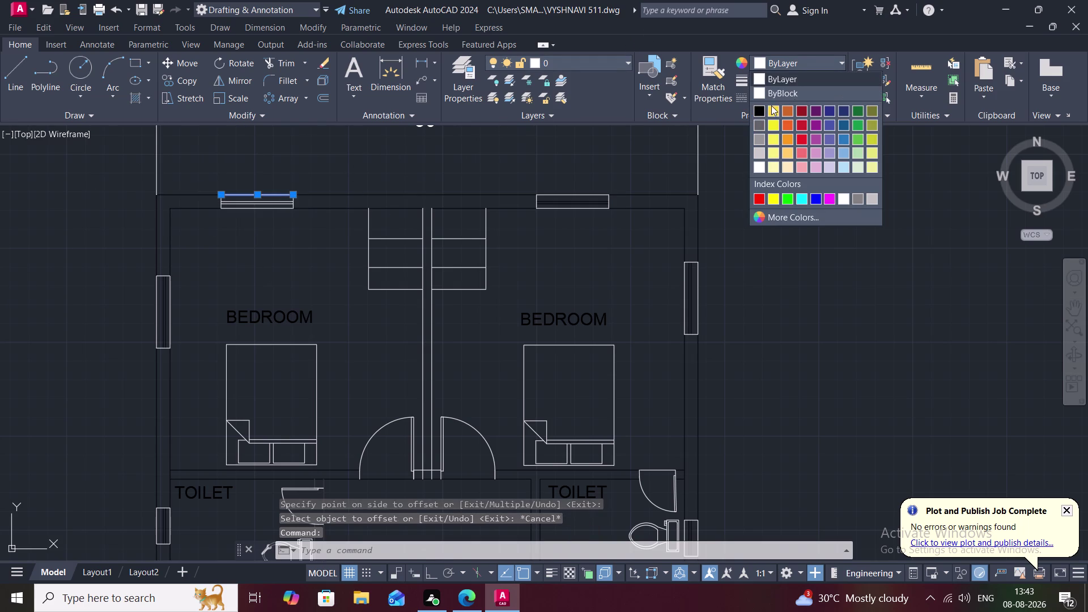
click(769, 108)
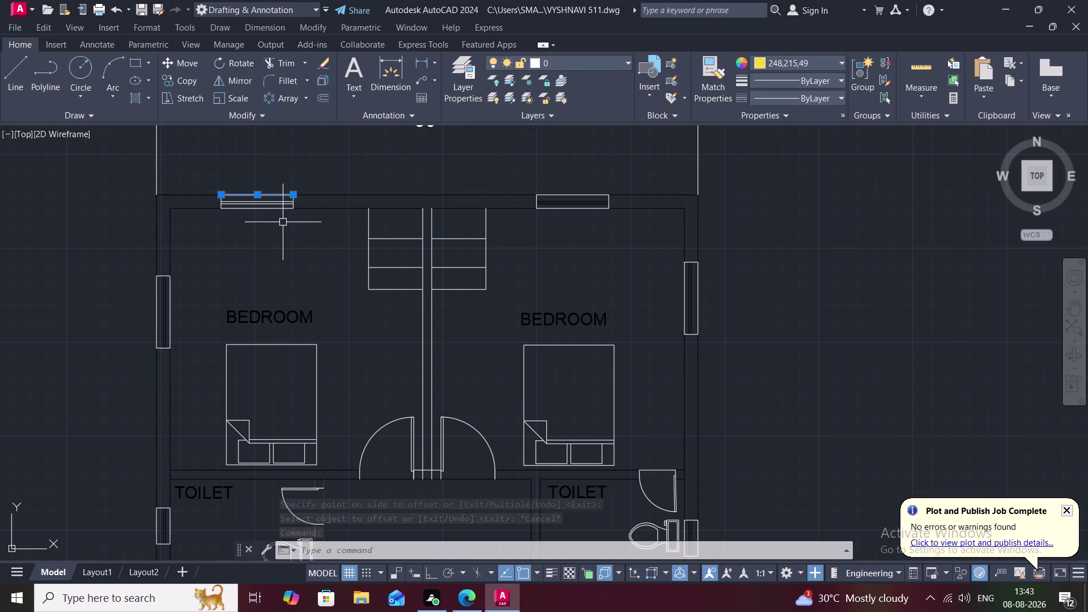
key(Escape)
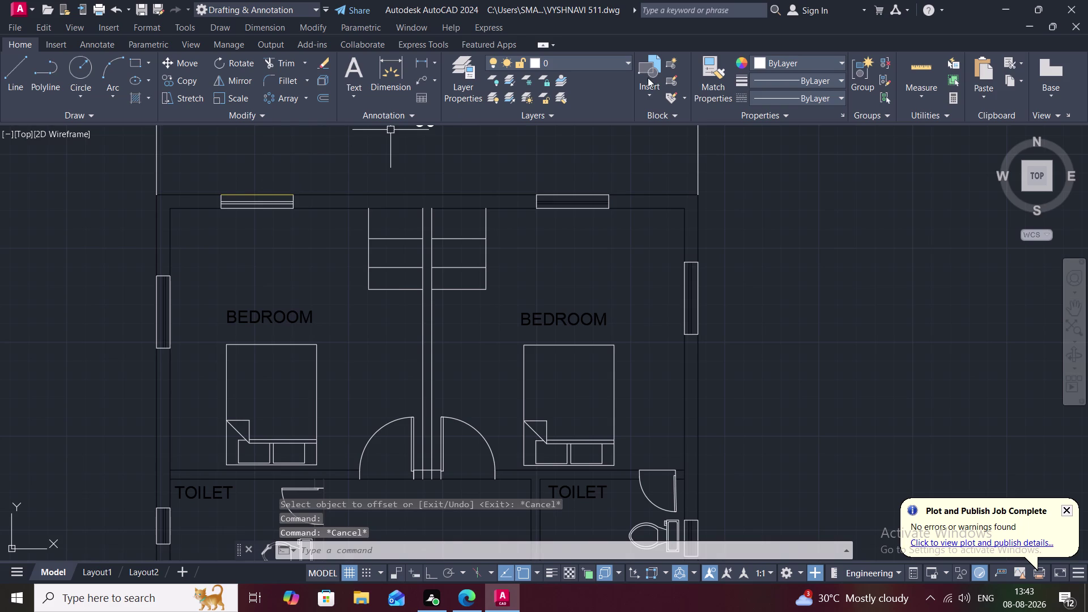
click(722, 72)
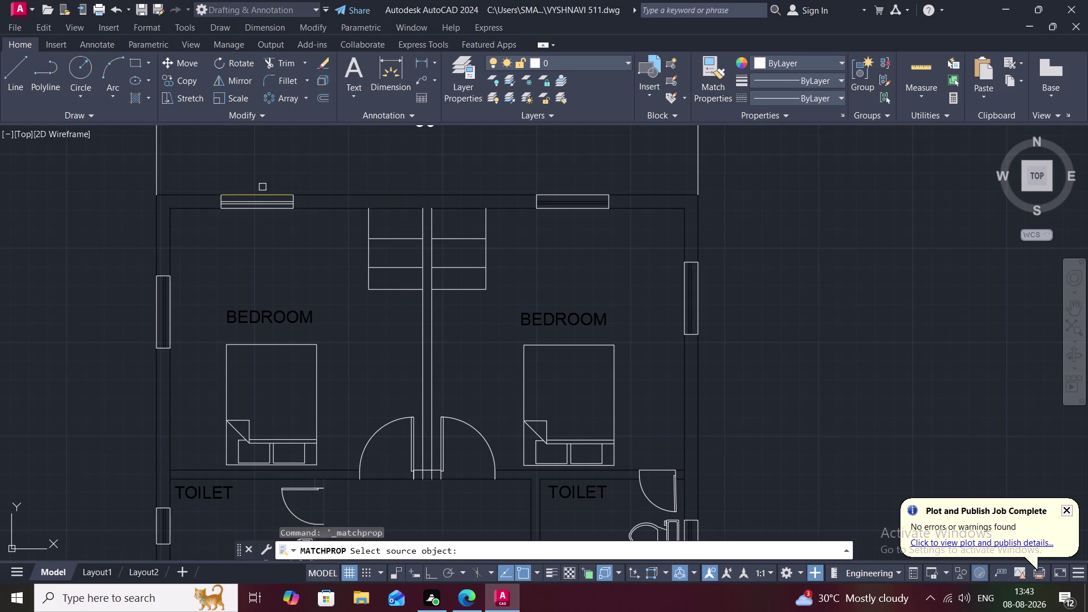
Match properties from a yellow window and recolour the first window lines yellow.
click(264, 195)
scroll(up, 3)
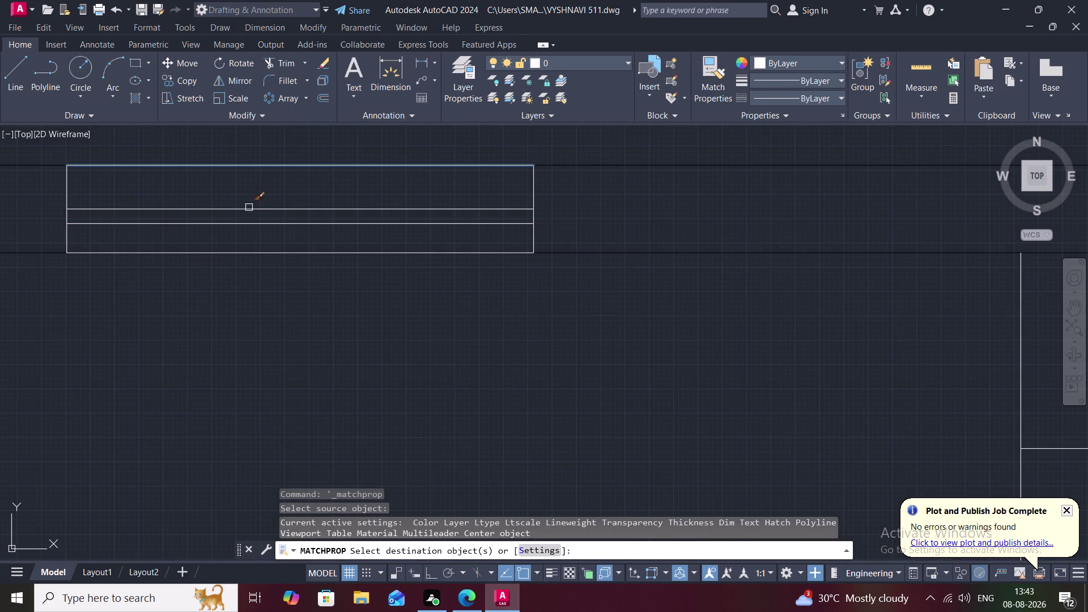
click(269, 210)
click(269, 226)
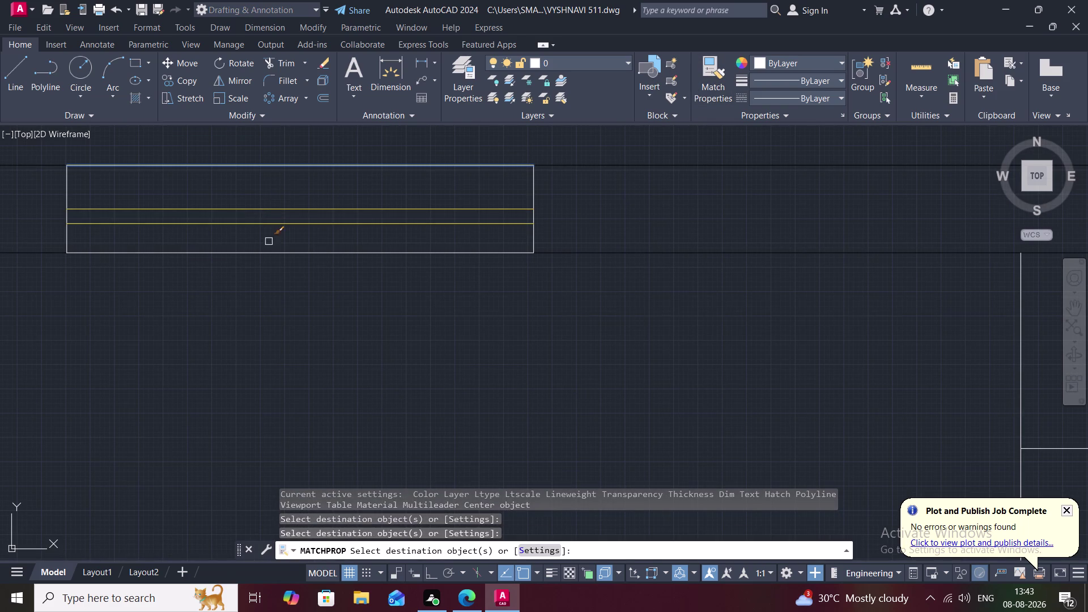
click(271, 253)
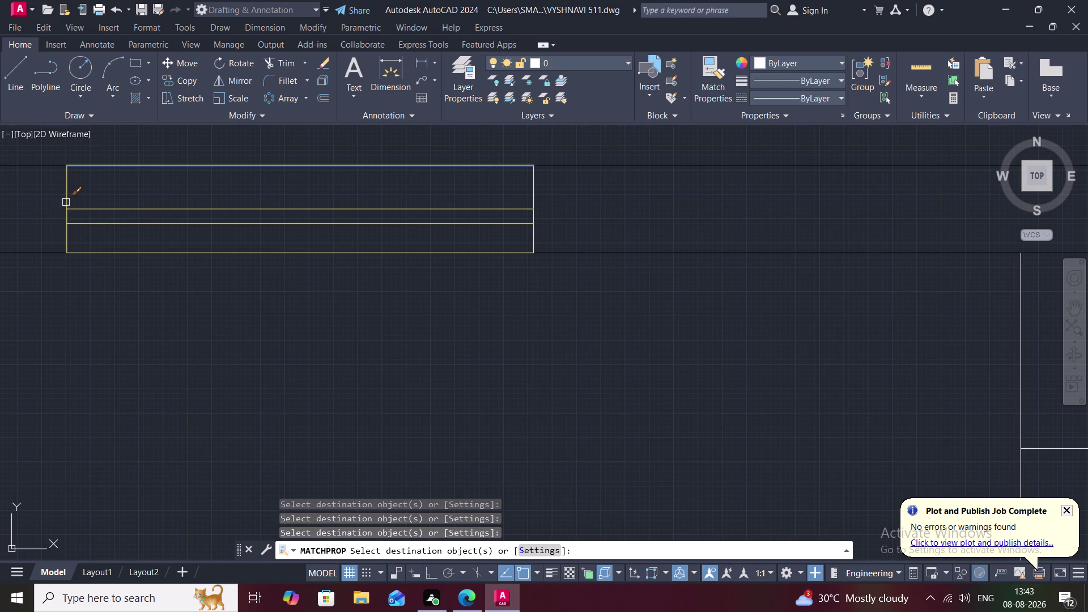
click(65, 199)
click(532, 235)
scroll(down, 3)
Make the bedroom's west-wall side window lines yellow.
middle_drag(453, 377, 432, 170)
scroll(down, 3)
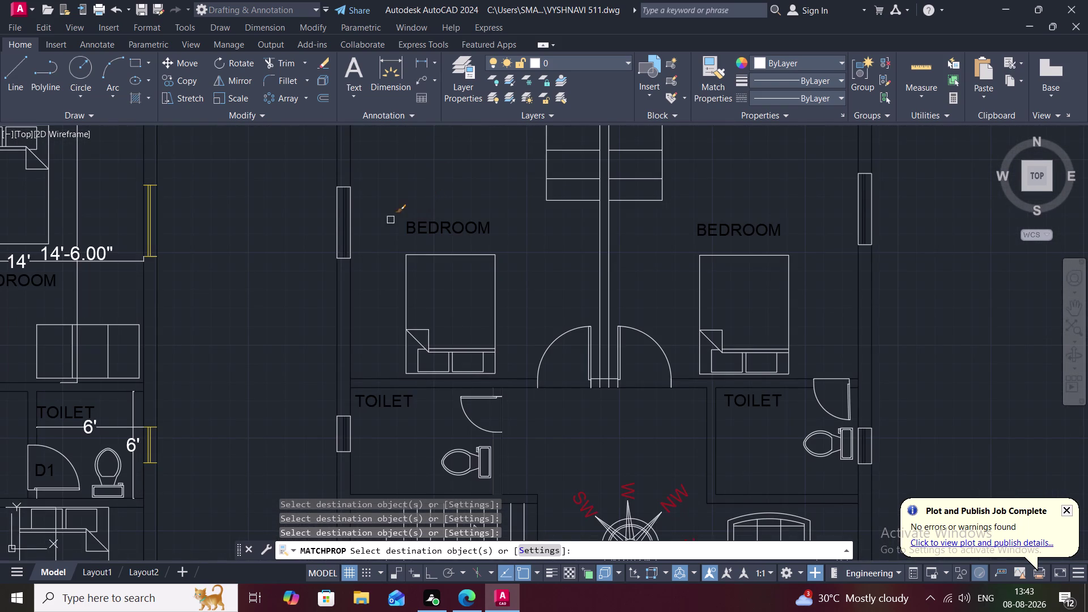
click(351, 214)
click(345, 221)
scroll(up, 3)
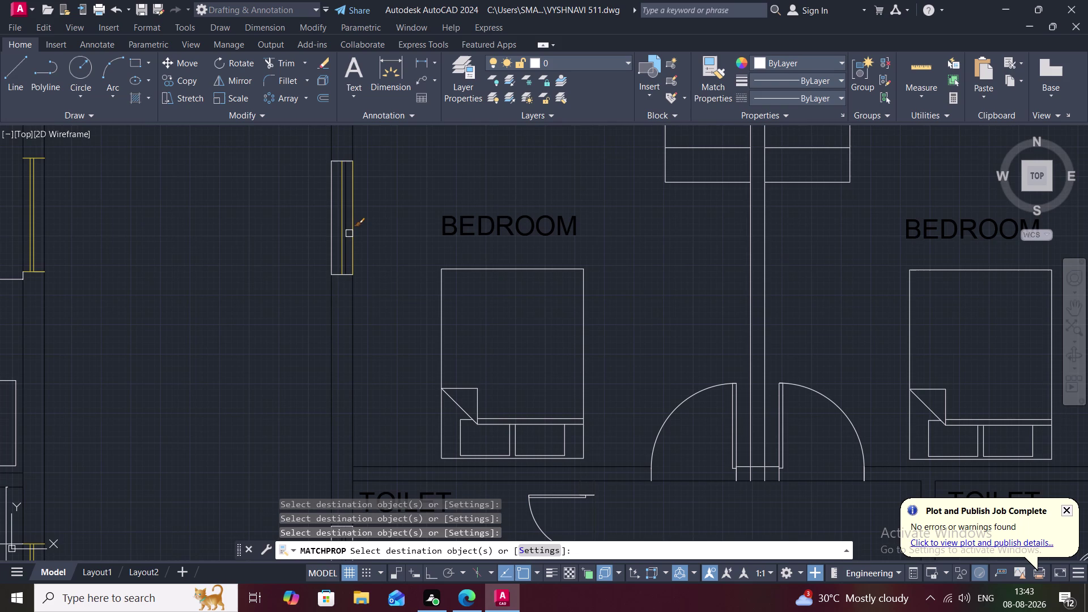
click(347, 238)
click(331, 251)
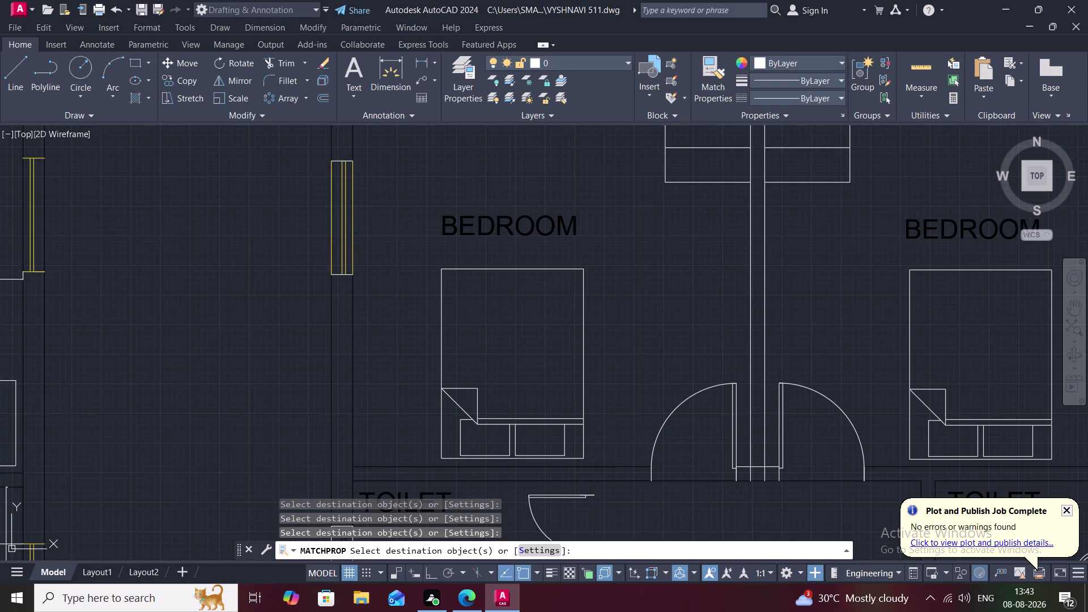
click(339, 276)
click(337, 161)
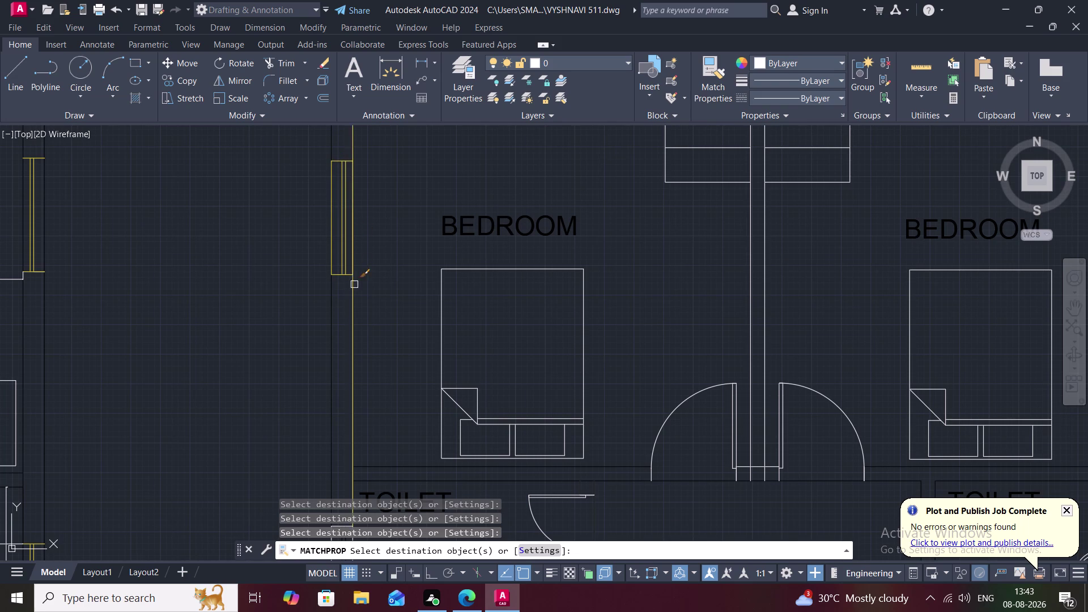
scroll(down, 3)
middle_drag(353, 272, 444, 197)
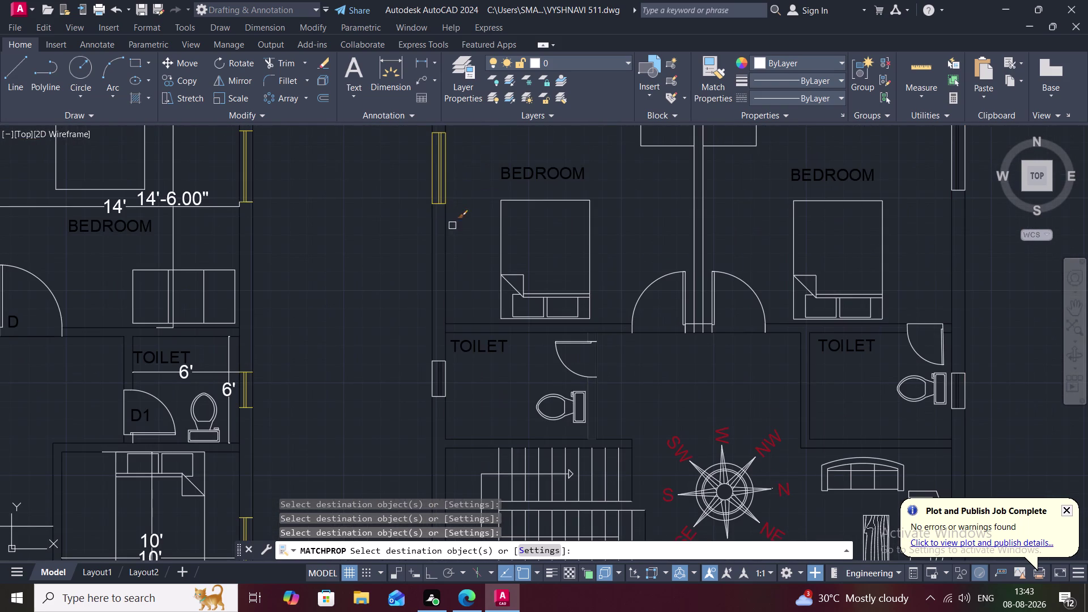
Make the toilet window's lines yellow.
click(441, 379)
scroll(up, 3)
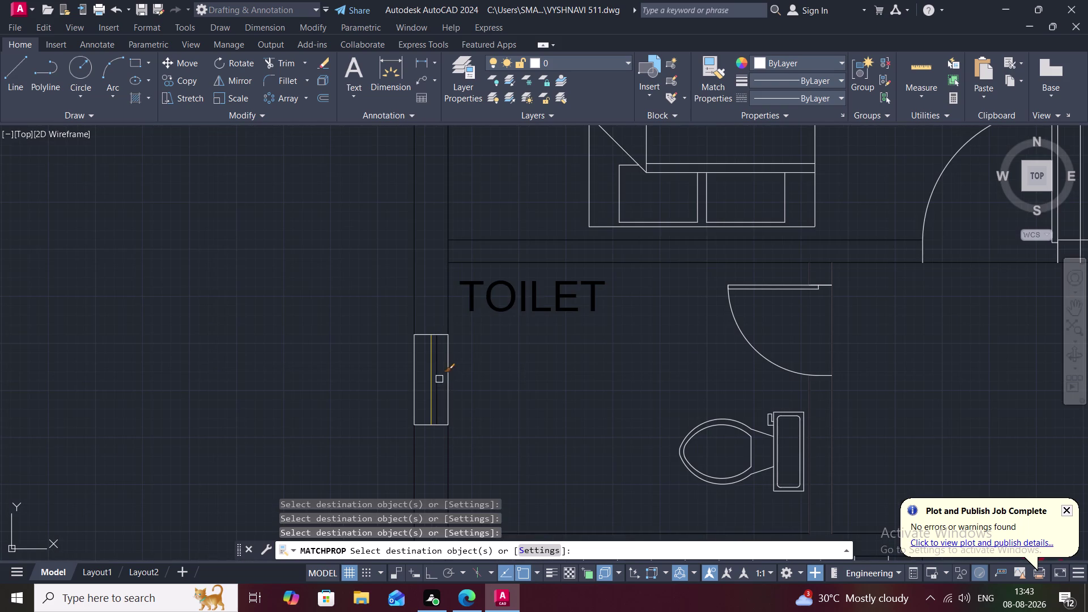
click(440, 379)
click(448, 381)
click(416, 384)
click(426, 336)
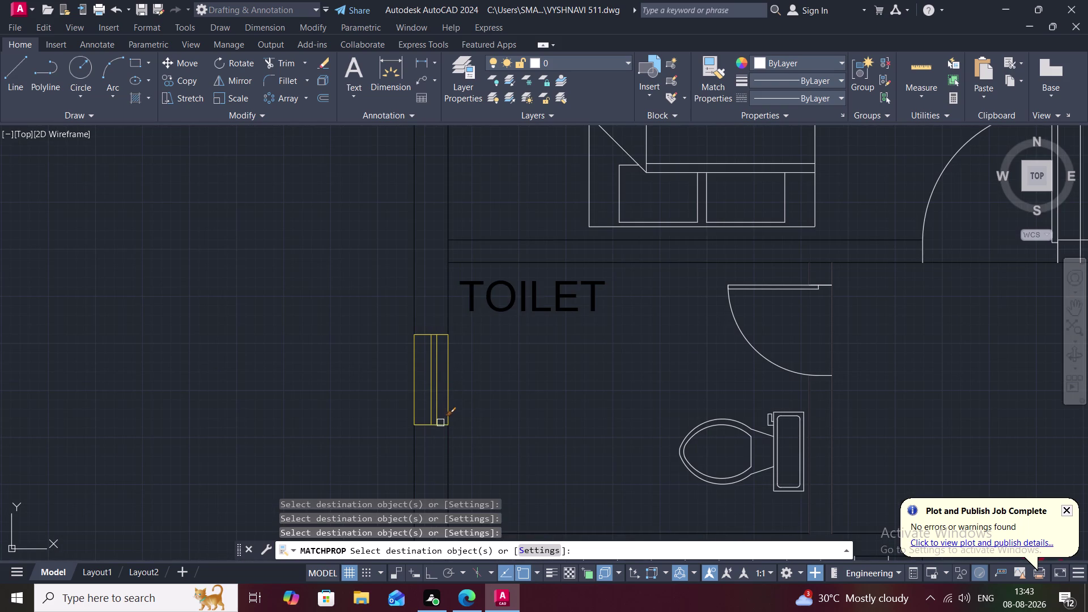
click(441, 422)
scroll(down, 3)
middle_drag(435, 430, 398, 424)
scroll(down, 3)
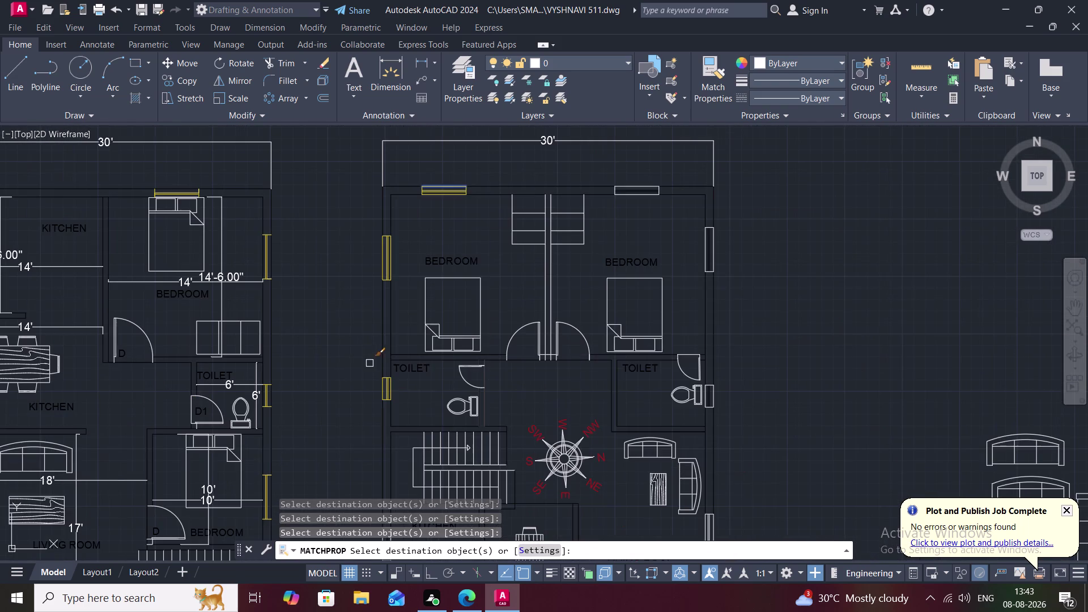
Pick the ground floor plan's kitchen window, then cancel property matching with Esc.
middle_drag(351, 364, 398, 124)
scroll(down, 3)
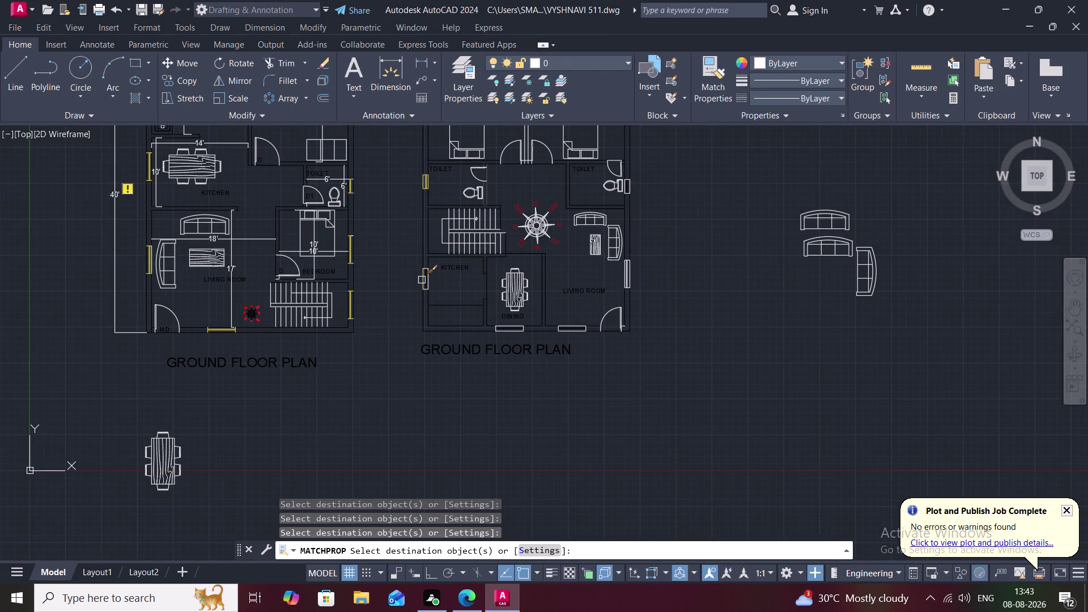
scroll(up, 3)
click(422, 280)
click(438, 282)
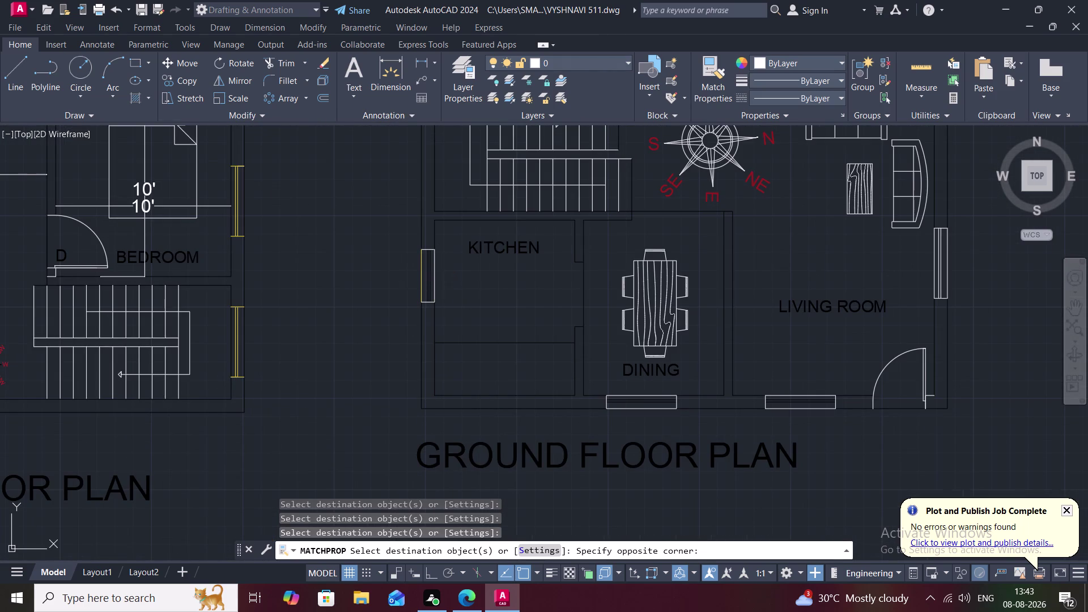
click(431, 281)
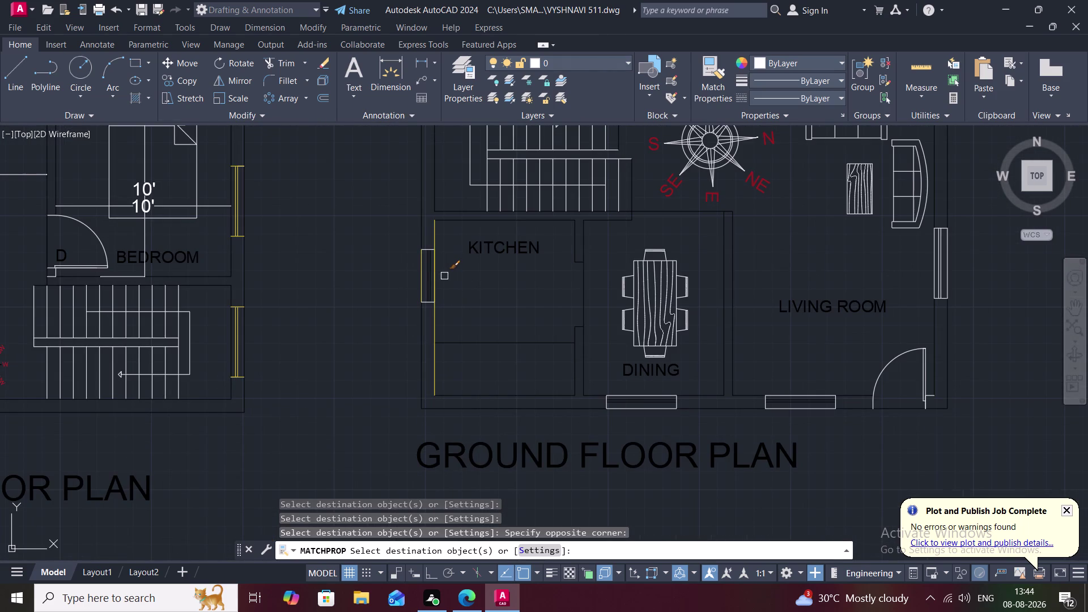
key(Escape)
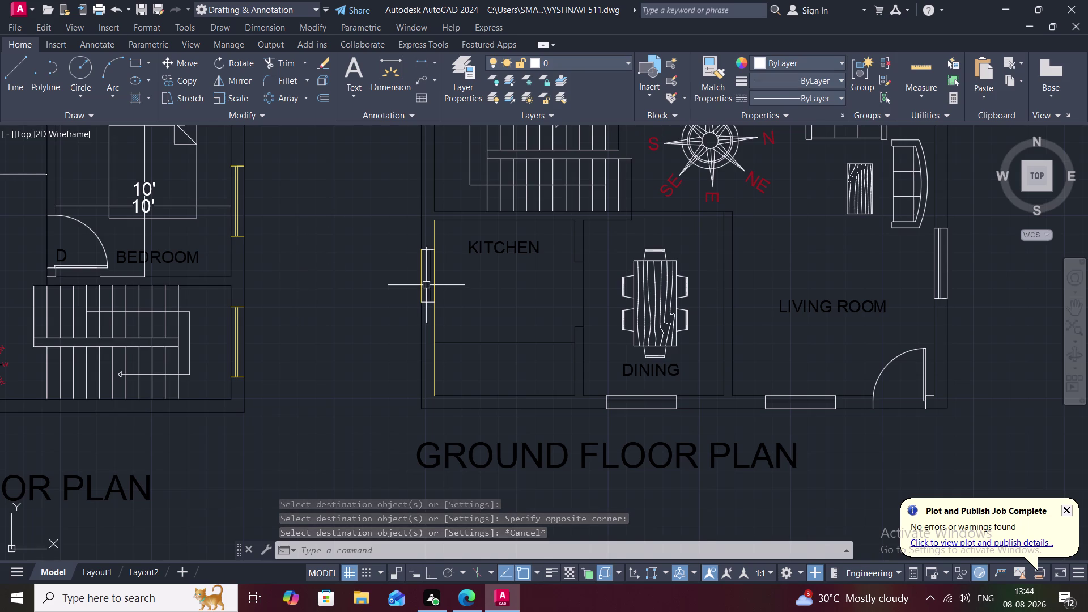
scroll(up, 3)
Restart MATCHPROP from a yellow window and recolour the kitchen window lines yellow.
click(714, 93)
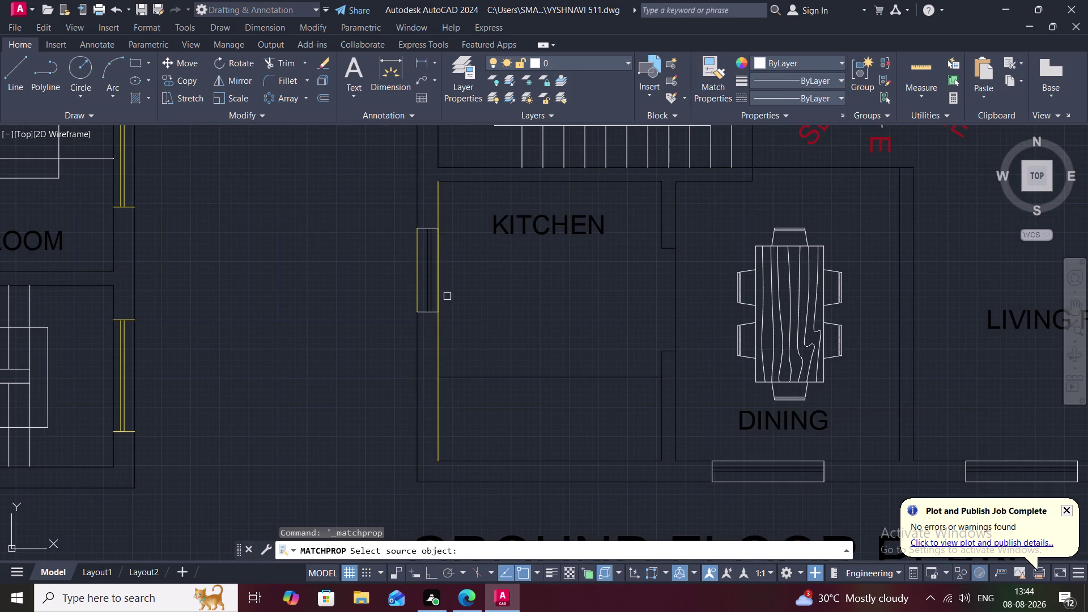
click(440, 288)
click(428, 279)
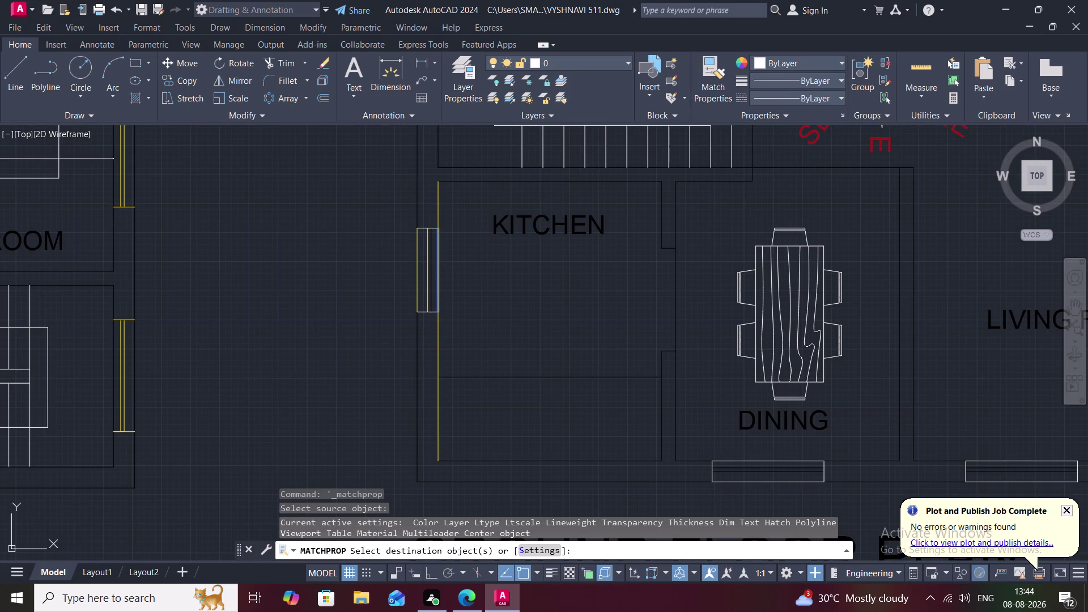
click(434, 281)
click(430, 315)
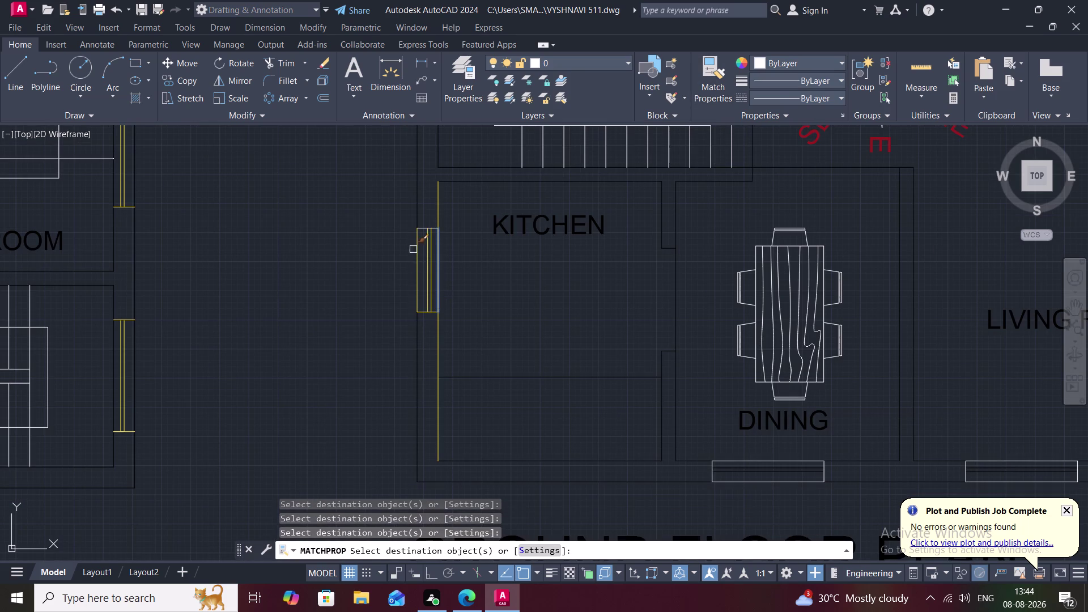
click(432, 231)
scroll(down, 3)
middle_drag(354, 373, 314, 267)
Rerun property matching and pick a yellow window as the source.
key(space)
key(space)
key(space)
scroll(up, 3)
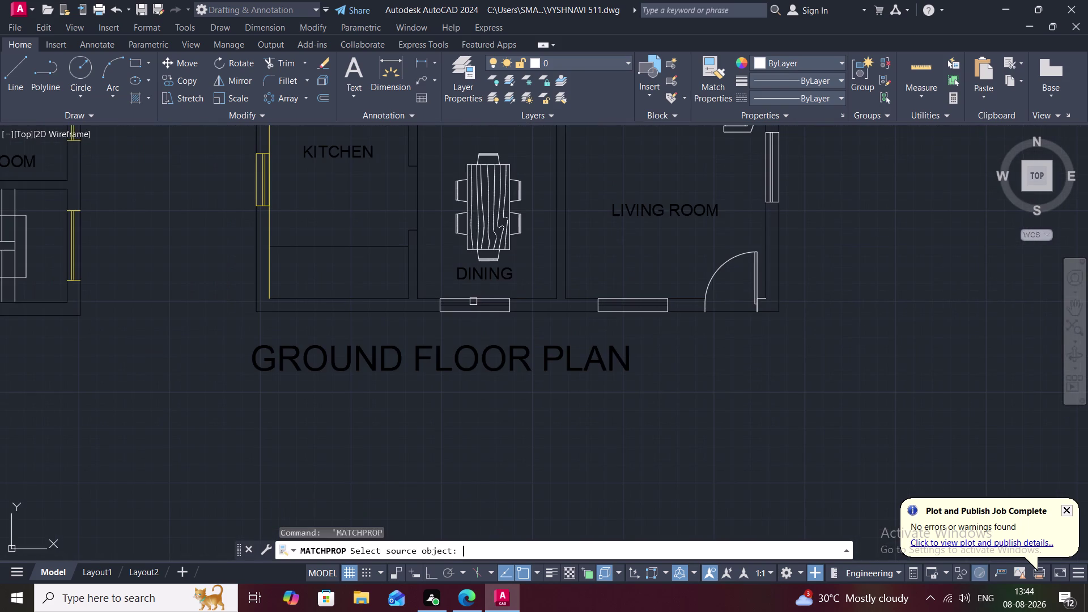
scroll(up, 3)
key(space)
click(715, 78)
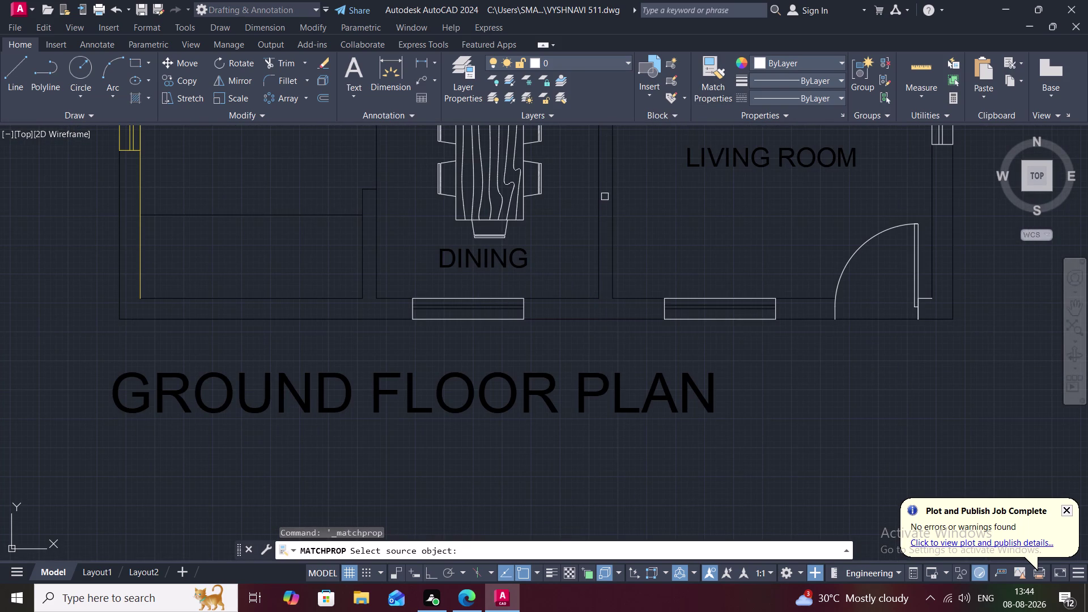
click(139, 256)
click(460, 299)
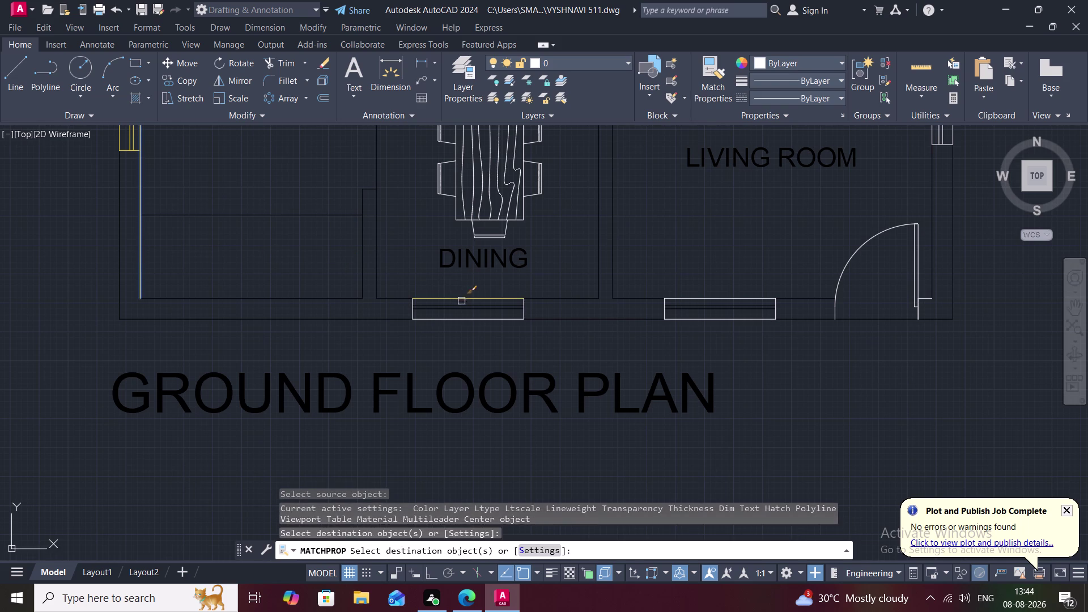
Make all lines of the dining room window yellow.
click(464, 307)
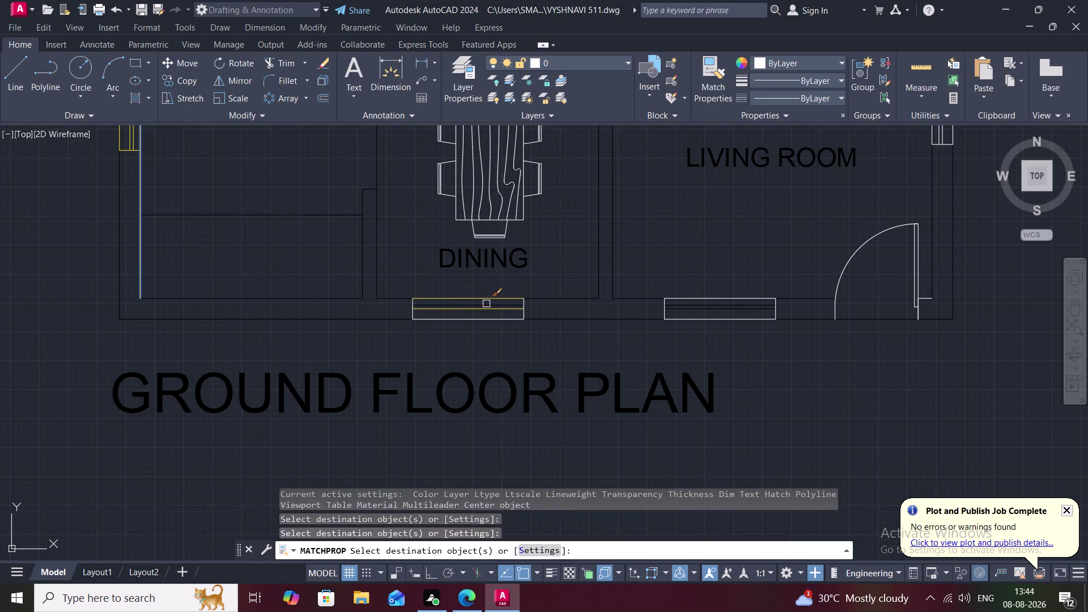
click(487, 304)
click(490, 322)
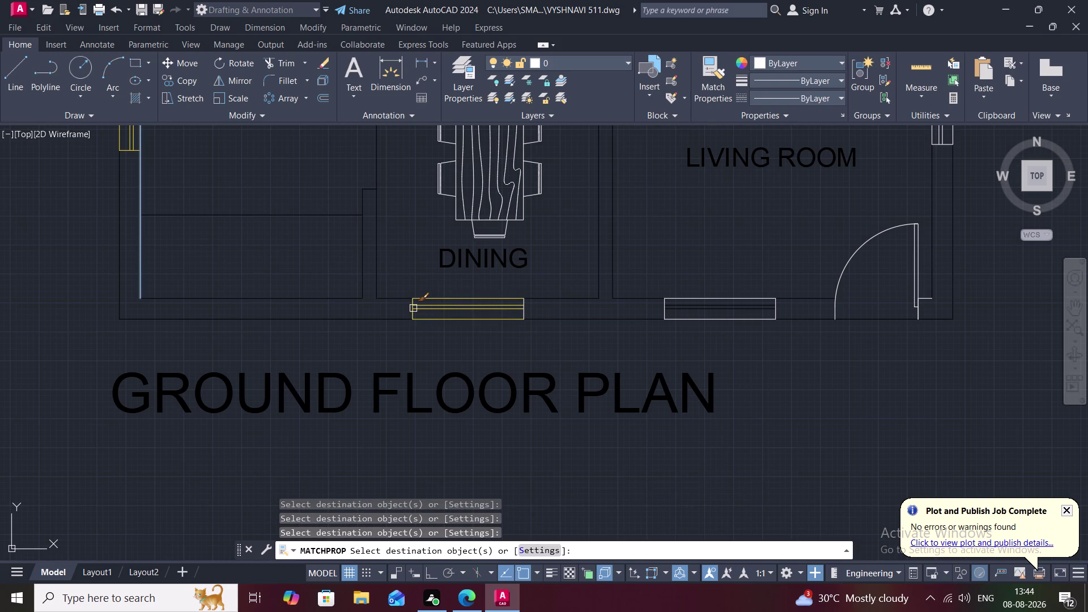
click(413, 308)
click(525, 307)
middle_drag(519, 342, 294, 301)
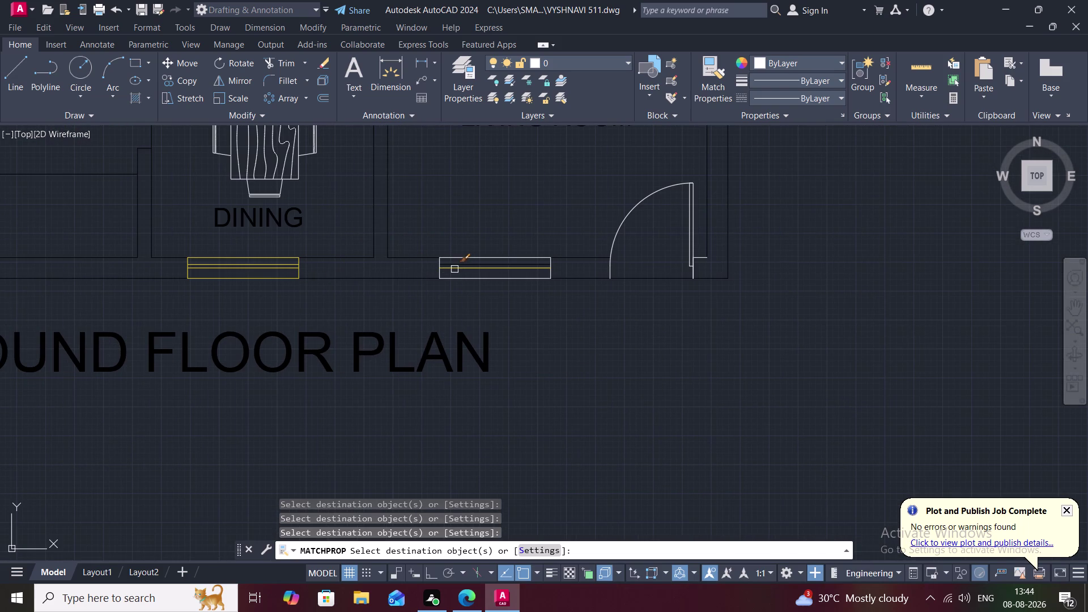
Make the living room's south window lines yellow.
click(455, 269)
click(469, 261)
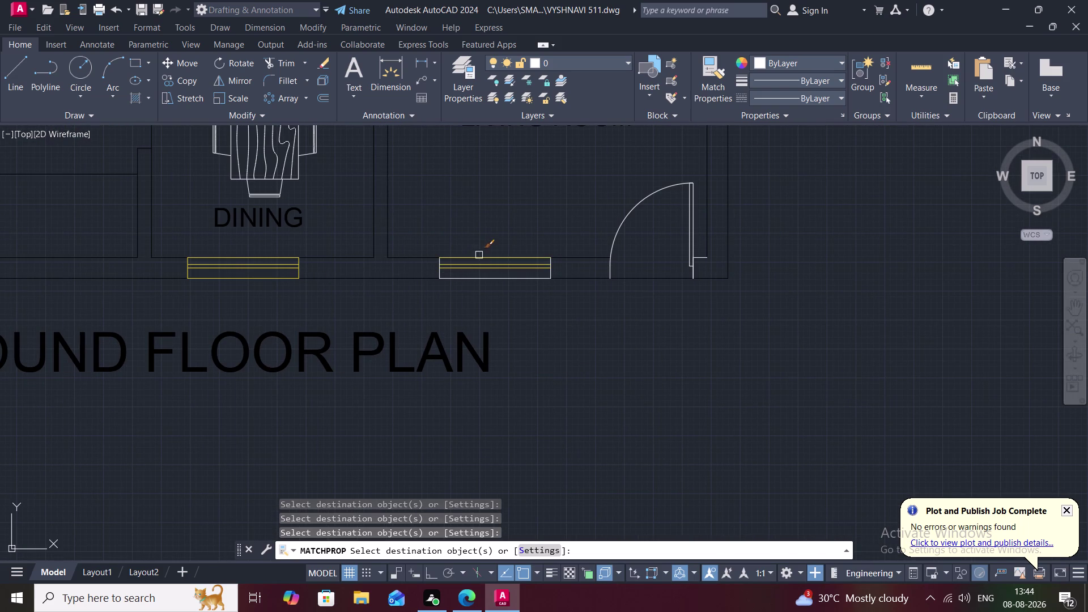
click(479, 255)
click(481, 282)
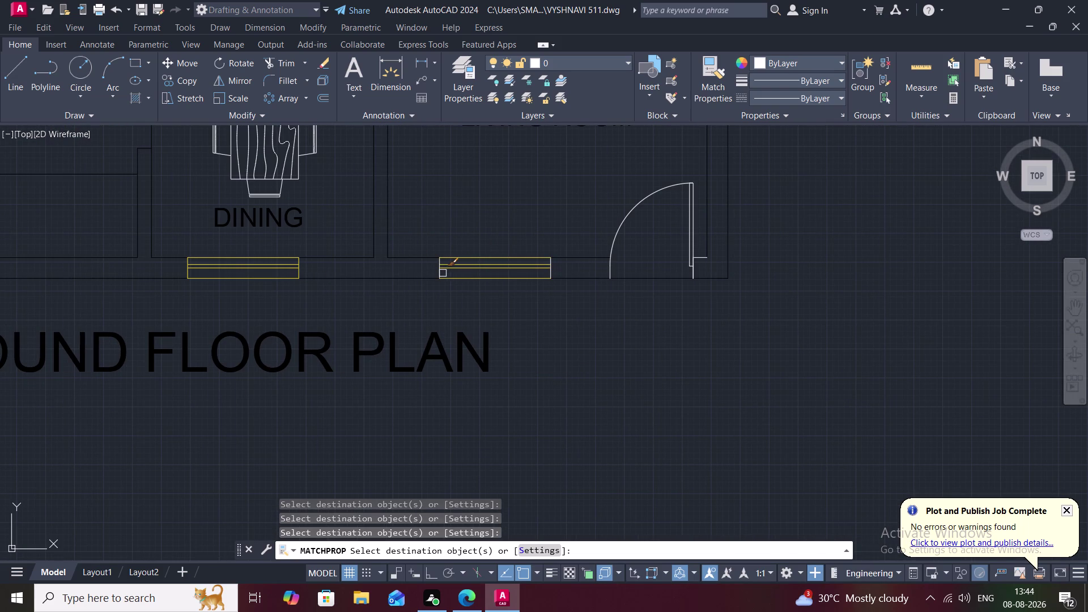
click(441, 273)
click(552, 269)
scroll(down, 3)
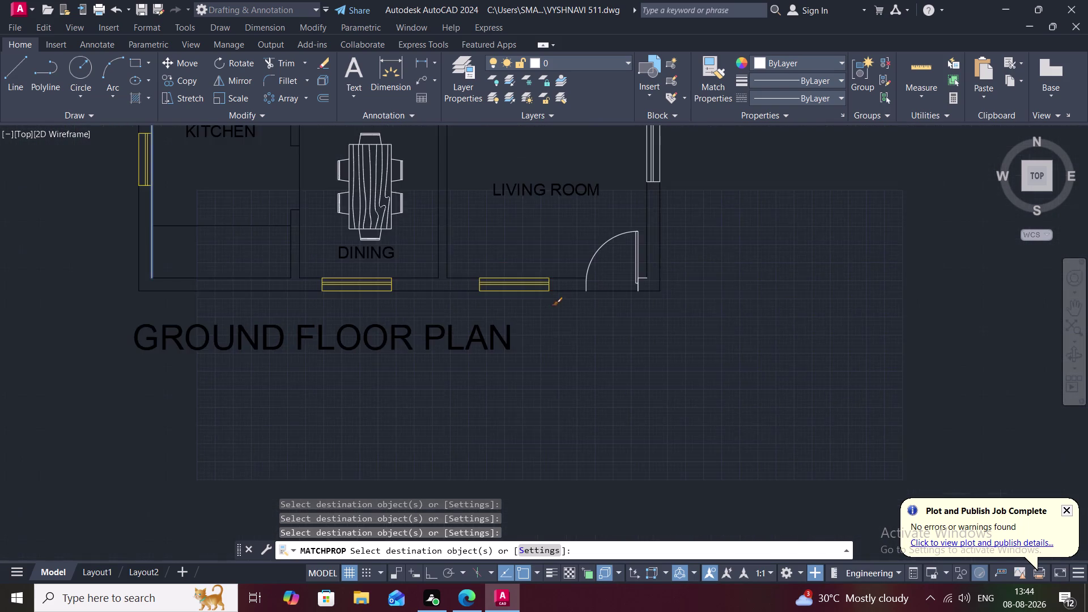
middle_drag(547, 312, 481, 341)
scroll(down, 3)
scroll(up, 3)
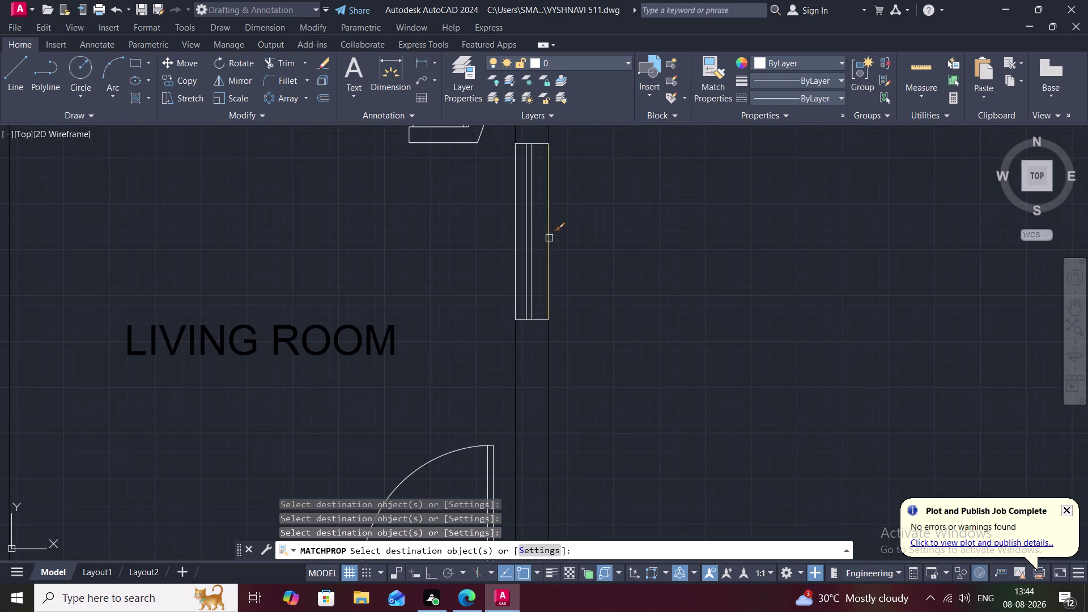
Make the living room's east window lines yellow.
click(534, 240)
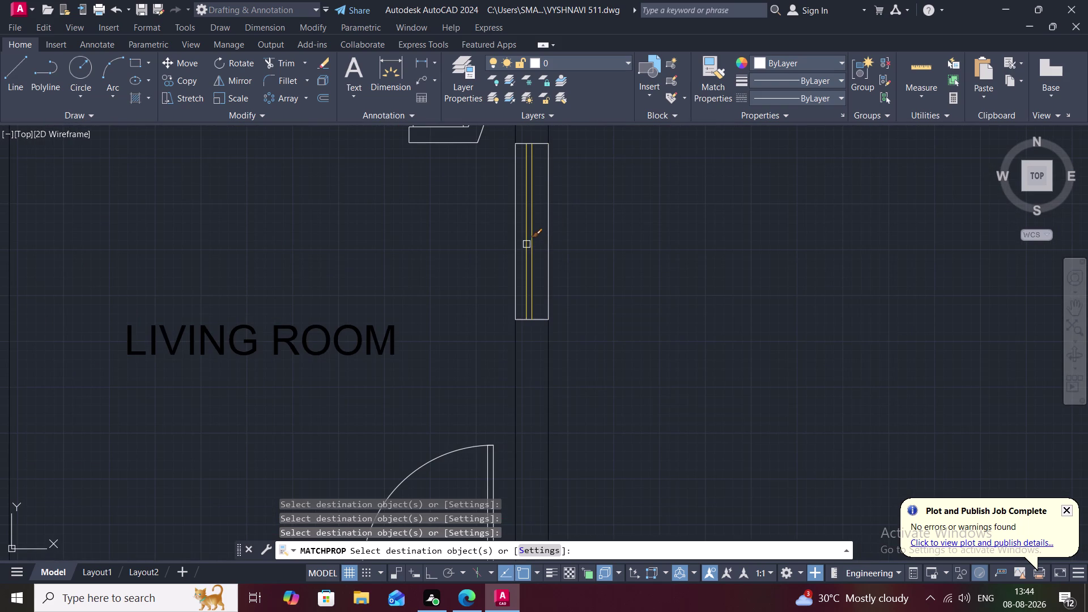
click(526, 245)
click(516, 256)
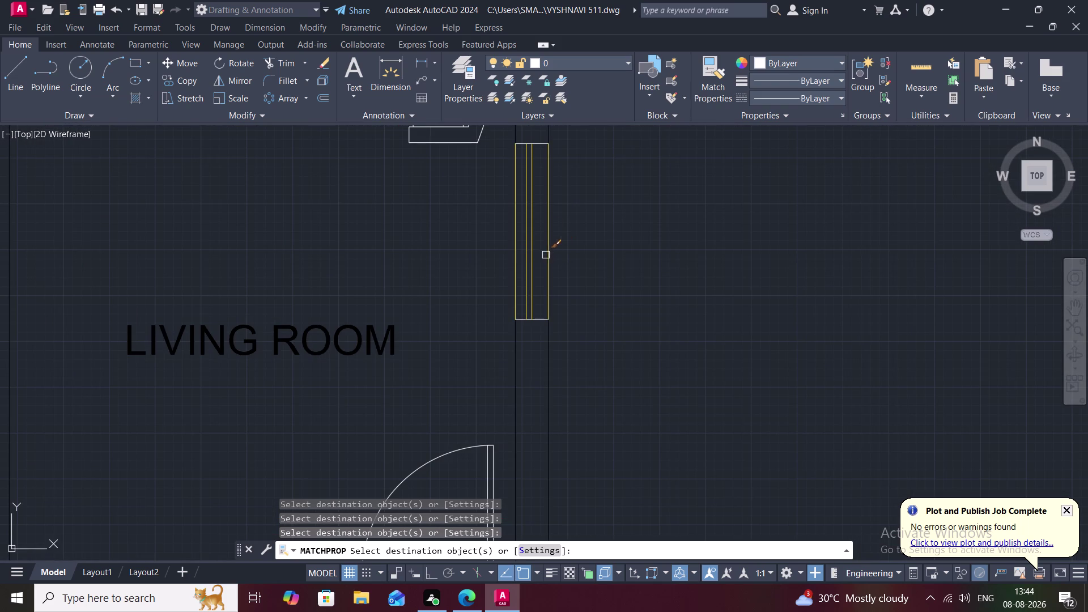
click(546, 255)
click(537, 317)
click(540, 141)
scroll(down, 3)
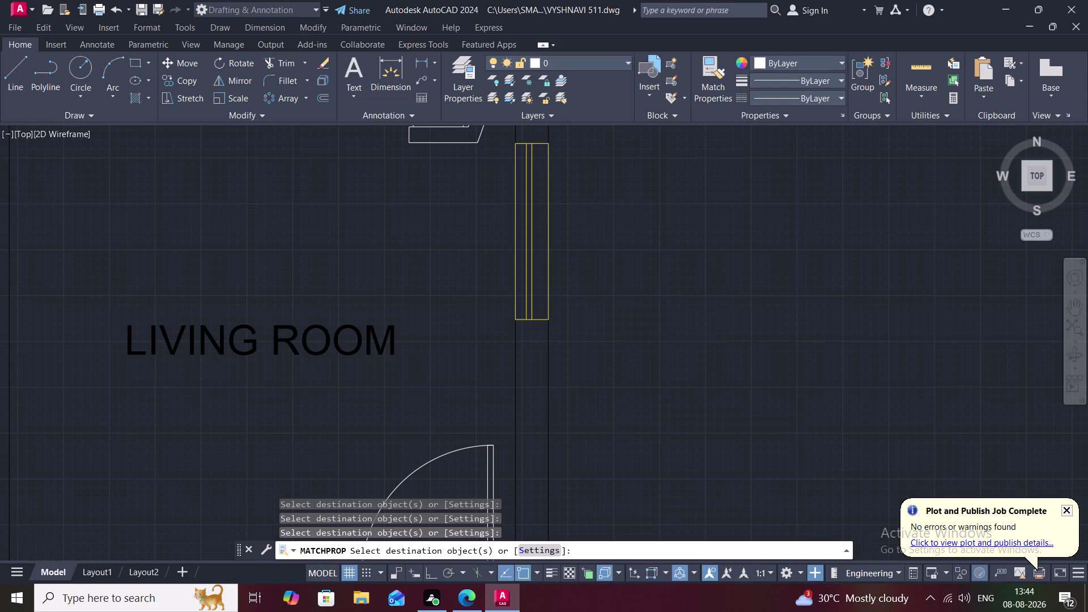
Make the toilet's east window lines yellow.
middle_drag(602, 223, 603, 321)
scroll(down, 3)
middle_drag(583, 236, 596, 276)
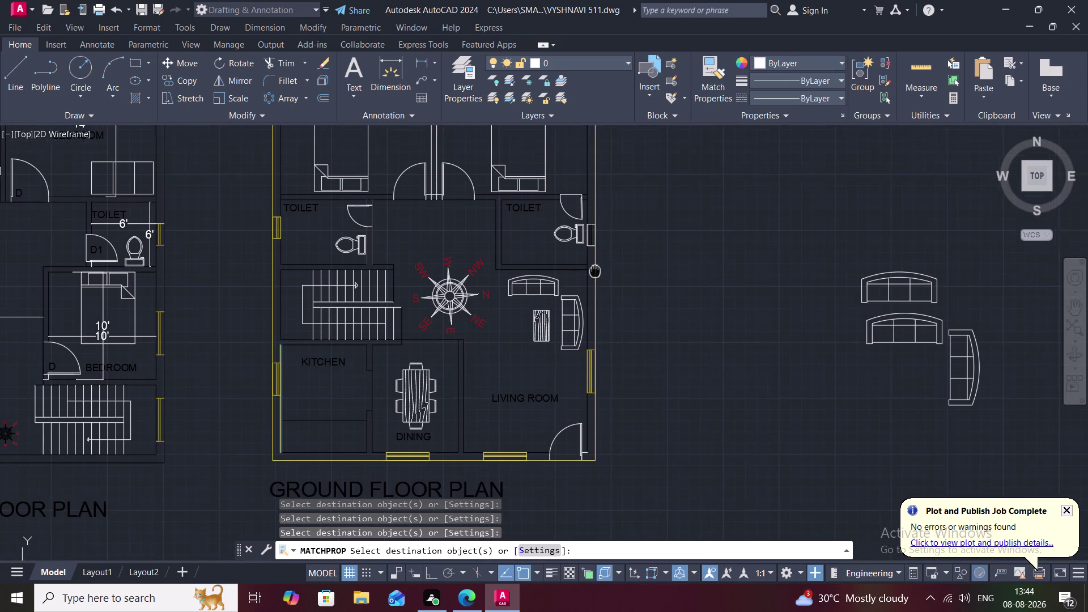
middle_drag(597, 277, 592, 293)
scroll(up, 3)
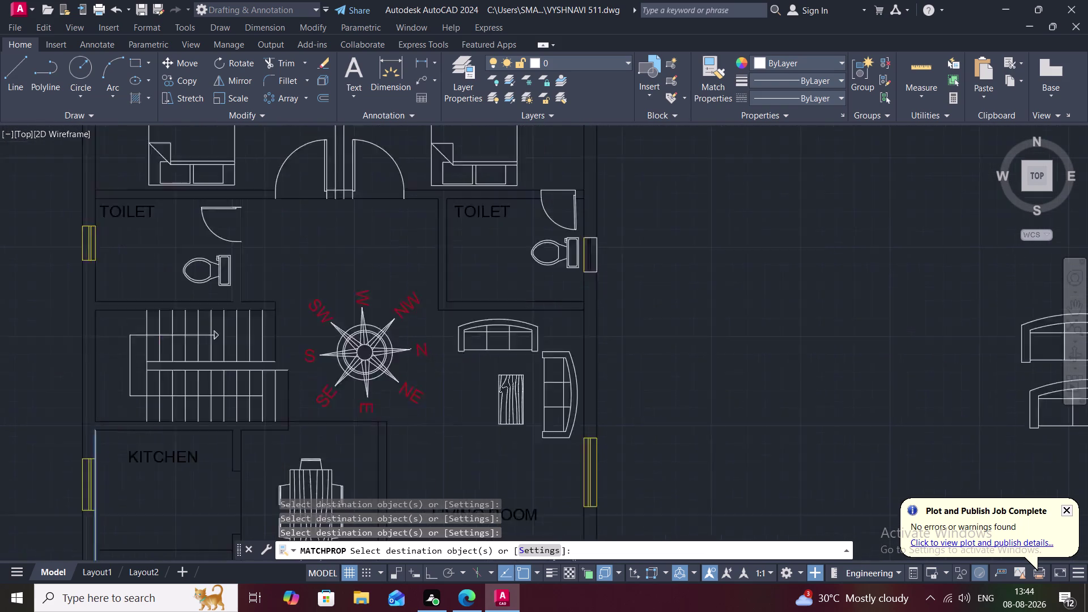
scroll(up, 3)
click(587, 265)
click(596, 264)
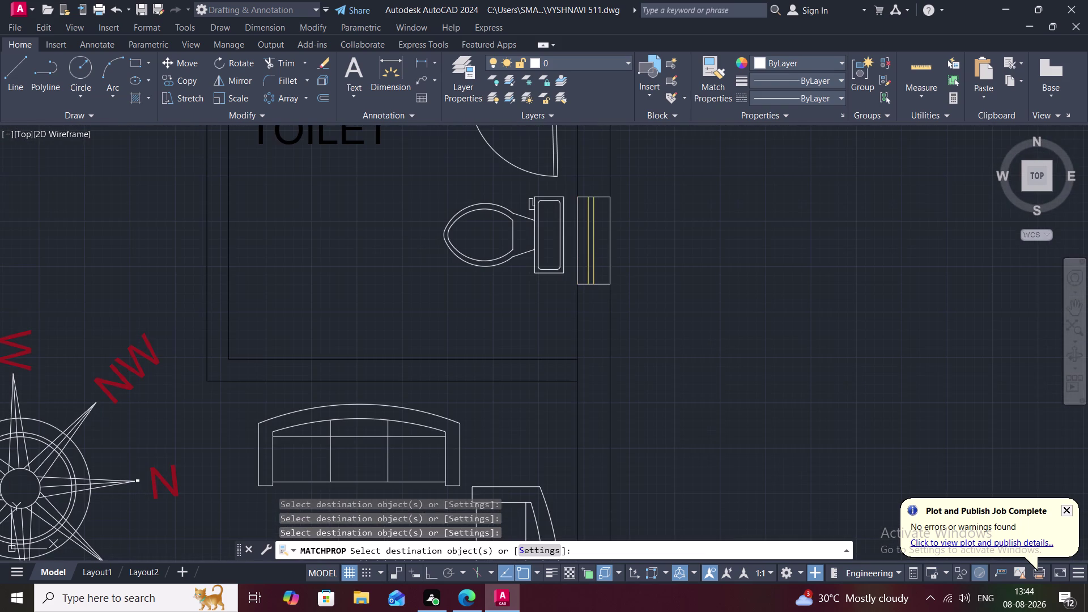
click(579, 248)
click(588, 284)
click(602, 199)
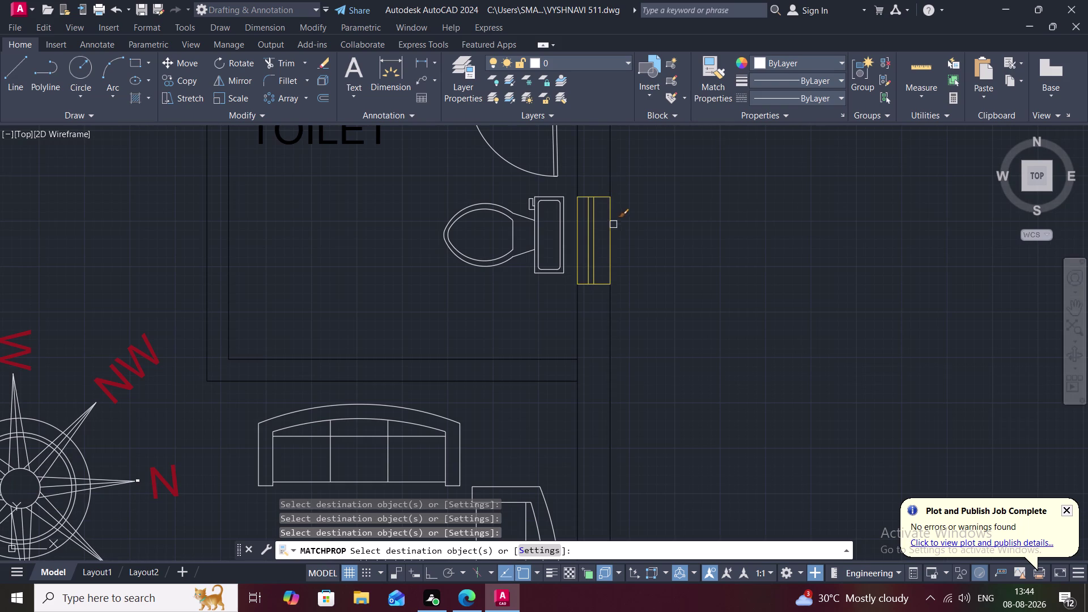
click(613, 225)
Make the bedroom's east side window lines yellow.
scroll(down, 3)
middle_drag(642, 220, 611, 384)
scroll(down, 3)
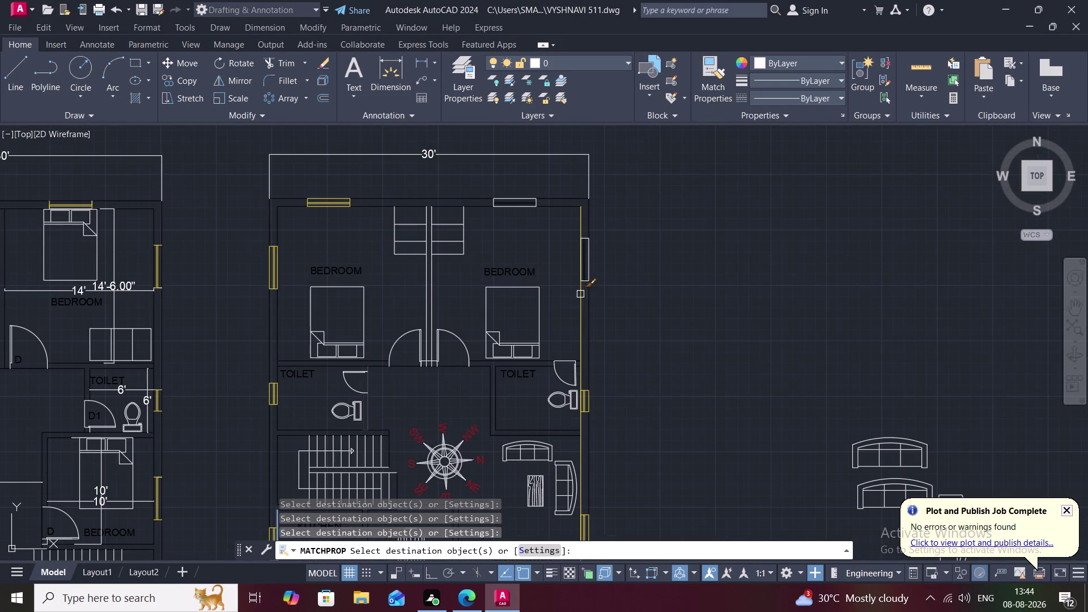
scroll(up, 3)
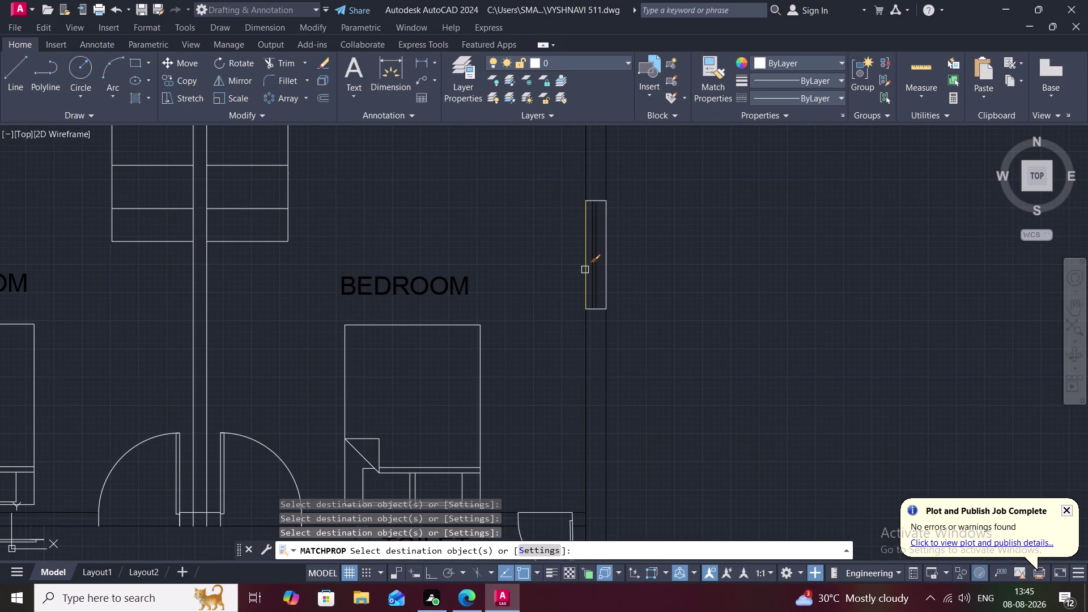
click(586, 271)
click(592, 271)
click(595, 274)
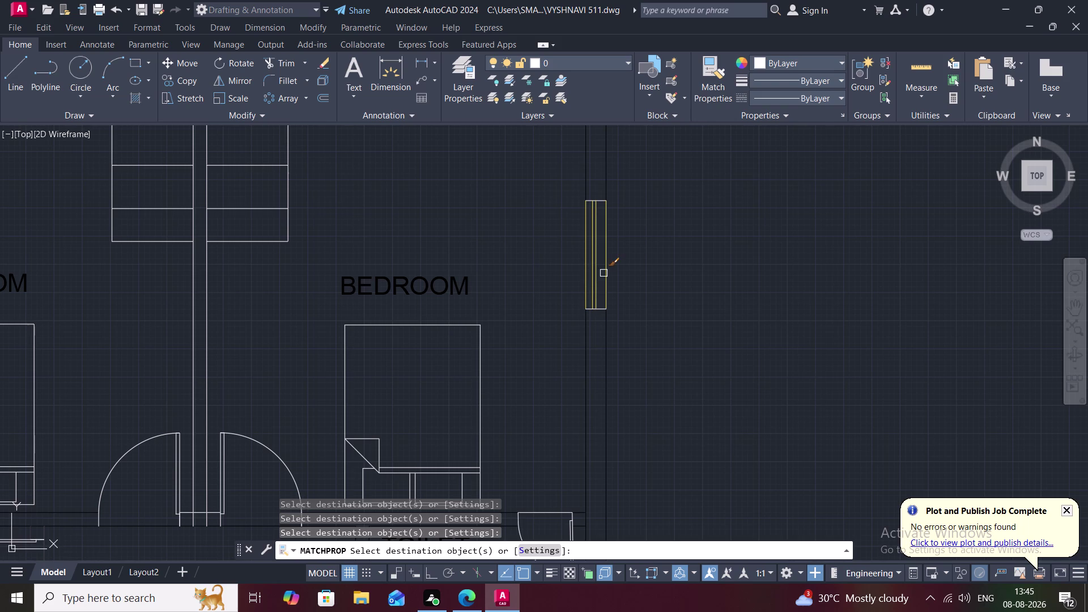
click(606, 273)
click(592, 311)
click(601, 201)
scroll(down, 3)
middle_drag(524, 204, 535, 343)
Make the top bedroom window's lines yellow, then end property matching.
click(483, 281)
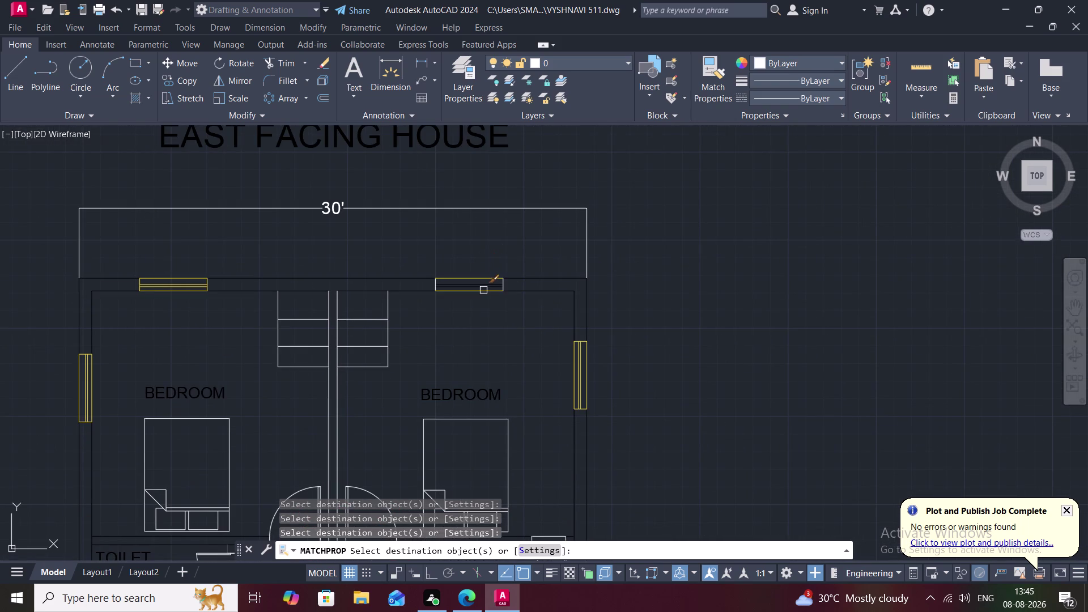
click(484, 290)
click(485, 283)
click(488, 286)
scroll(up, 3)
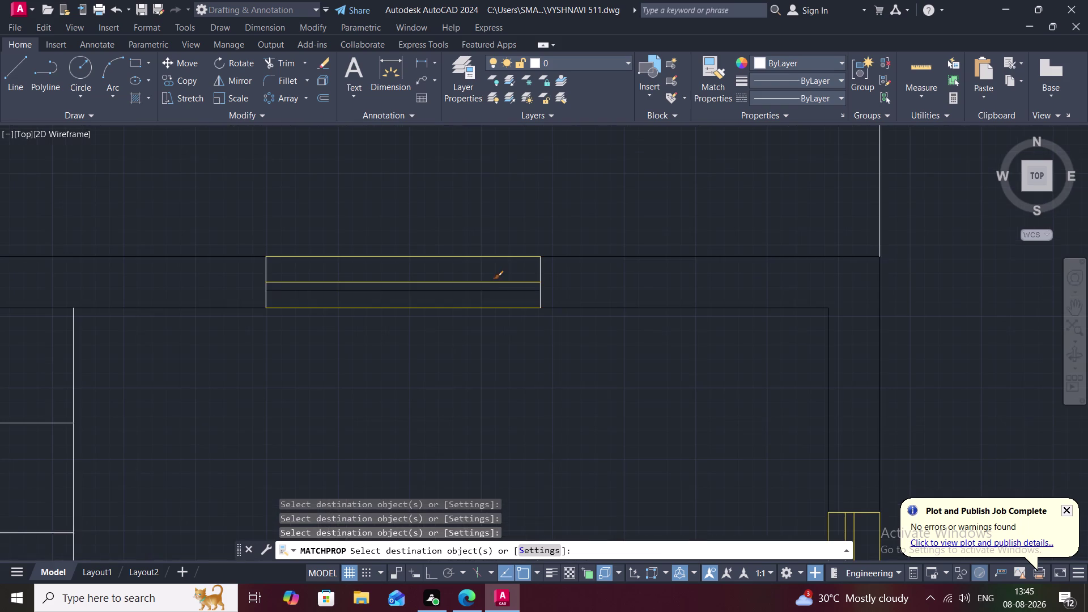
click(489, 292)
click(538, 270)
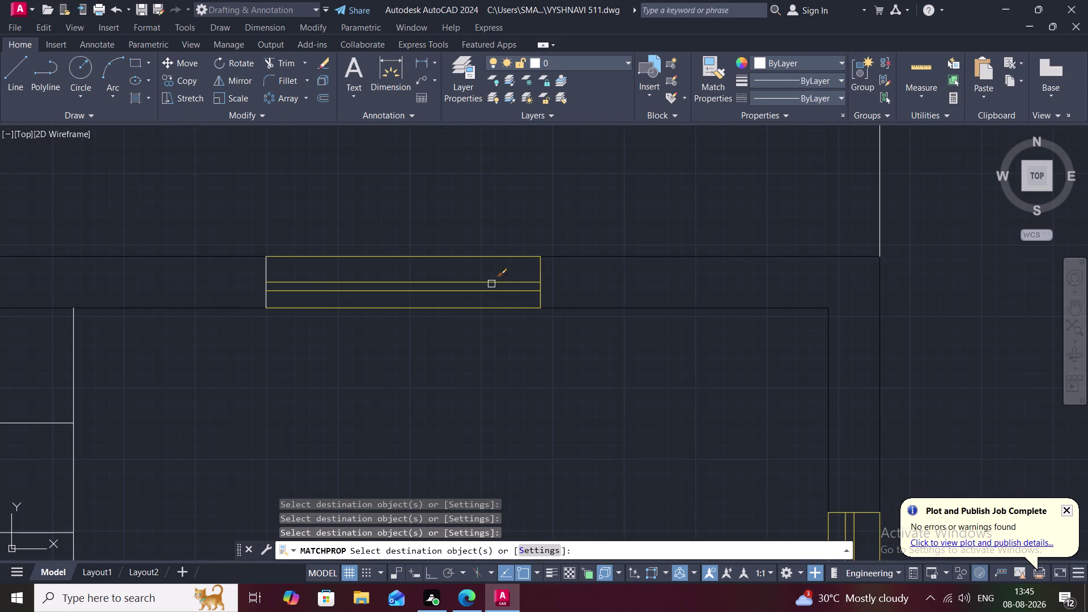
click(265, 270)
scroll(down, 3)
scroll(down, 3)
middle_drag(300, 372, 344, 215)
scroll(down, 3)
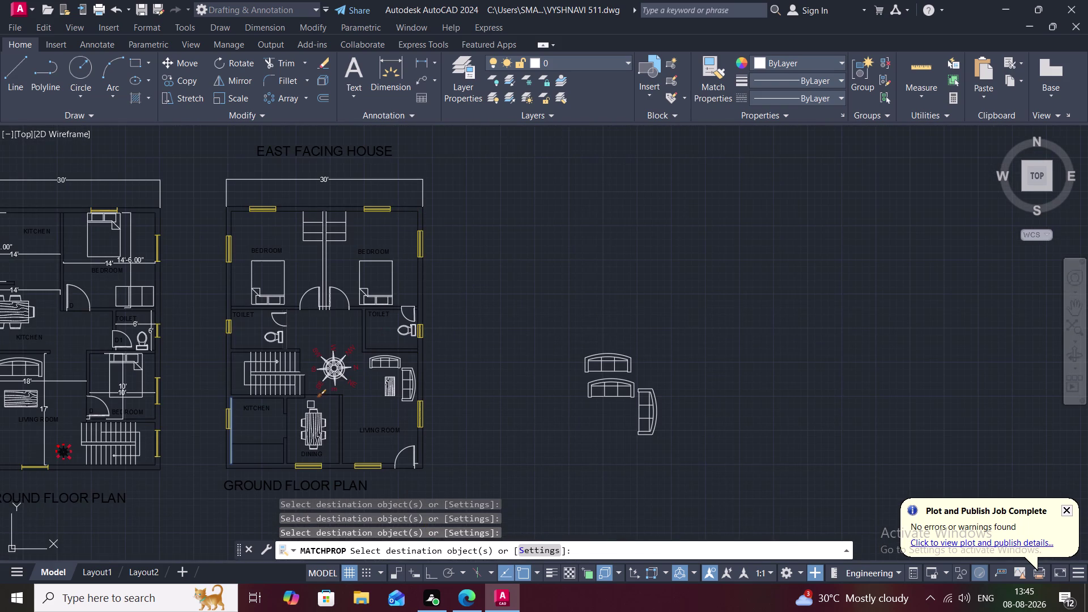
key(Escape)
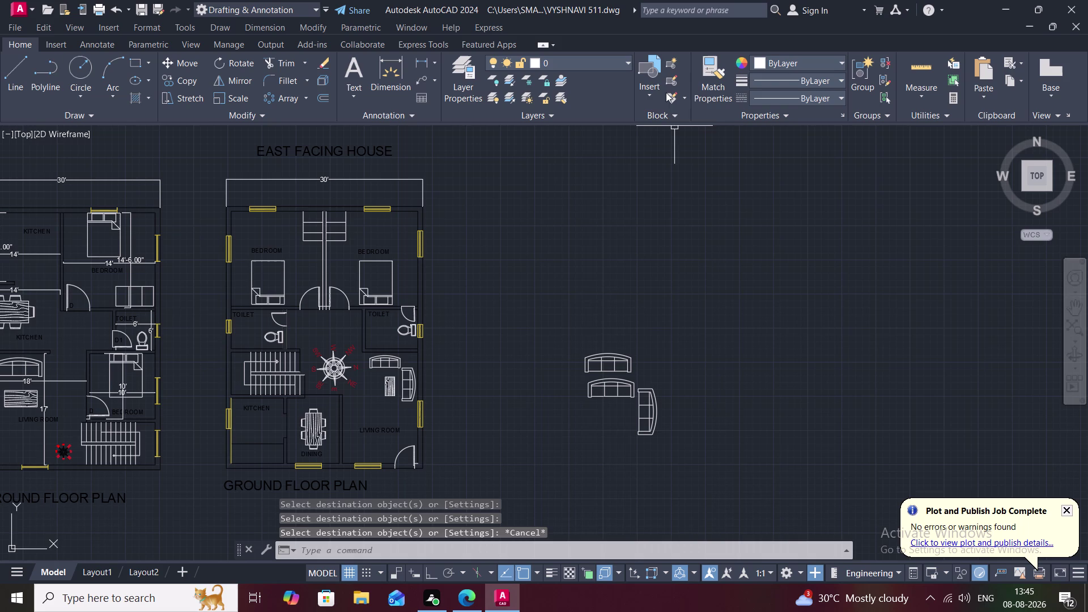
Set the kitchen side window's colour to 248,215,49 via Properties and clear the selection.
click(787, 59)
click(756, 108)
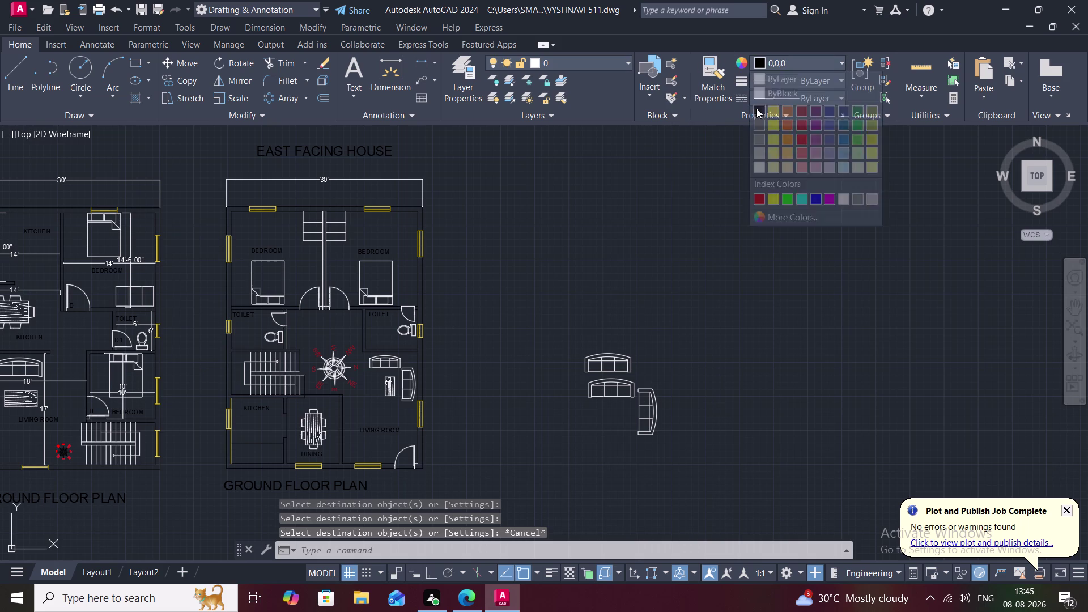
click(230, 443)
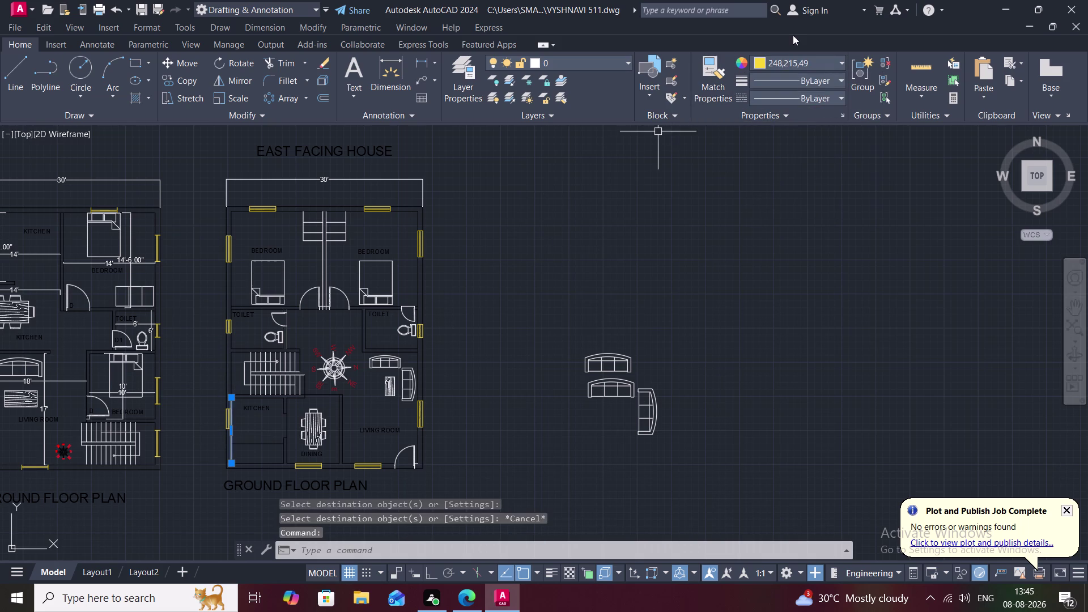
click(792, 61)
click(755, 110)
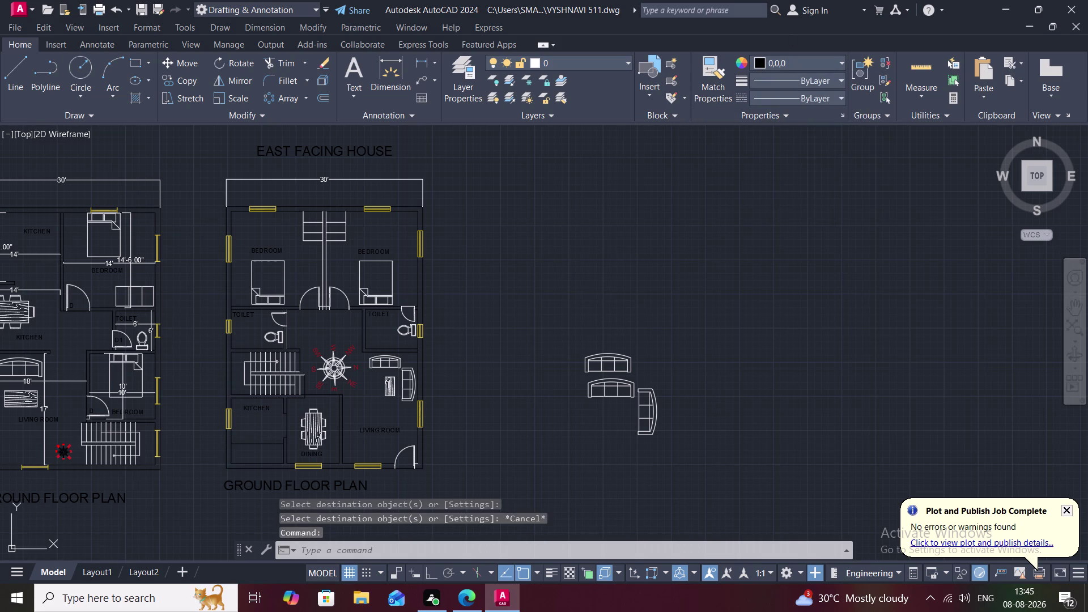
key(Escape)
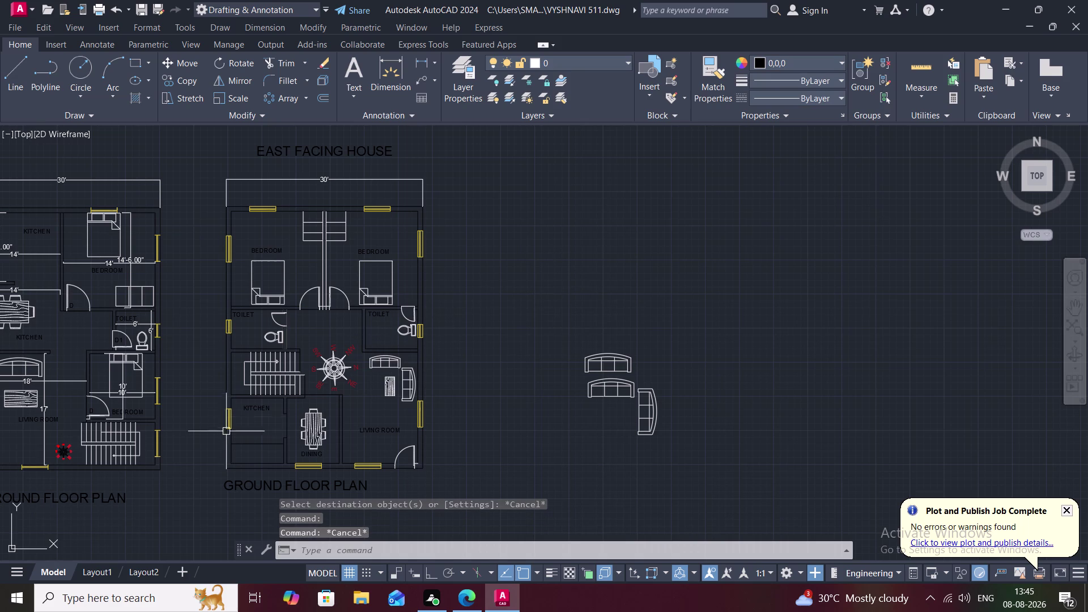
Zoom and pan to centre the left plan's toilet fixture.
scroll(up, 3)
scroll(down, 3)
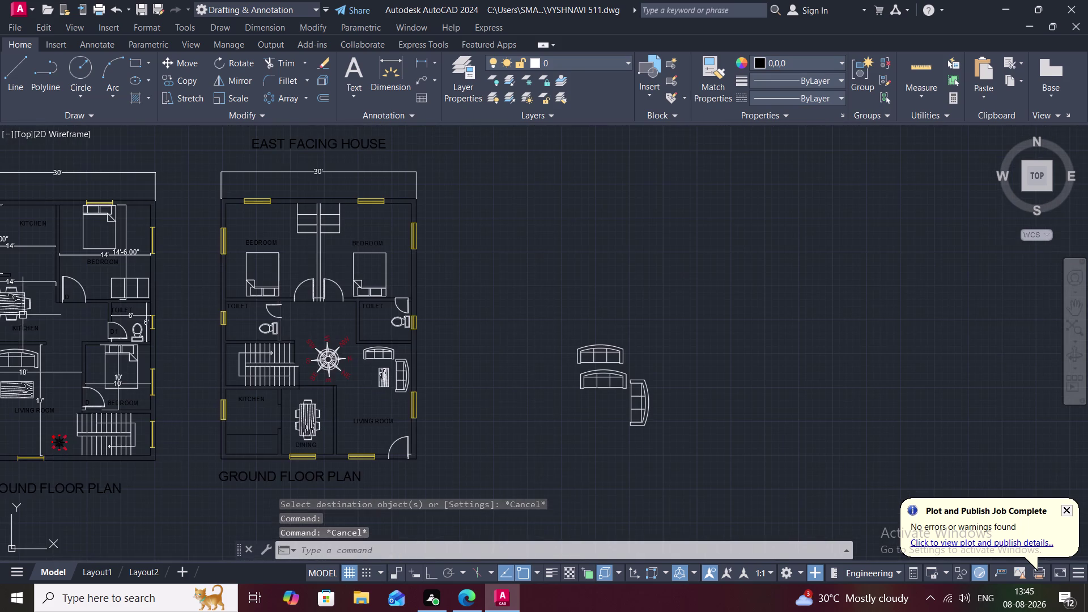
middle_drag(13, 294, 355, 300)
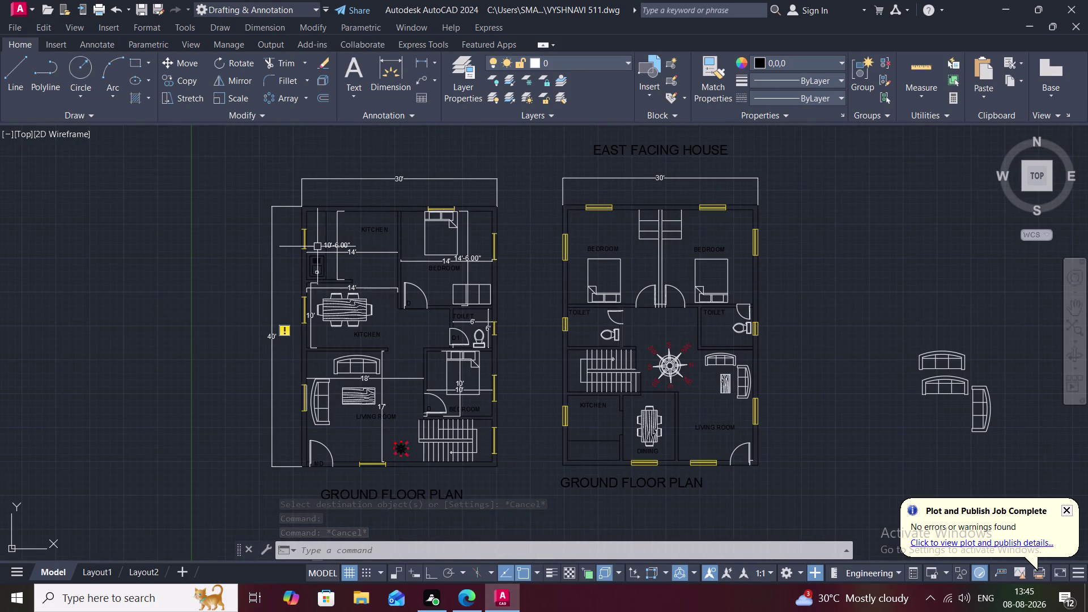
scroll(up, 3)
scroll(up, 3)
middle_drag(319, 270, 358, 327)
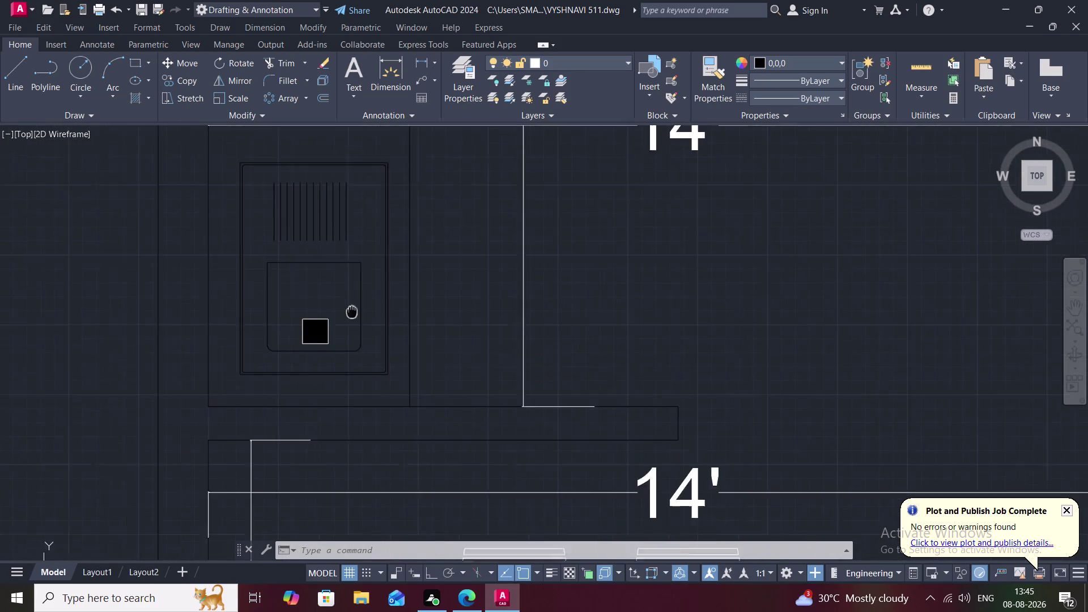
middle_drag(357, 327, 370, 388)
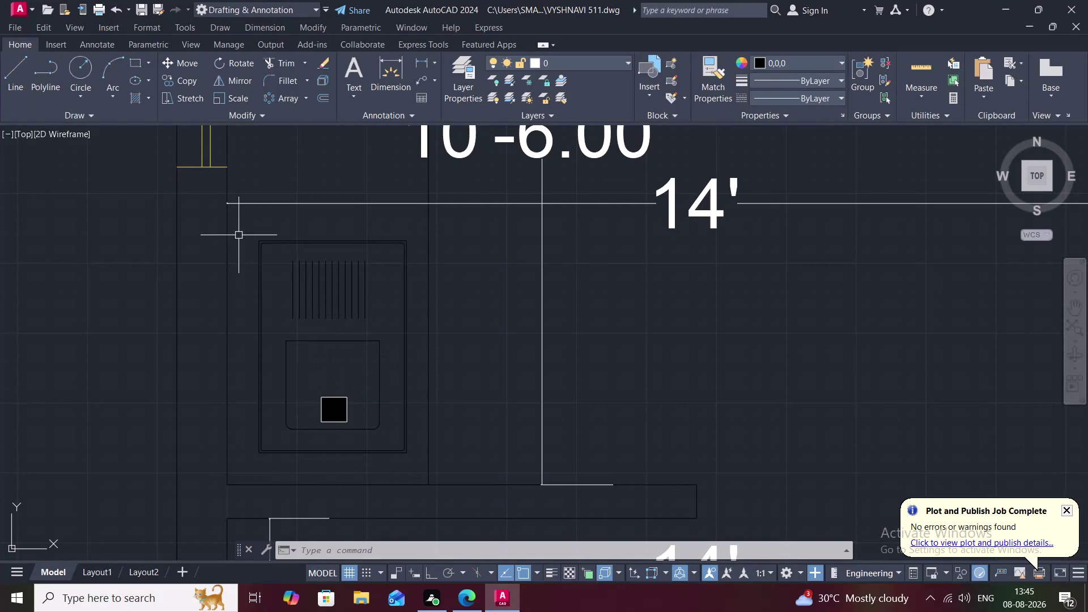
Window-select the parts of the toilet fixture in the ground floor plan.
drag(241, 226, 409, 234)
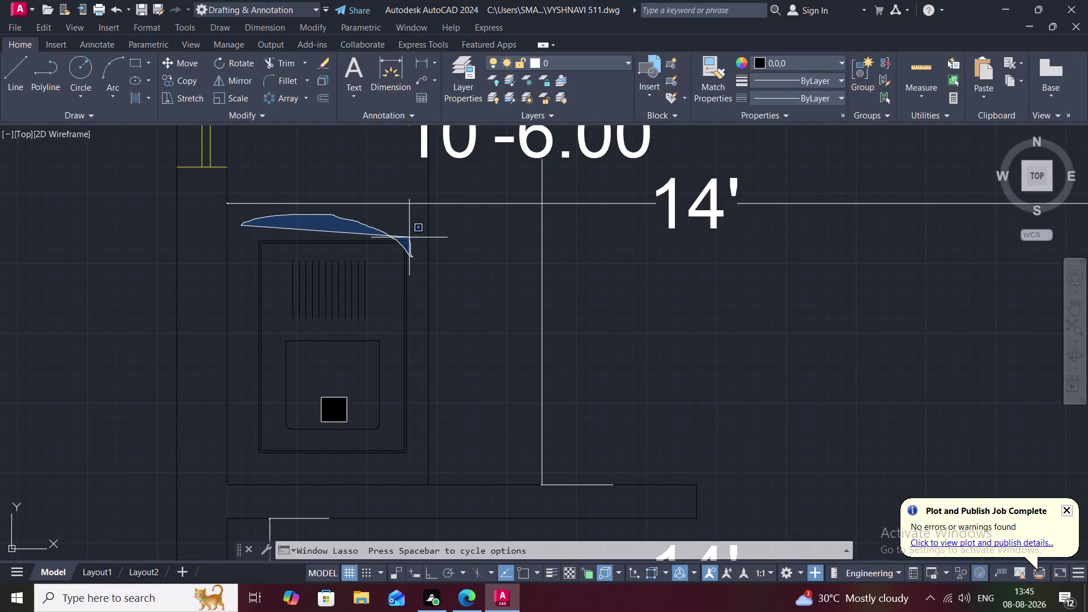
drag(409, 233, 361, 471)
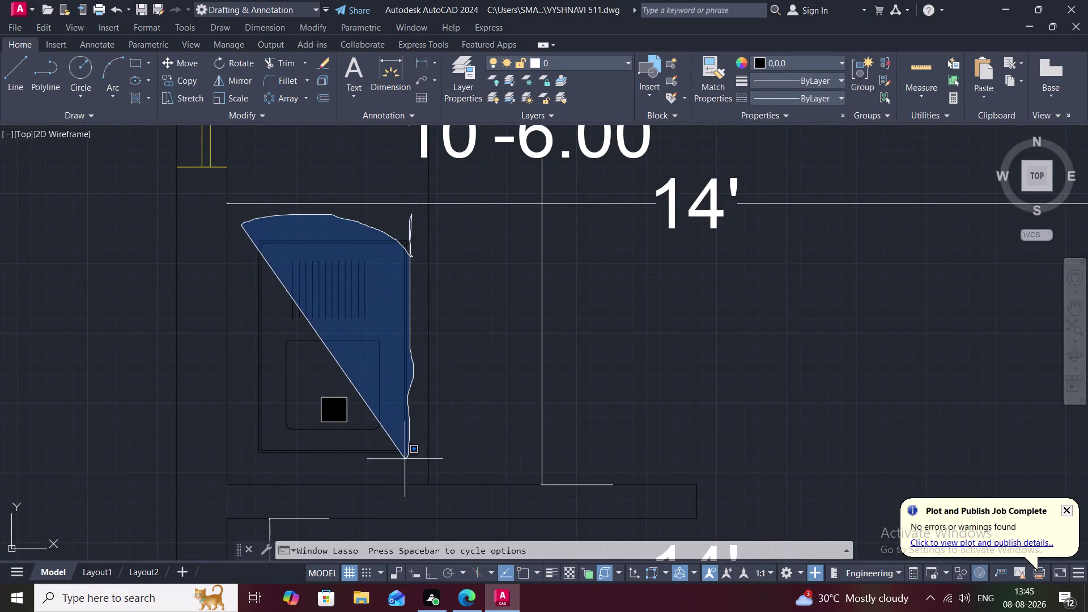
drag(361, 472, 297, 476)
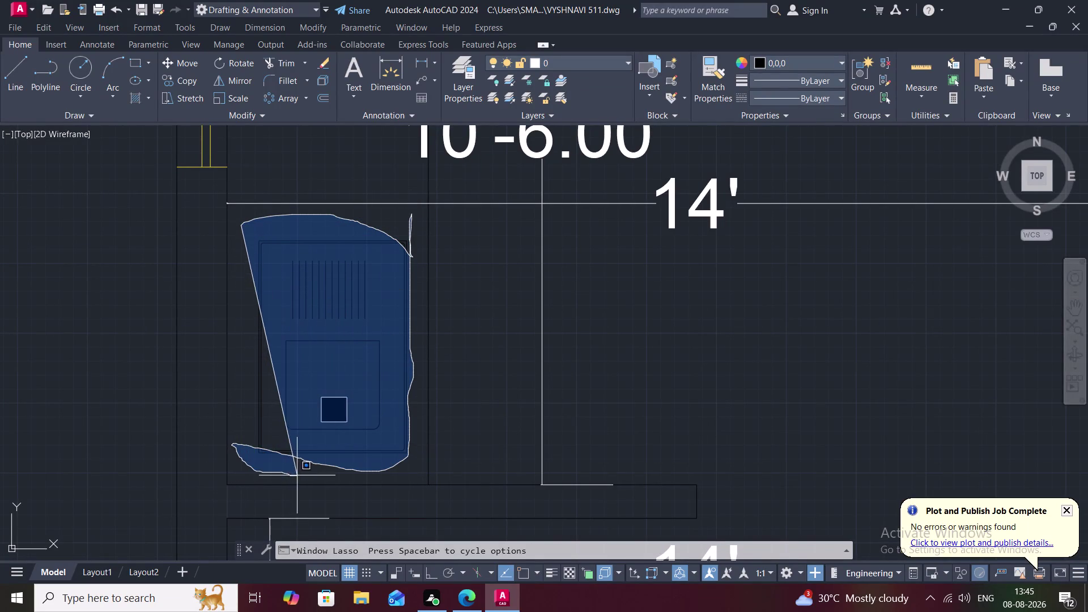
drag(297, 475, 154, 399)
key(Escape)
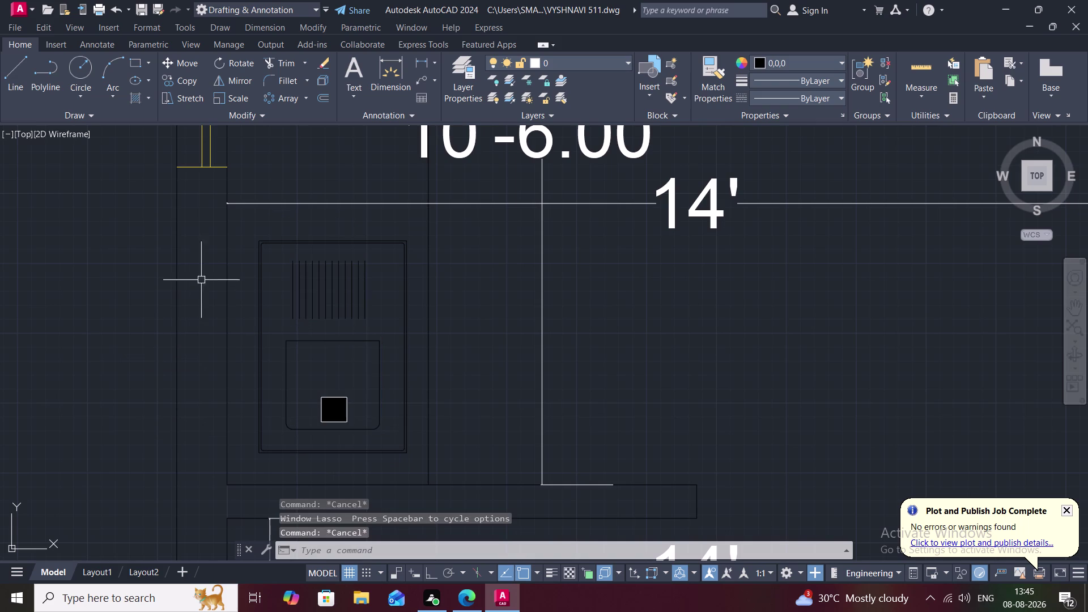
drag(237, 212, 423, 288)
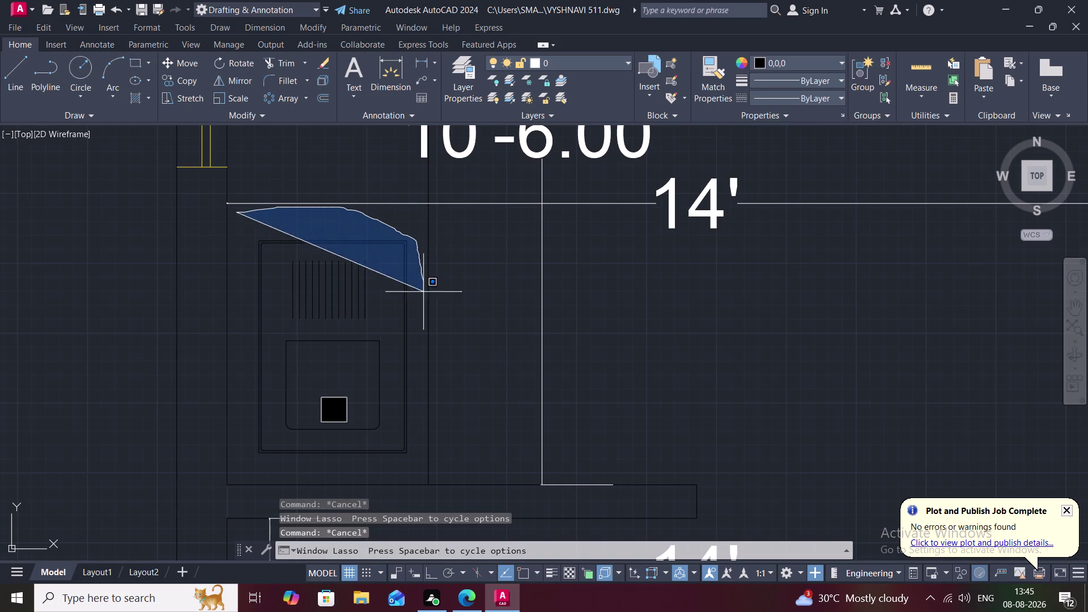
drag(423, 288, 418, 442)
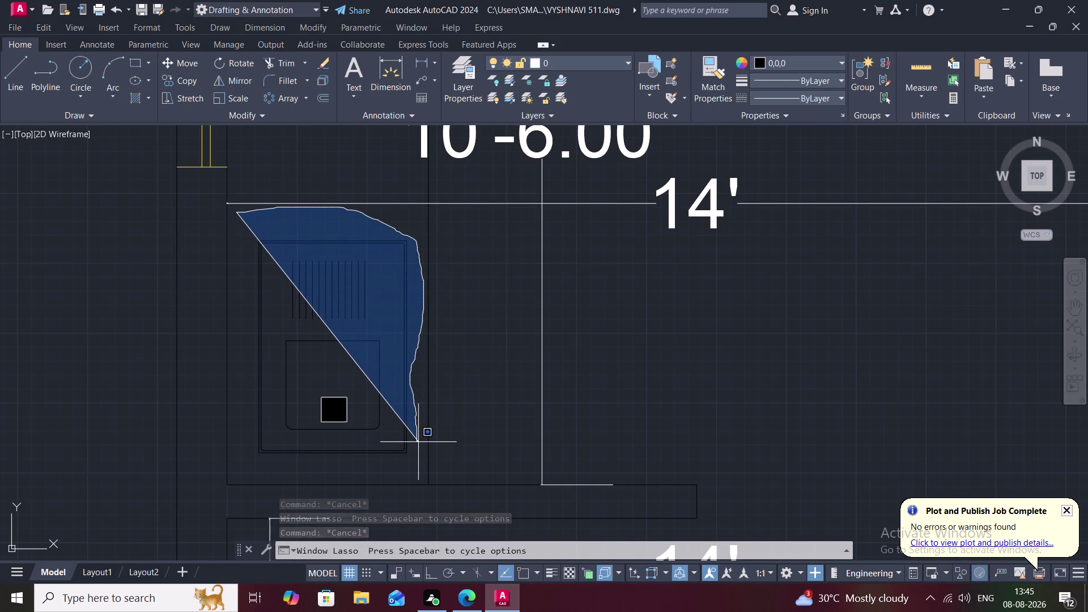
drag(418, 442, 412, 436)
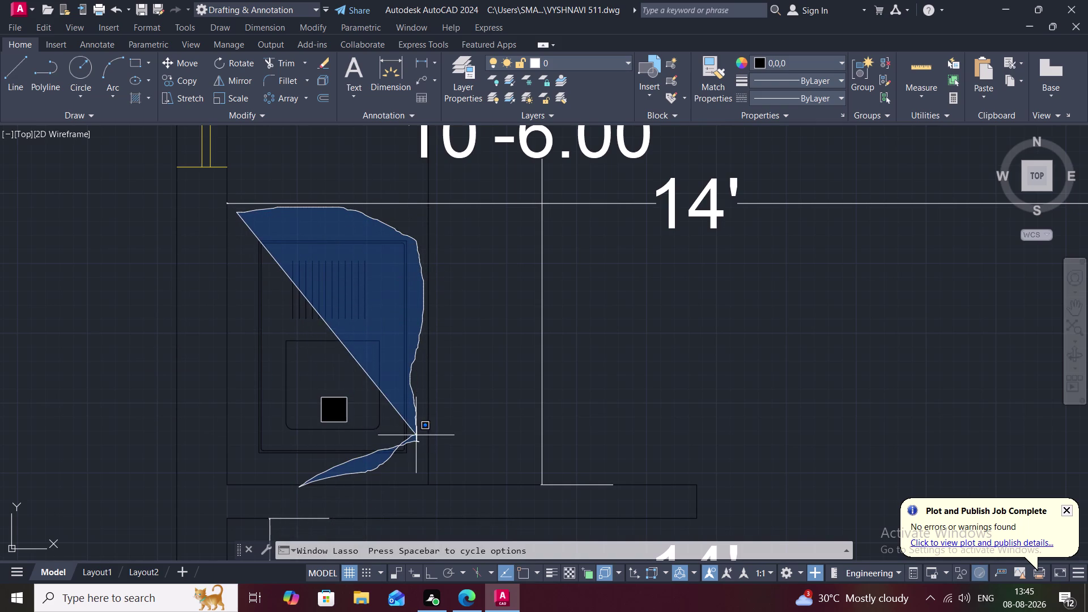
drag(412, 437, 405, 473)
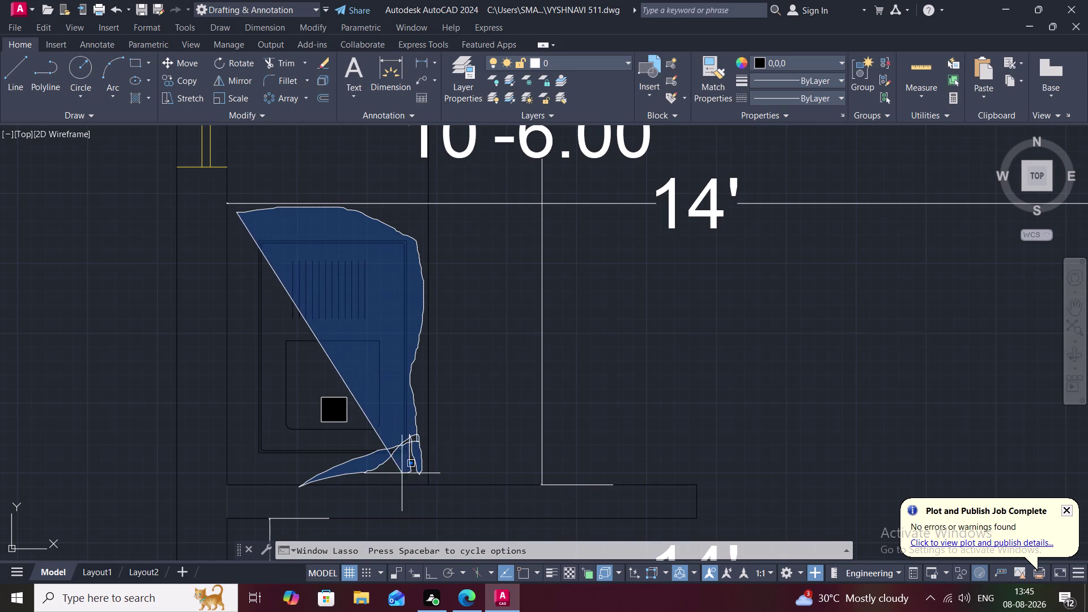
drag(405, 473, 239, 455)
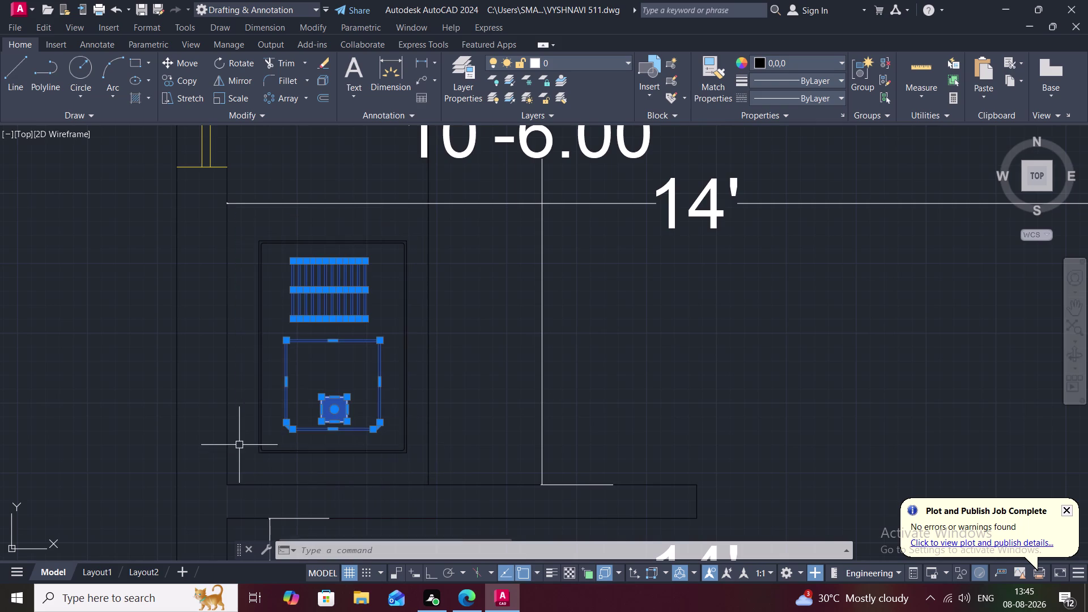
Add the fixture's outer outline and remaining lines to the selection.
drag(246, 224, 412, 307)
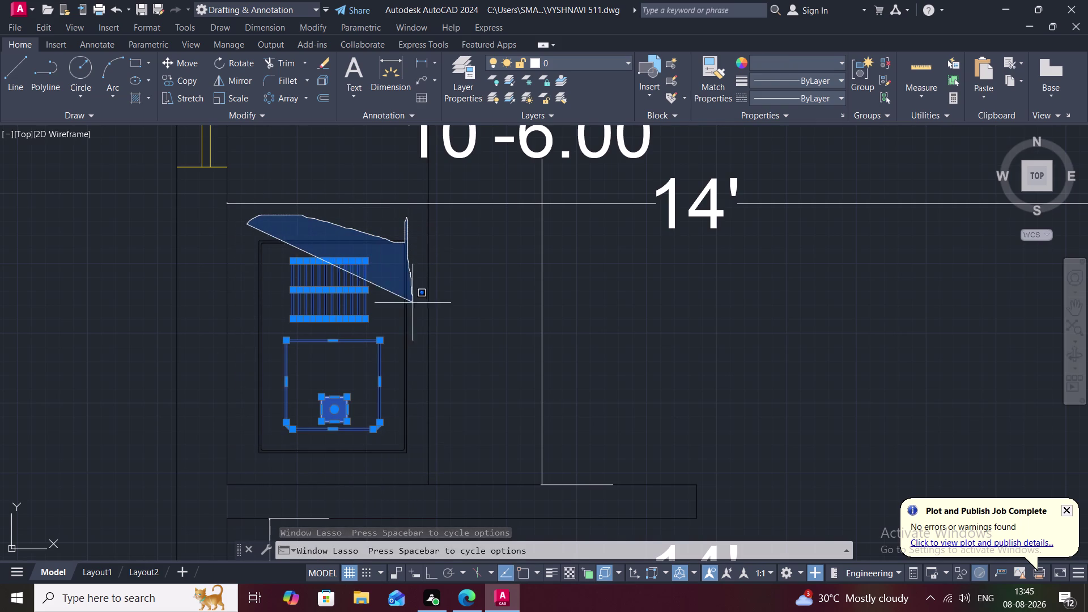
drag(413, 306, 358, 471)
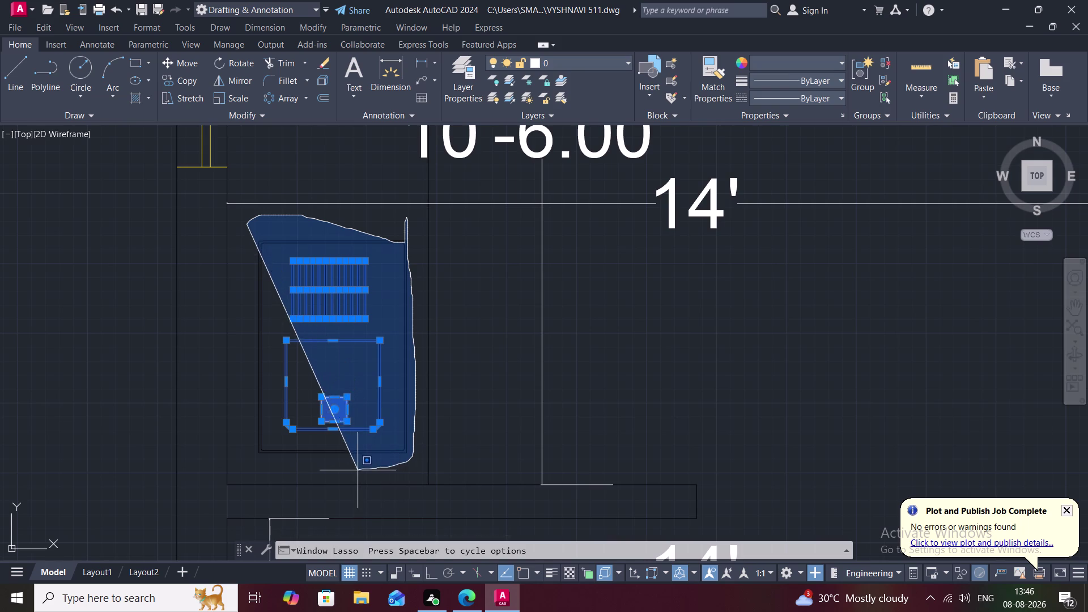
drag(357, 470, 252, 455)
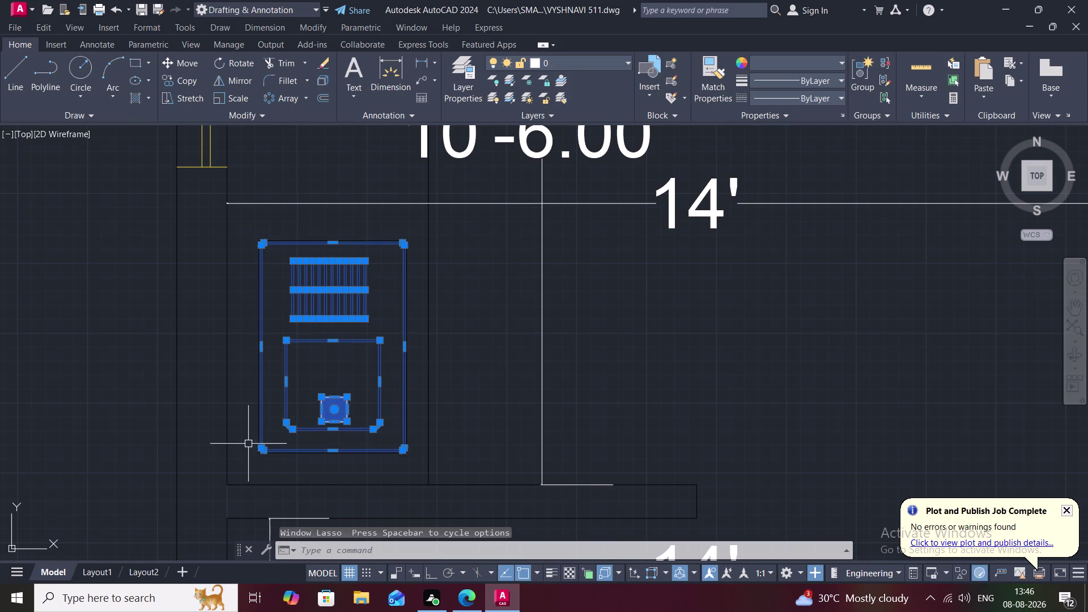
scroll(up, 3)
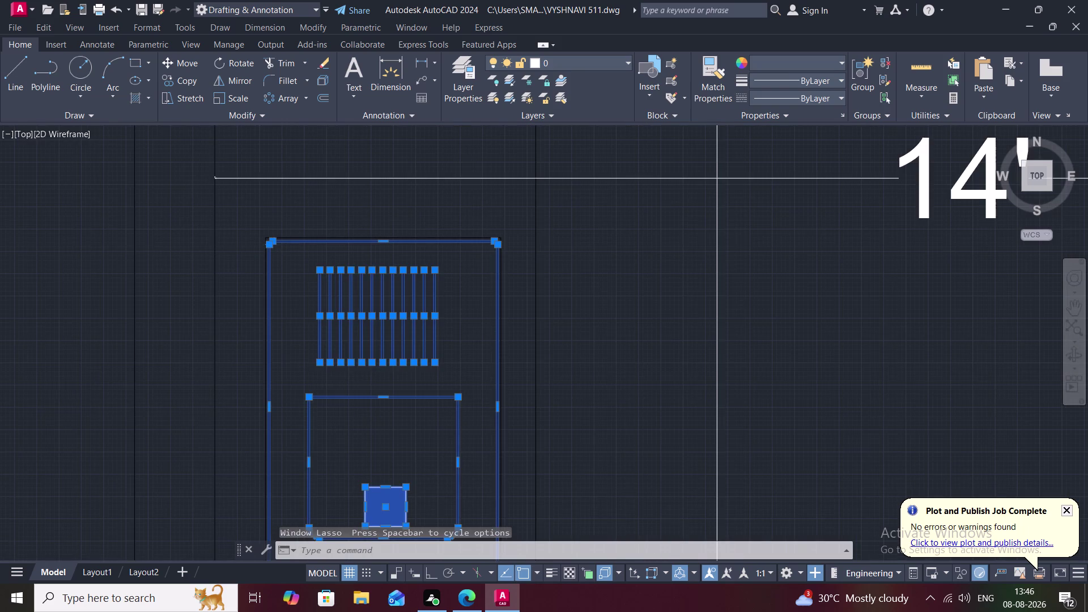
drag(259, 202, 306, 196)
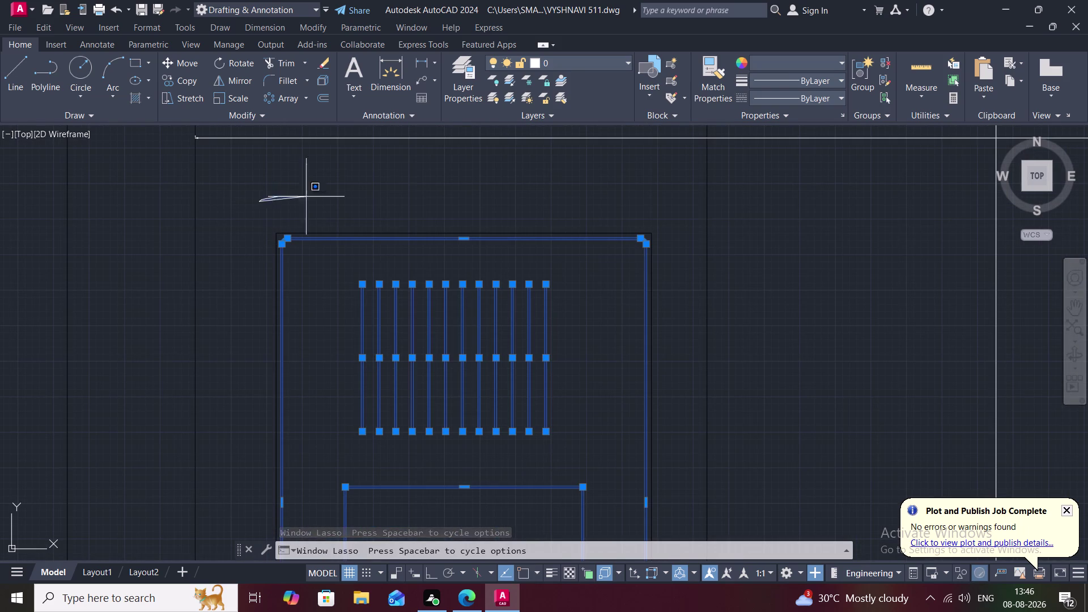
drag(306, 197, 674, 223)
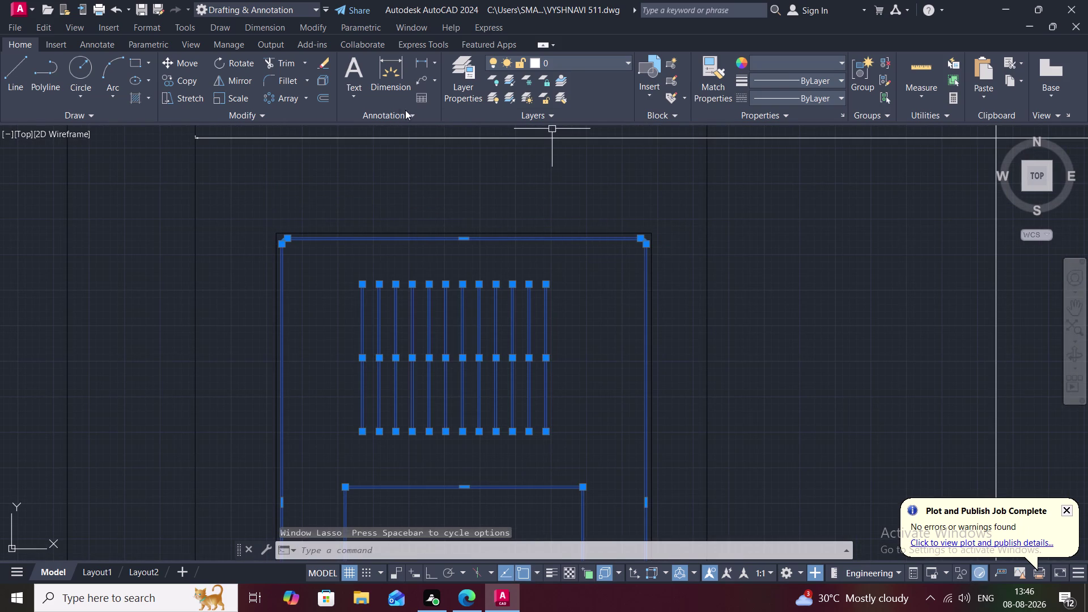
Dismiss the right-click options menu and enter CO to copy the selected fixture.
key(m)
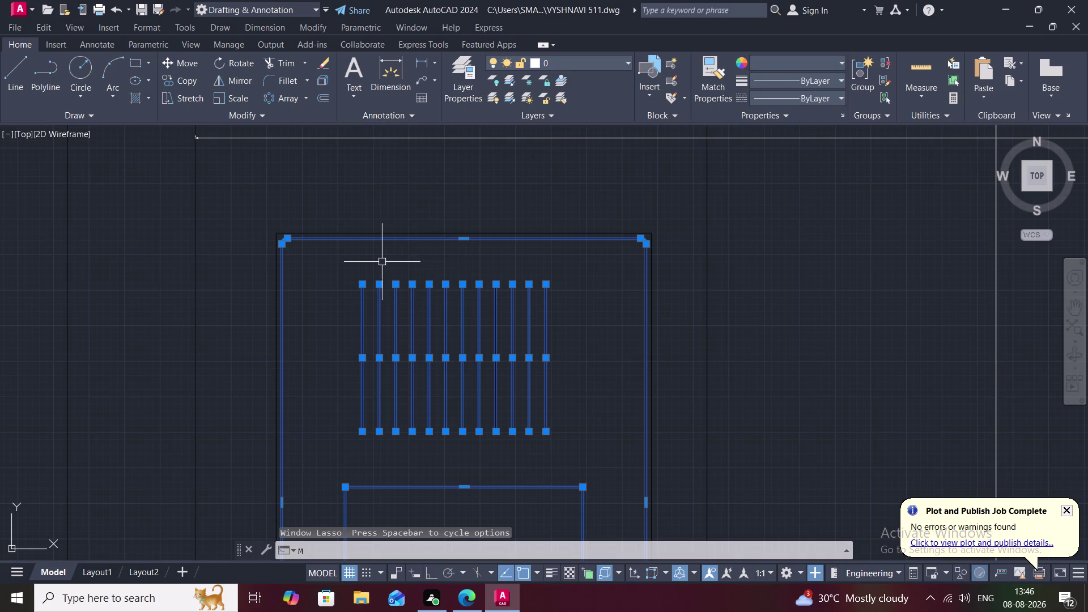
scroll(down, 3)
scroll(down, 3)
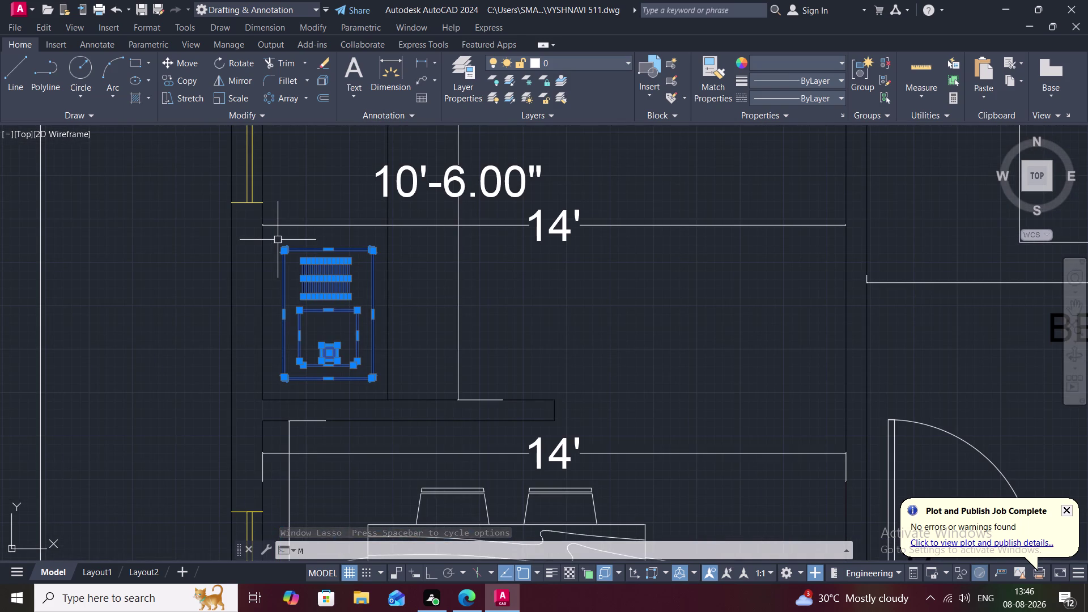
right_click(290, 253)
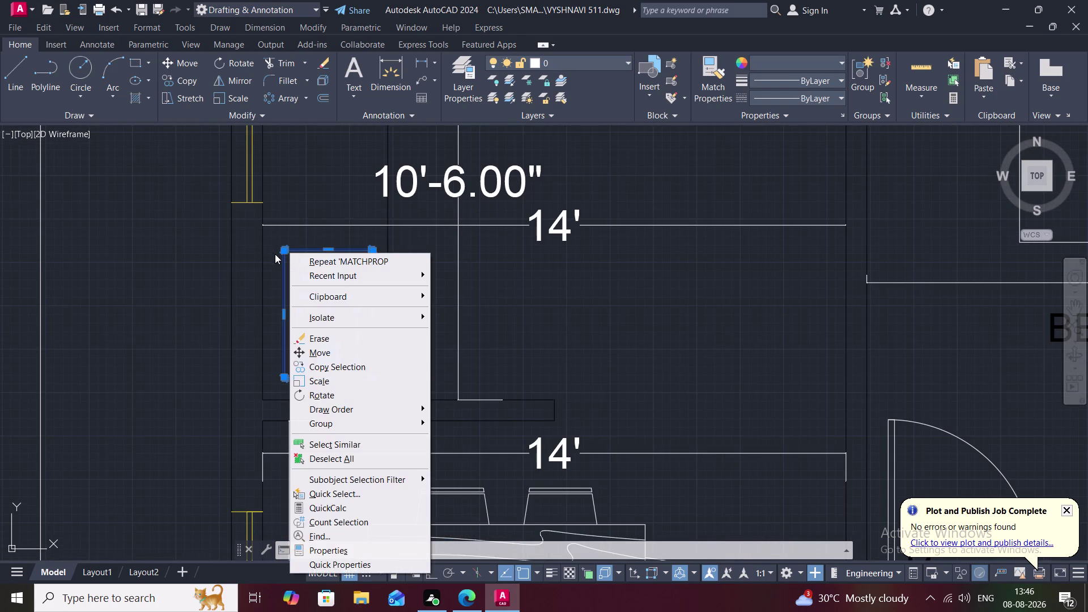
key(Escape)
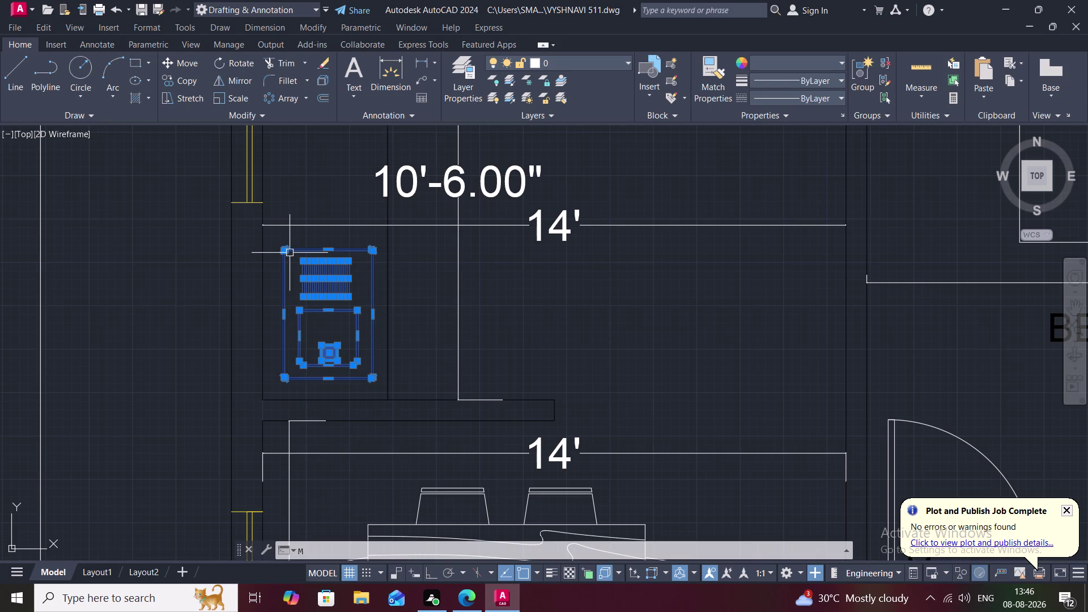
key(m)
key(space)
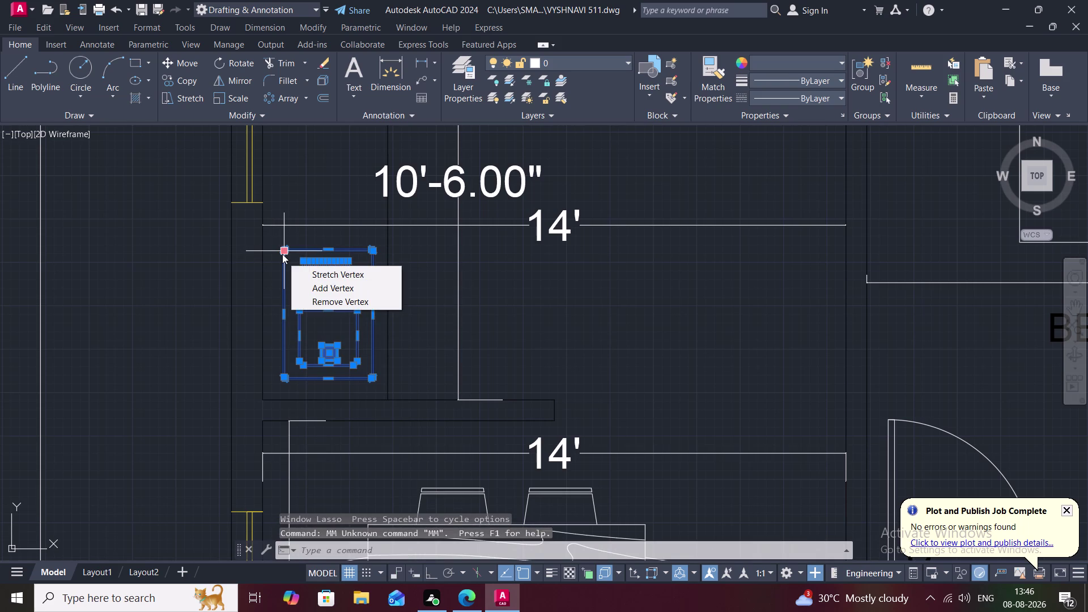
text(CO)
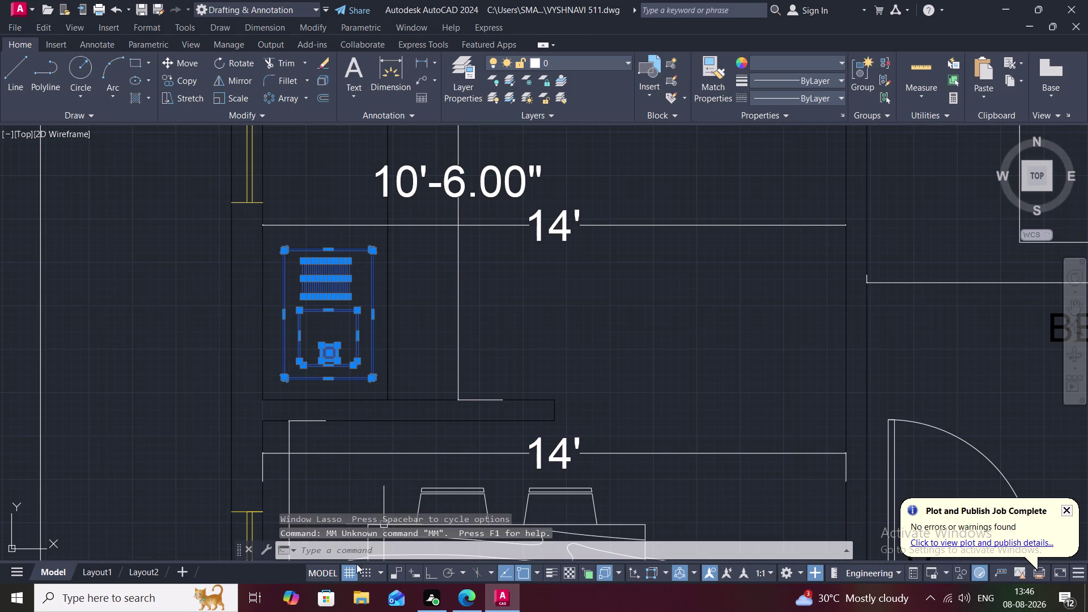
click(356, 547)
Copy the appliance symbol from its corner into the empty area below the GROUND FLOOR PLAN title.
text(CO)
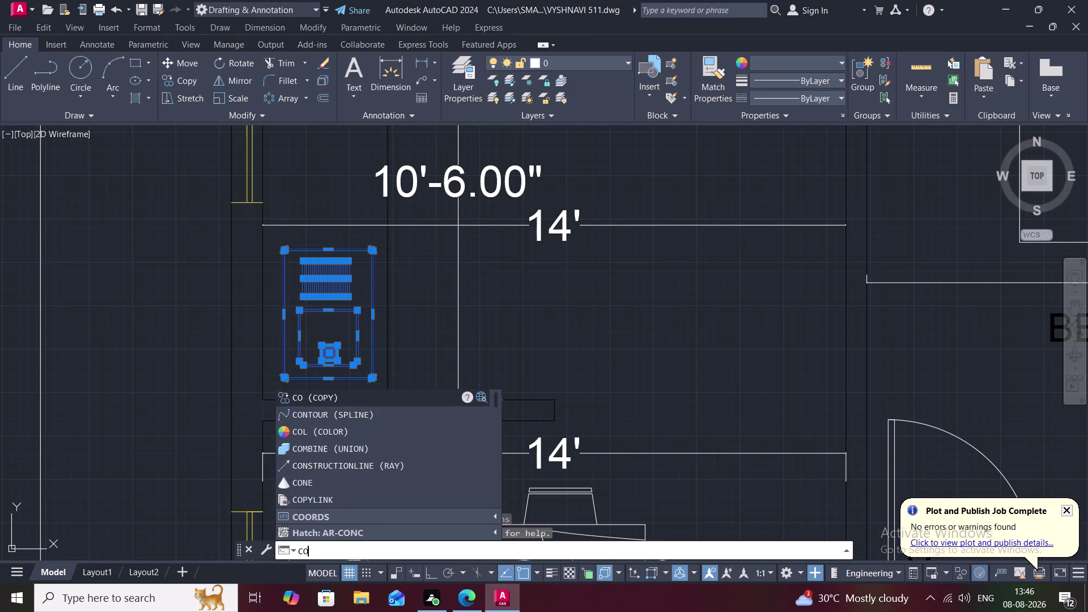
key(space)
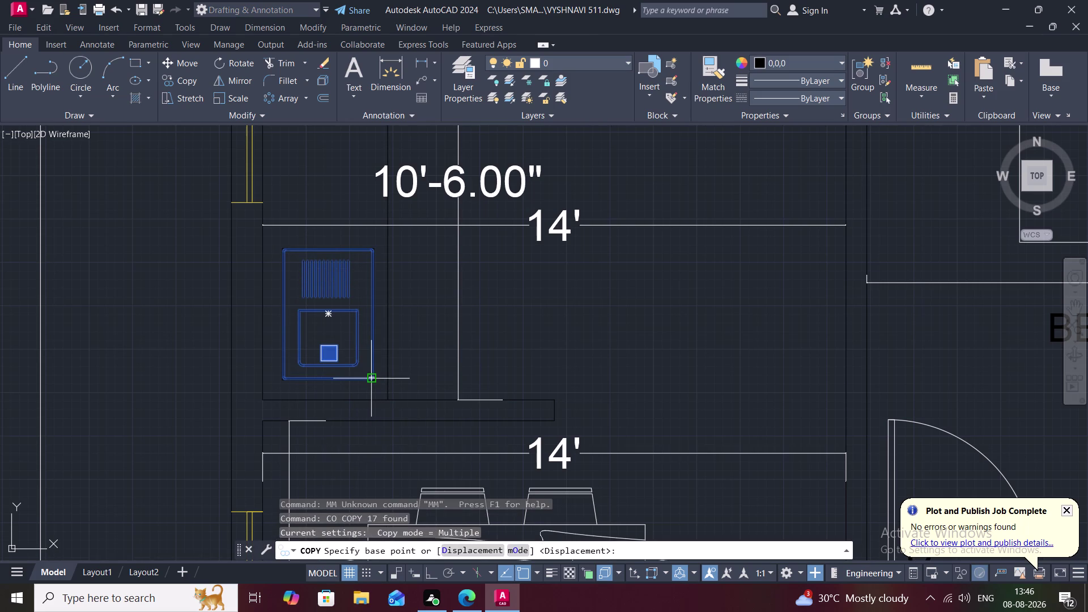
click(368, 377)
scroll(down, 3)
middle_drag(569, 464, 389, 324)
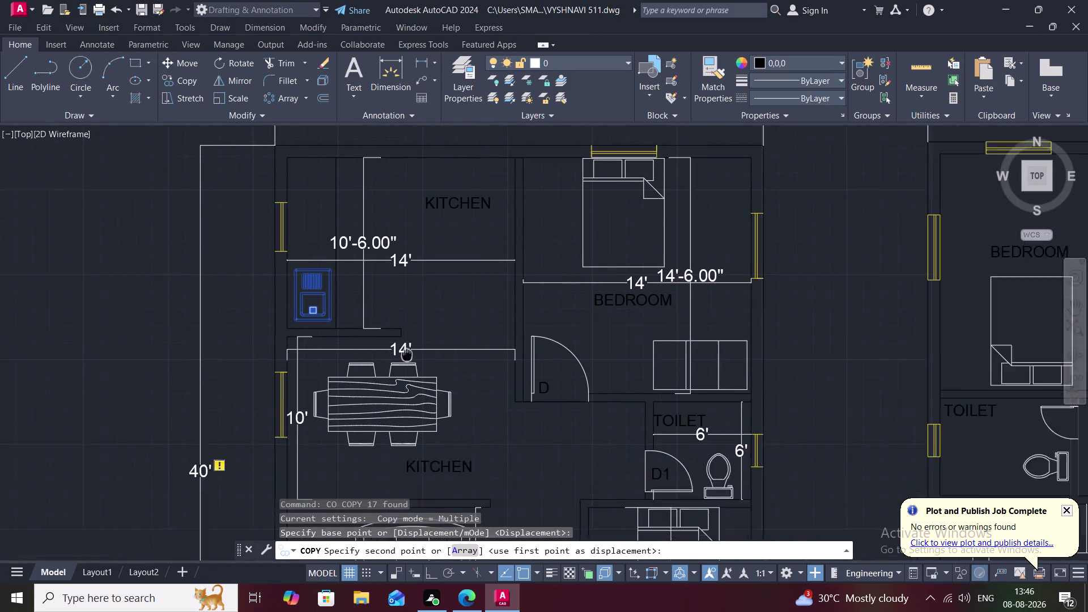
scroll(down, 3)
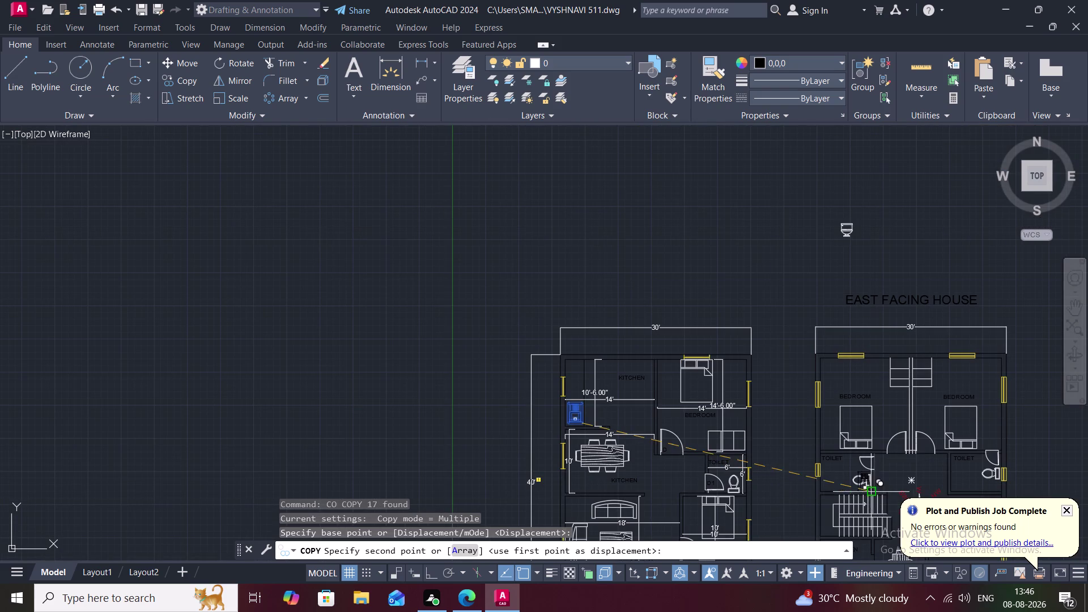
middle_drag(878, 506, 409, 137)
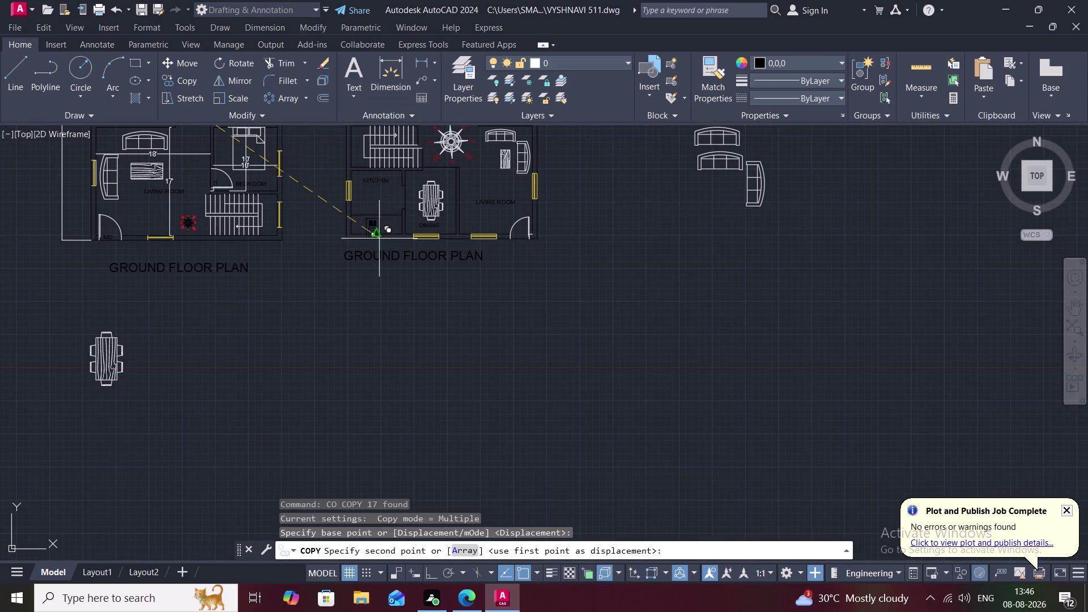
scroll(up, 3)
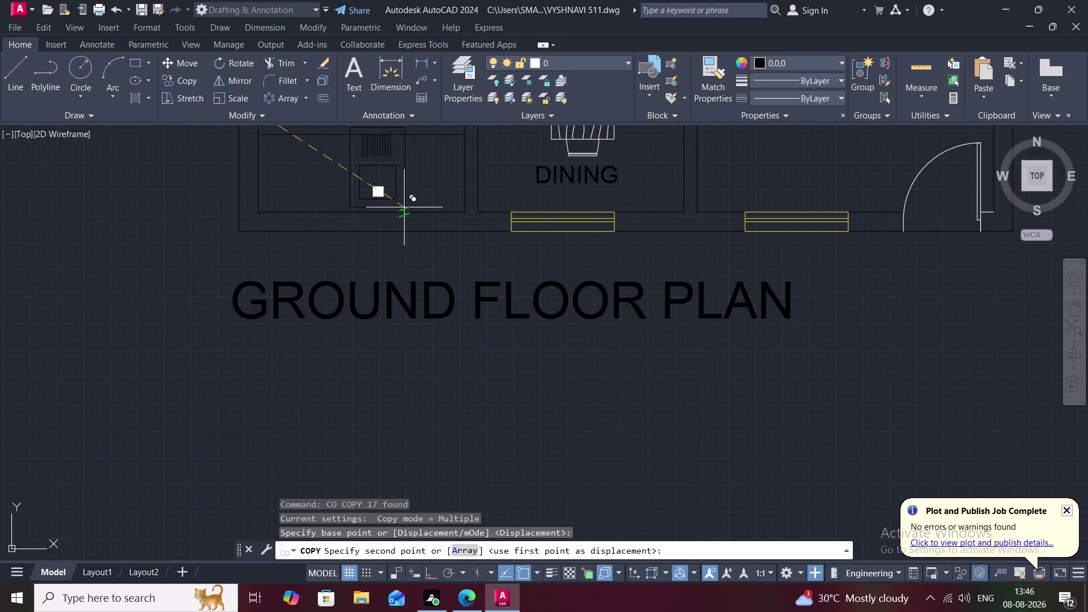
click(168, 424)
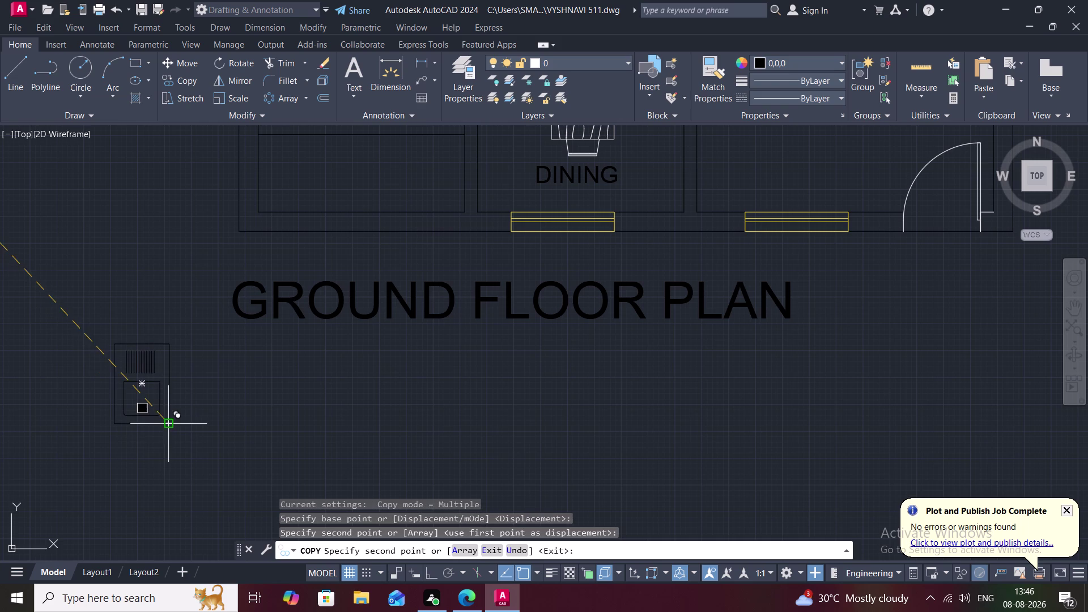
Finish copying and bring the new copy into view, abandoning a first offset attempt.
scroll(up, 3)
key(Escape)
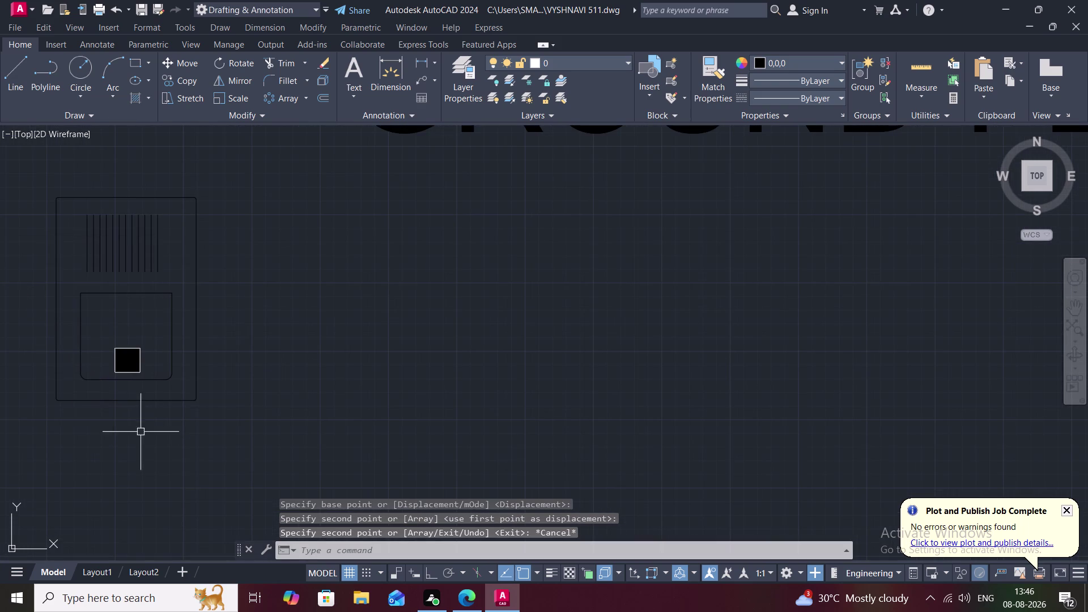
middle_drag(130, 377, 190, 403)
text(O)
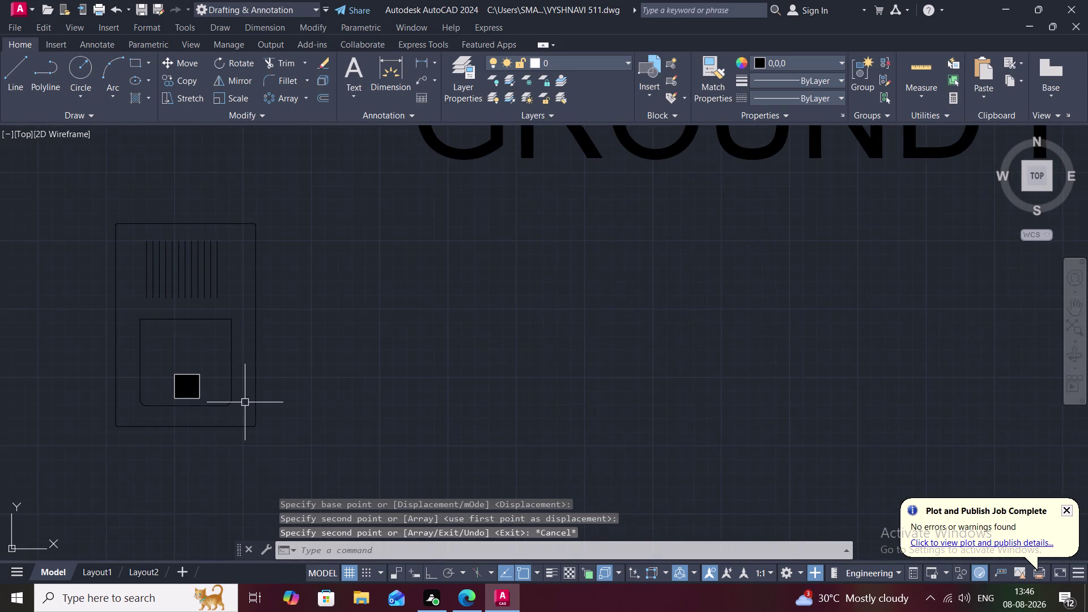
key(space)
click(256, 369)
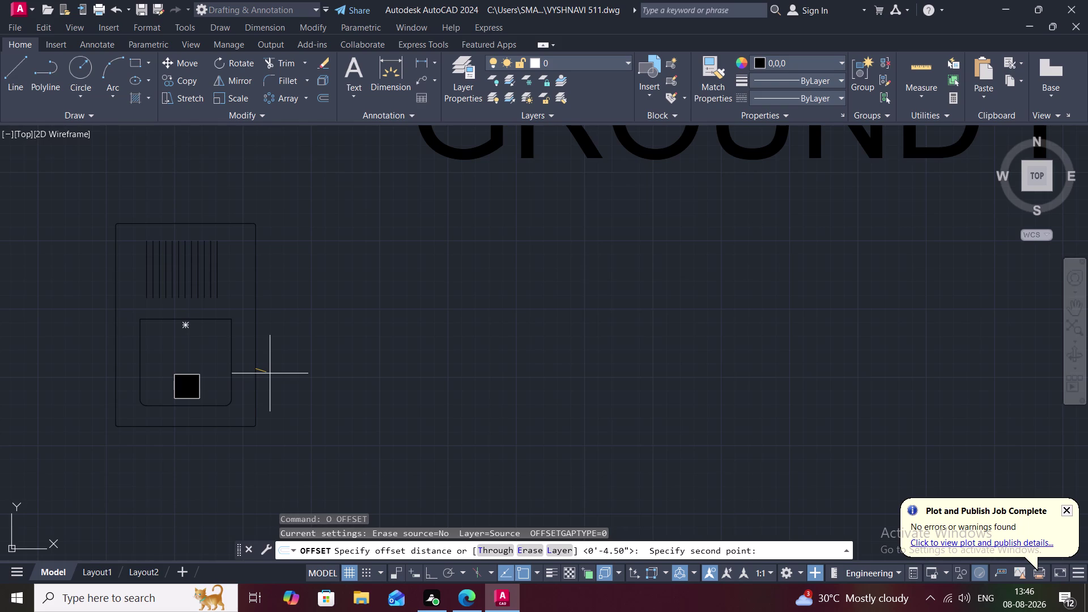
key(Escape)
Offset the copy's outer rectangle outward by 0.6".
text(O)
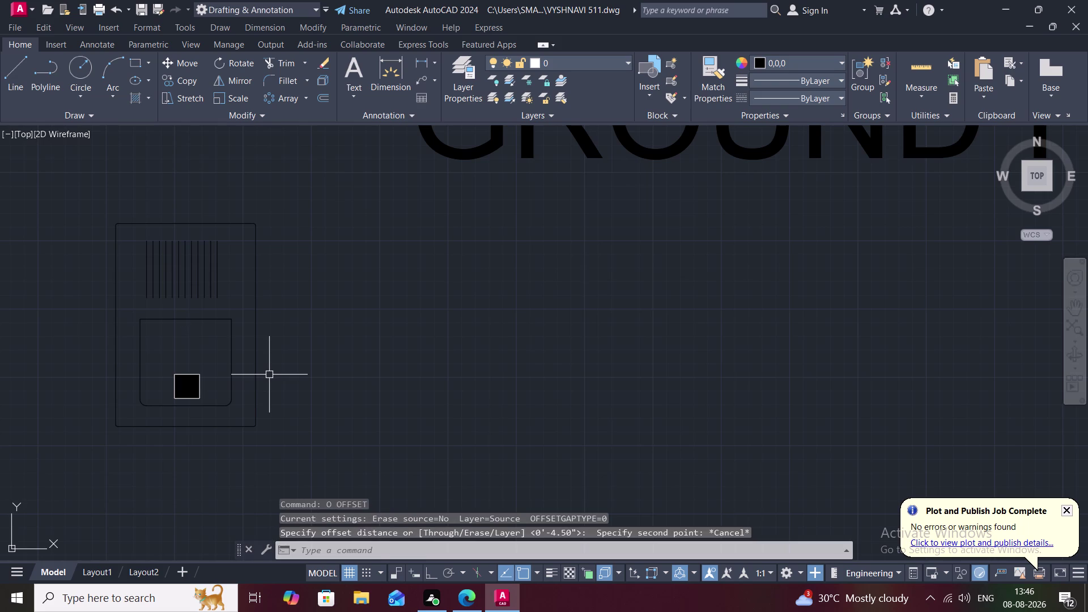
key(space)
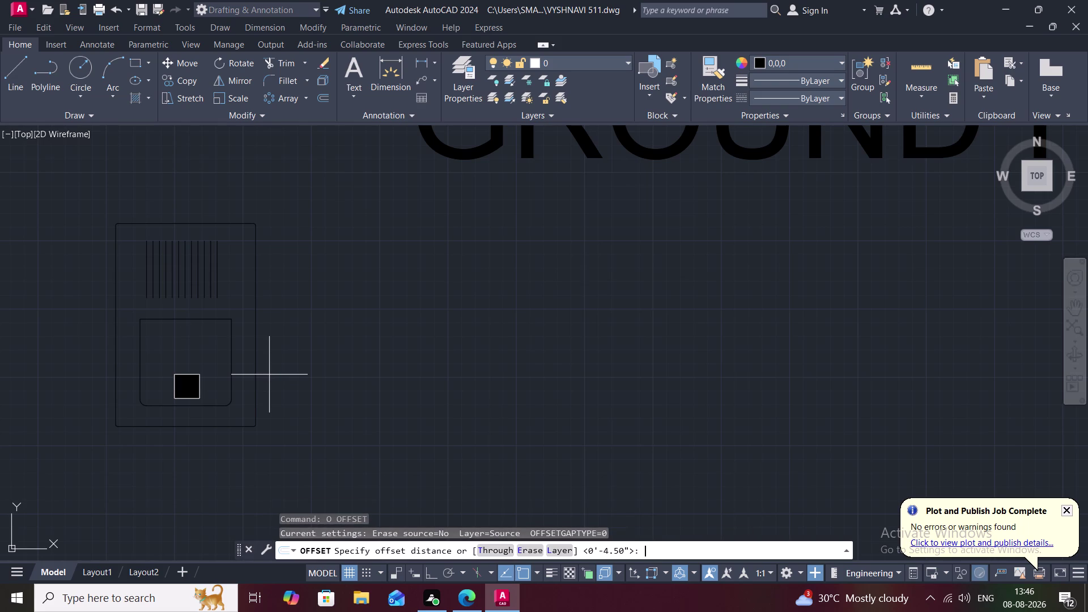
text(0)
text(.)
key(4)
key(BackSpace)
text(6")
key(space)
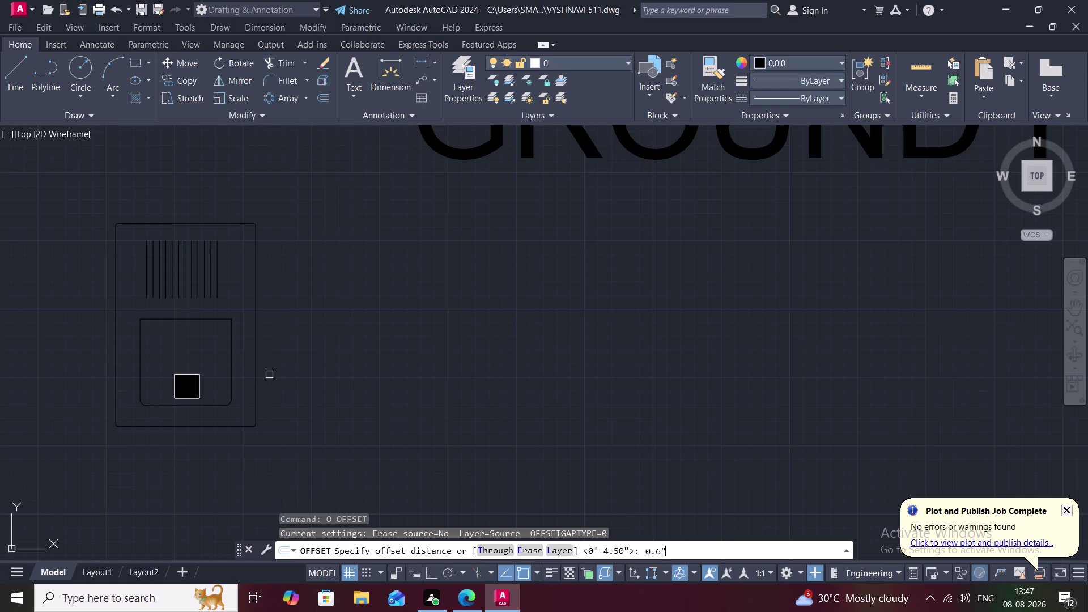
click(258, 365)
click(272, 364)
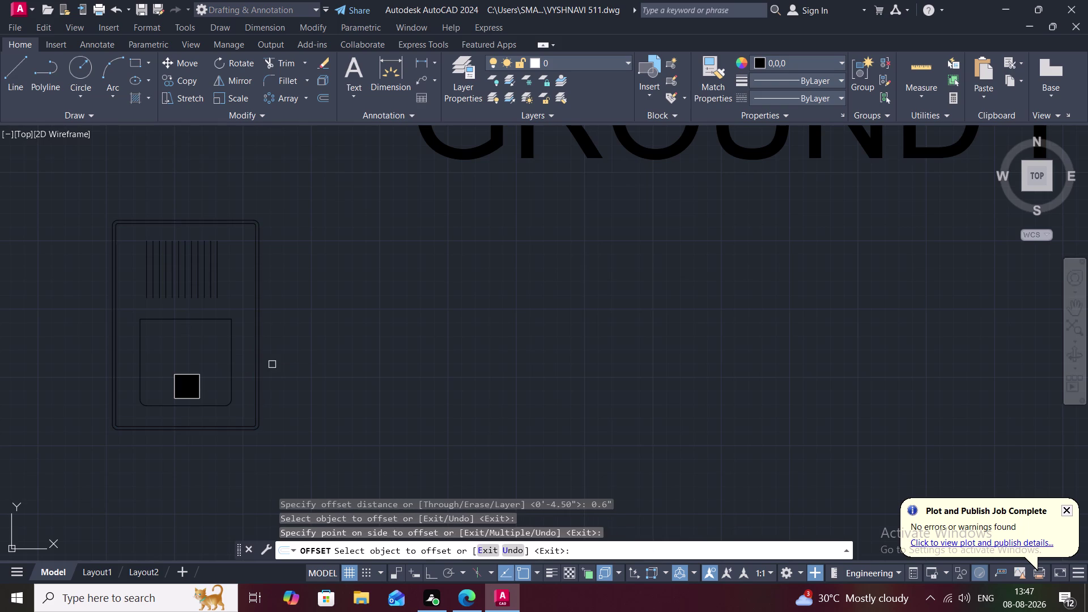
key(Escape)
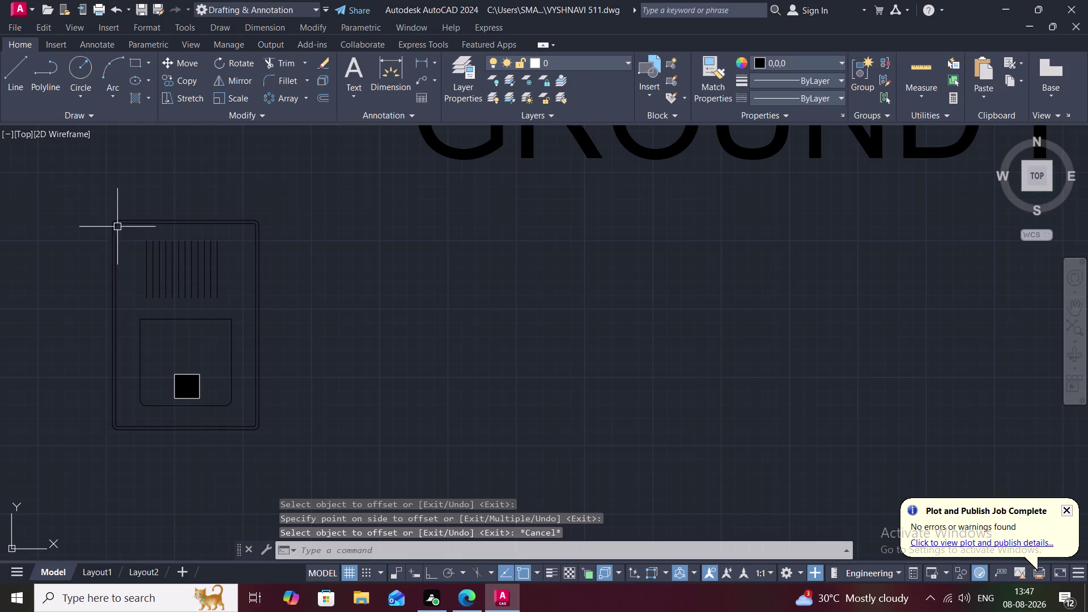
Scale the copied symbol down using its lower-left corner as base point.
text(SC)
key(space)
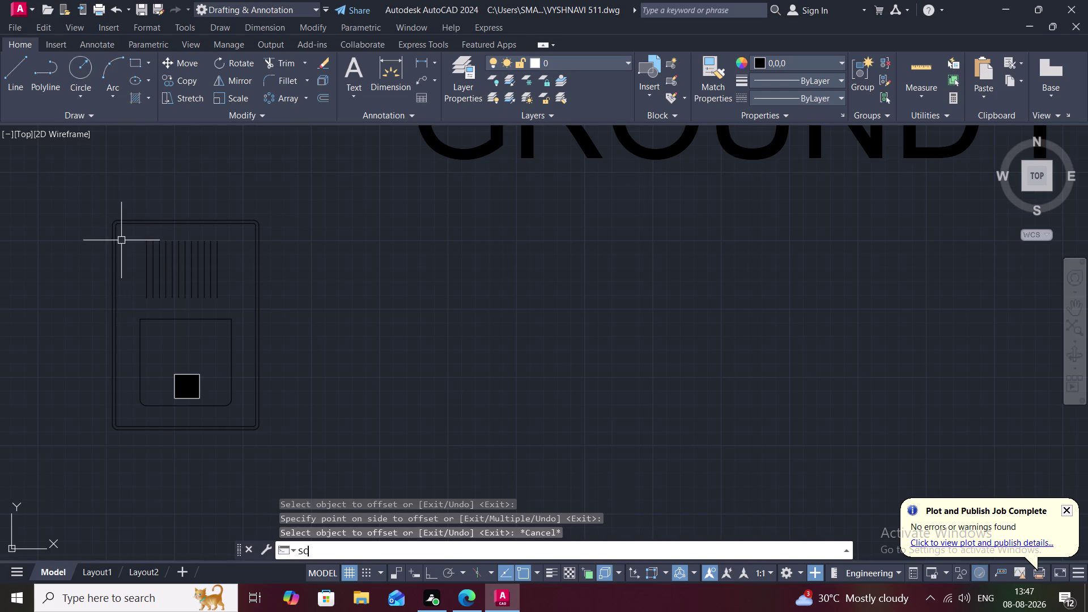
drag(85, 191, 242, 206)
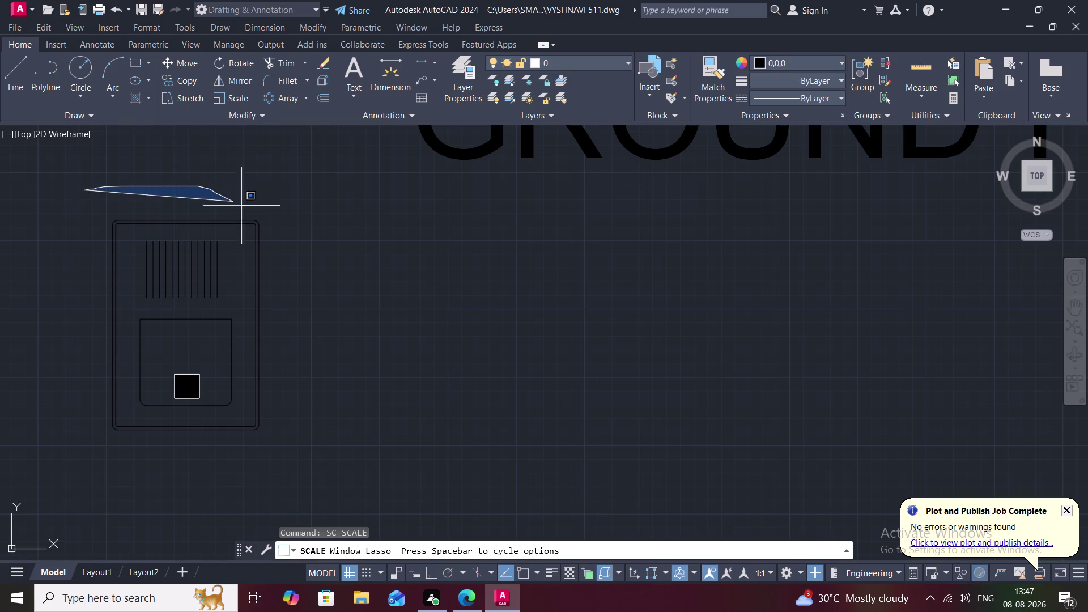
drag(242, 206, 58, 472)
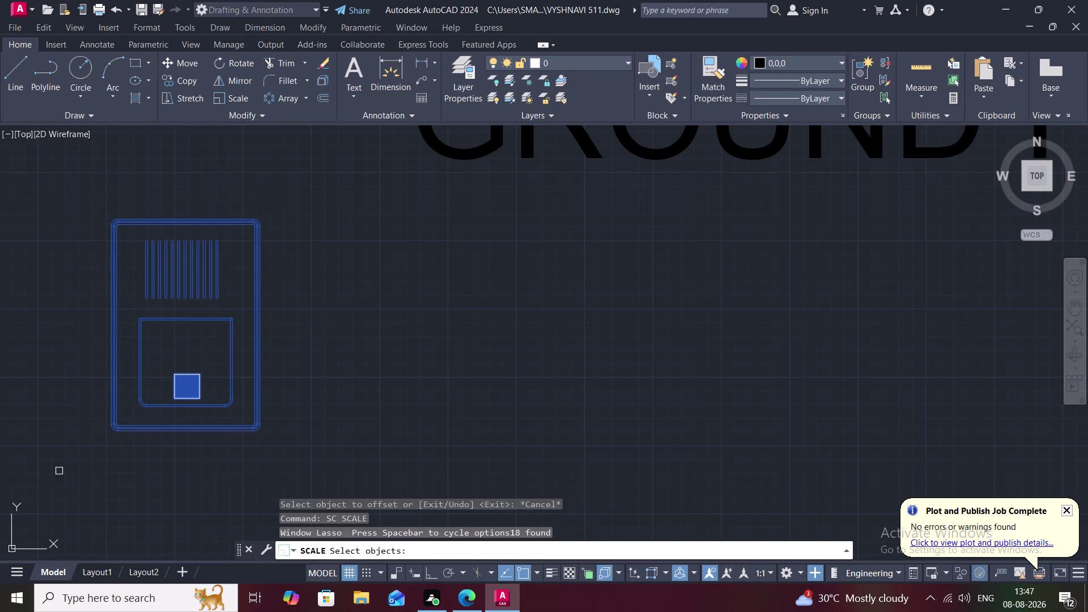
key(space)
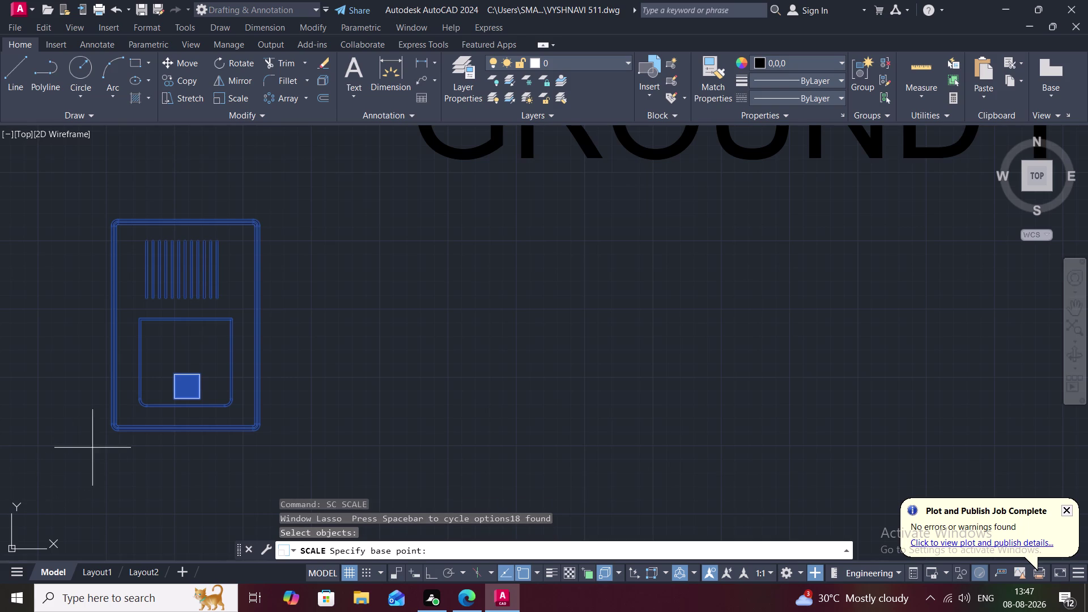
click(112, 429)
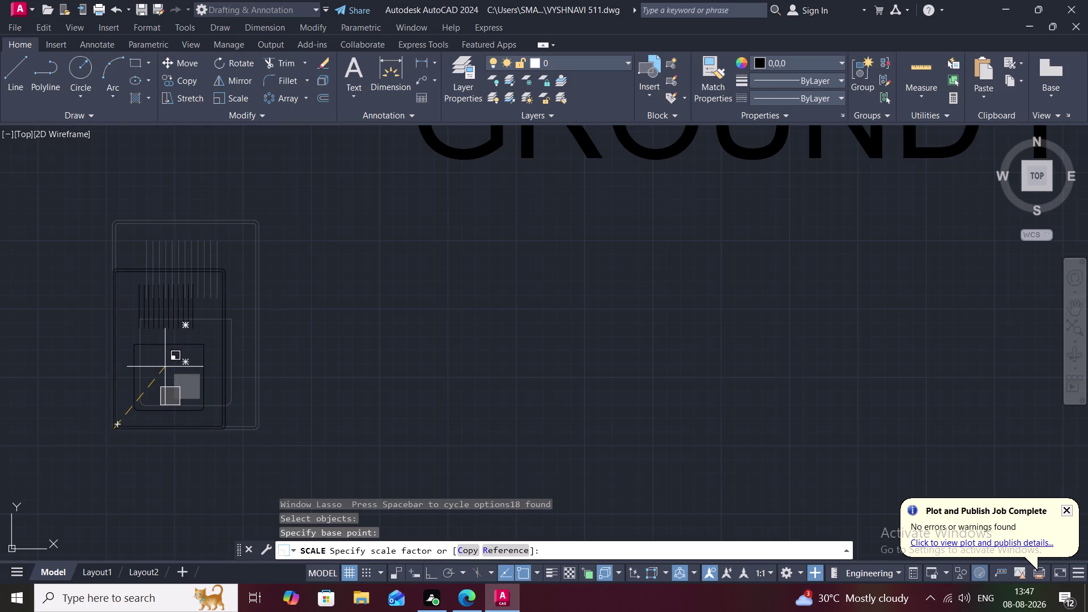
click(164, 366)
Rotate the symbol 270° about its corner and zoom back out.
drag(71, 269, 109, 522)
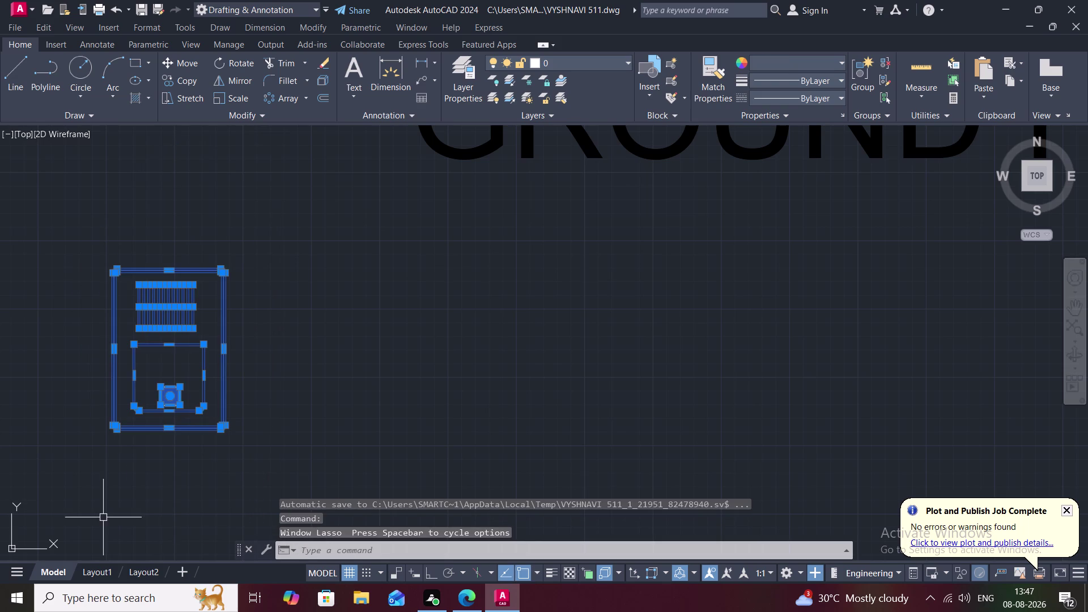
key(e)
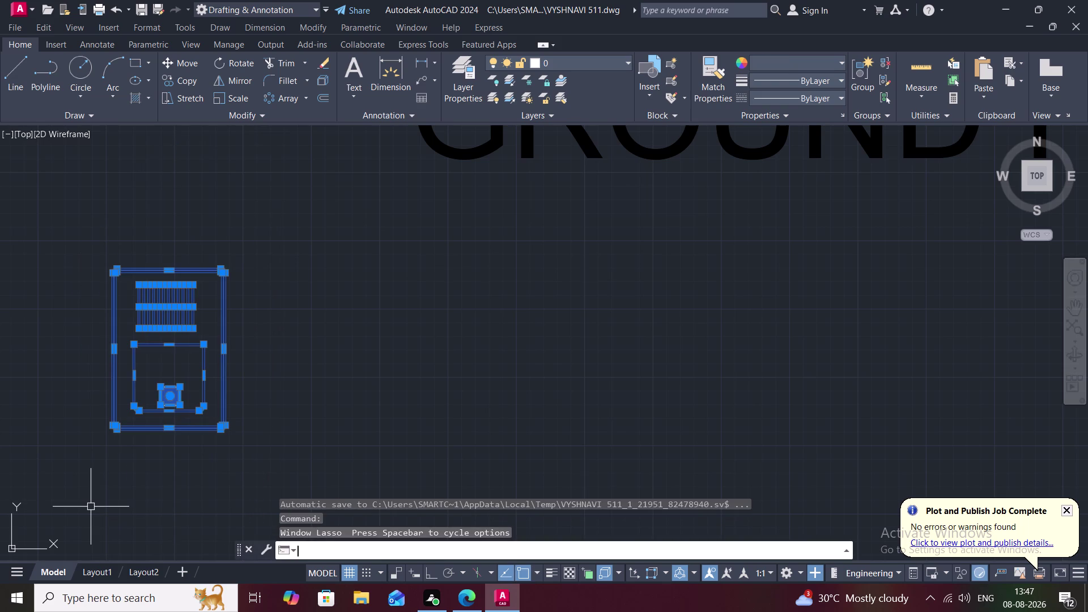
key(BackSpace)
text(RO)
key(space)
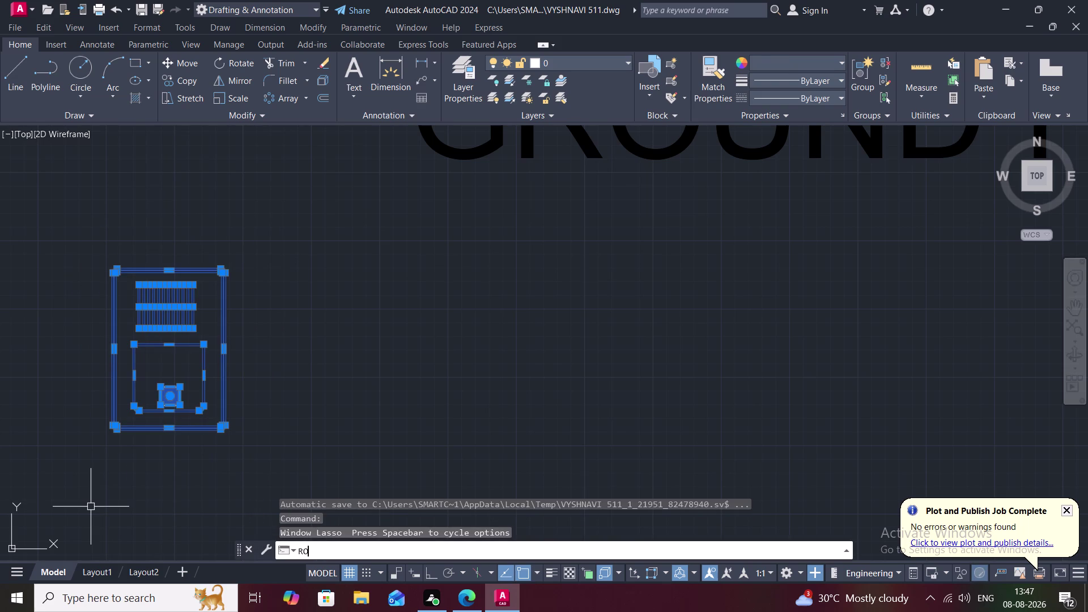
click(114, 267)
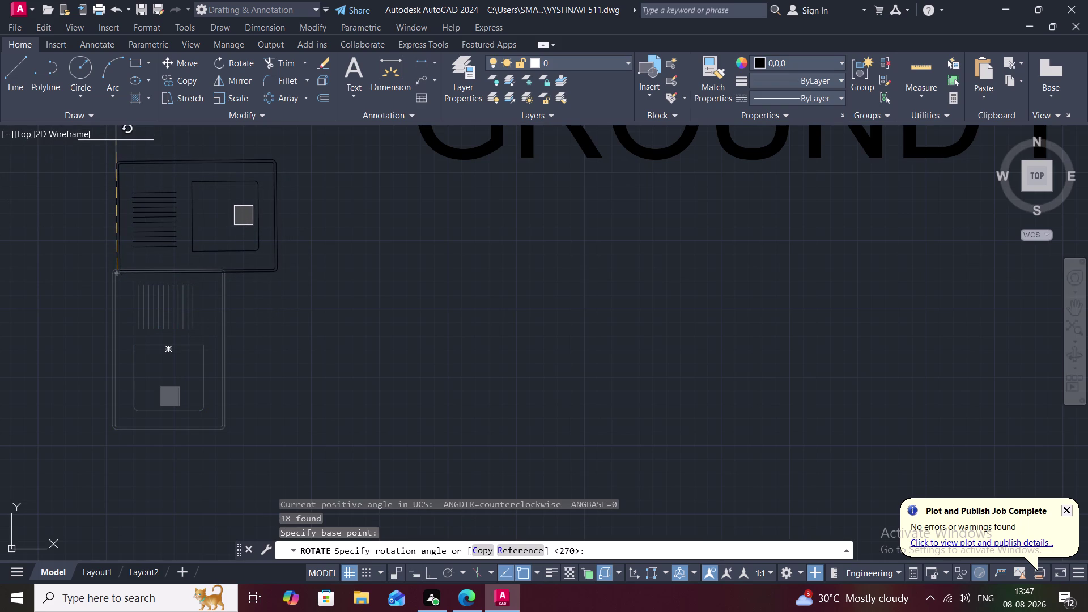
click(116, 140)
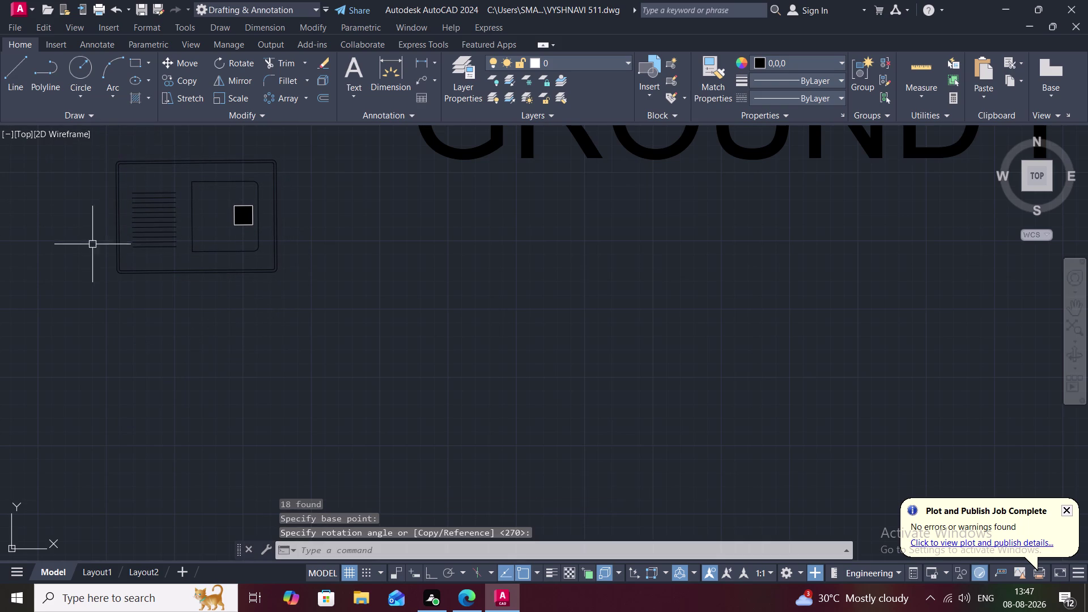
middle_drag(106, 246, 224, 337)
scroll(down, 3)
scroll(down, 3)
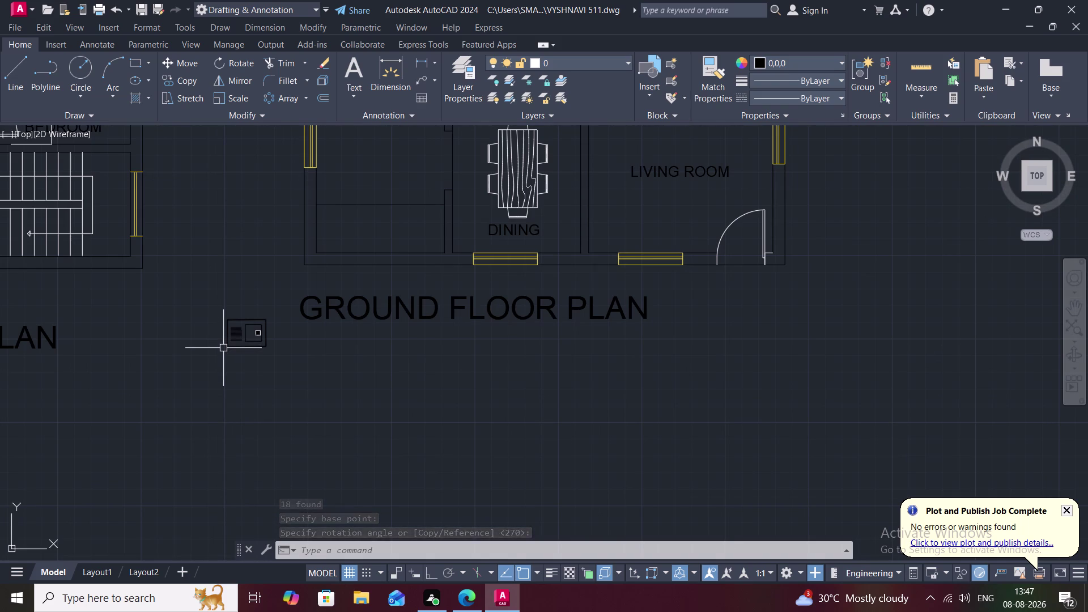
Copy the fixture from below the plan into the upper-floor kitchen beside the dining area.
key(c)
key(Escape)
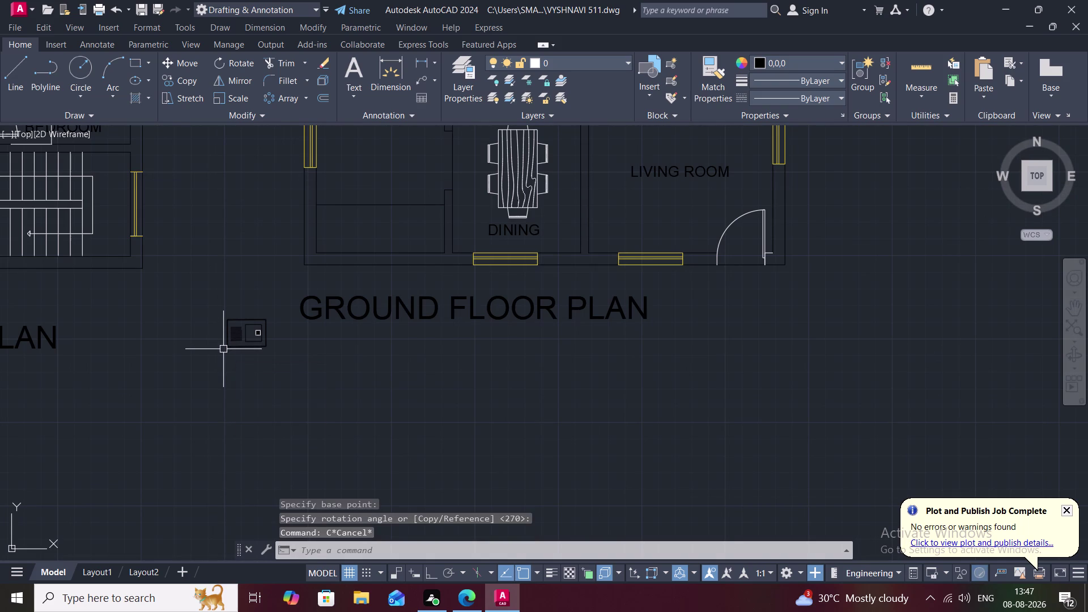
drag(201, 293, 200, 402)
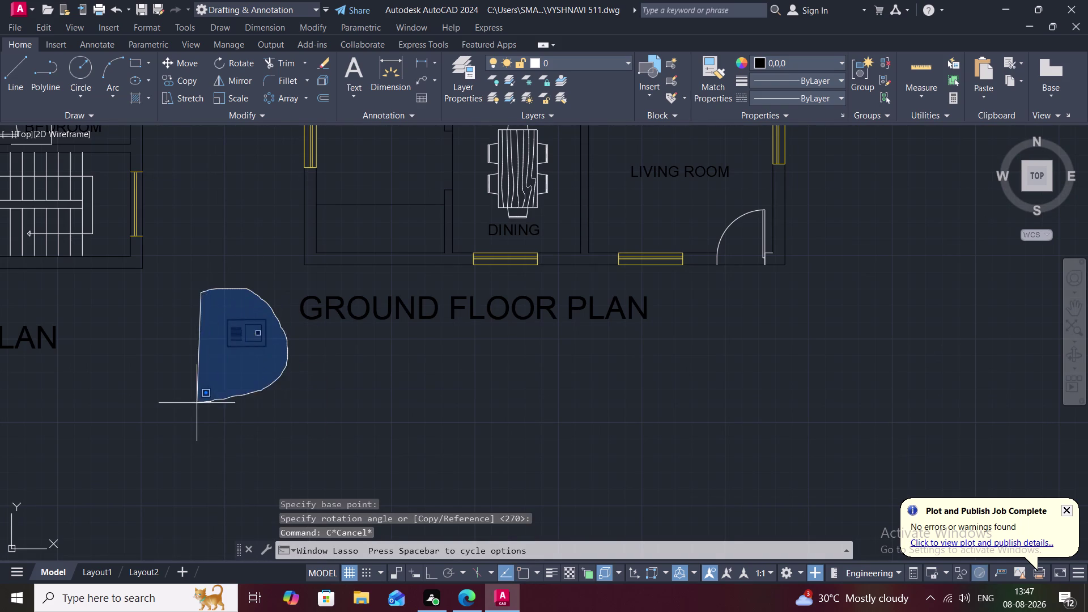
drag(199, 403, 190, 403)
text(CO)
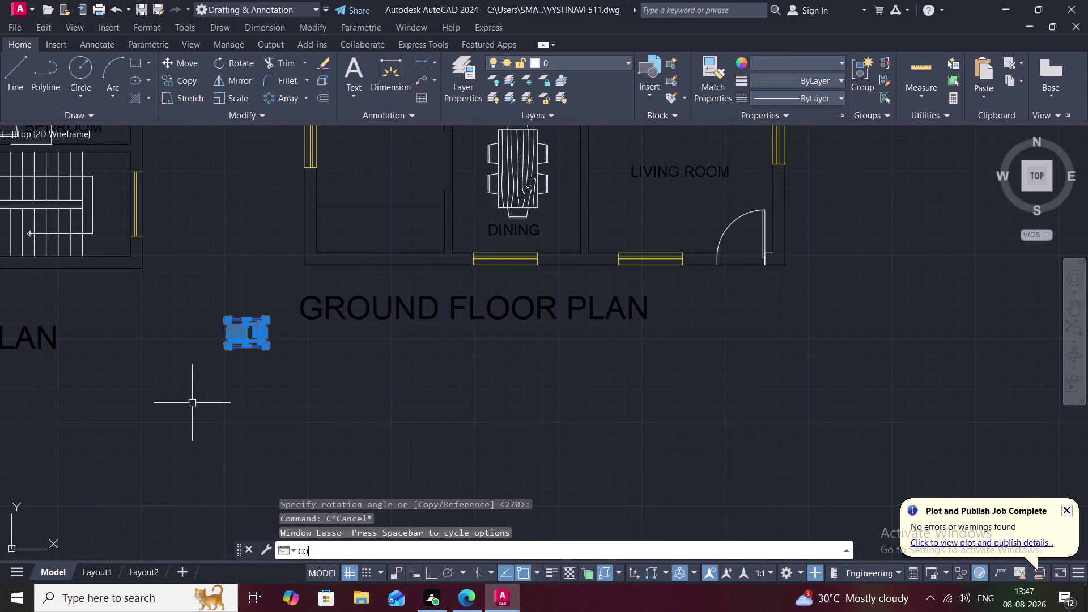
key(space)
click(227, 345)
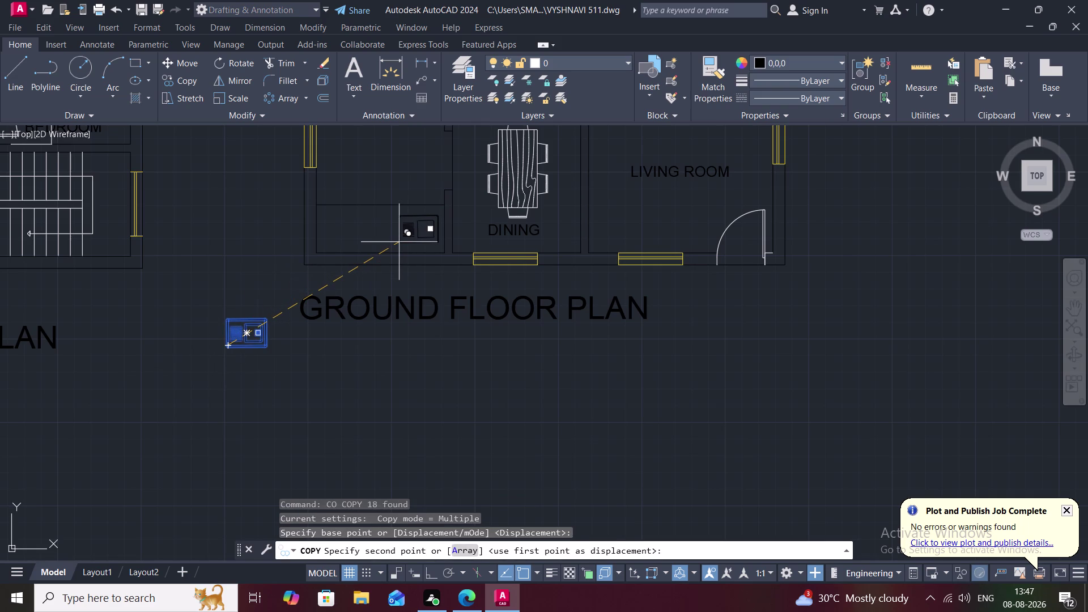
click(399, 242)
key(Escape)
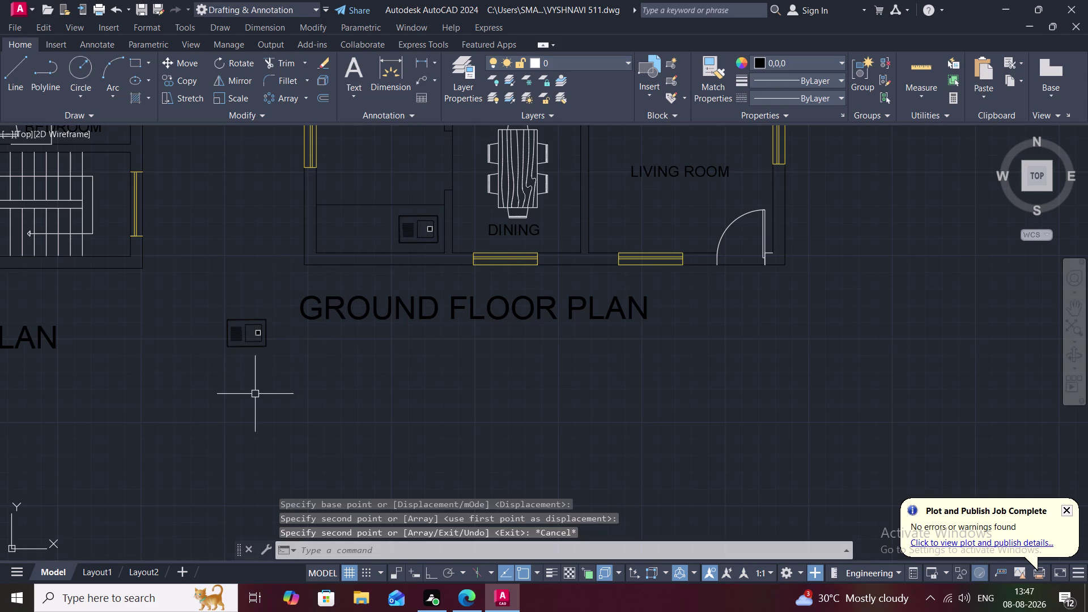
Erase the loose original fixture below the title and zoom out to both plans.
drag(171, 301, 259, 308)
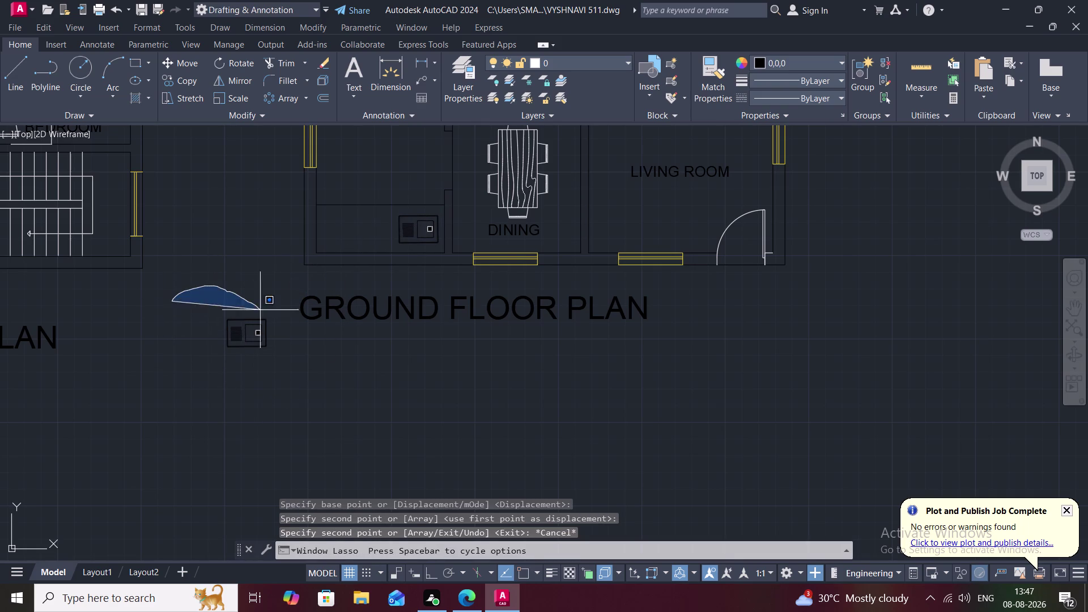
drag(258, 309, 180, 428)
key(Delete)
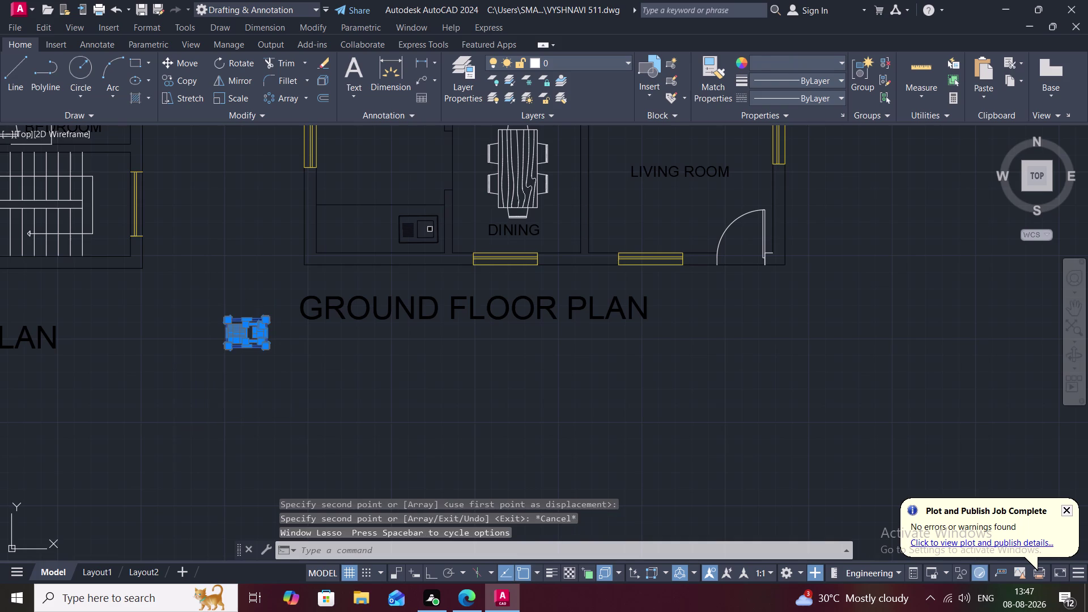
scroll(down, 3)
middle_drag(205, 359, 232, 434)
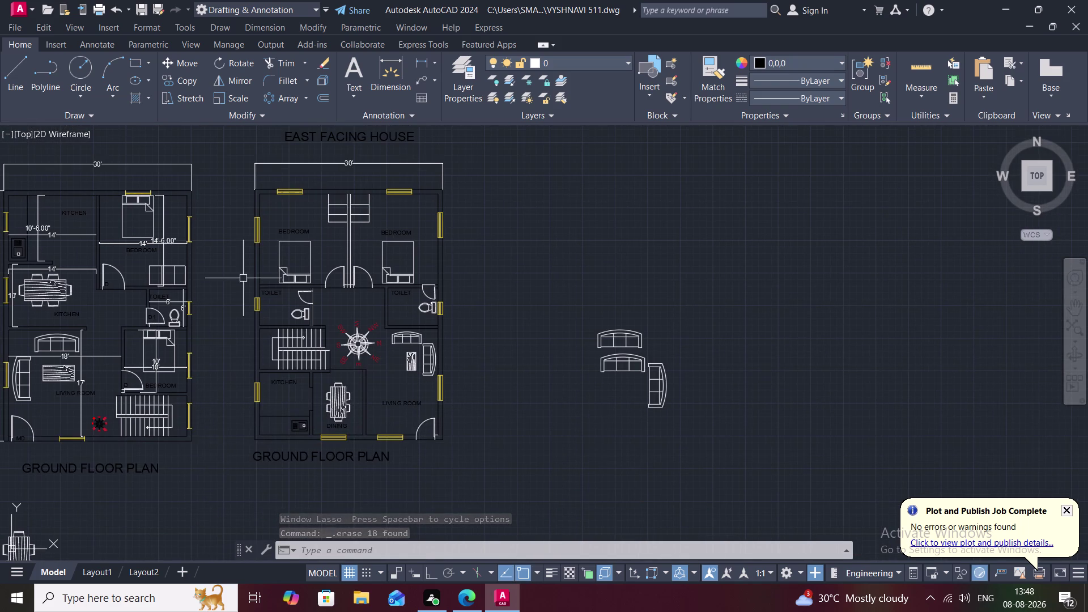
Delete the three spare sofa and table blocks right of the plans.
drag(592, 296, 635, 282)
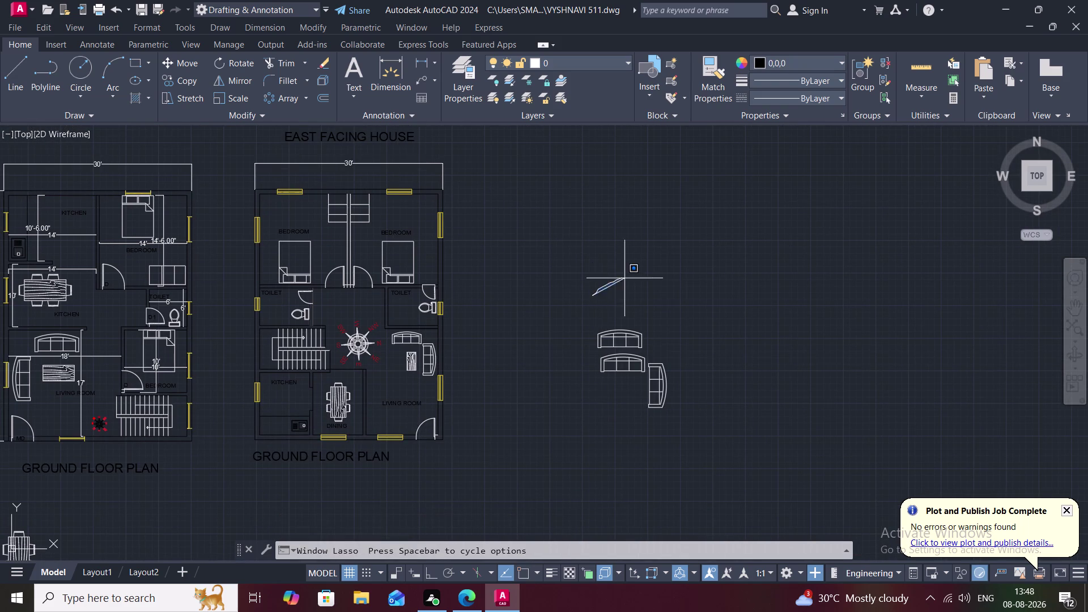
drag(635, 282, 523, 434)
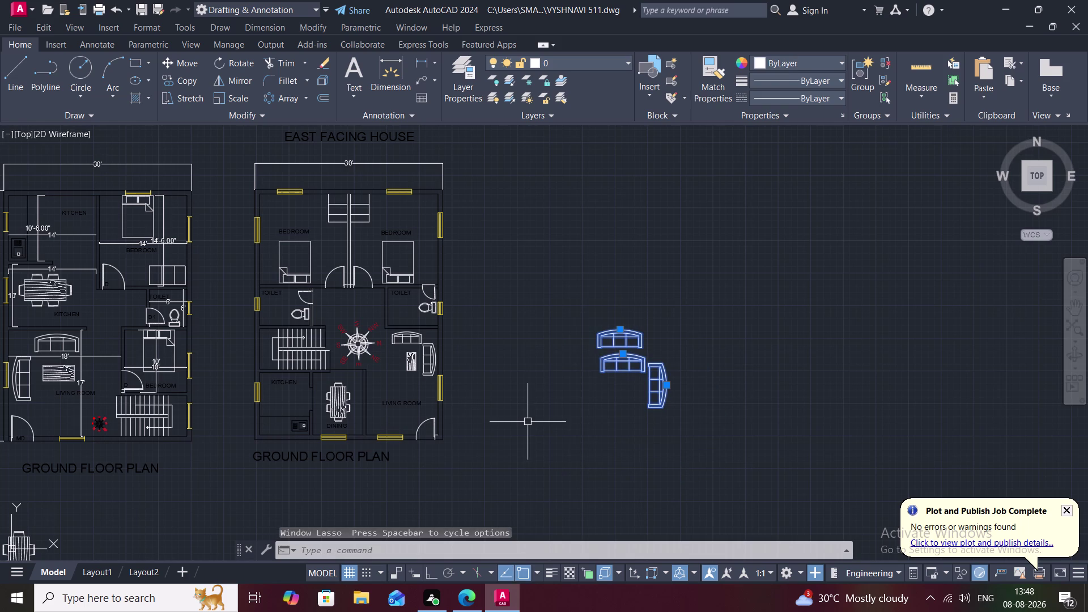
key(BackSpace)
key(Delete)
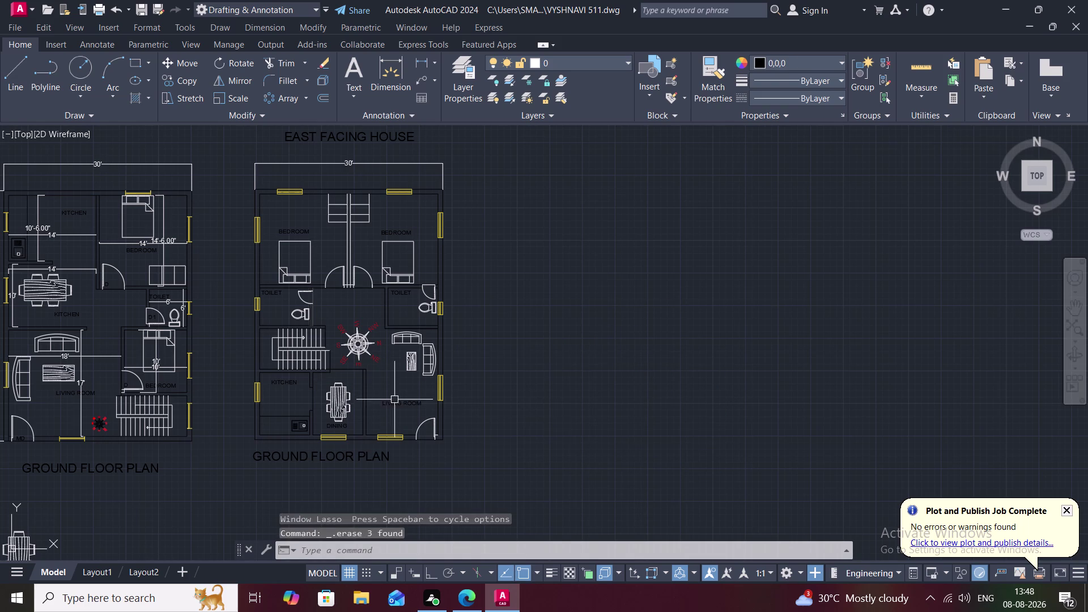
Start COPY and pick the LIVING ROOM label in the right plan.
click(398, 401)
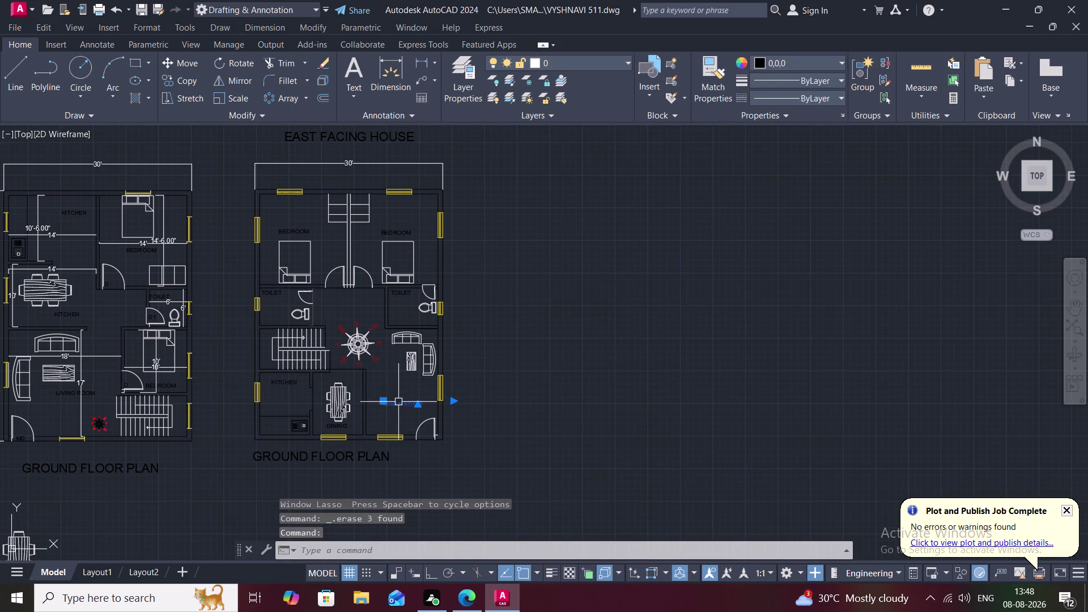
key(Escape)
key(b)
key(Escape)
key(space)
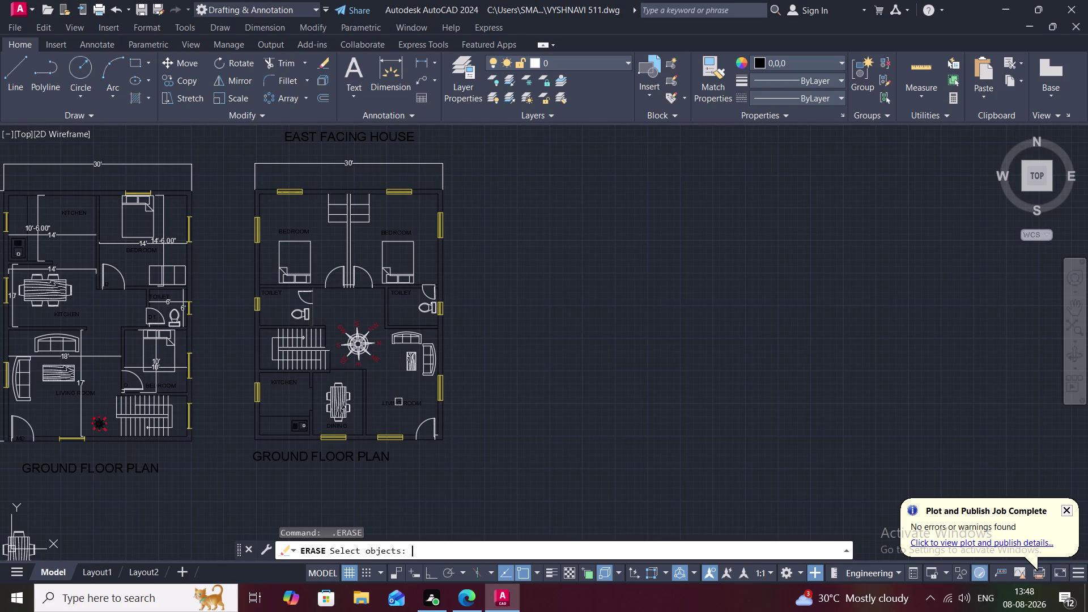
key(Escape)
key(c)
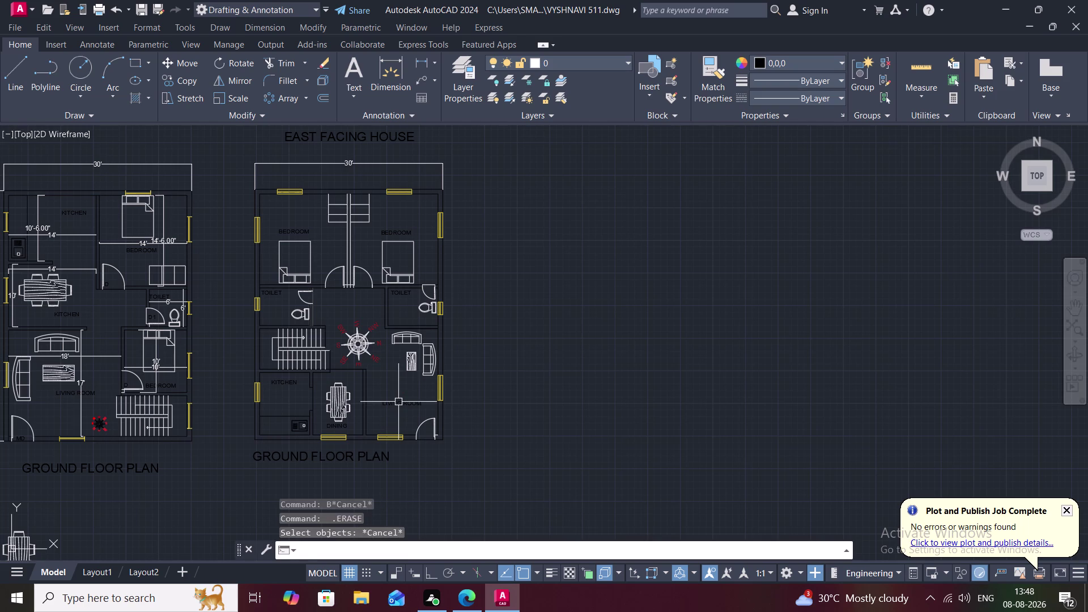
key(o)
key(space)
click(403, 402)
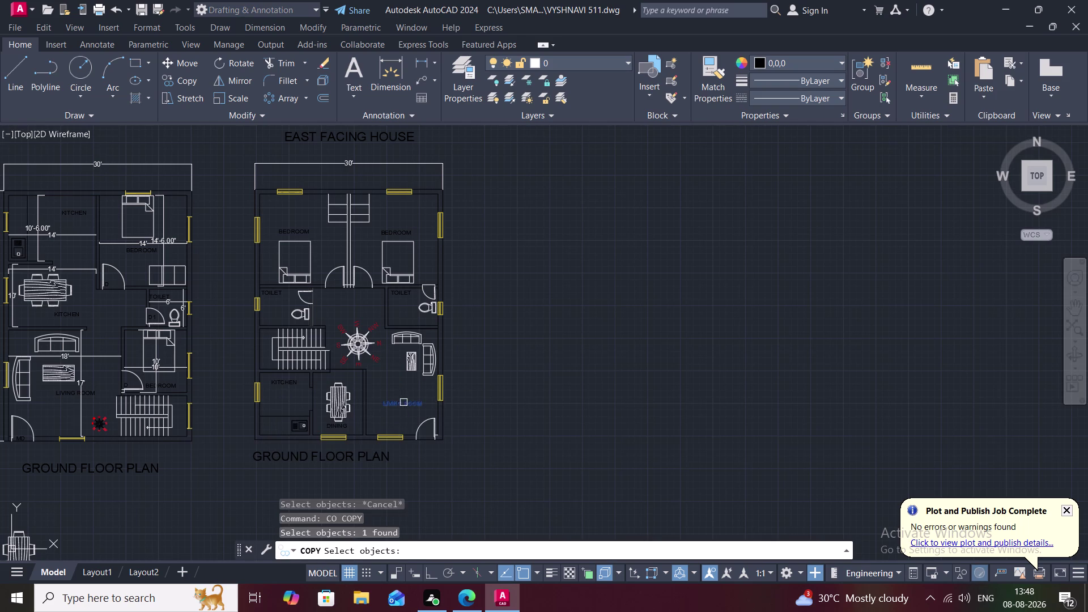
Copy the LIVING ROOM label into the empty space right of the plans.
right_click(403, 402)
click(404, 403)
click(659, 347)
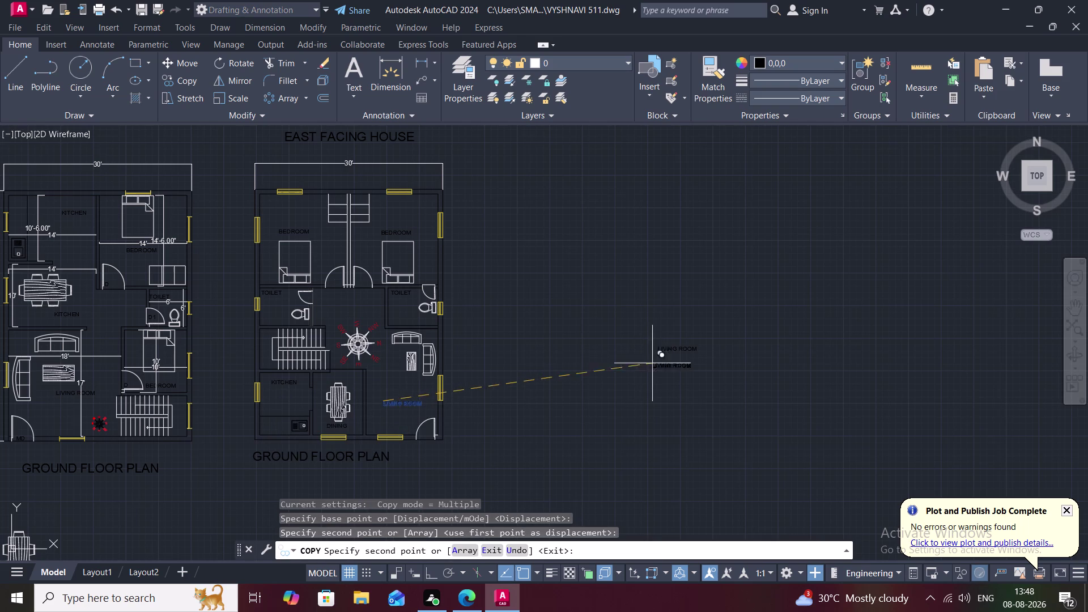
key(Escape)
click(678, 348)
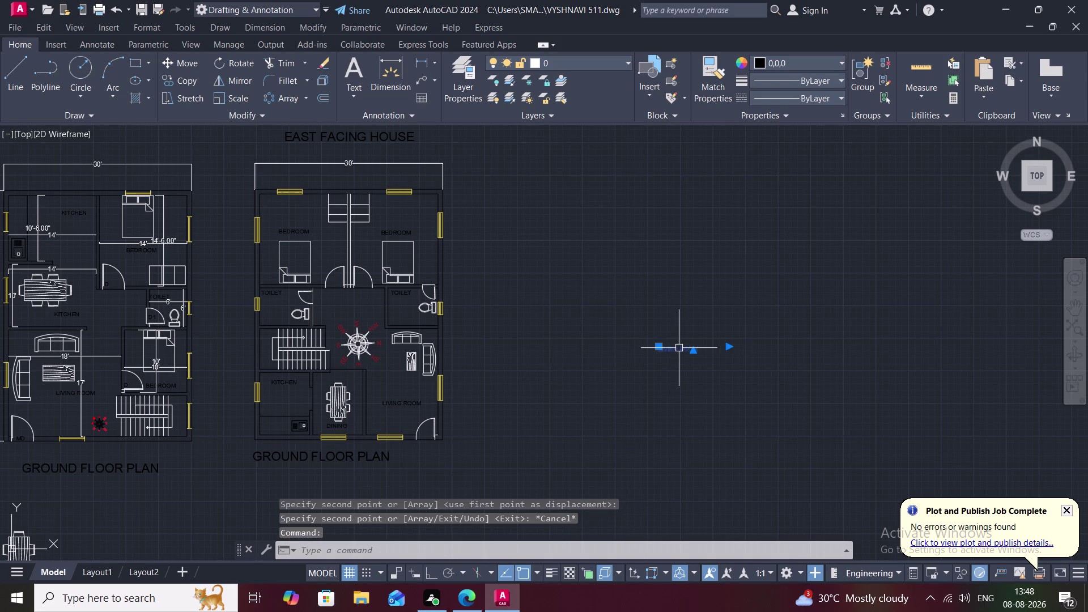
key(Escape)
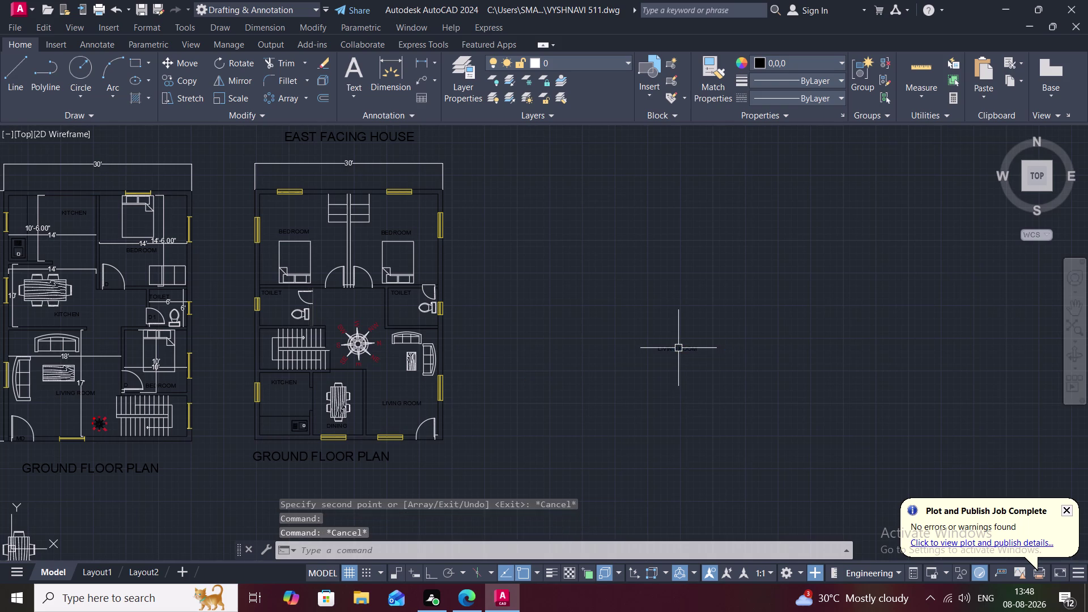
Edit the copied label's text to read W1.
double_click(679, 348)
click(710, 350)
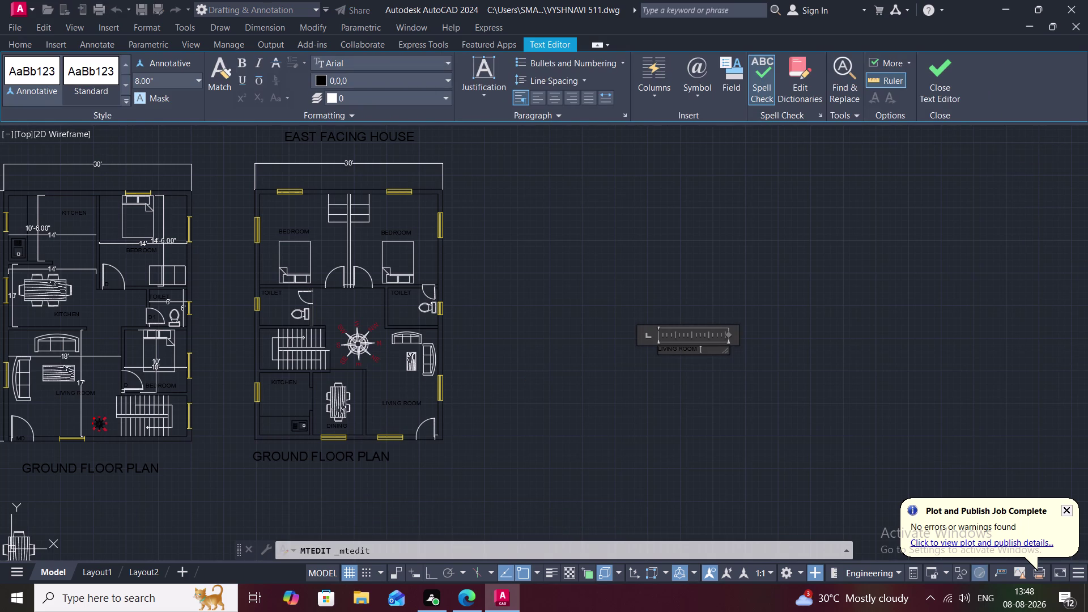
key(BackSpace)
key(BackSpace)
key(BackSpace)
key(w)
key(1)
click(657, 385)
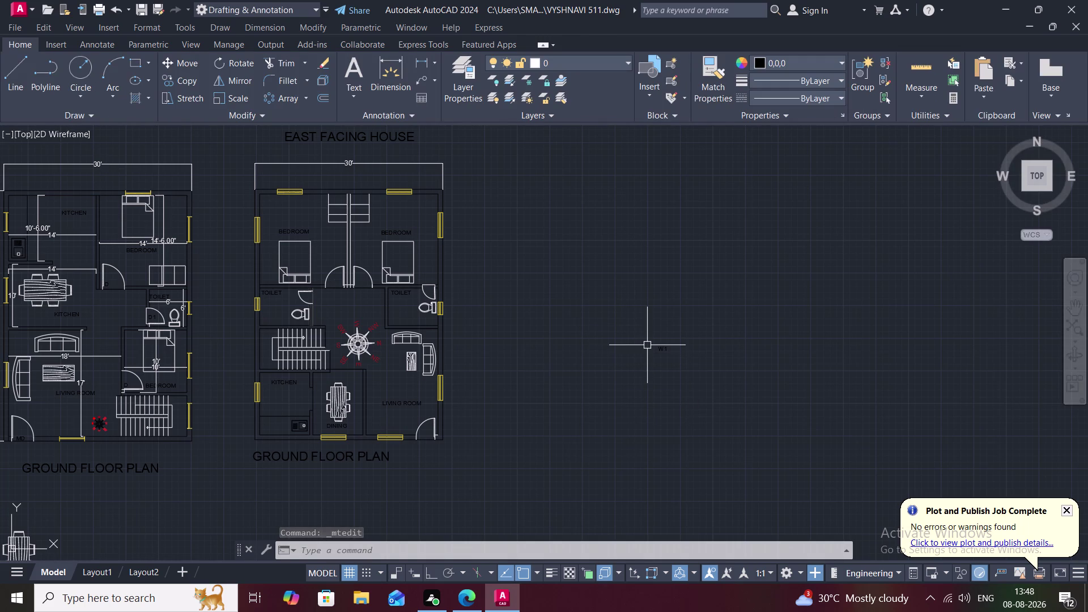
Reselect the W1 tag and reopen then close its text editor.
drag(646, 341, 698, 347)
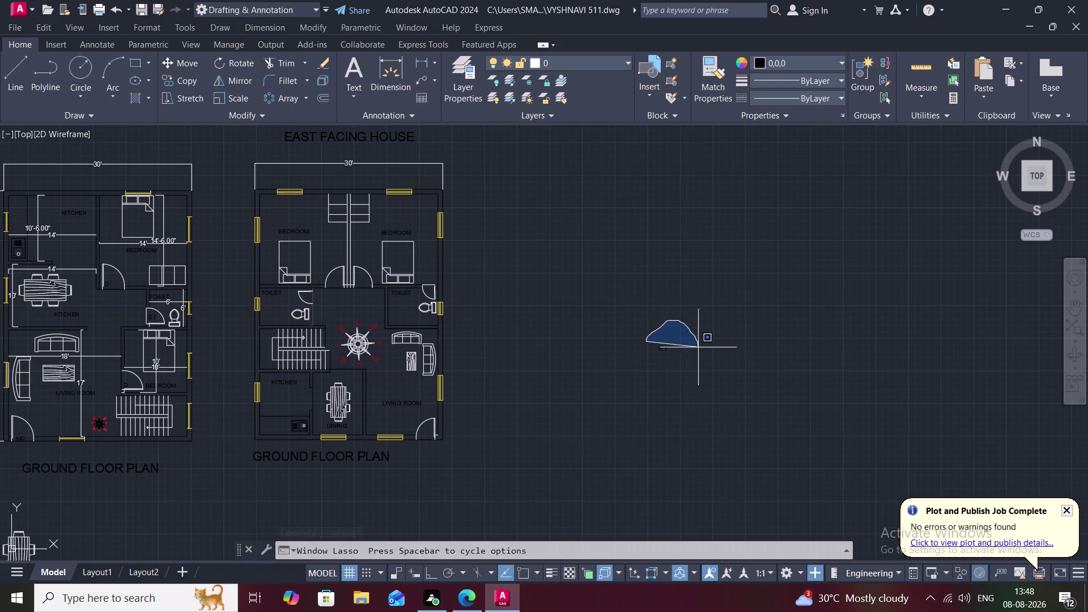
drag(698, 347, 661, 392)
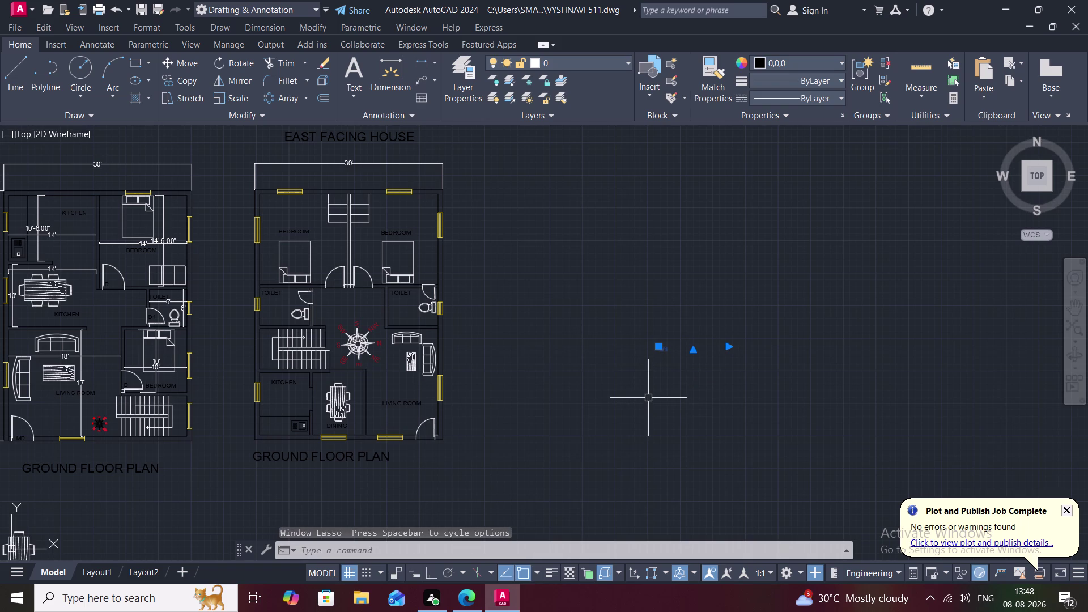
key(Return)
key(Return)
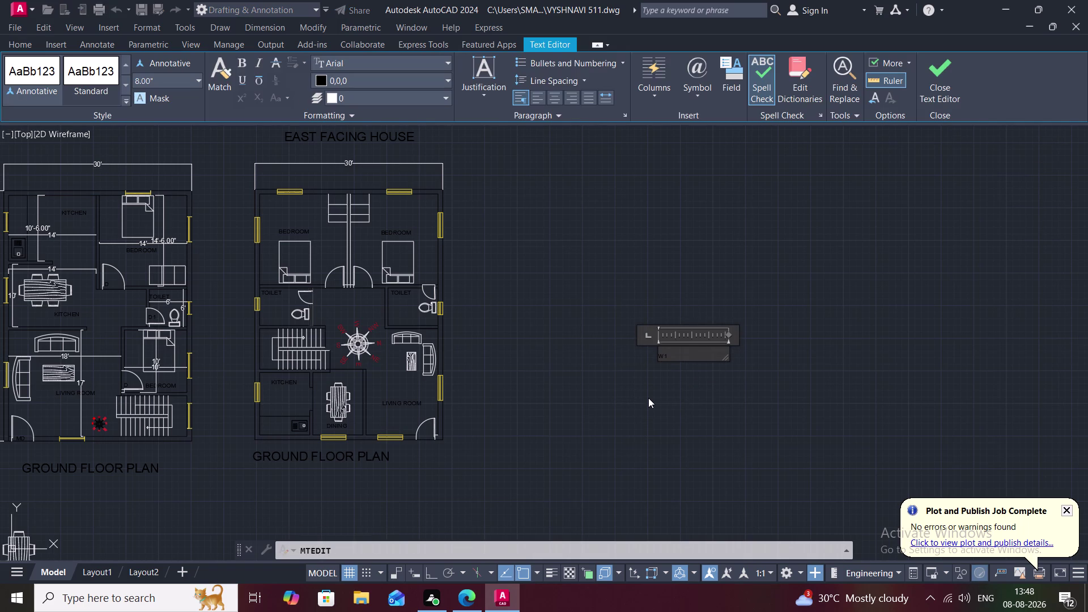
click(648, 397)
Start copying the W1 tag from a base point on the tag.
key(c)
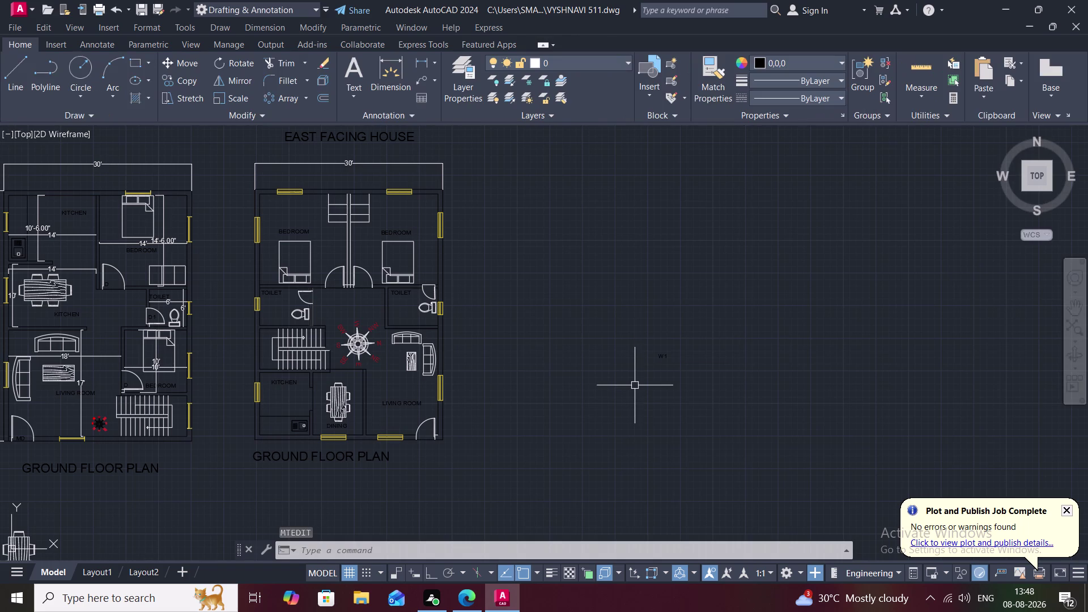
key(o)
key(space)
click(659, 358)
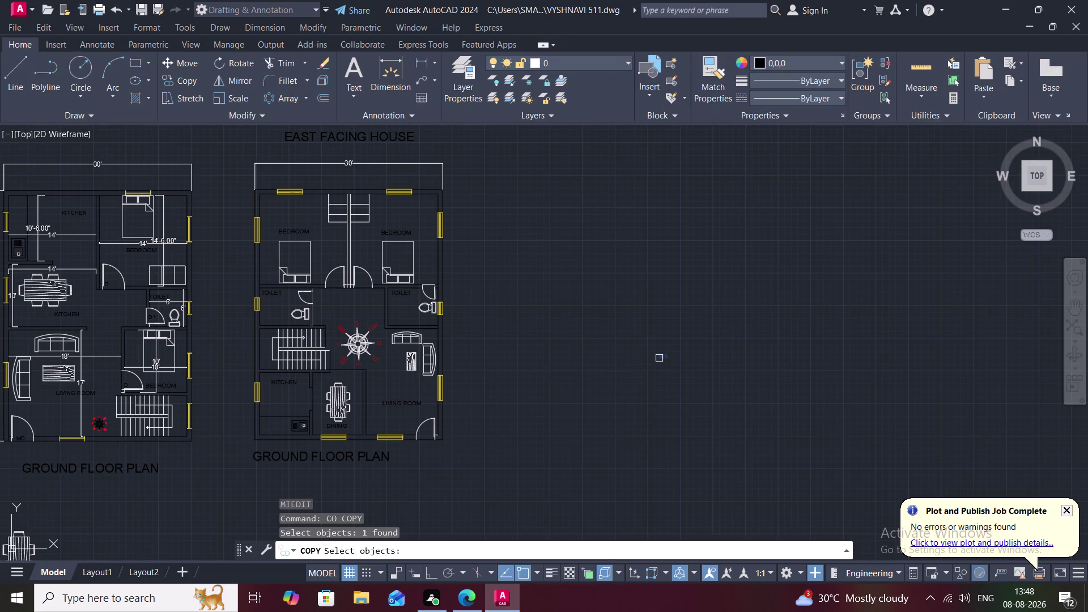
right_click(659, 358)
click(659, 359)
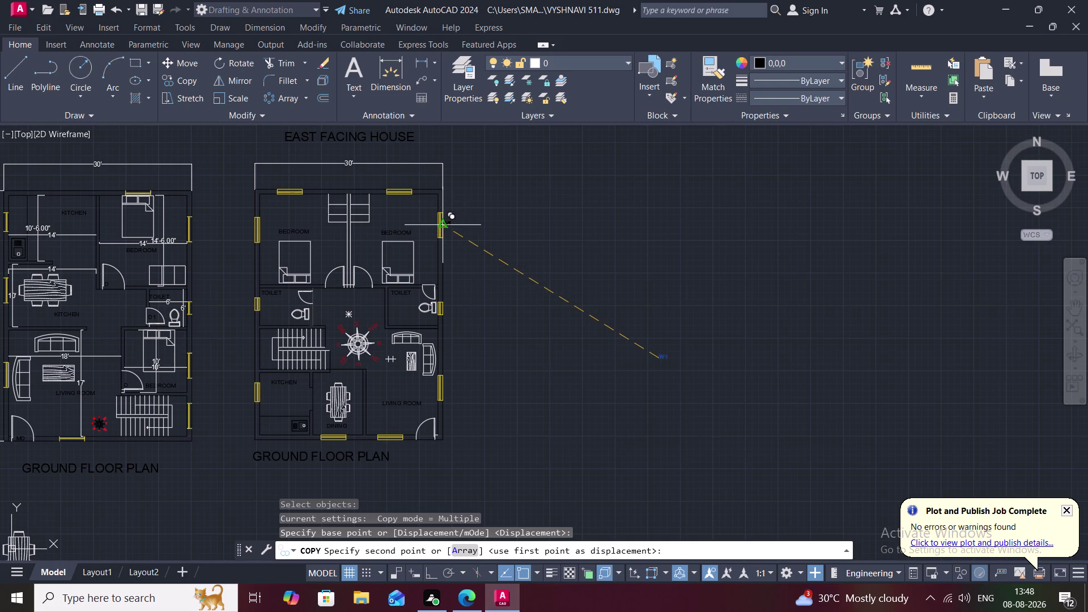
scroll(up, 3)
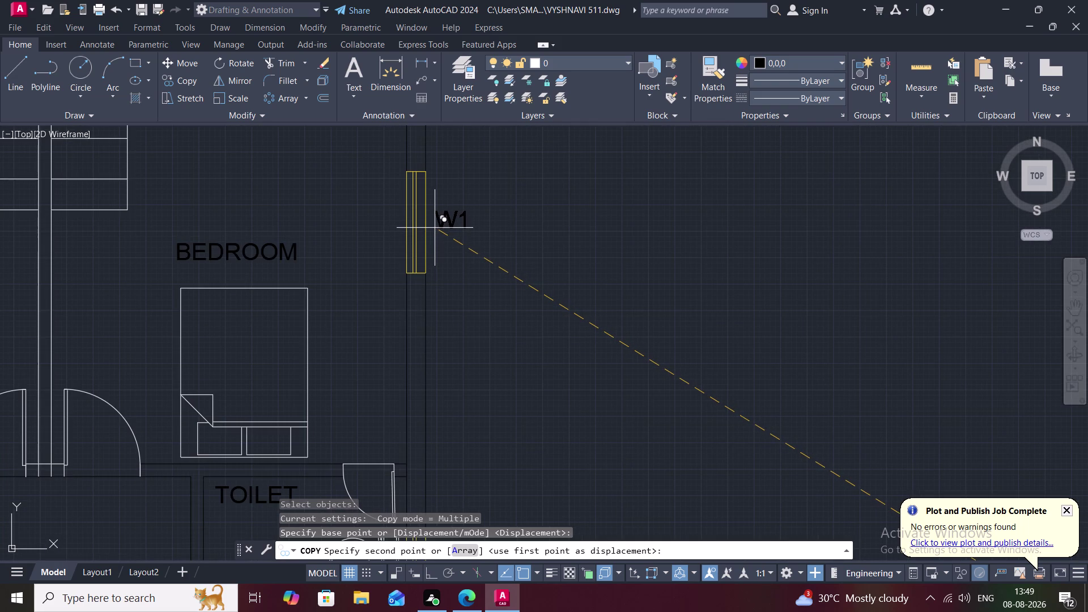
Place W1 tag copies beside the upper bedroom window and the living room windows.
click(435, 227)
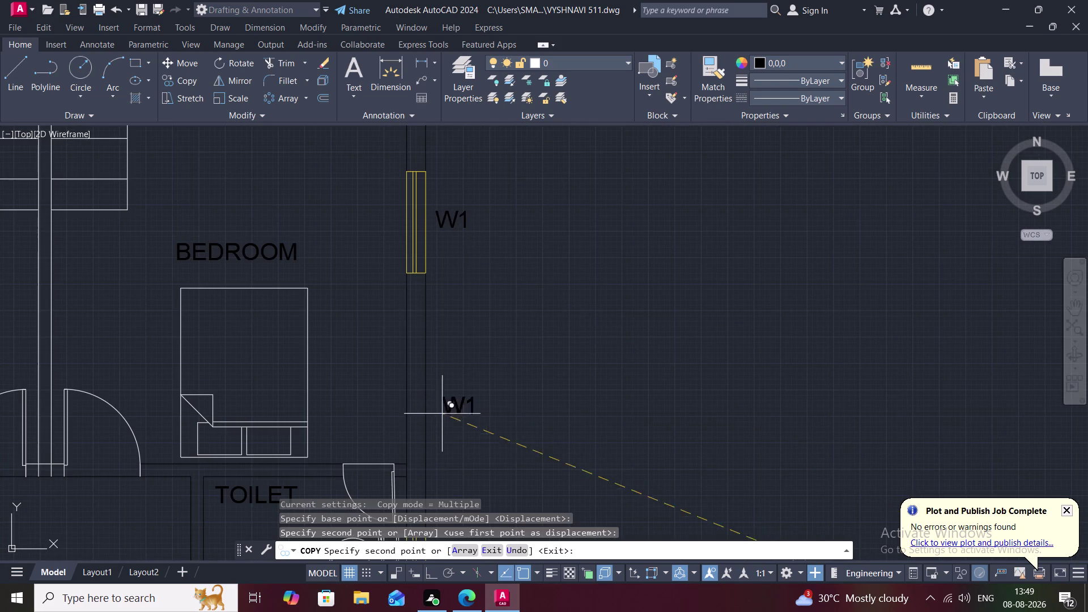
middle_drag(438, 429, 422, 315)
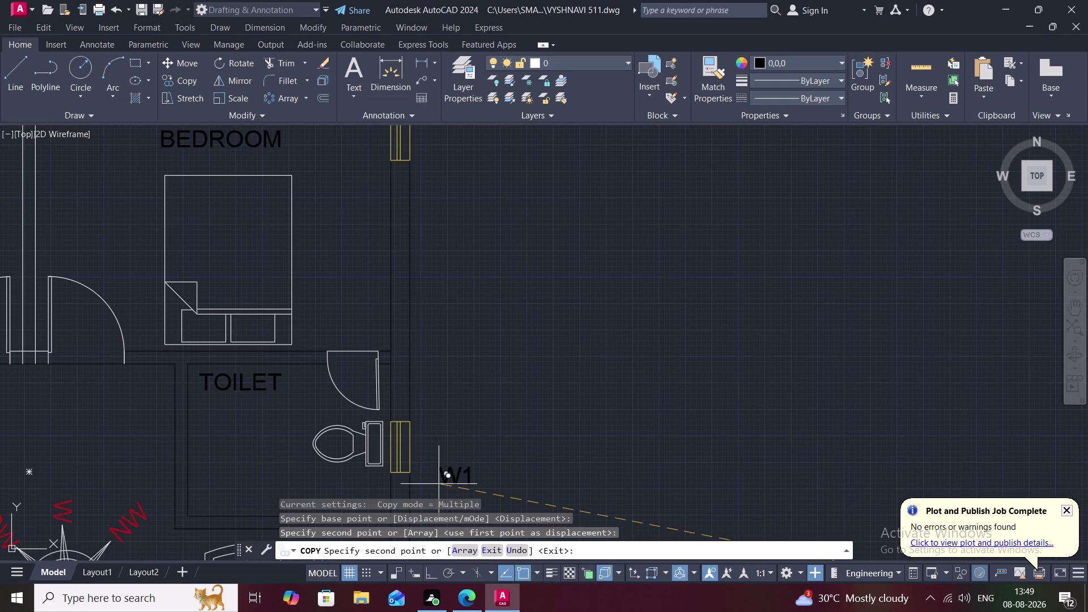
middle_drag(439, 484, 439, 246)
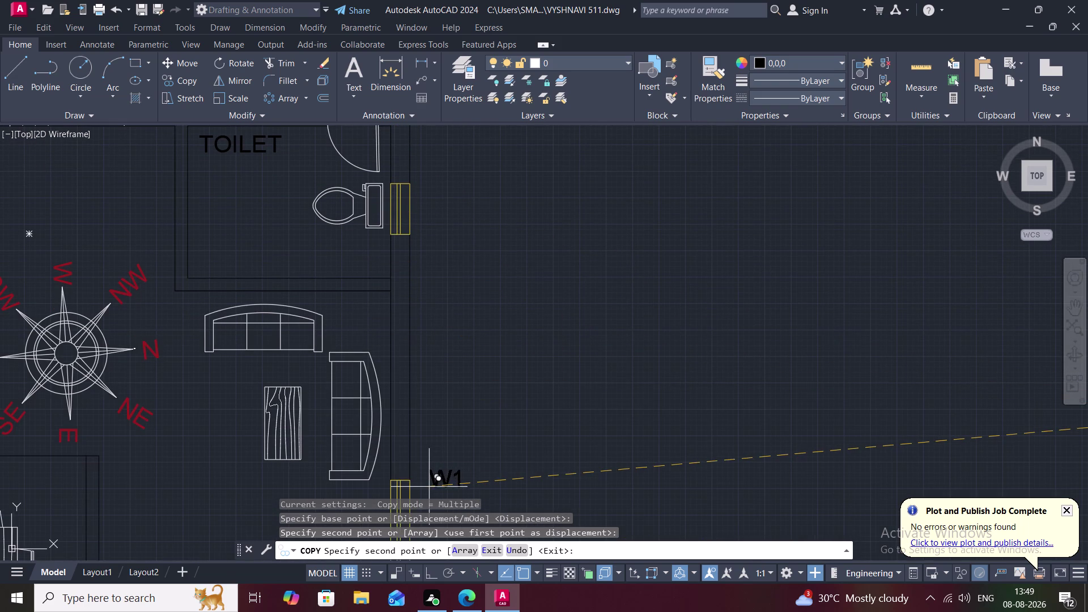
drag(427, 487, 424, 366)
middle_drag(442, 455, 416, 162)
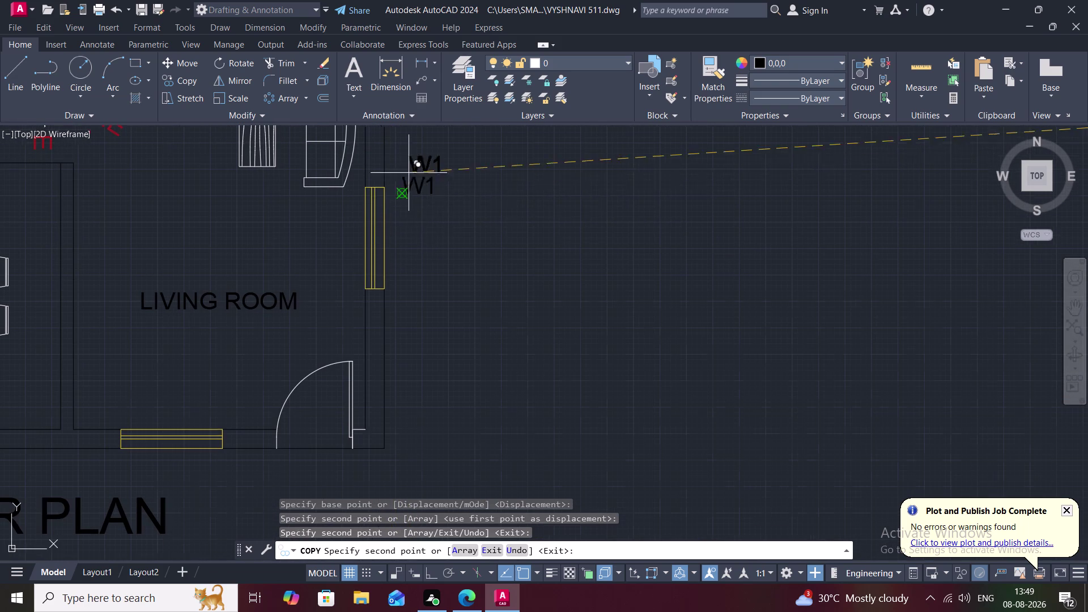
click(395, 242)
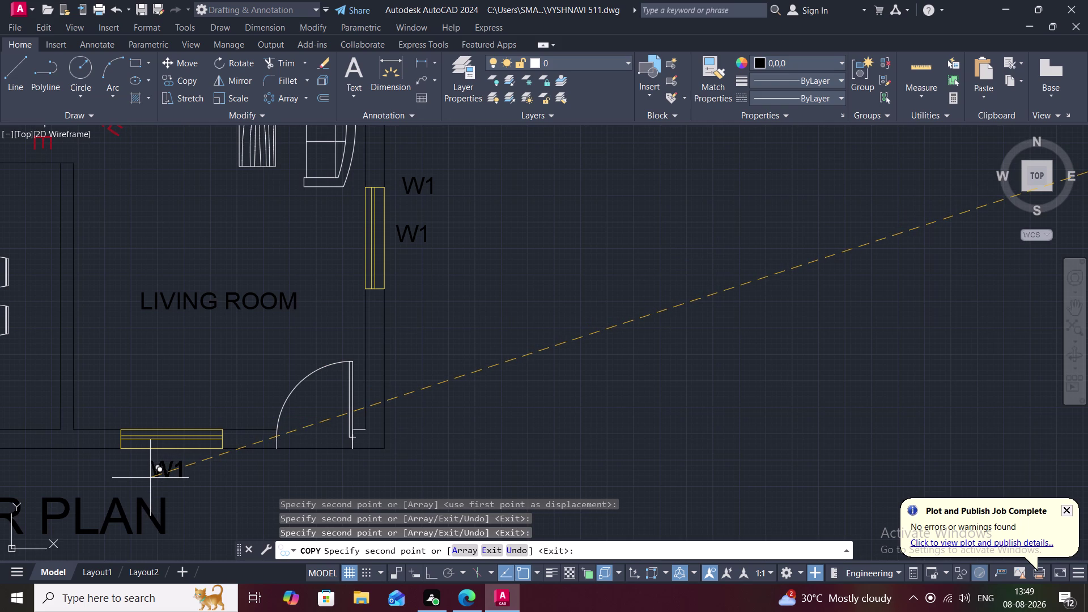
click(151, 478)
middle_drag(52, 485, 409, 434)
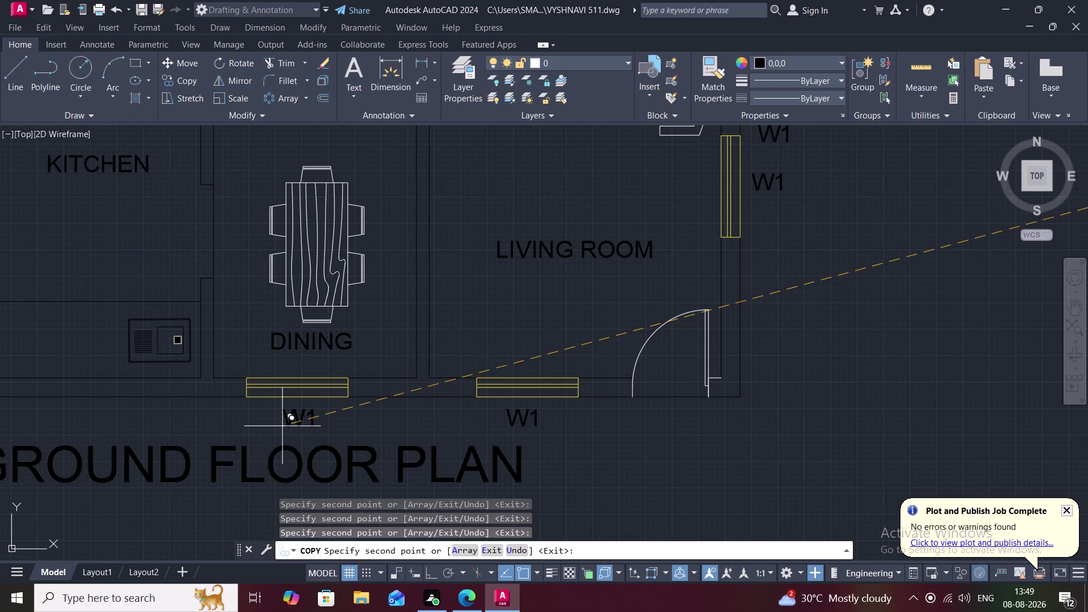
click(282, 426)
middle_drag(118, 421, 413, 435)
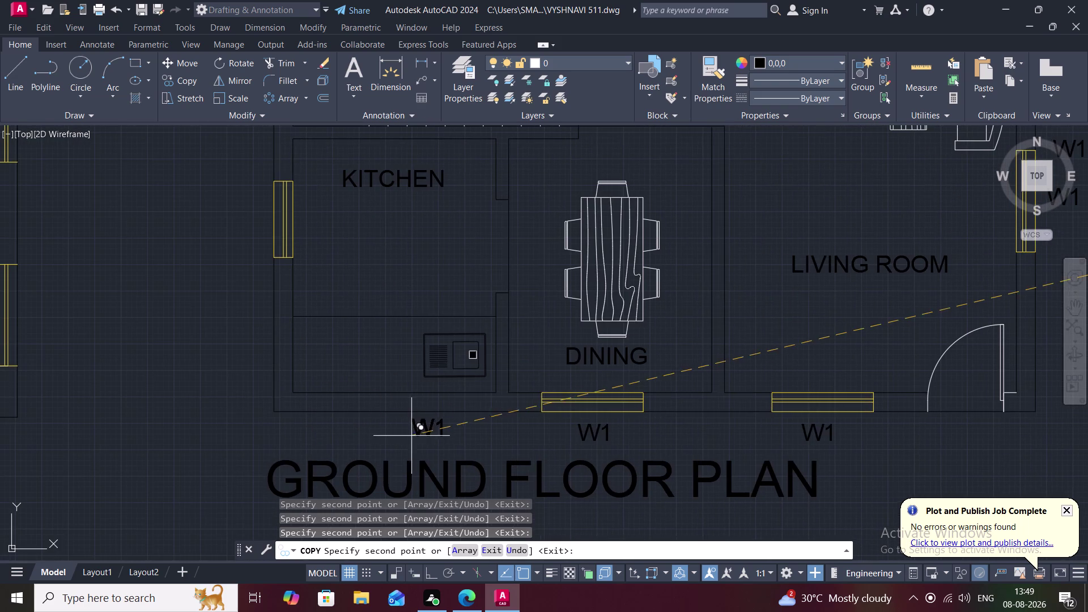
Drop W1 copies beside the second plan's left bedroom and kitchen windows, then finish copying.
scroll(up, 3)
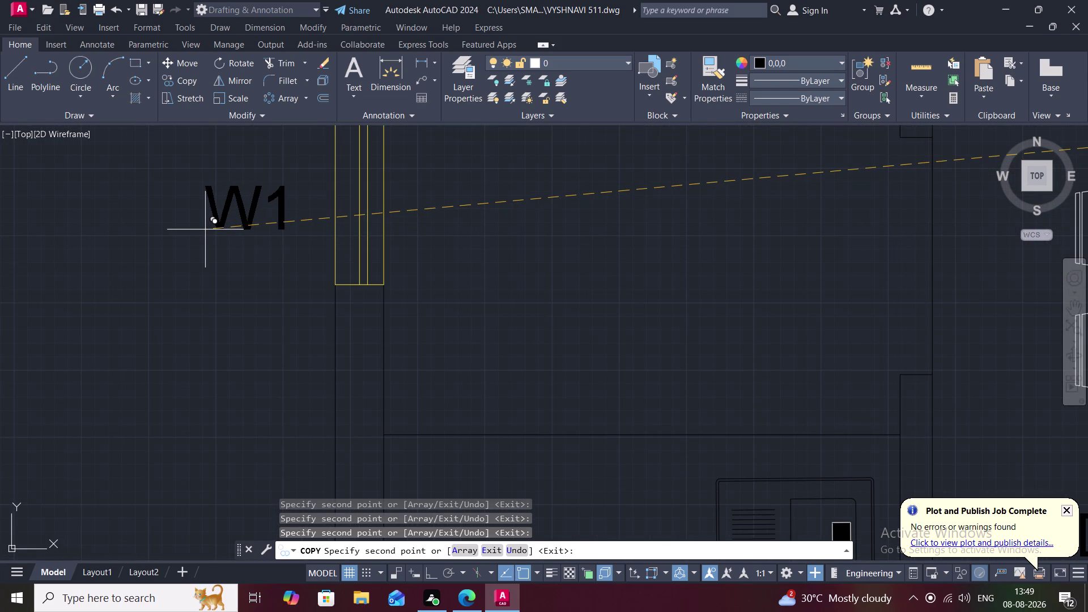
scroll(down, 3)
middle_drag(205, 229, 231, 395)
scroll(down, 3)
scroll(down, 3)
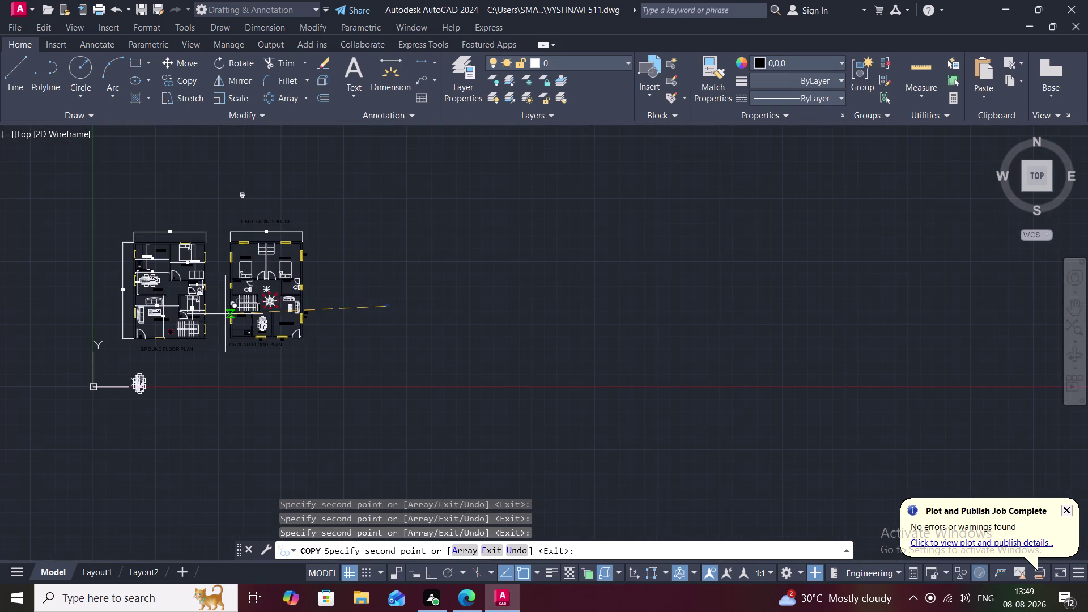
scroll(up, 3)
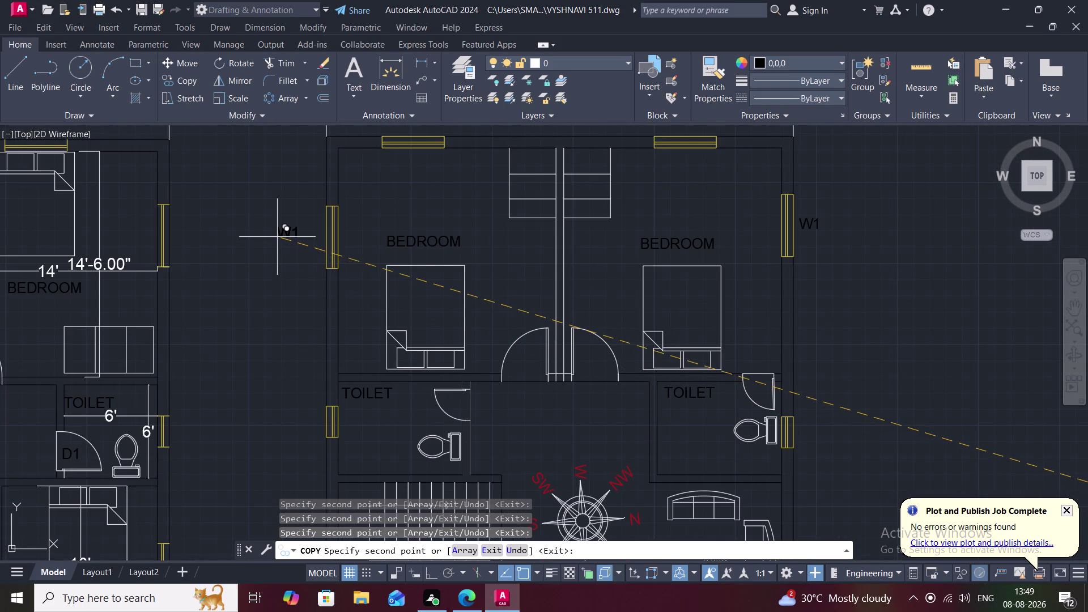
click(277, 237)
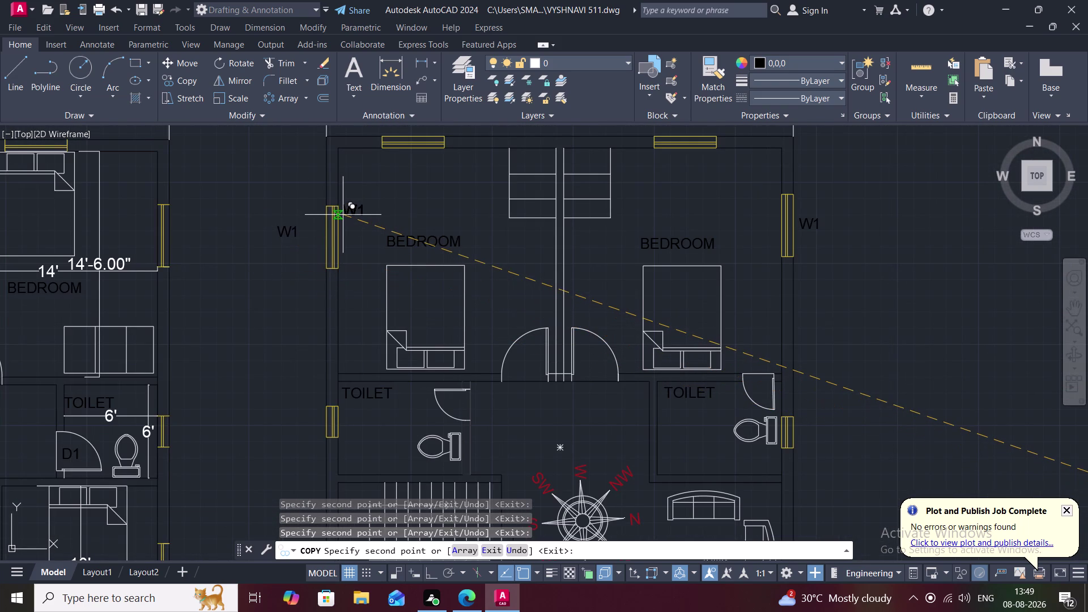
click(276, 431)
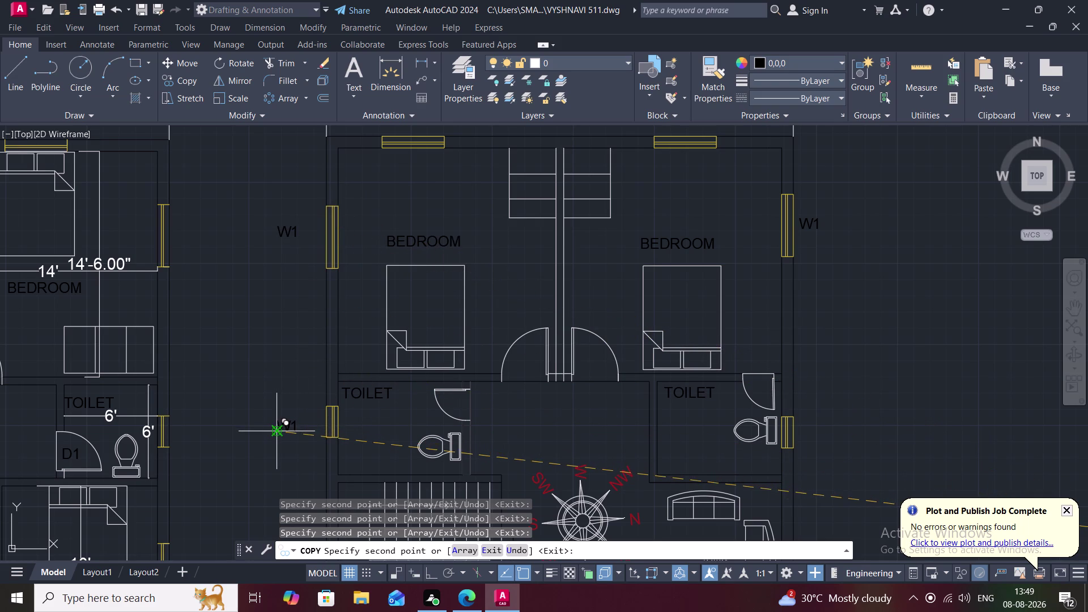
middle_drag(285, 455, 330, 199)
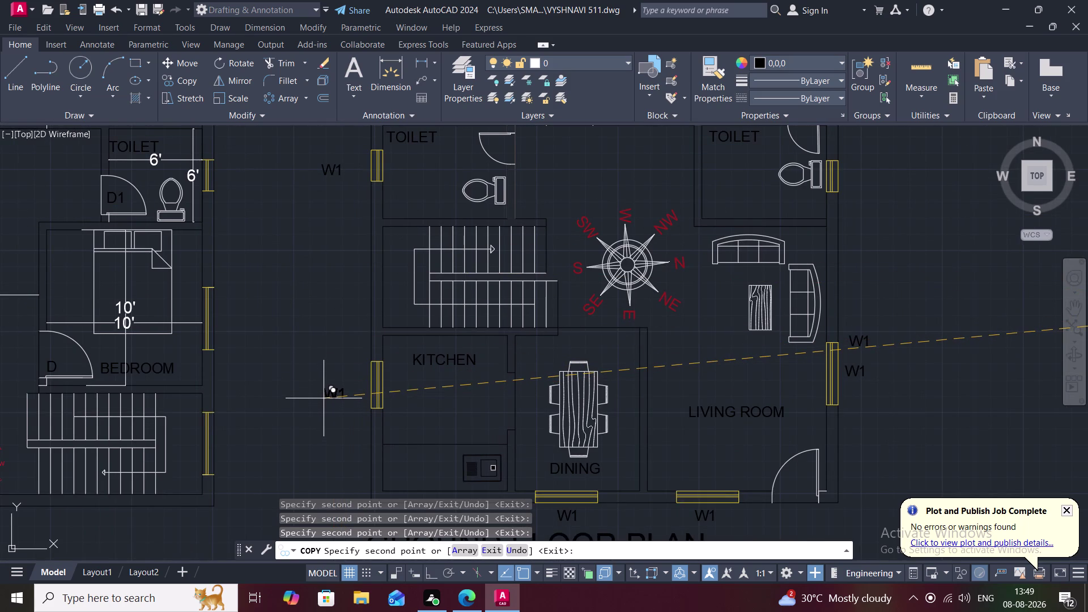
click(324, 398)
scroll(down, 3)
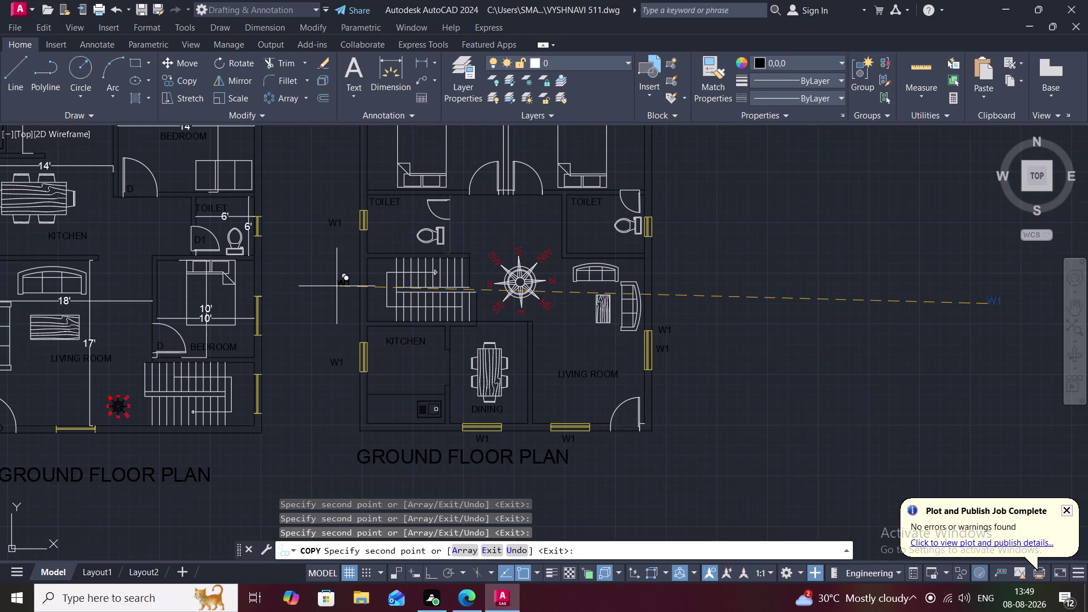
key(Escape)
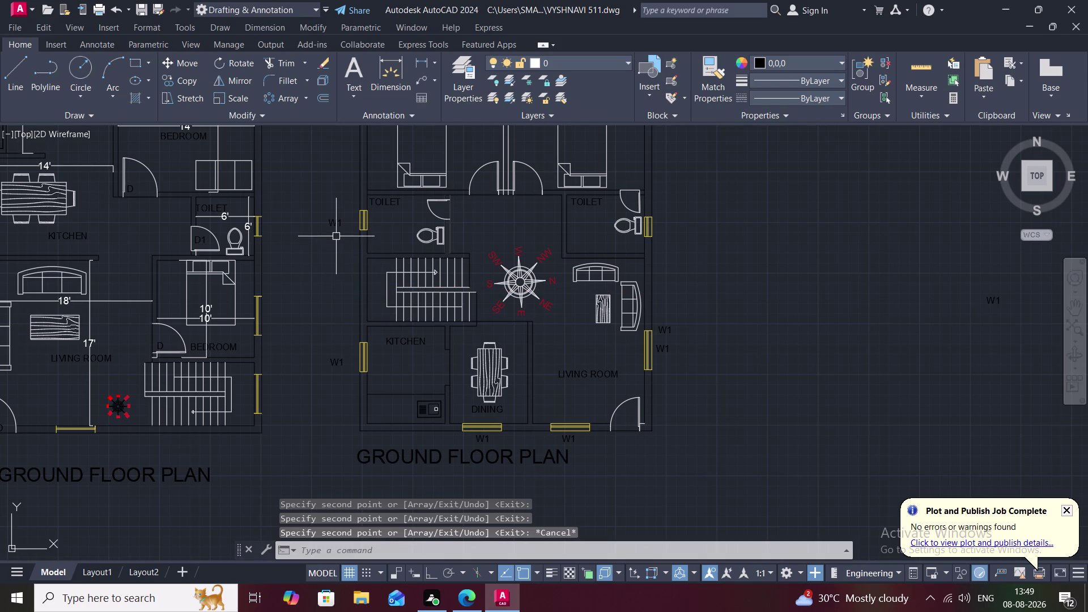
Move the W1 tag nearer the toilet window.
text(M)
key(space)
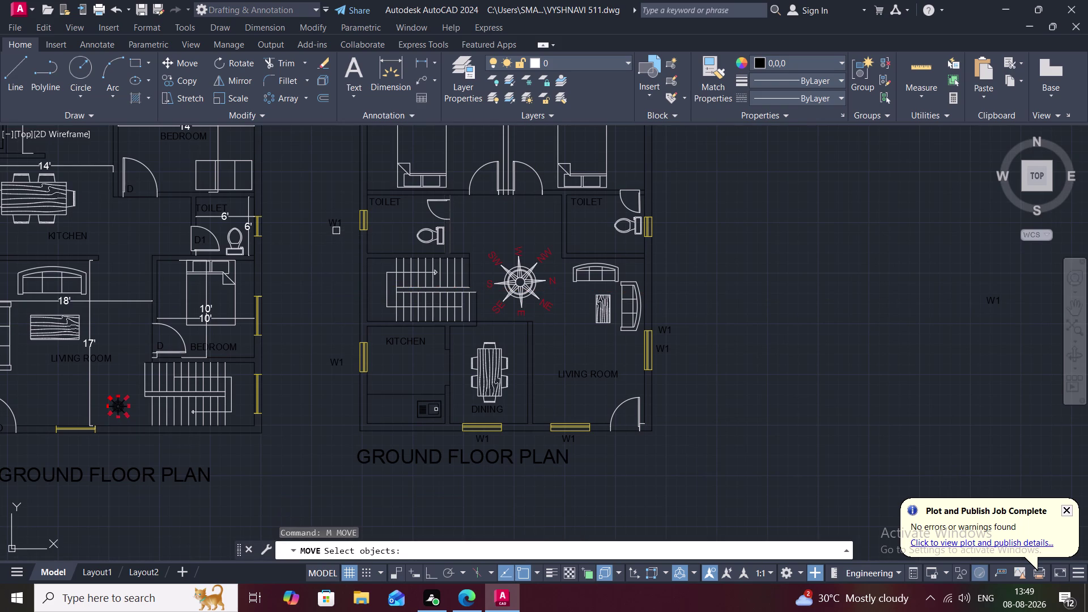
click(338, 225)
right_click(337, 225)
click(338, 226)
scroll(up, 3)
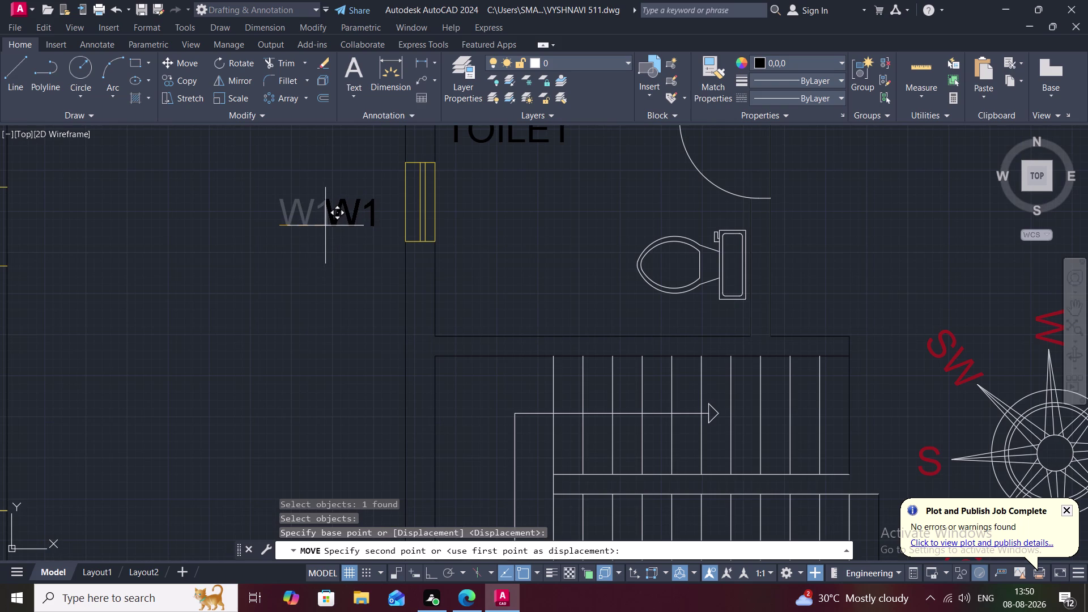
click(325, 225)
scroll(down, 3)
Move the kitchen W1 tag toward the kitchen window.
middle_drag(325, 289, 347, 116)
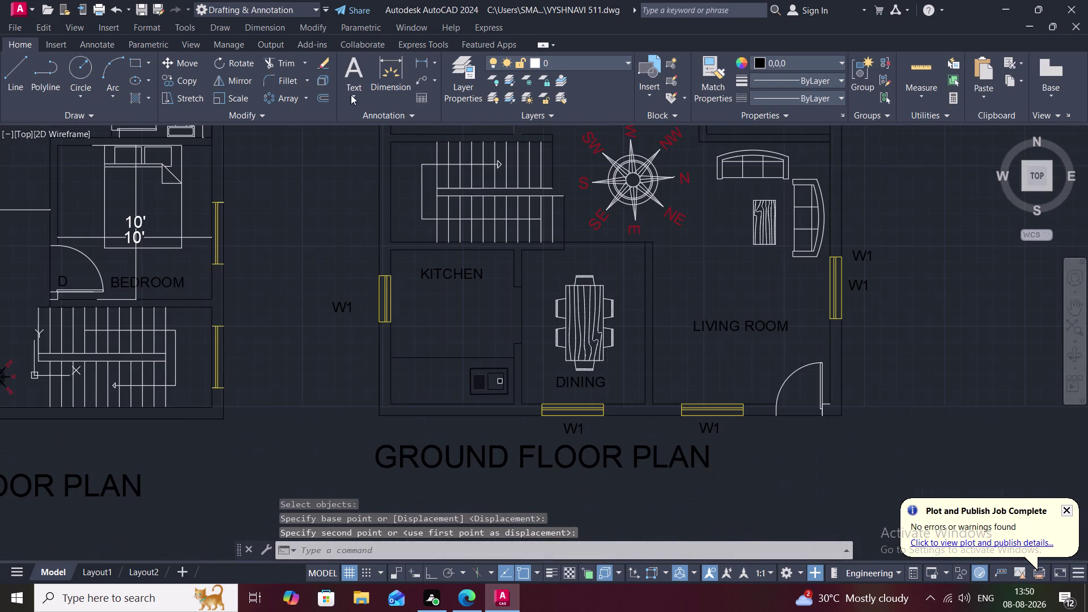
key(m)
key(space)
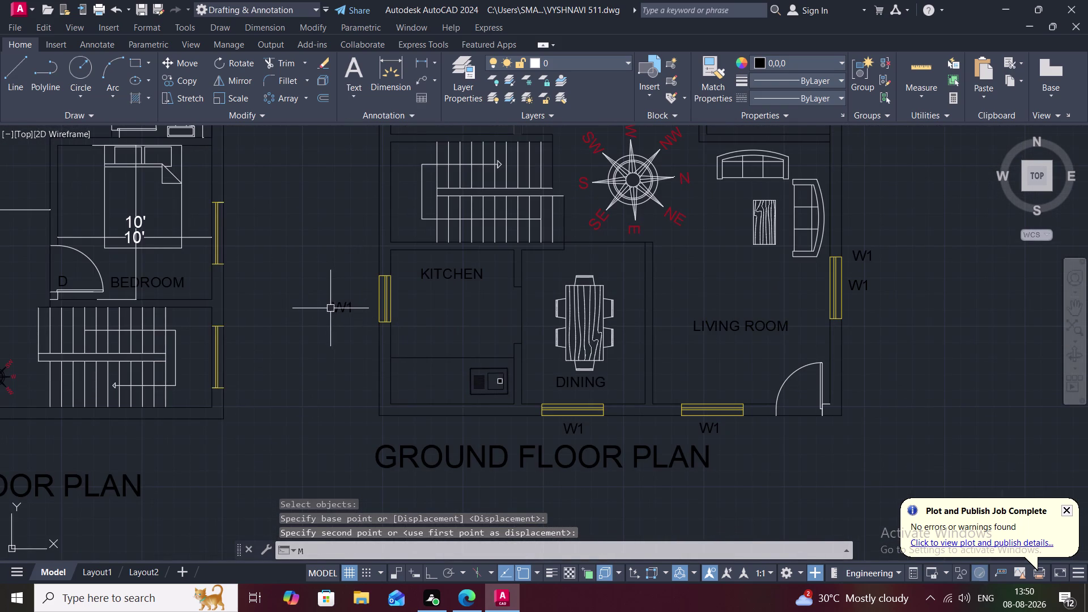
click(339, 308)
right_click(339, 308)
click(340, 308)
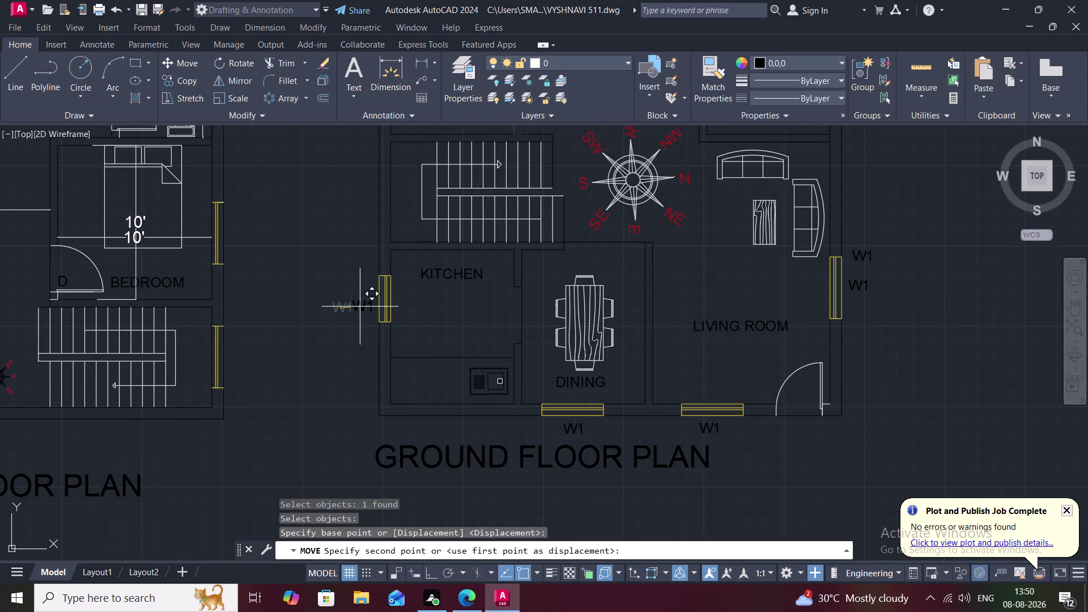
scroll(up, 3)
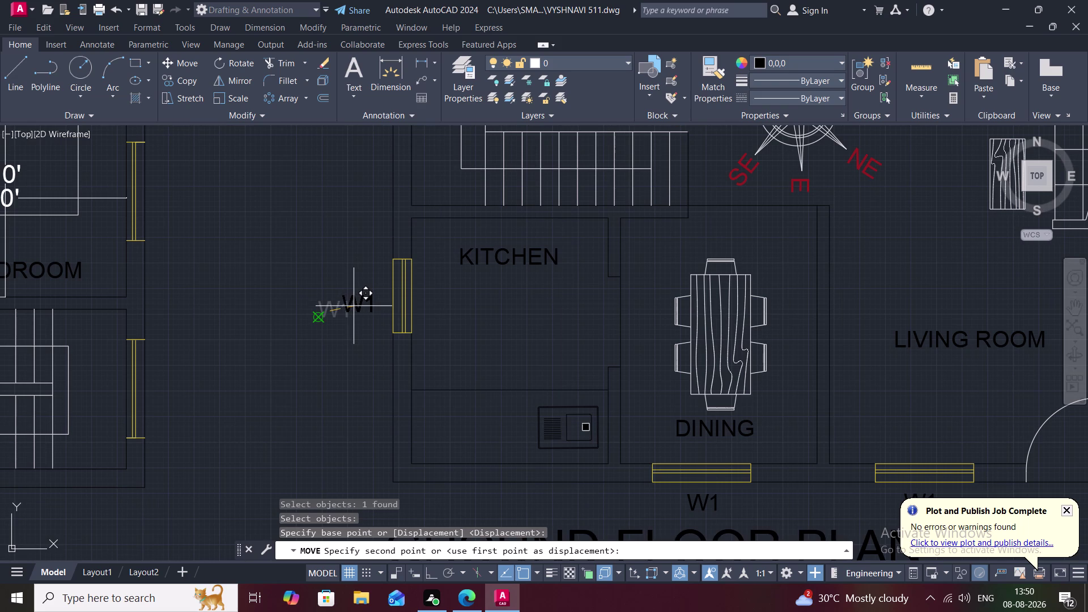
click(355, 306)
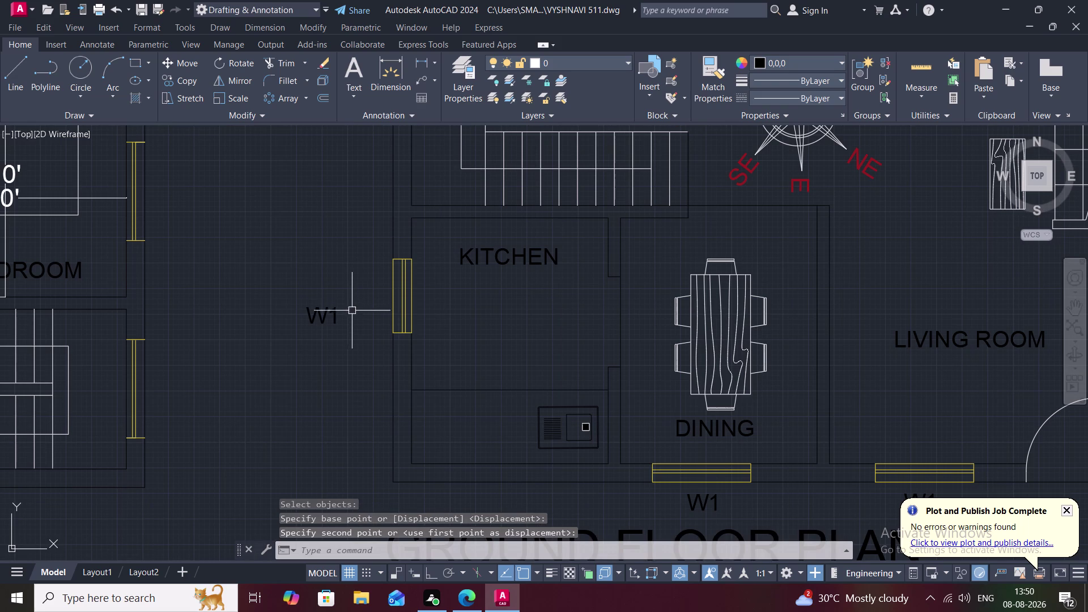
Nudge the kitchen W1 tag again so it sits right beside the window.
key(space)
click(334, 311)
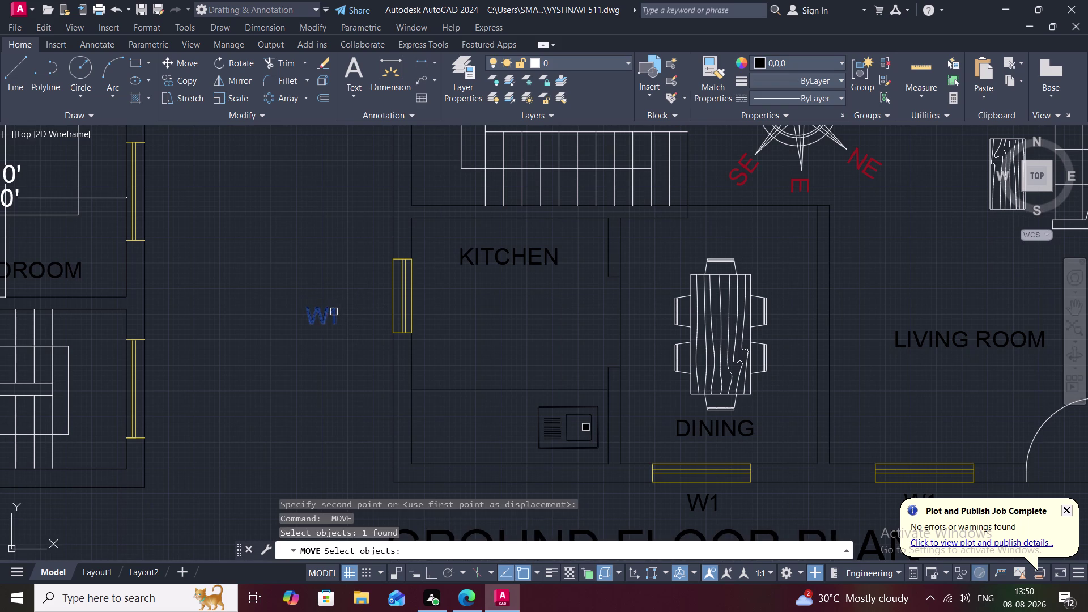
right_click(334, 312)
click(334, 312)
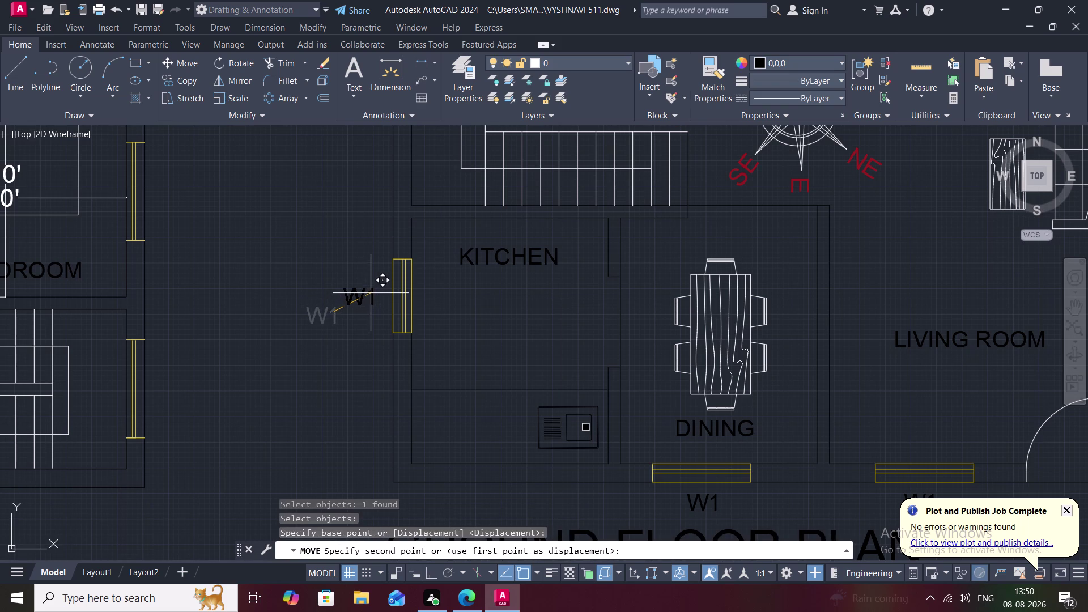
click(371, 293)
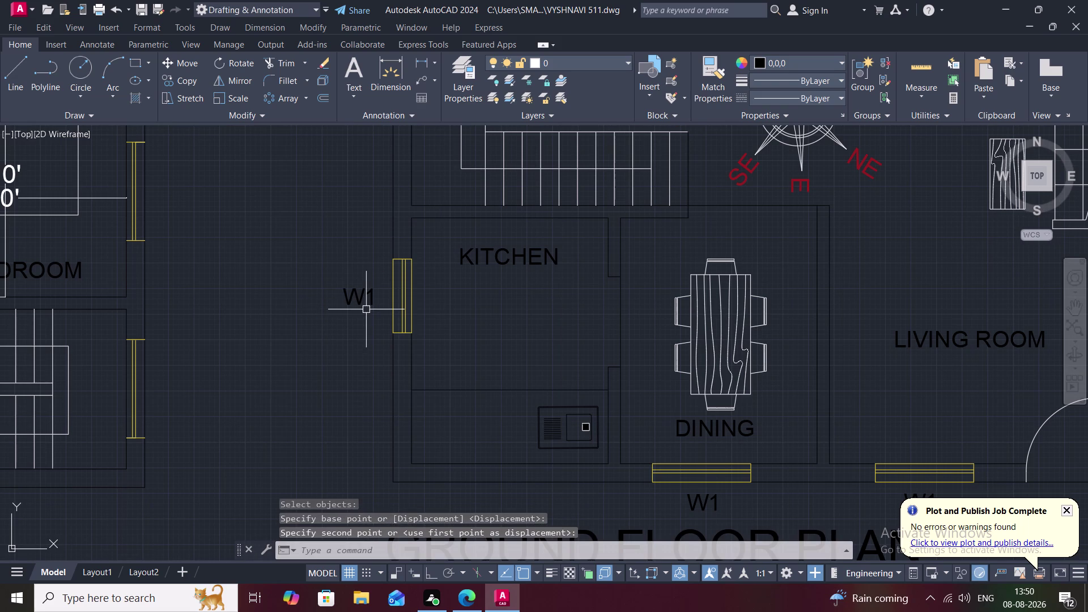
double_click(367, 300)
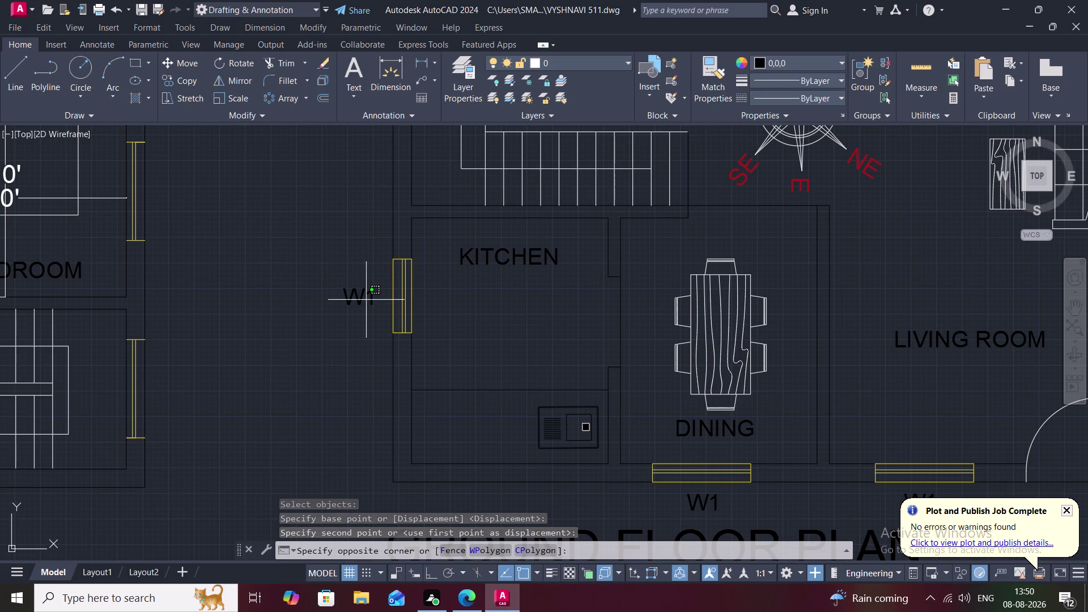
key(Escape)
double_click(362, 295)
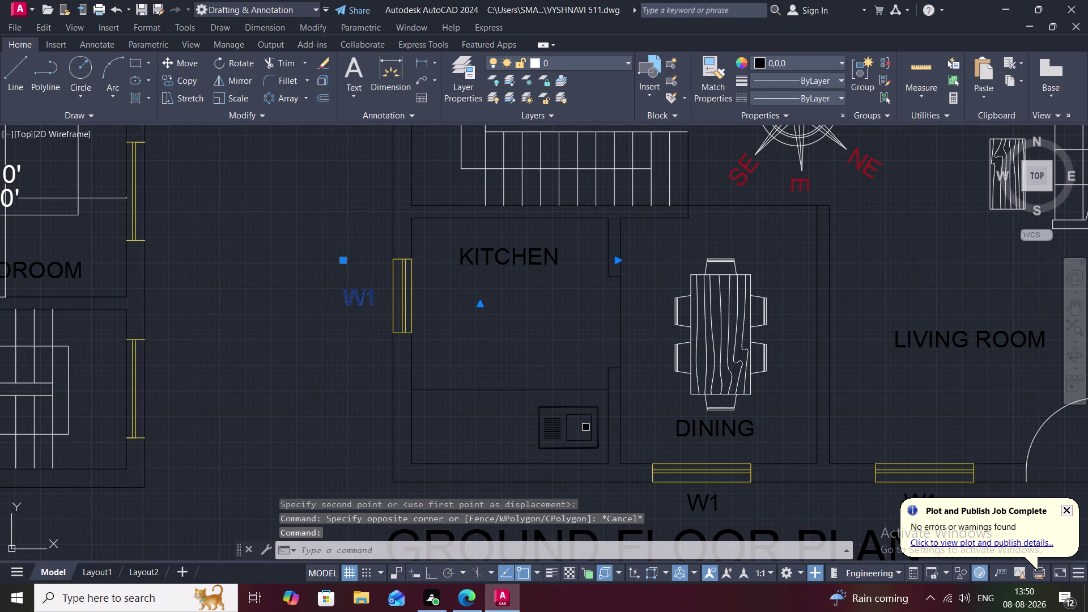
Edit the kitchen tag text from W1 to W.
click(381, 299)
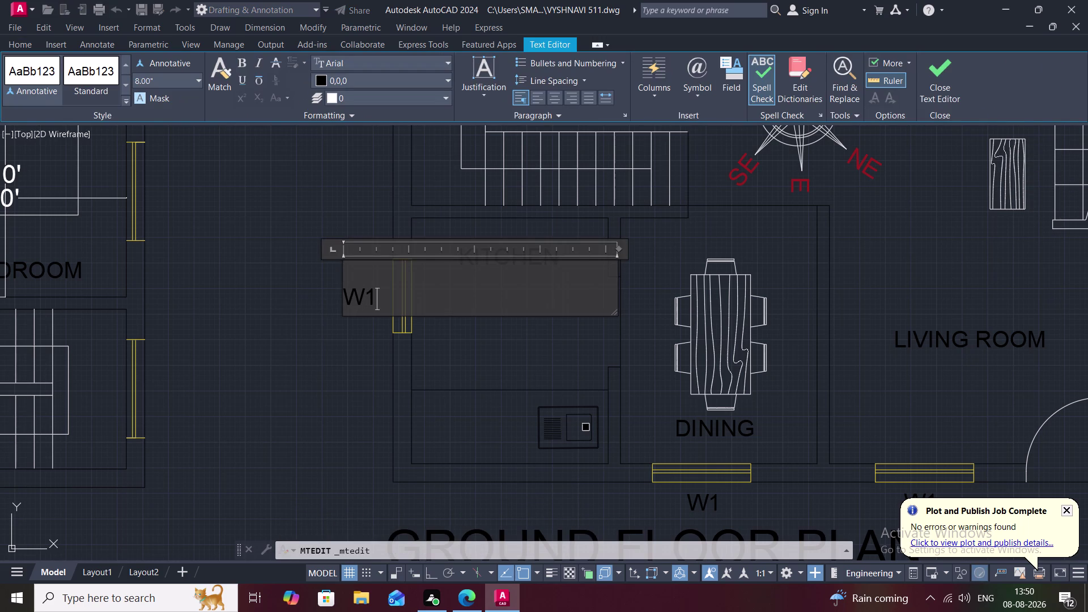
key(BackSpace)
click(361, 342)
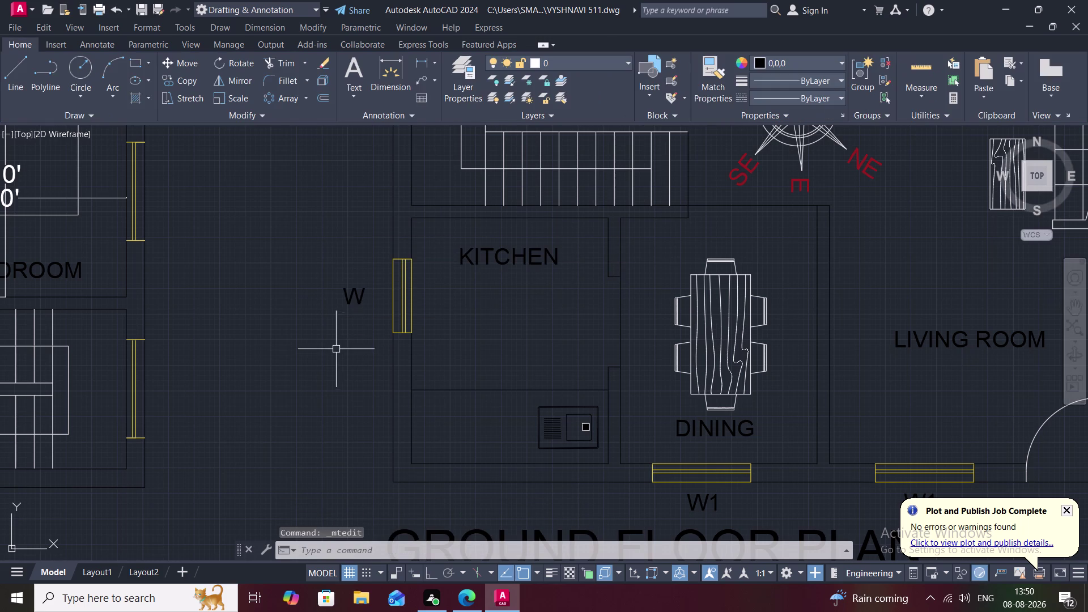
Move the W tag up against the kitchen window, starting a further adjustment.
text(M)
key(space)
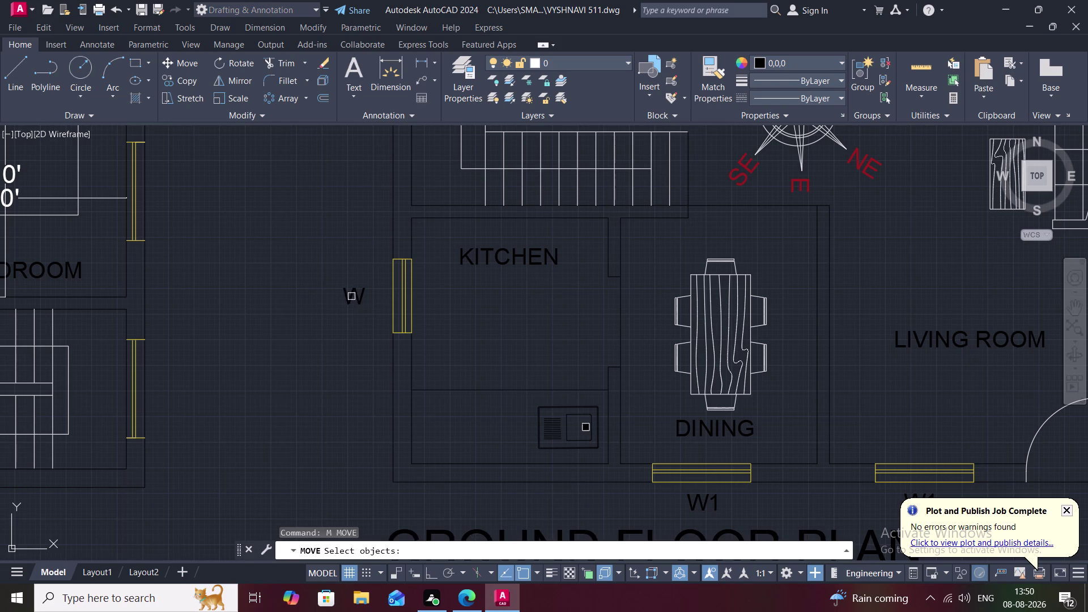
click(354, 297)
right_click(354, 297)
click(354, 297)
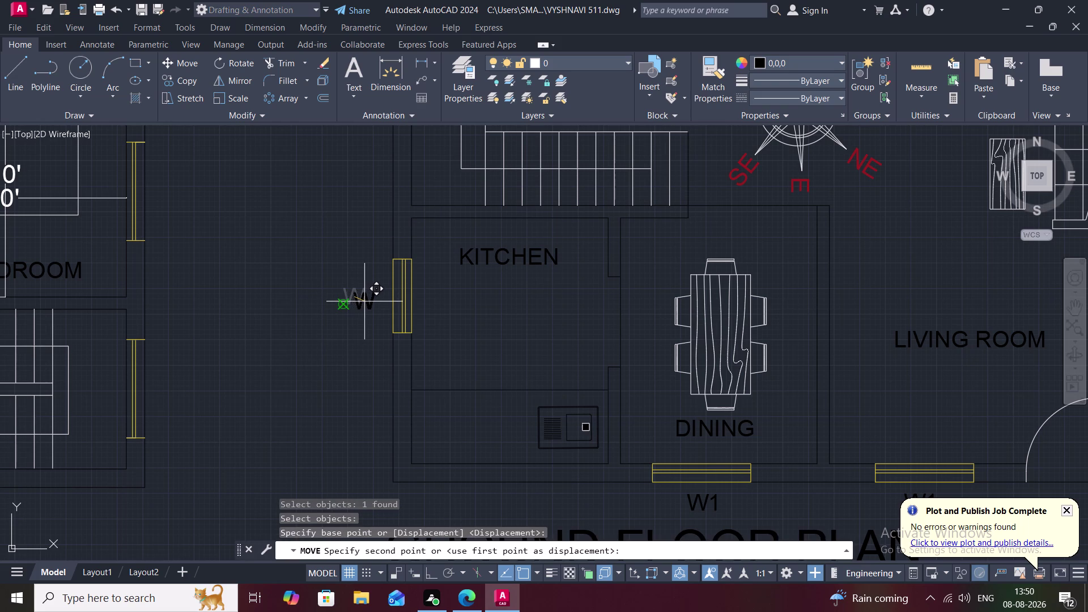
click(364, 298)
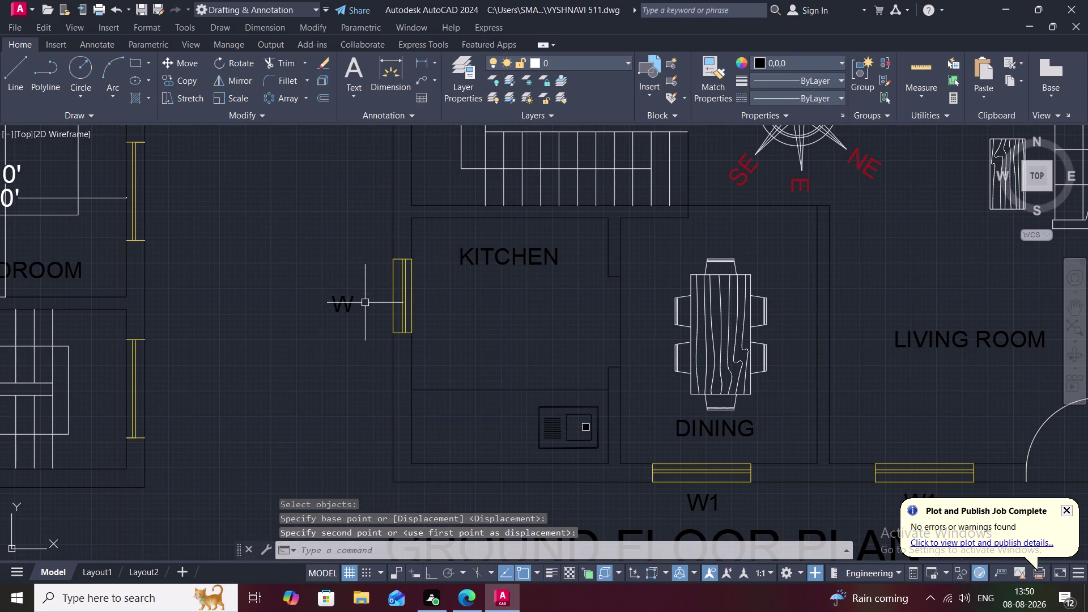
key(space)
click(343, 308)
right_click(343, 308)
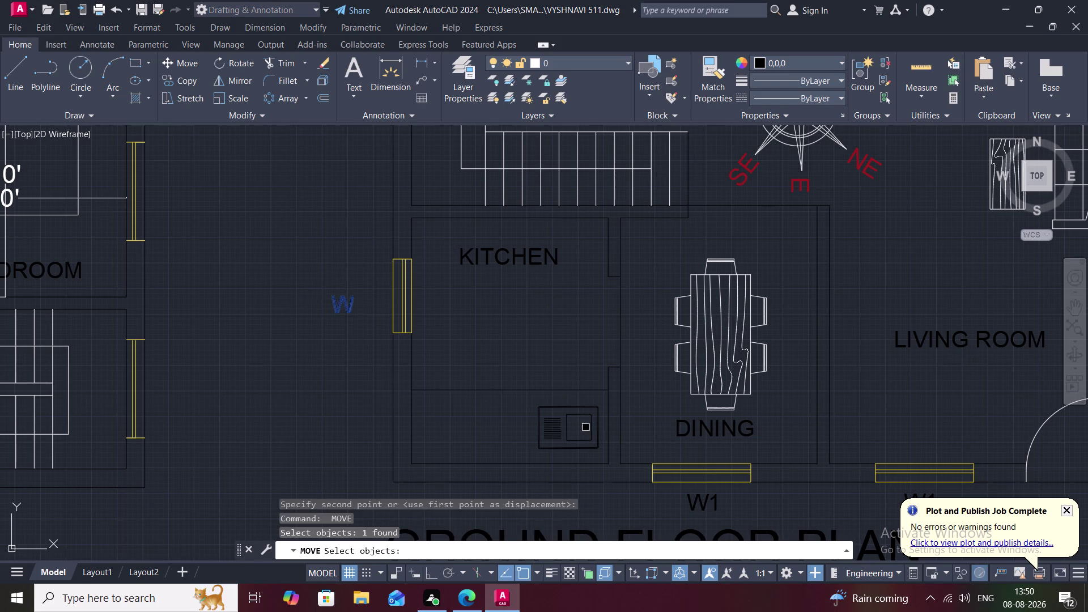
click(343, 308)
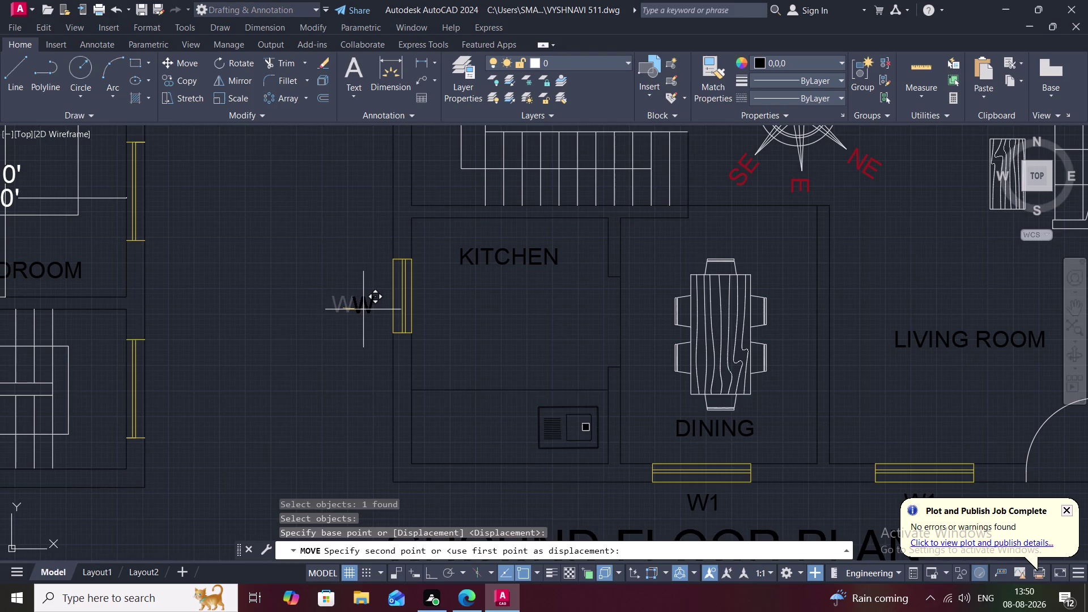